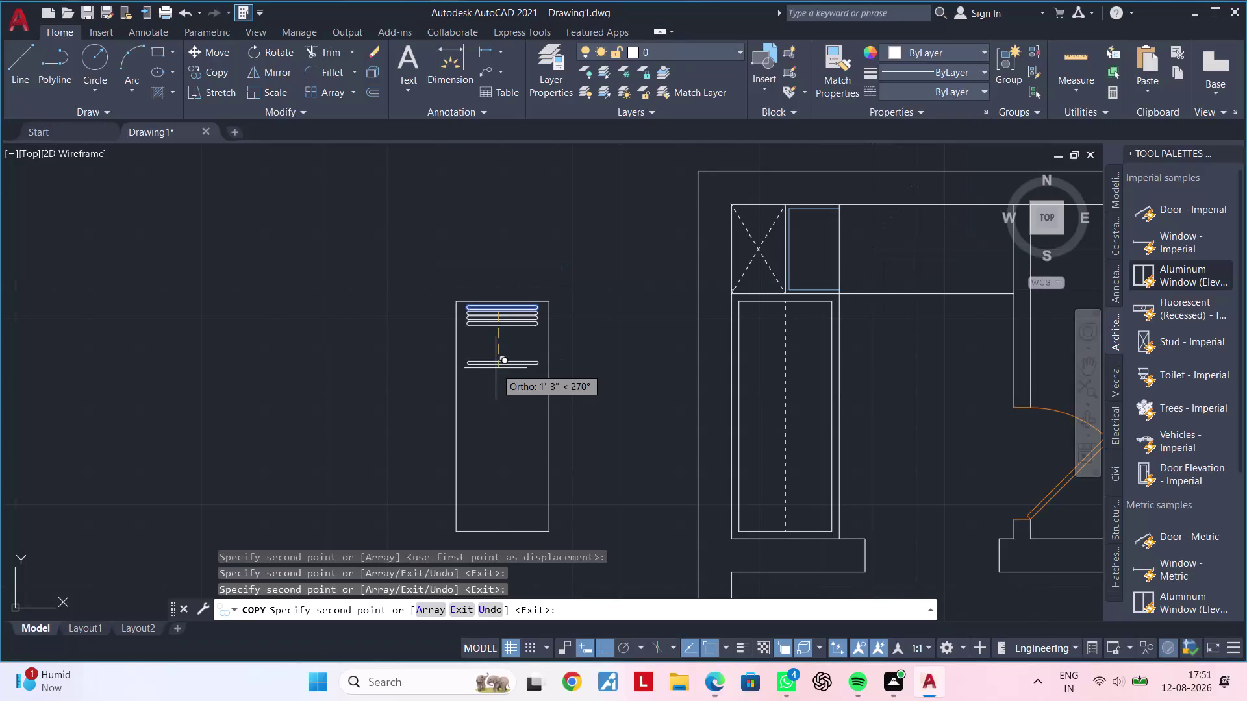
End the copy command after placing the copied lines in the narrow rectangle.
middle_drag(496, 368, 464, 375)
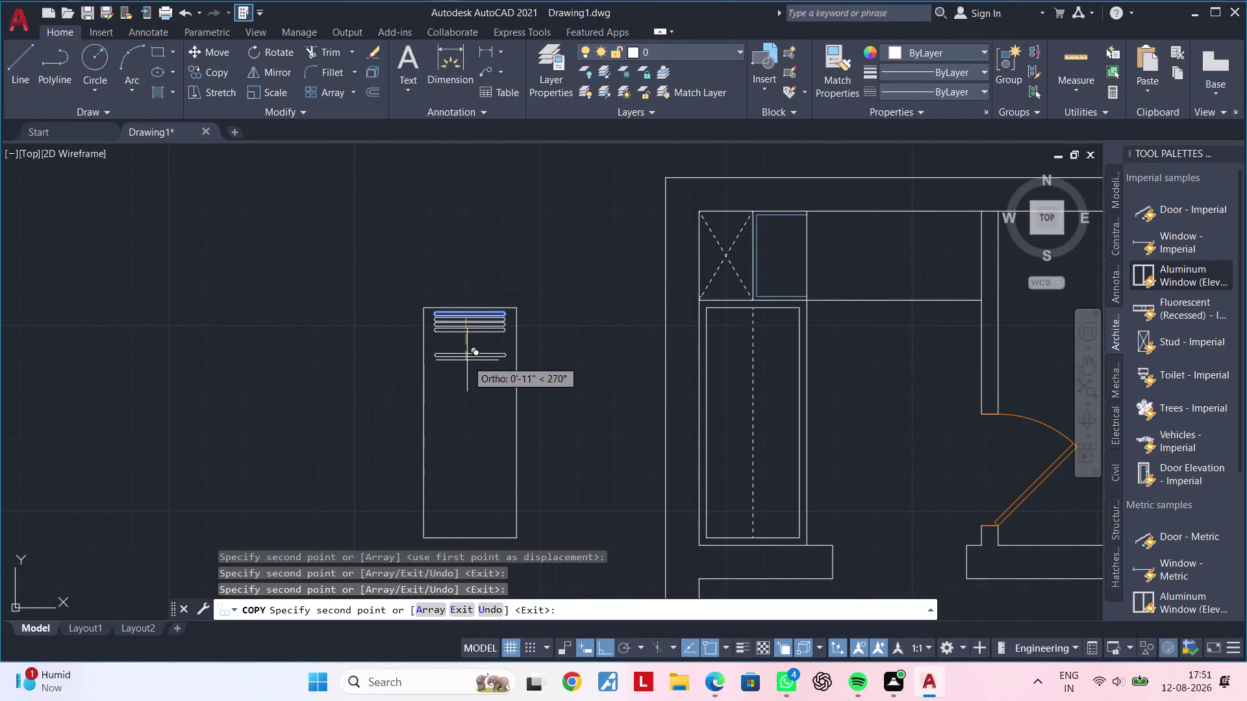
scroll(up, 3)
scroll(down, 3)
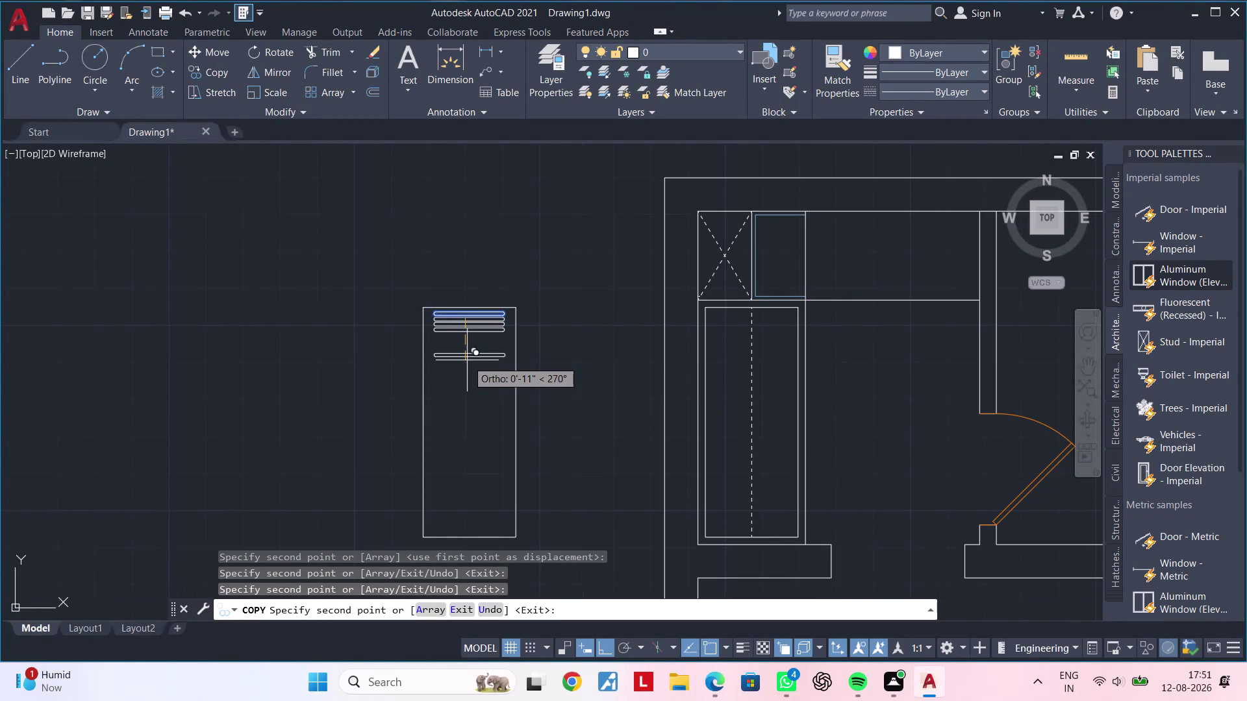
key(Escape)
key(Escape)
key(Escape)
Pan to the four rounded bars and start a crossing window around them.
scroll(up, 3)
middle_drag(467, 362, 442, 407)
key(Escape)
scroll(up, 3)
middle_drag(456, 379, 426, 430)
key(Escape)
click(567, 273)
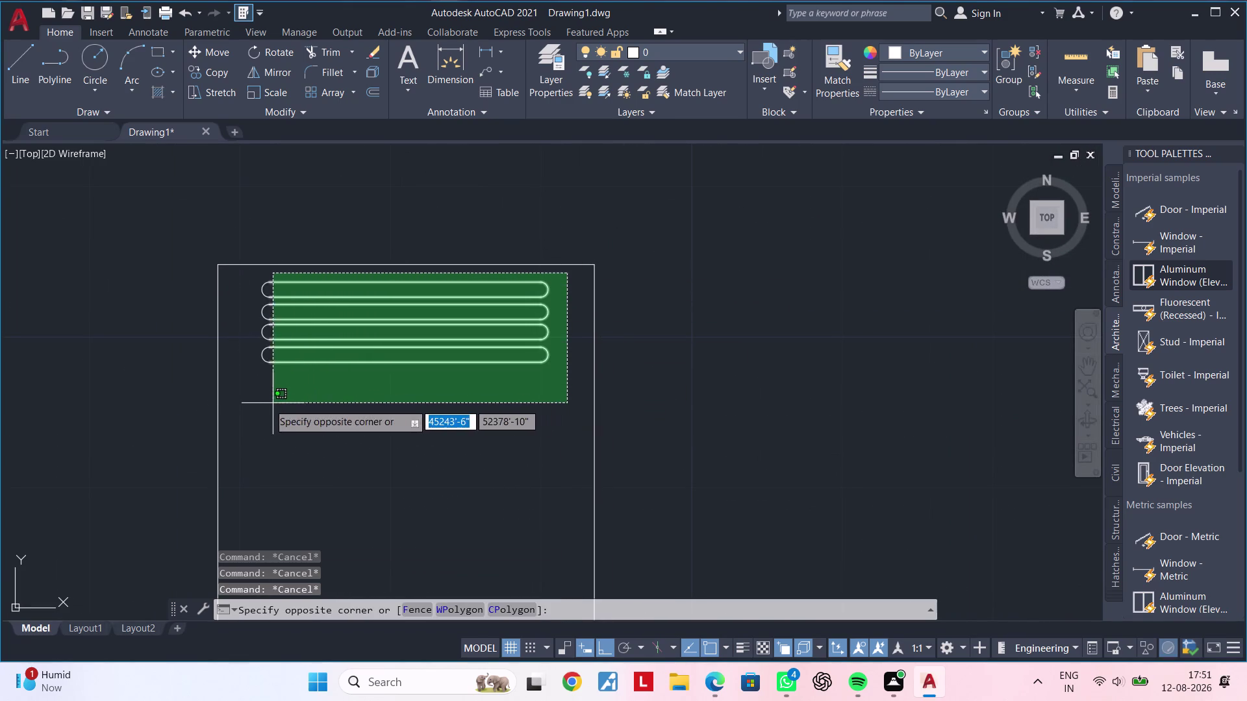
Move the four rounded bars to the top of the tall rectangle below the window.
double_click(240, 403)
text(M)
key(space)
click(520, 382)
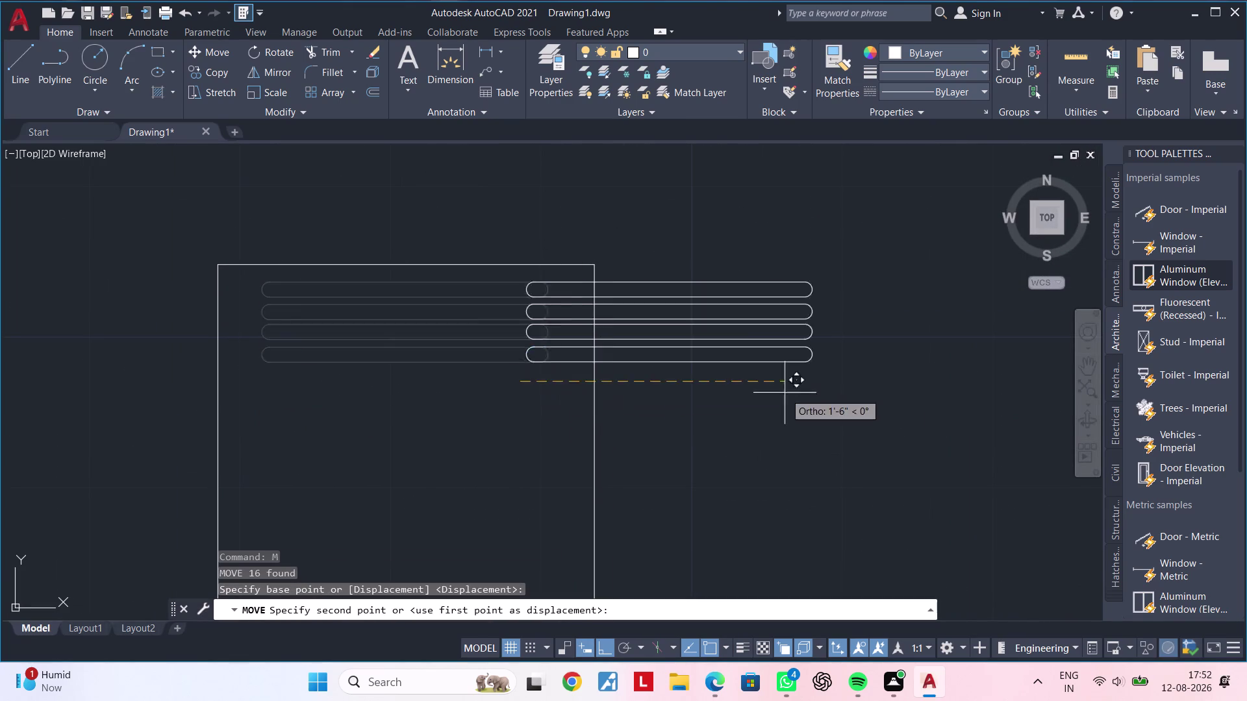
scroll(down, 3)
middle_drag(887, 413, 384, 413)
scroll(up, 3)
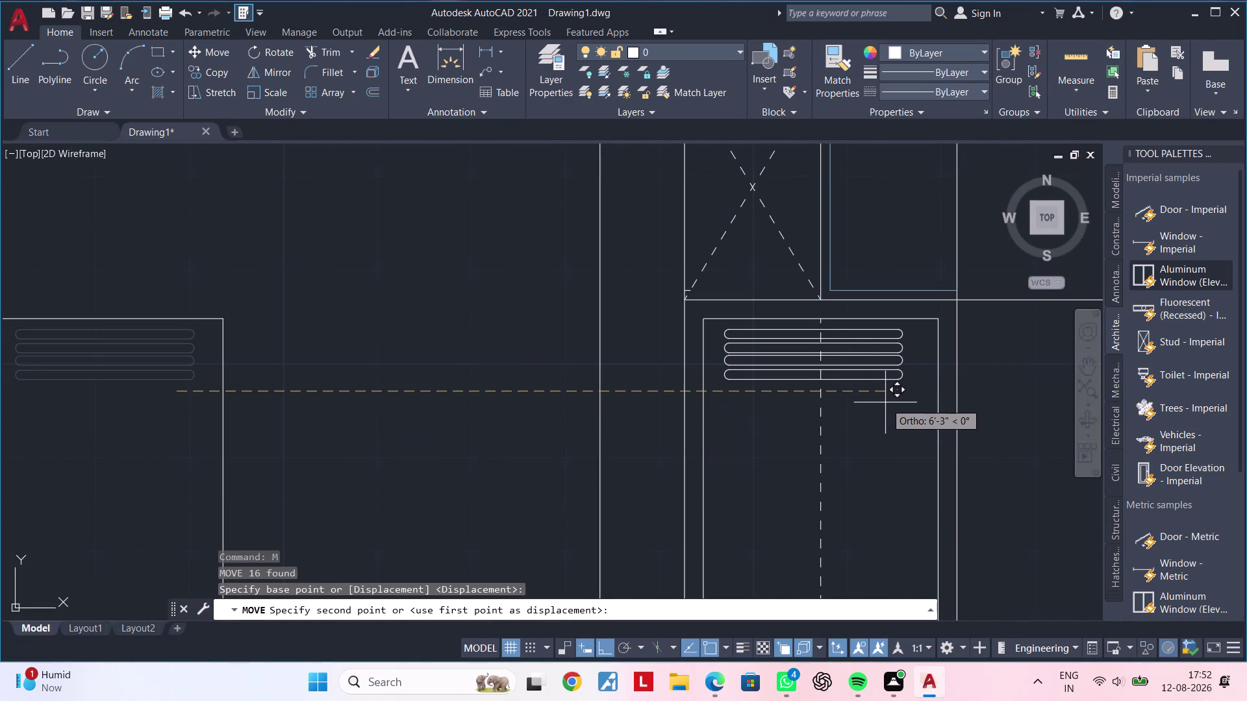
middle_drag(890, 396, 802, 403)
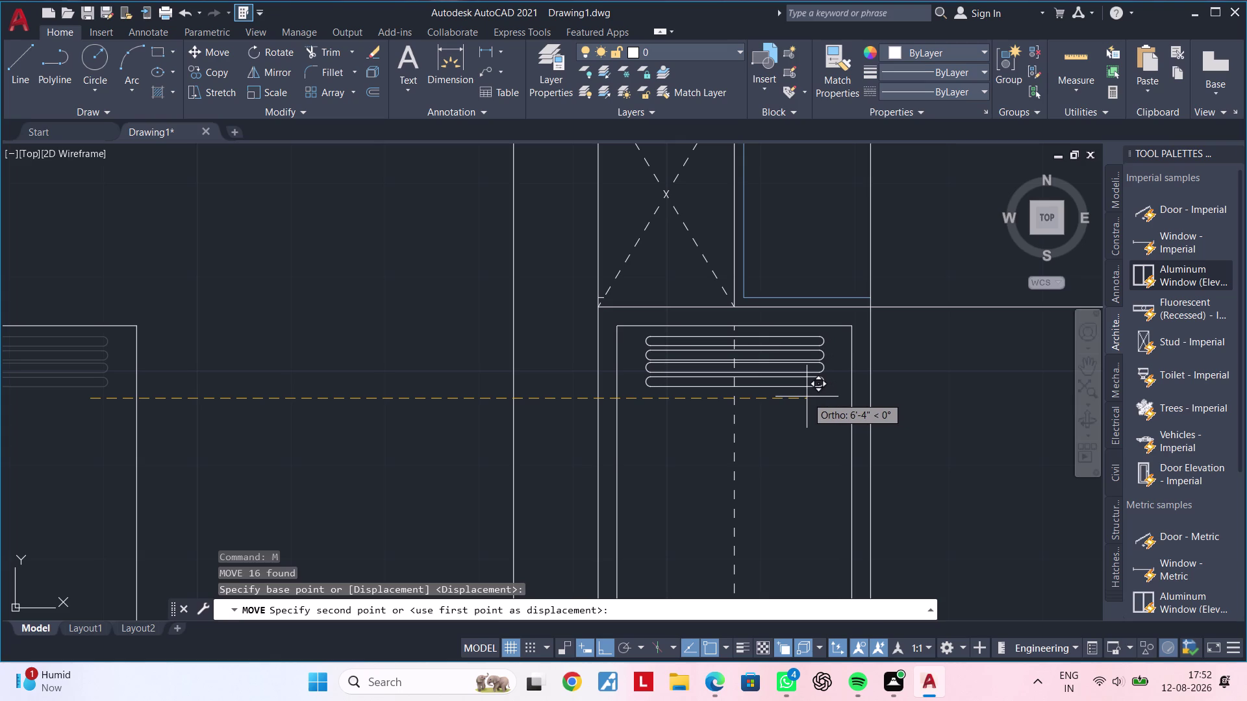
click(807, 397)
Clear leftover commands and center the view on the moved bars.
key(Escape)
scroll(down, 3)
key(Escape)
middle_drag(802, 442, 804, 436)
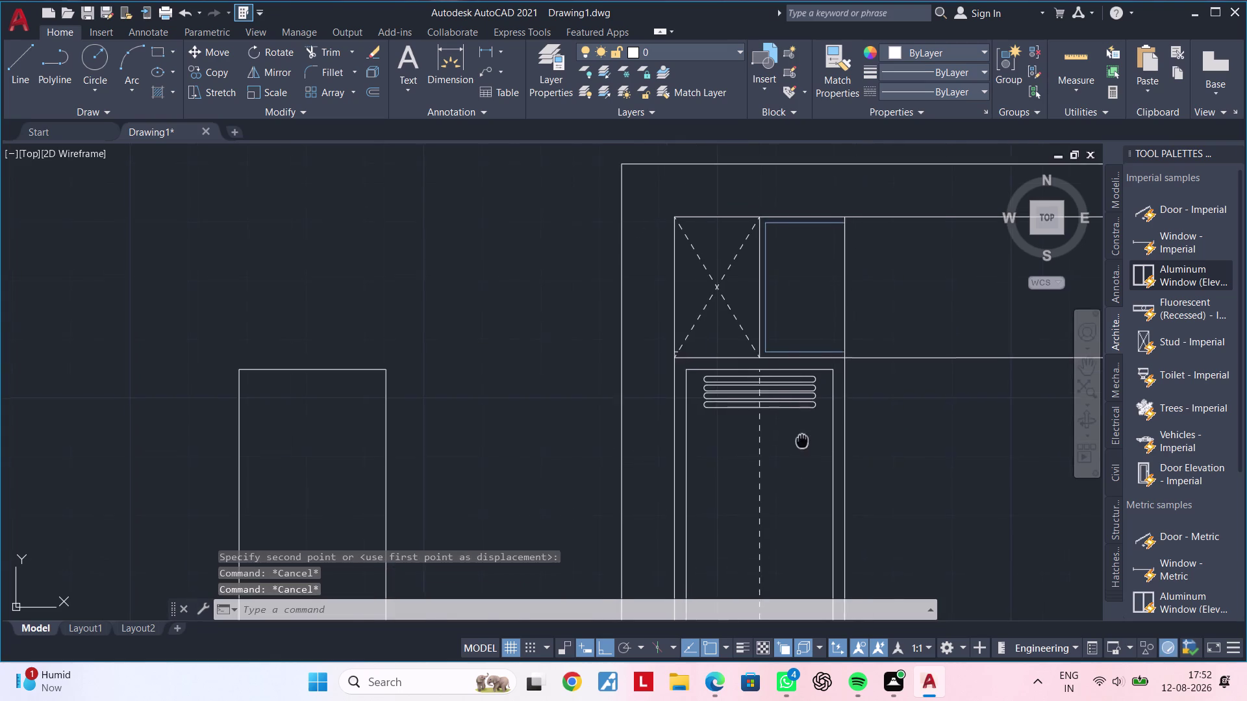
middle_drag(804, 437, 804, 385)
key(Escape)
scroll(up, 3)
middle_drag(782, 372, 773, 405)
key(Escape)
key(Escape)
key(Escape)
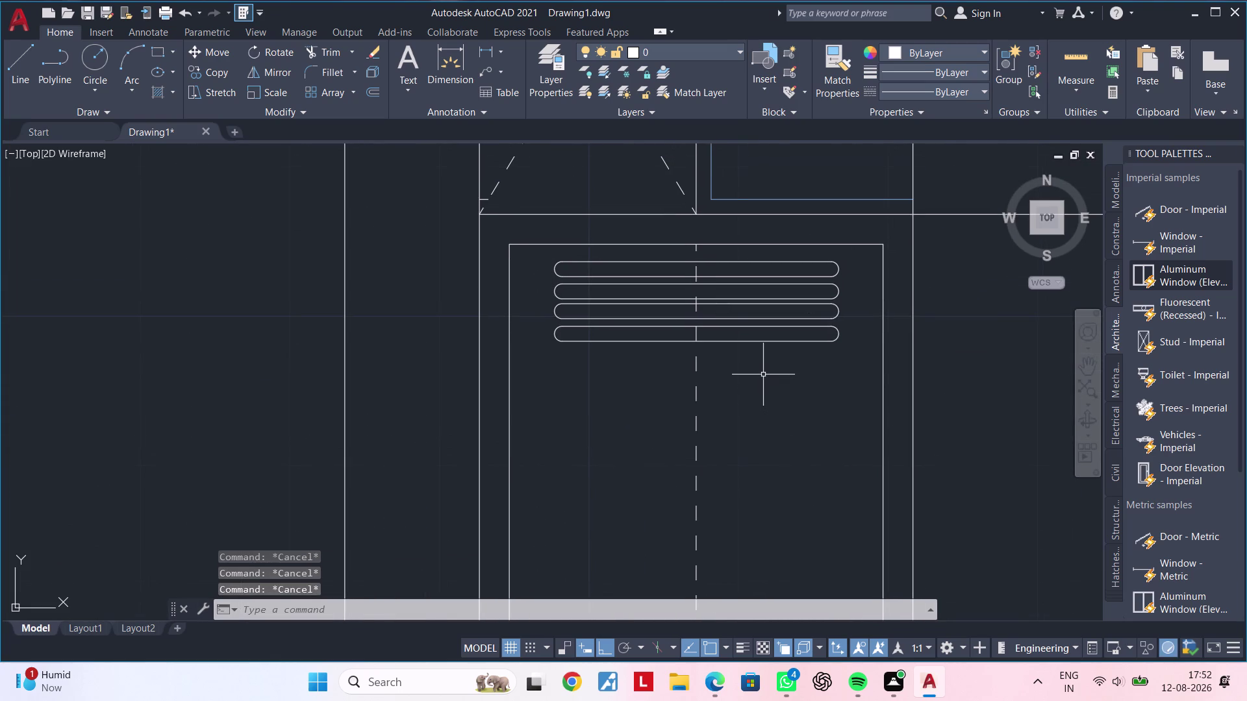
scroll(down, 3)
middle_drag(763, 375, 758, 329)
key(Escape)
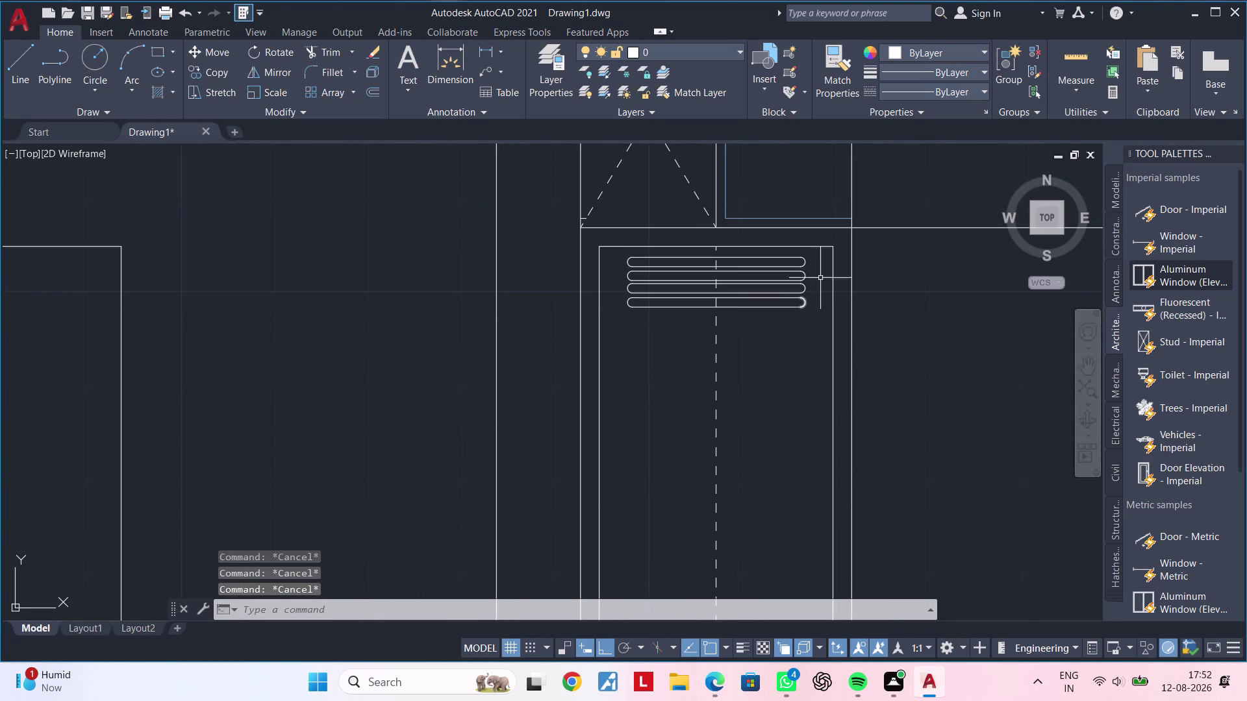
Reselect the four bars, cancel a second move attempt, and begin a new selection window.
click(816, 252)
click(773, 322)
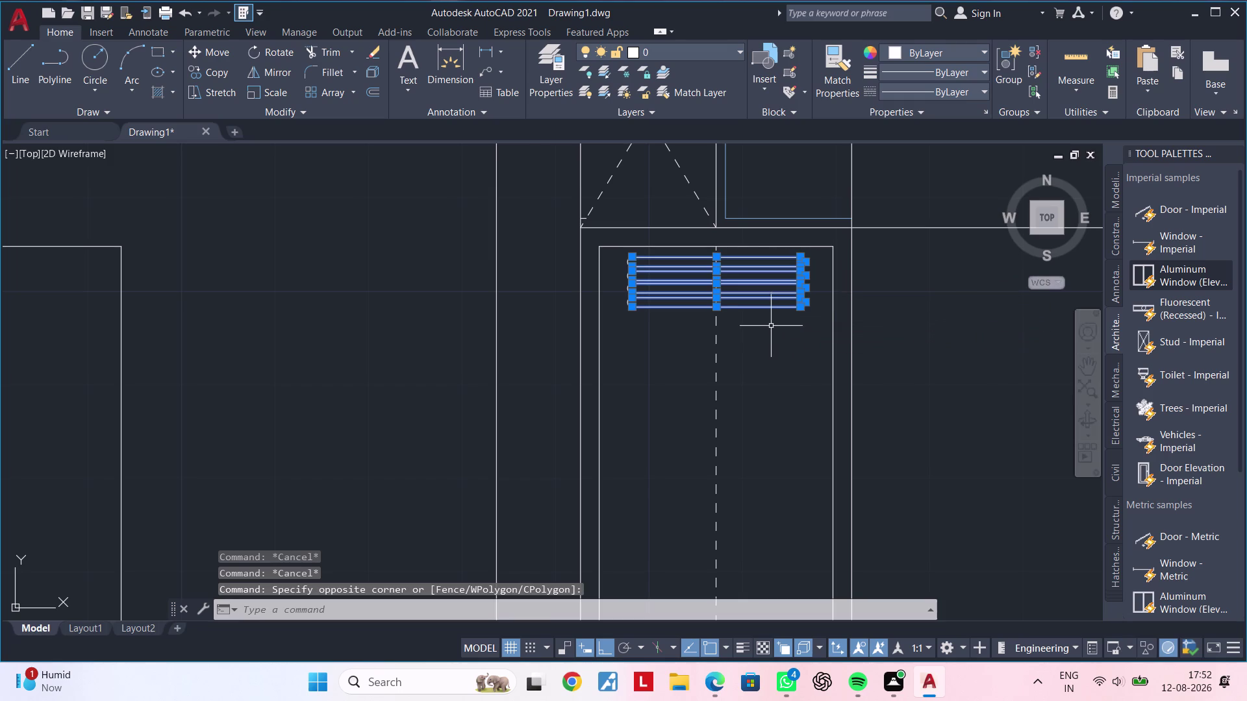
text(M)
key(space)
drag(805, 313, 807, 328)
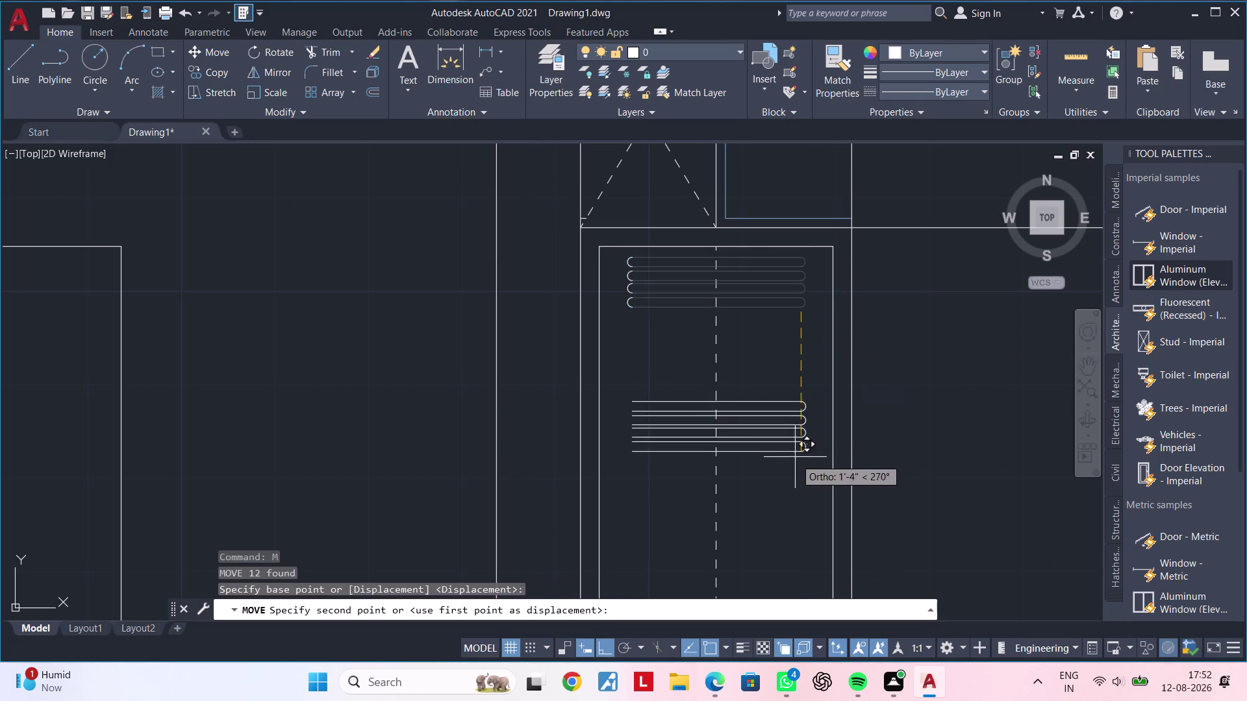
scroll(down, 3)
middle_drag(793, 462, 805, 377)
key(Escape)
key(Escape)
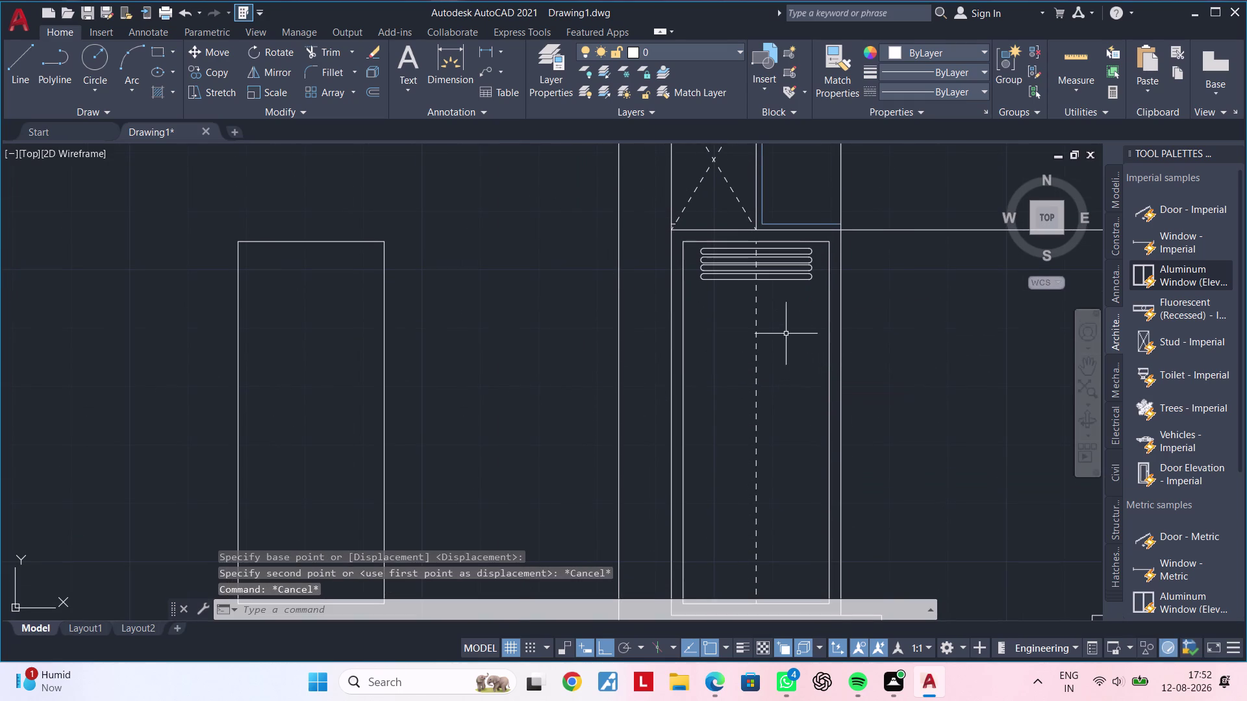
scroll(up, 3)
middle_drag(783, 362, 775, 507)
click(855, 253)
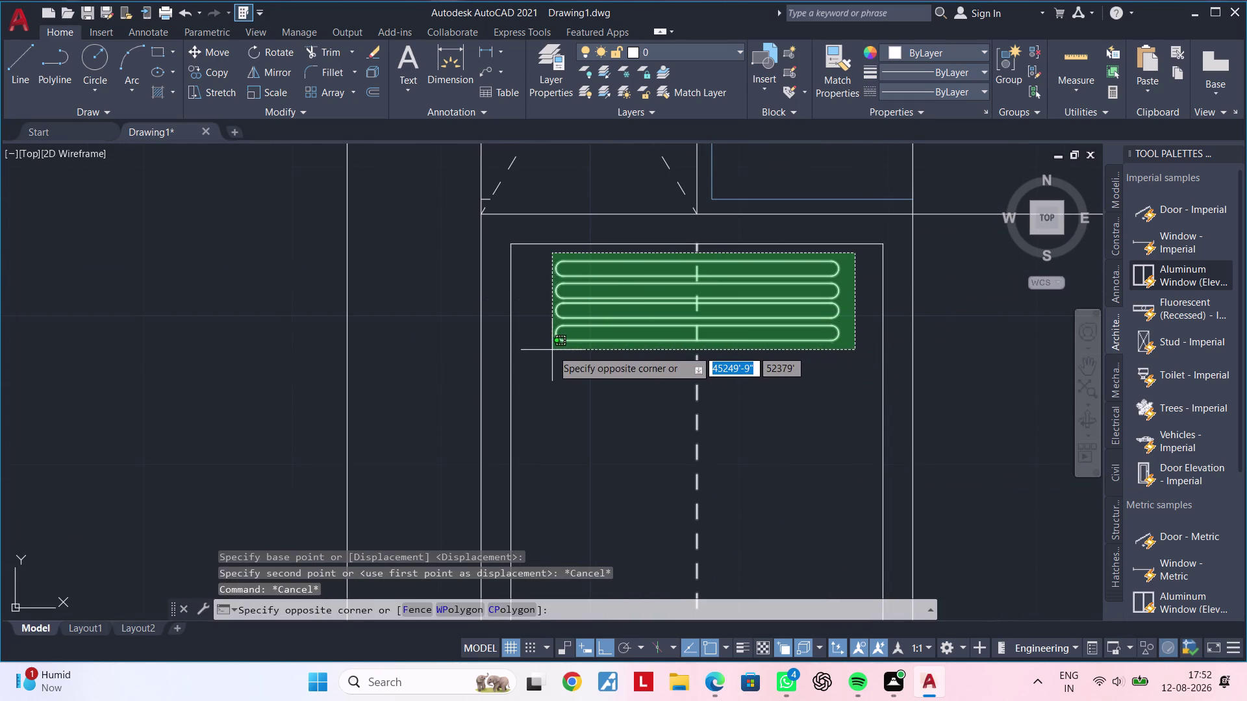
Window-select all four rounded bars at the top of the tall rectangle.
click(540, 362)
key(Escape)
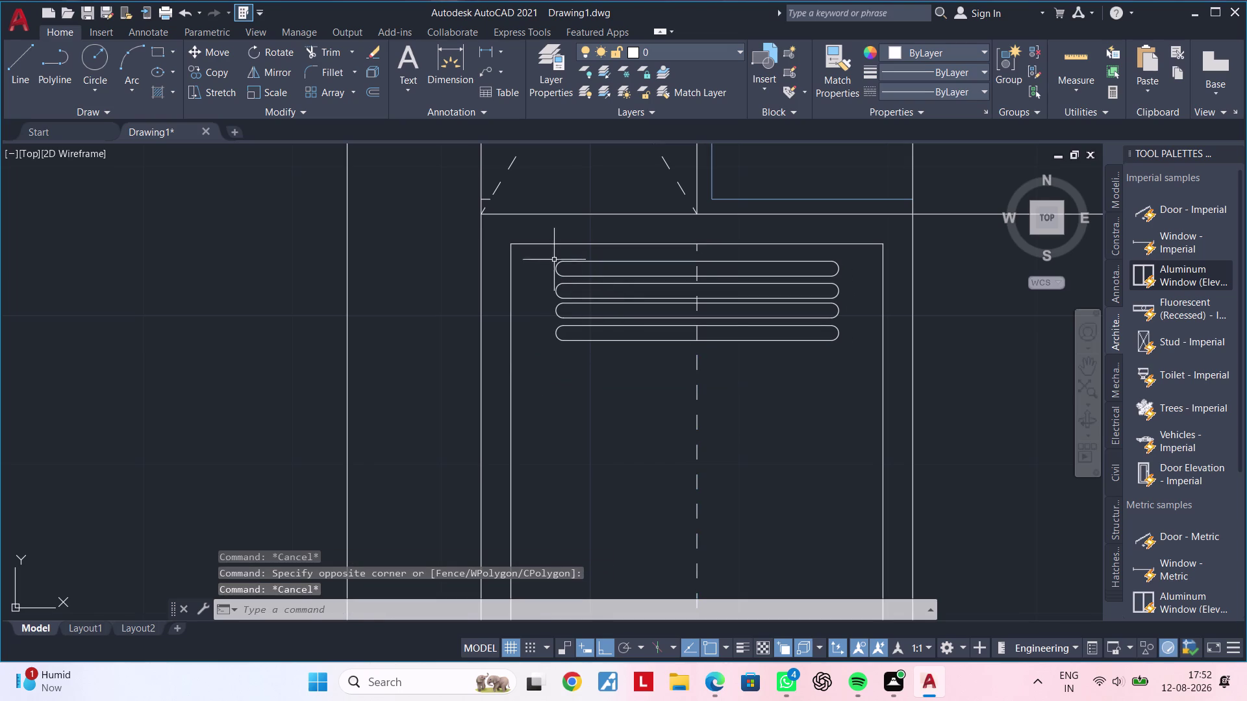
click(546, 253)
click(859, 347)
scroll(down, 3)
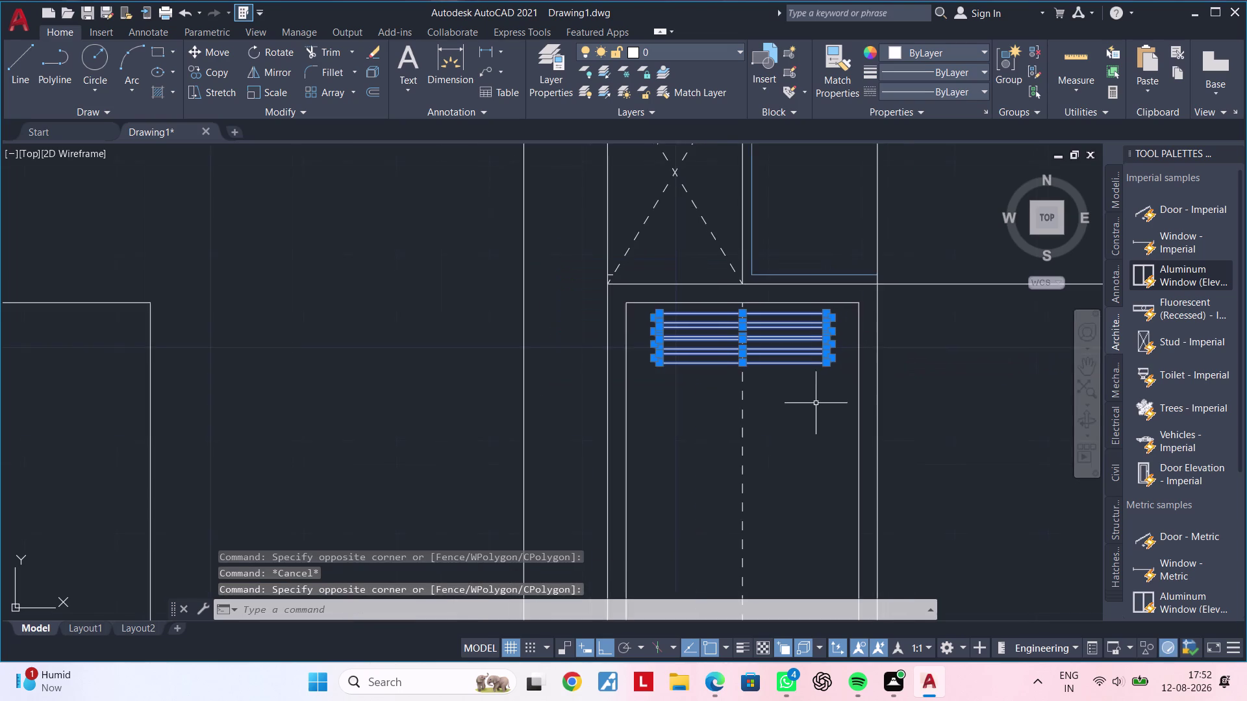
middle_drag(816, 404, 793, 395)
Copy the bars with CO, placing the first copy near the rectangle's bottom.
key(c)
key(o)
key(space)
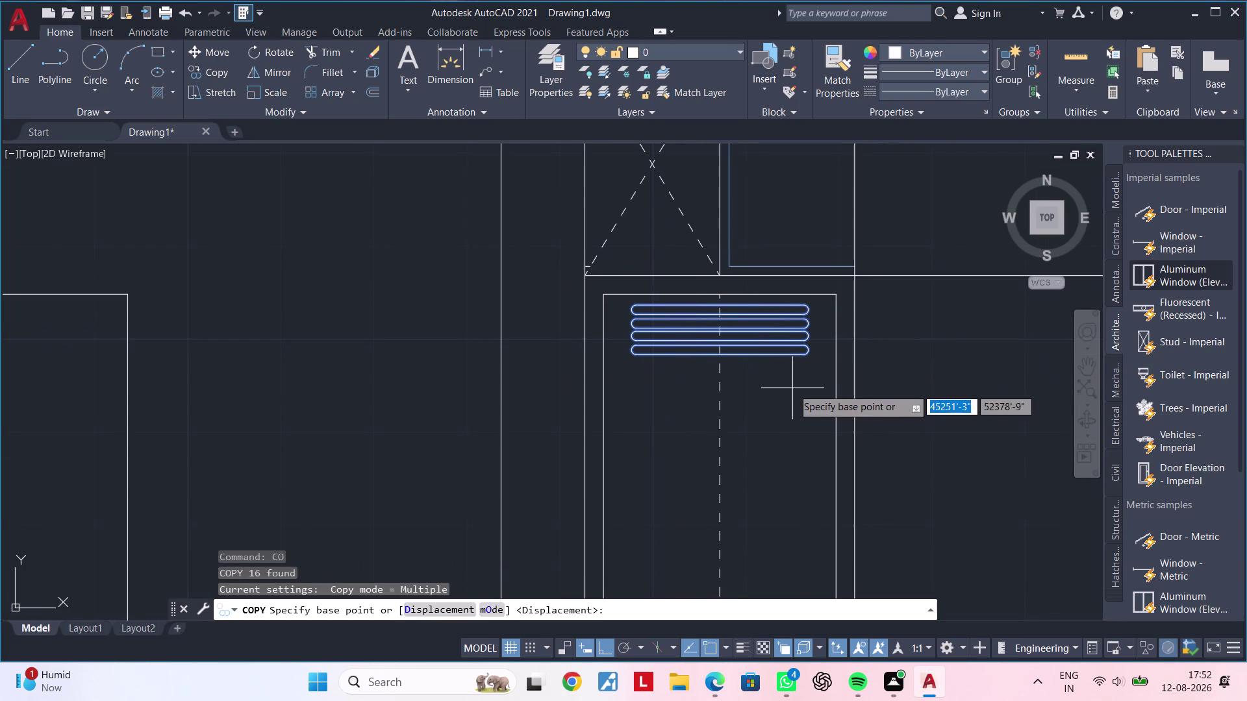
drag(808, 360, 809, 369)
scroll(down, 3)
middle_drag(778, 499, 779, 380)
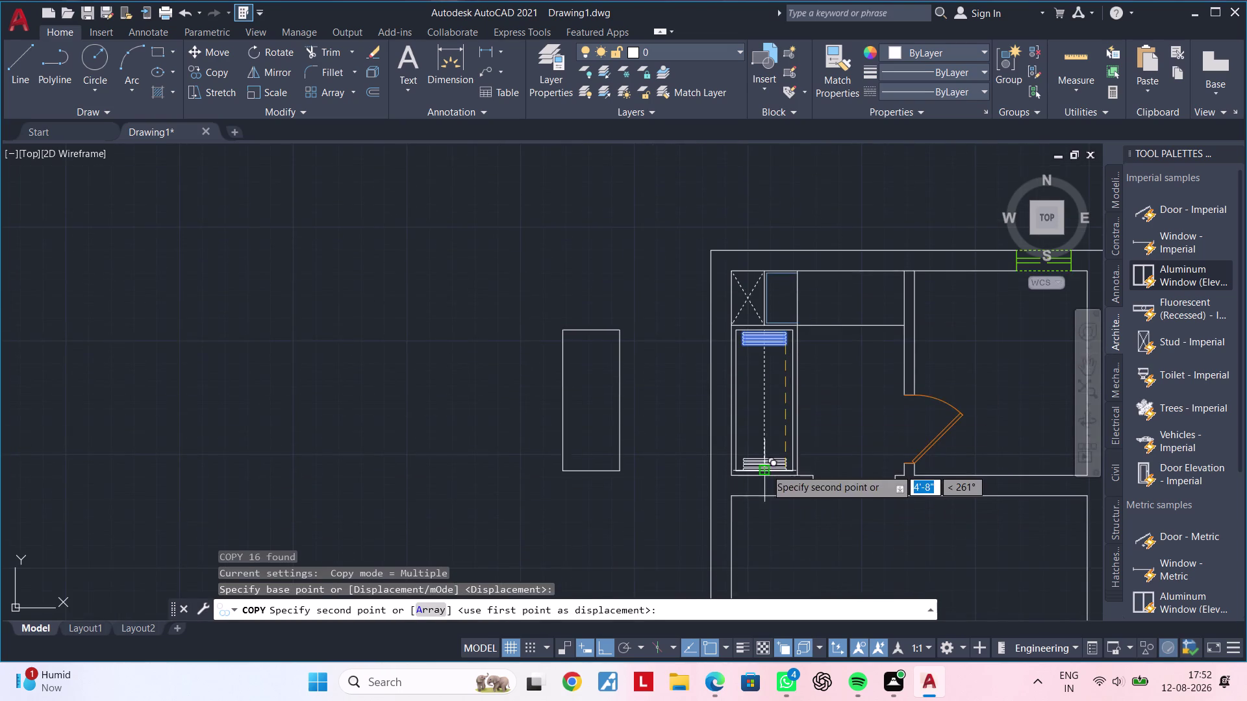
scroll(up, 3)
scroll(up, 3)
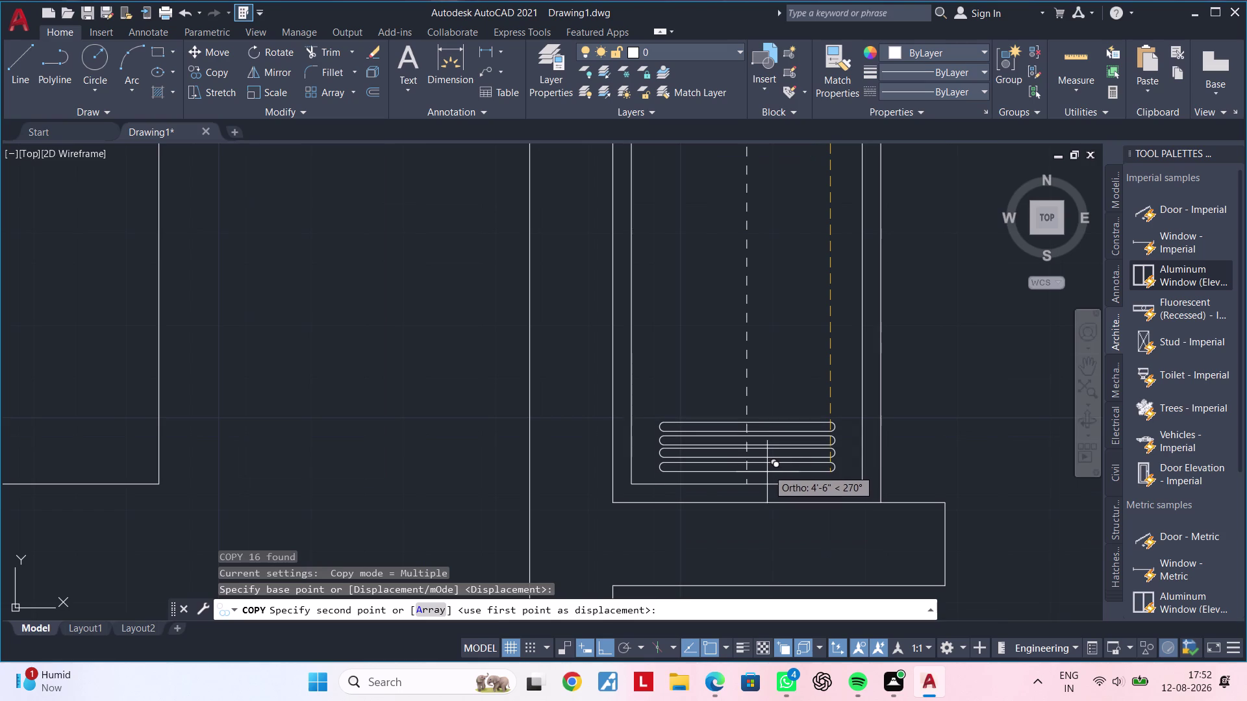
click(770, 460)
Place three more copies stepping up the rectangle, then end the copy command.
scroll(down, 3)
middle_drag(786, 359, 773, 427)
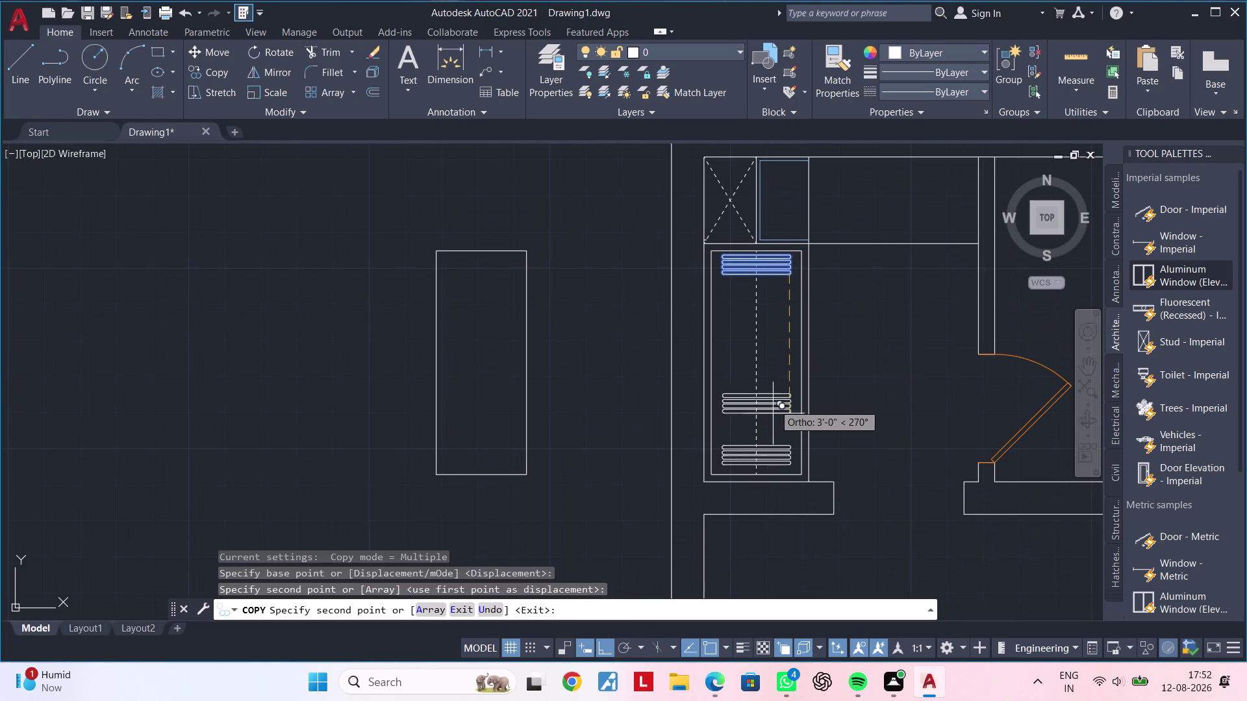
scroll(up, 3)
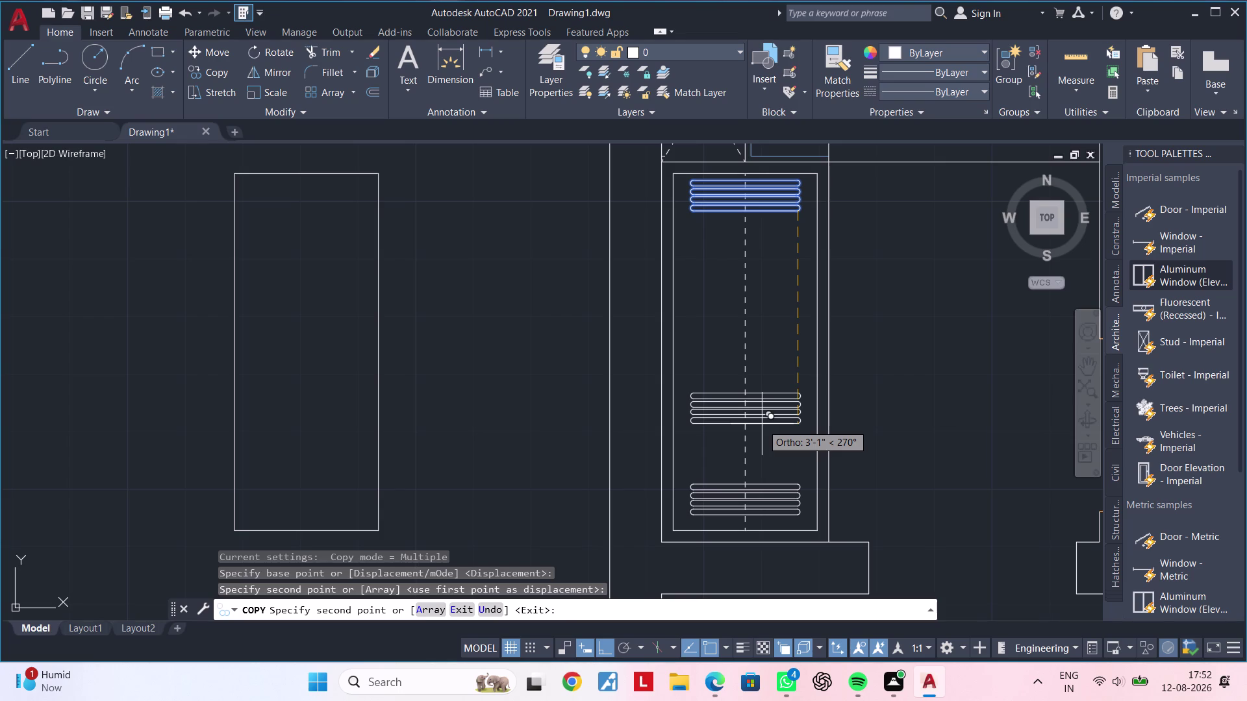
click(762, 431)
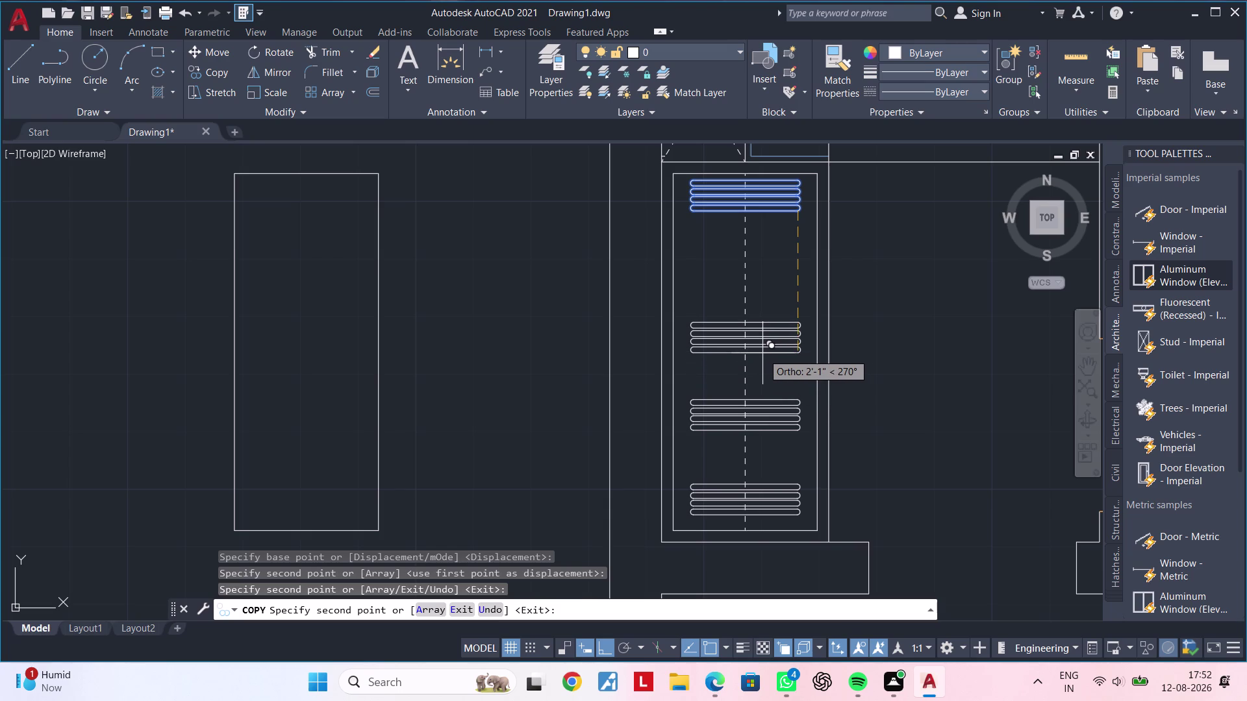
click(760, 355)
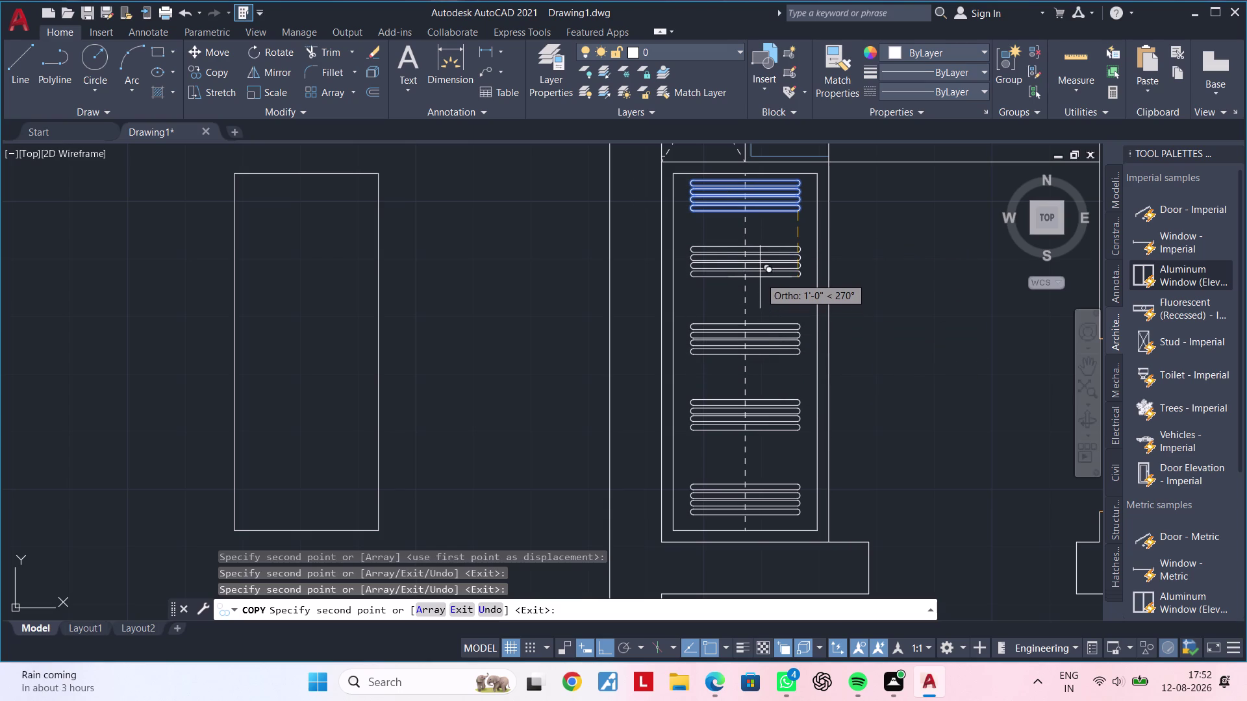
click(760, 277)
key(Escape)
key(Escape)
key(Escape)
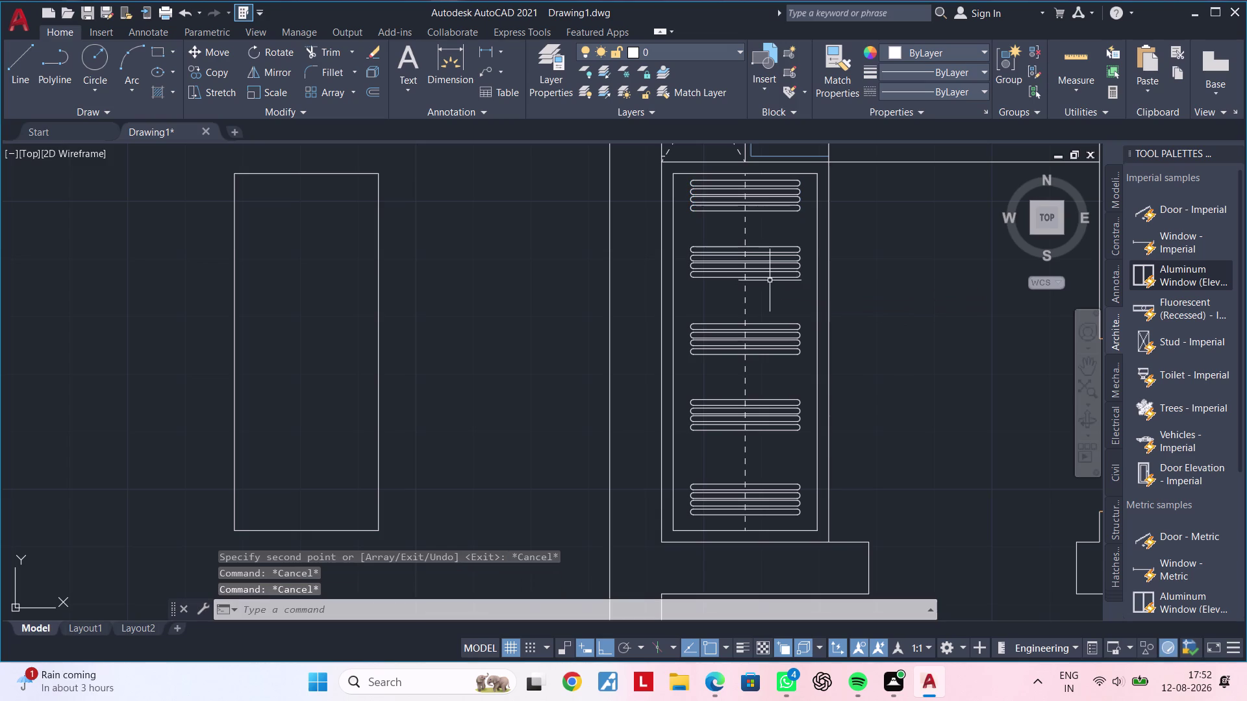
scroll(up, 3)
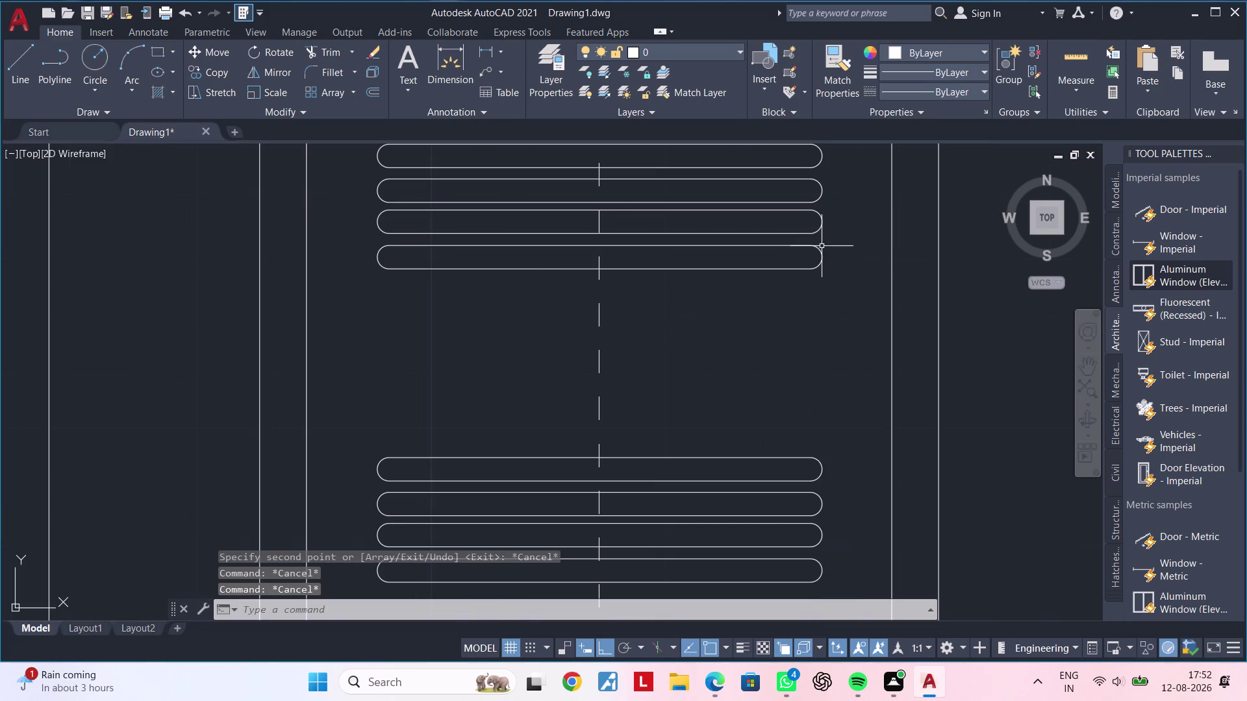
click(822, 243)
key(Escape)
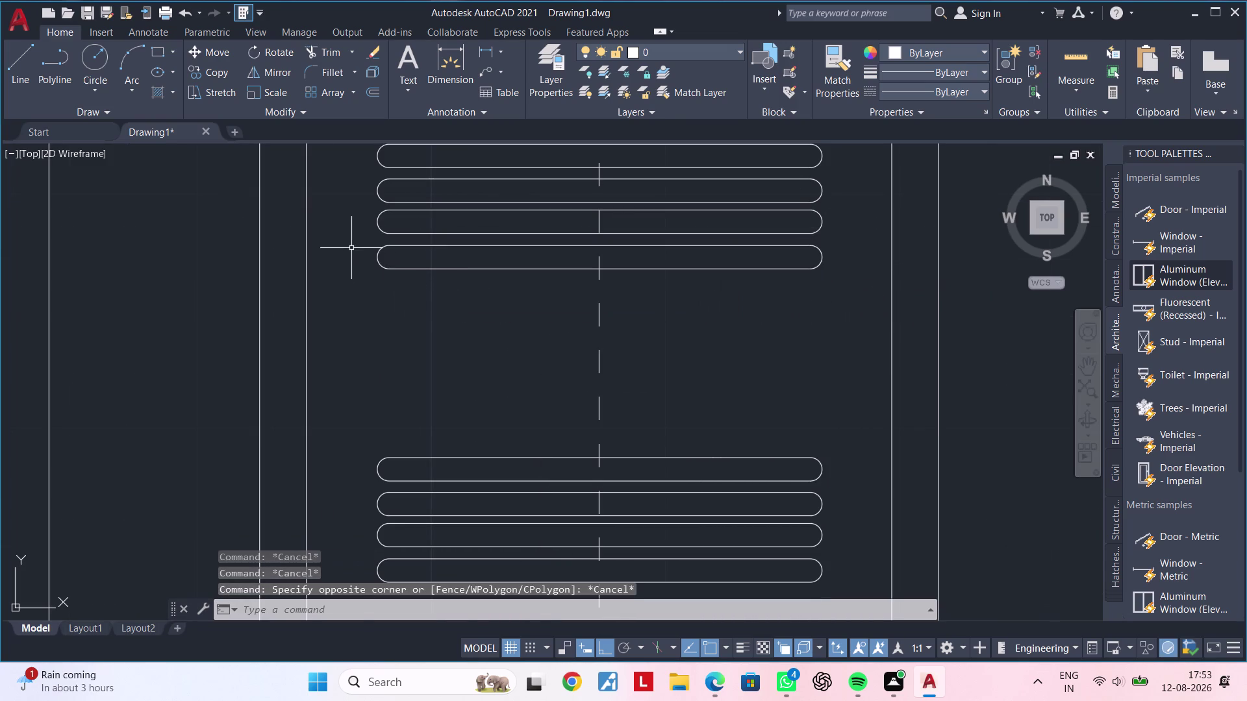
click(351, 243)
click(890, 286)
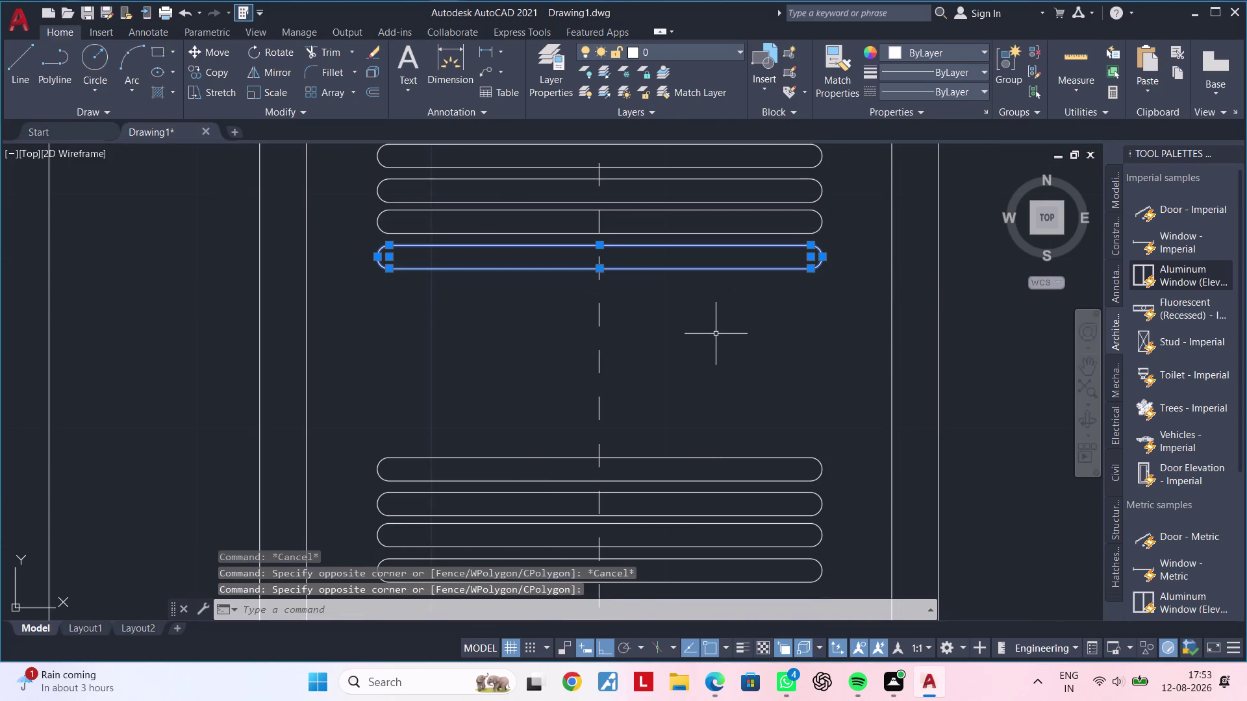
key(Delete)
scroll(down, 3)
middle_drag(743, 358, 730, 371)
key(Escape)
middle_drag(733, 370, 731, 319)
key(Escape)
key(Escape)
key(Escape)
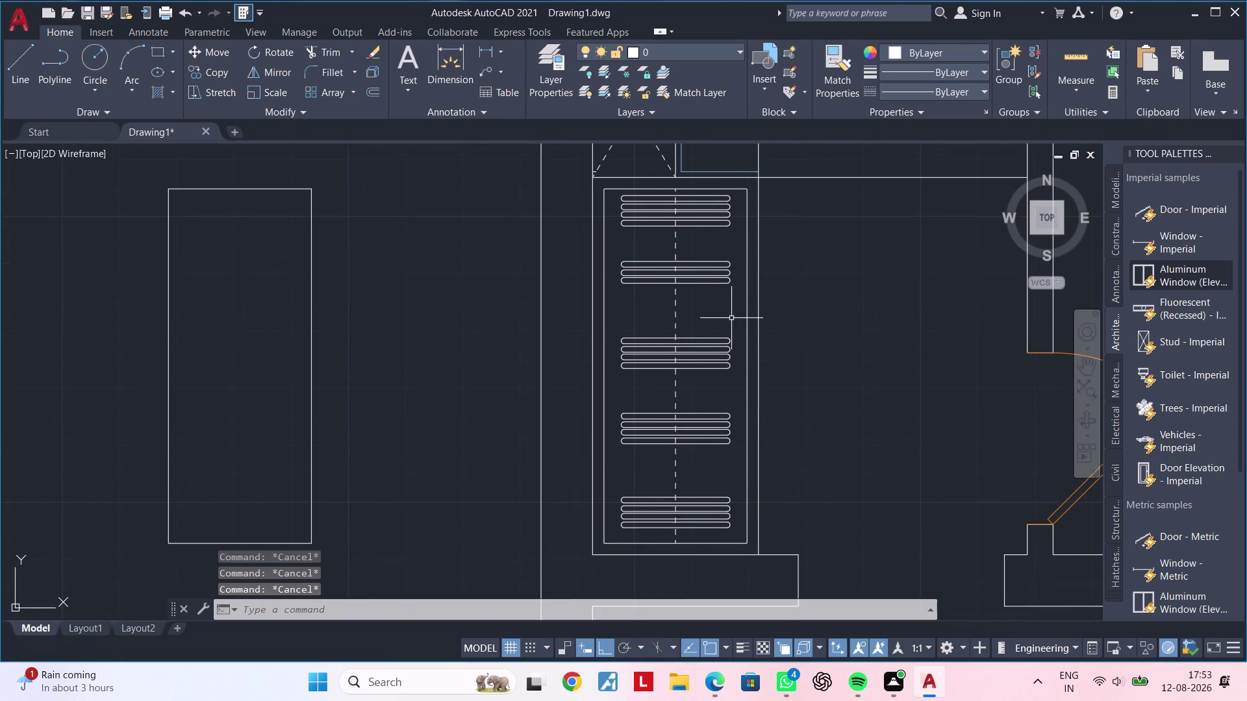
key(Escape)
key(Escape)
key(Escape)
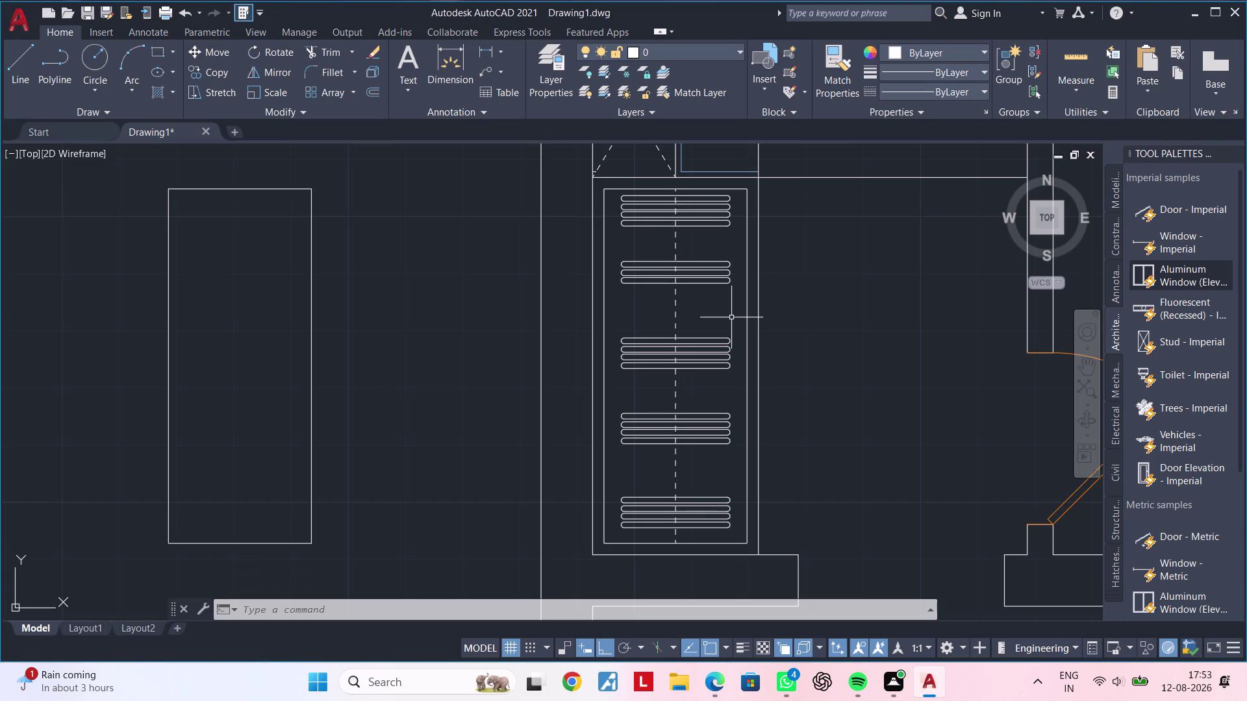
scroll(up, 3)
middle_drag(702, 322, 695, 350)
key(Escape)
key(Escape)
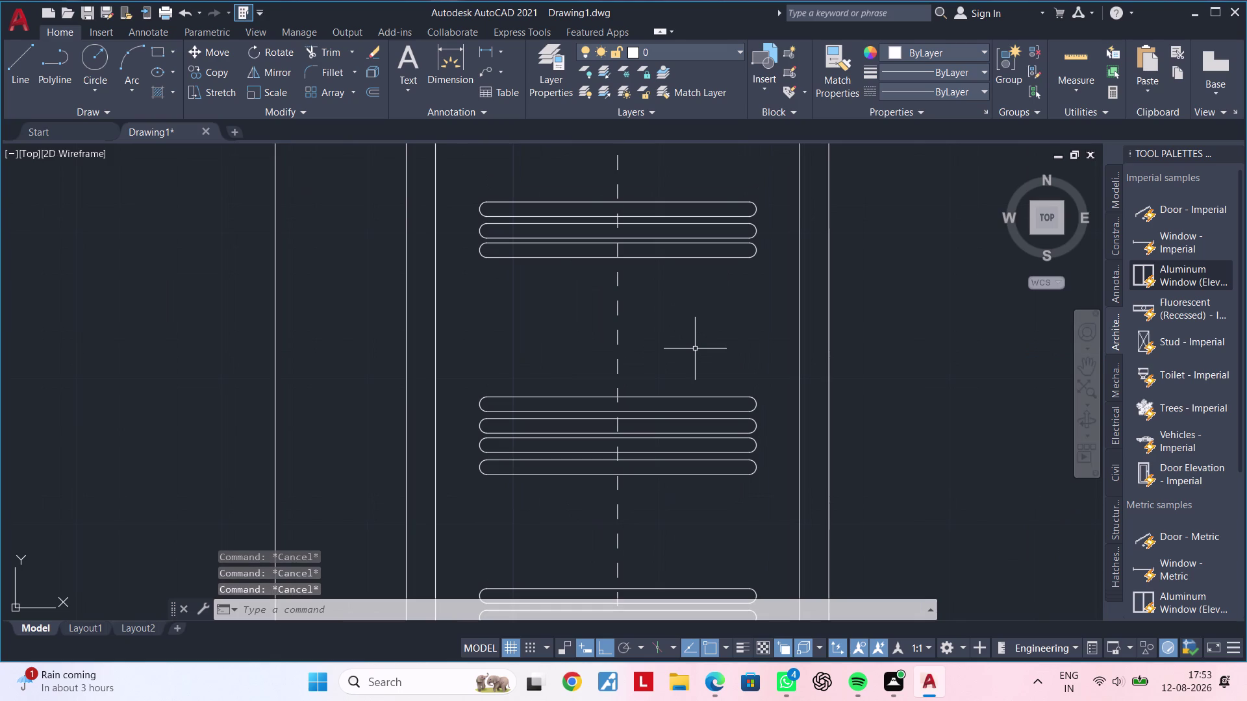
key(Escape)
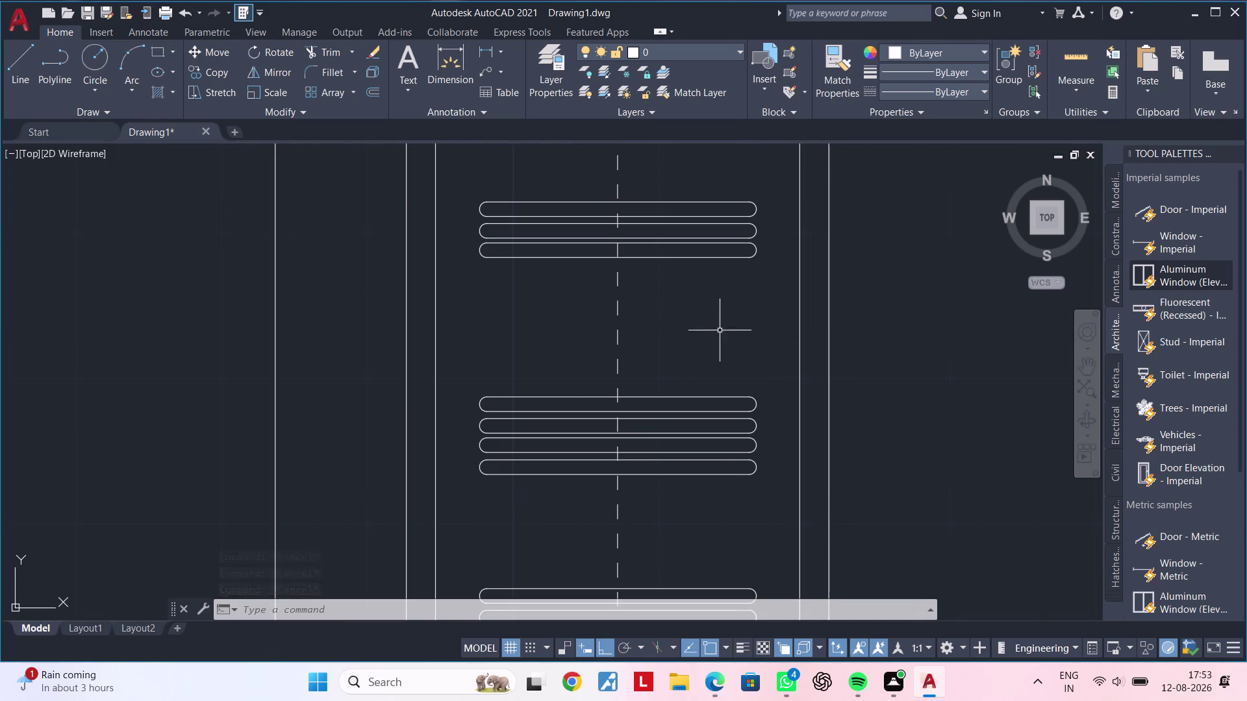
middle_drag(711, 337, 701, 419)
scroll(down, 3)
middle_drag(691, 404, 687, 449)
scroll(up, 3)
key(Escape)
key(Escape)
key(Escape)
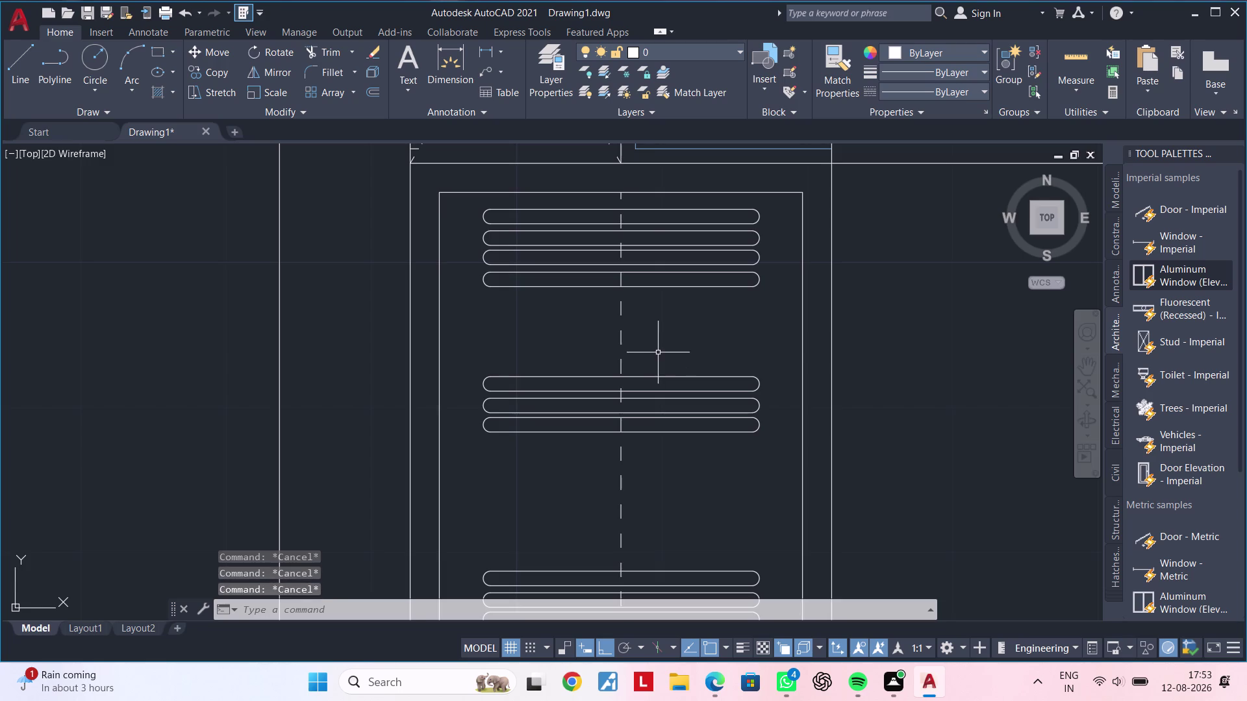
middle_drag(660, 349, 705, 321)
key(Escape)
key(Escape)
key(Escape)
key(Escape)
key(Escape)
key(Escape)
key(Escape)
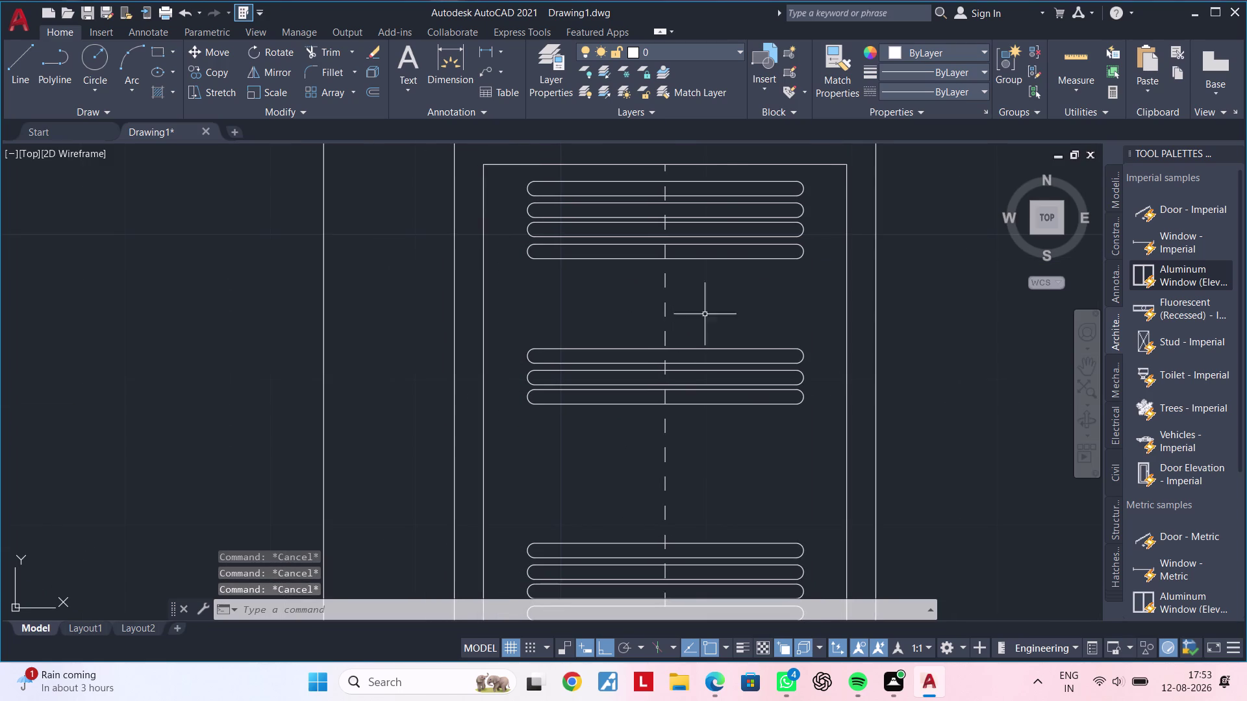
key(Escape)
middle_drag(702, 323, 715, 305)
key(Escape)
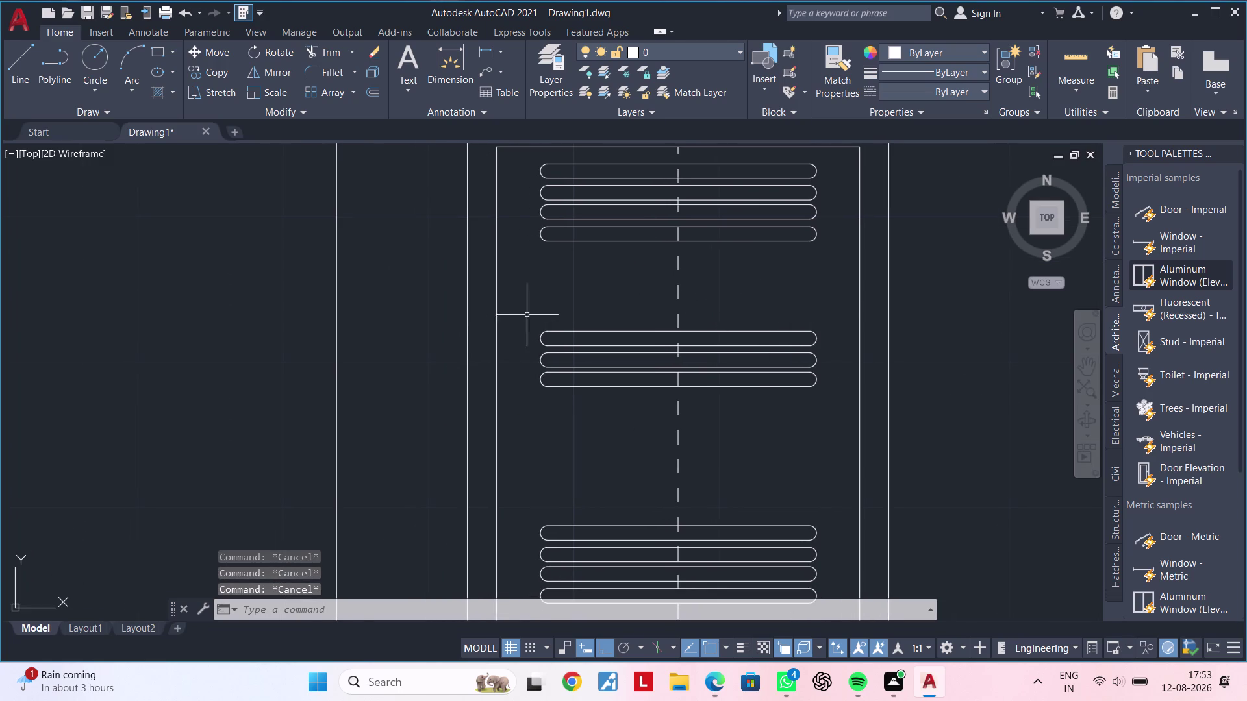
click(527, 315)
click(853, 348)
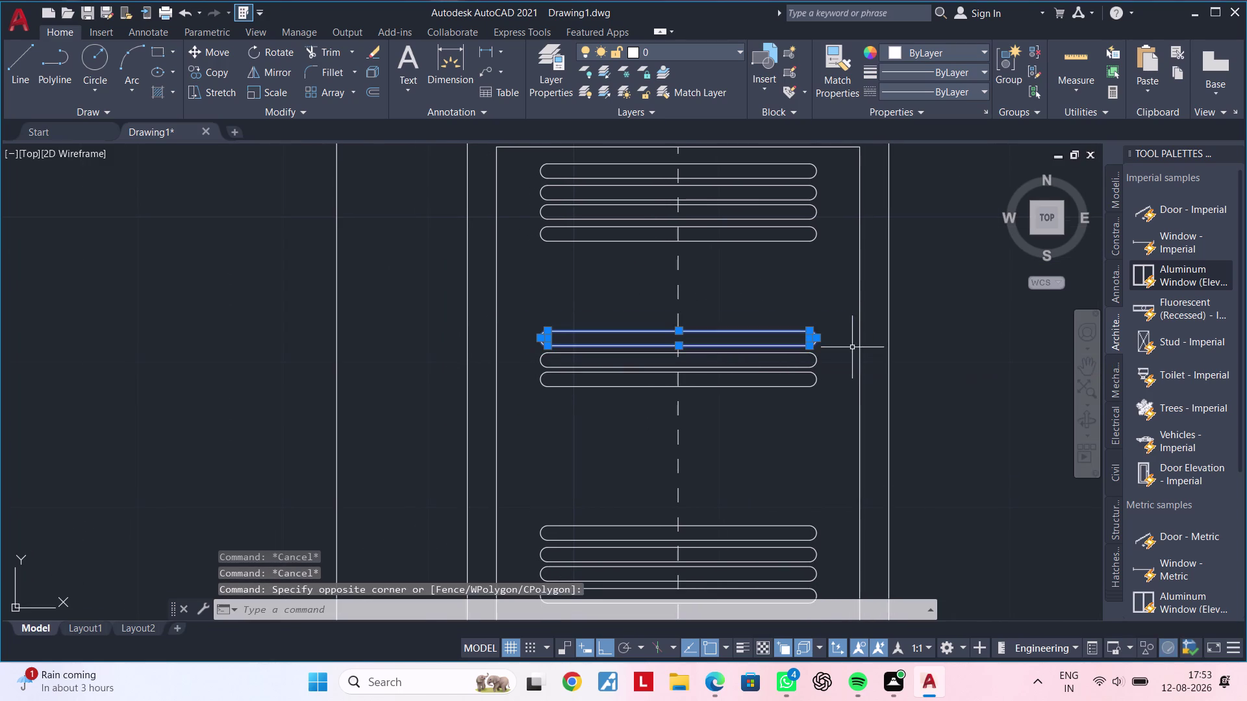
Copy the rounded slot with CO and place the copy in the empty area left of the column.
key(c)
key(o)
key(space)
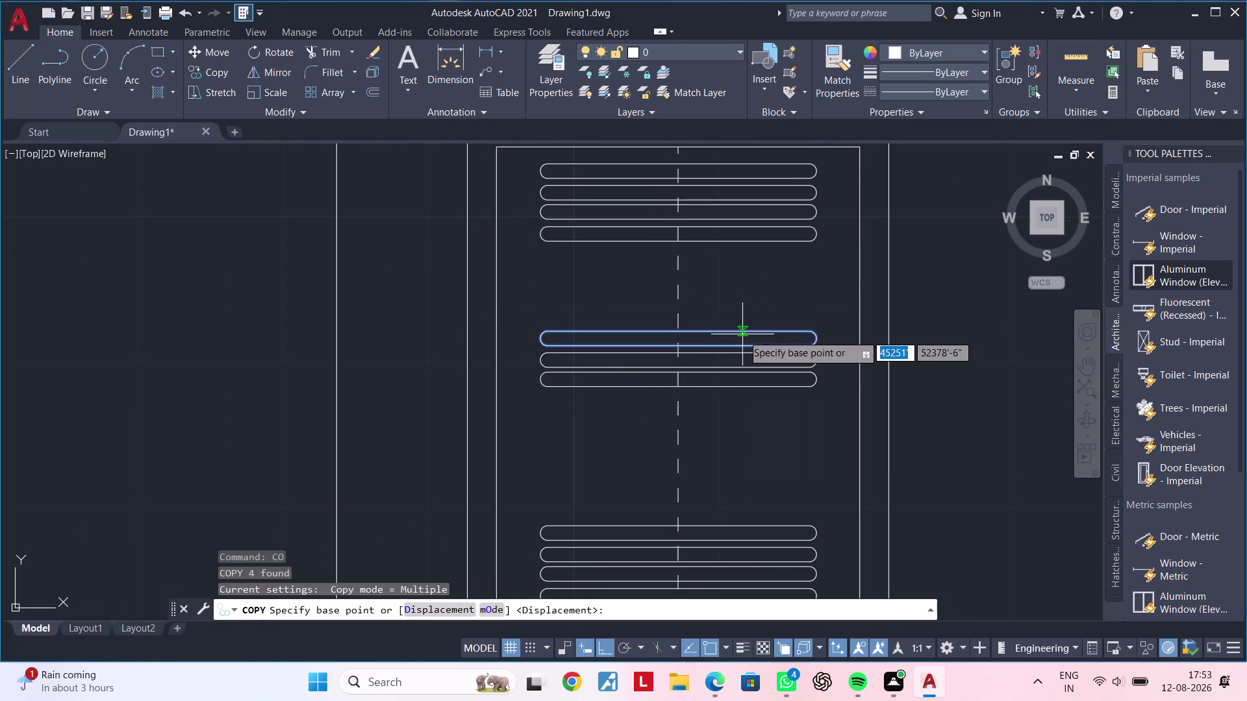
click(742, 334)
scroll(down, 3)
middle_drag(442, 332, 701, 321)
click(543, 327)
key(Escape)
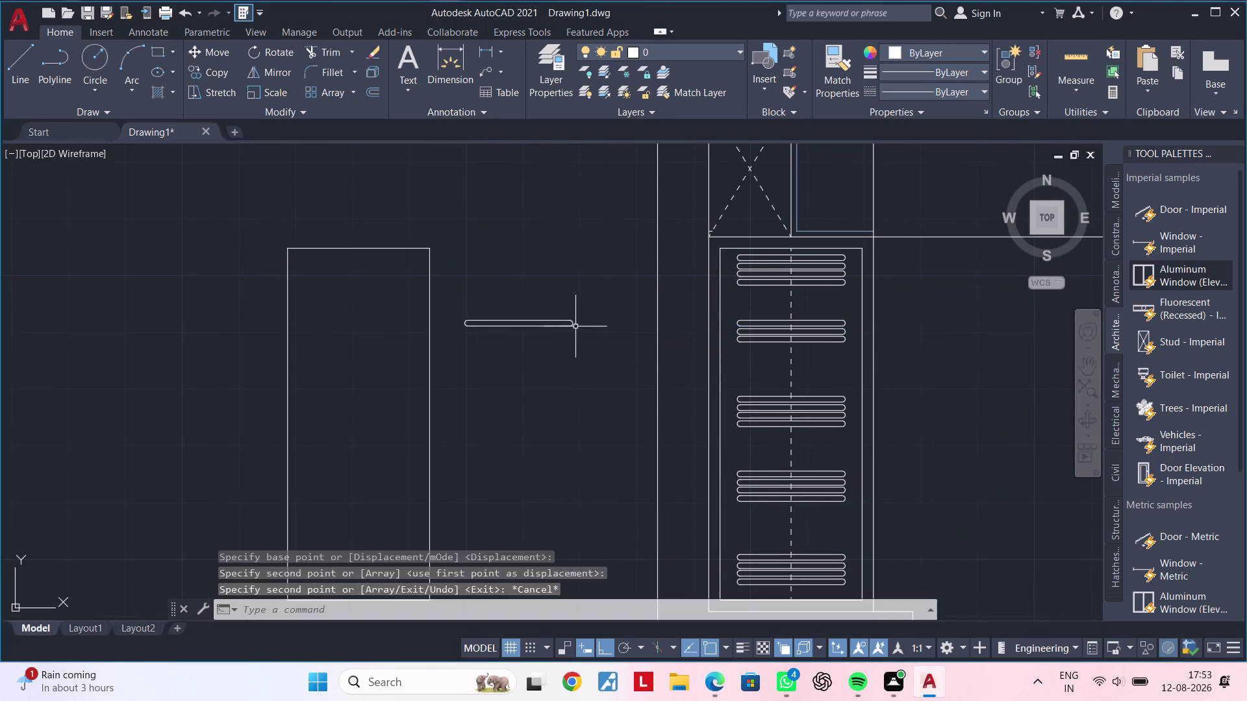
key(Escape)
key(Escape)
Select the copied slot, start another copy from its right end, then cancel it.
click(605, 279)
click(448, 346)
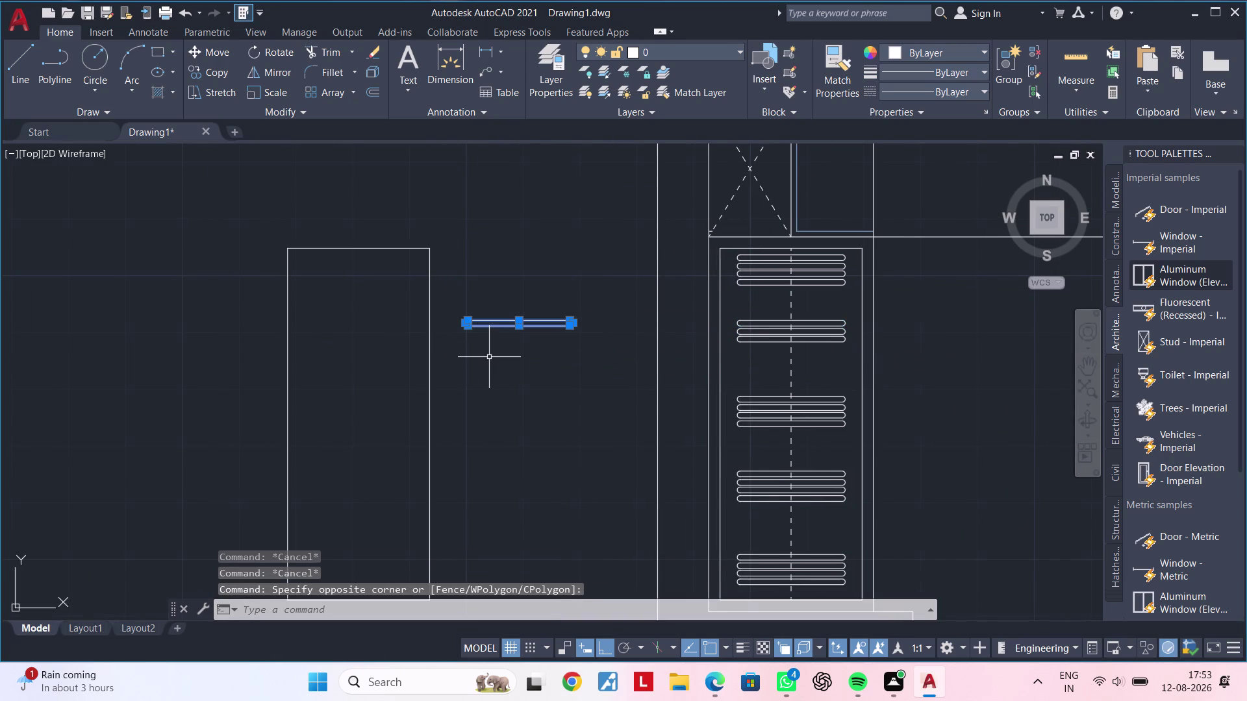
click(607, 650)
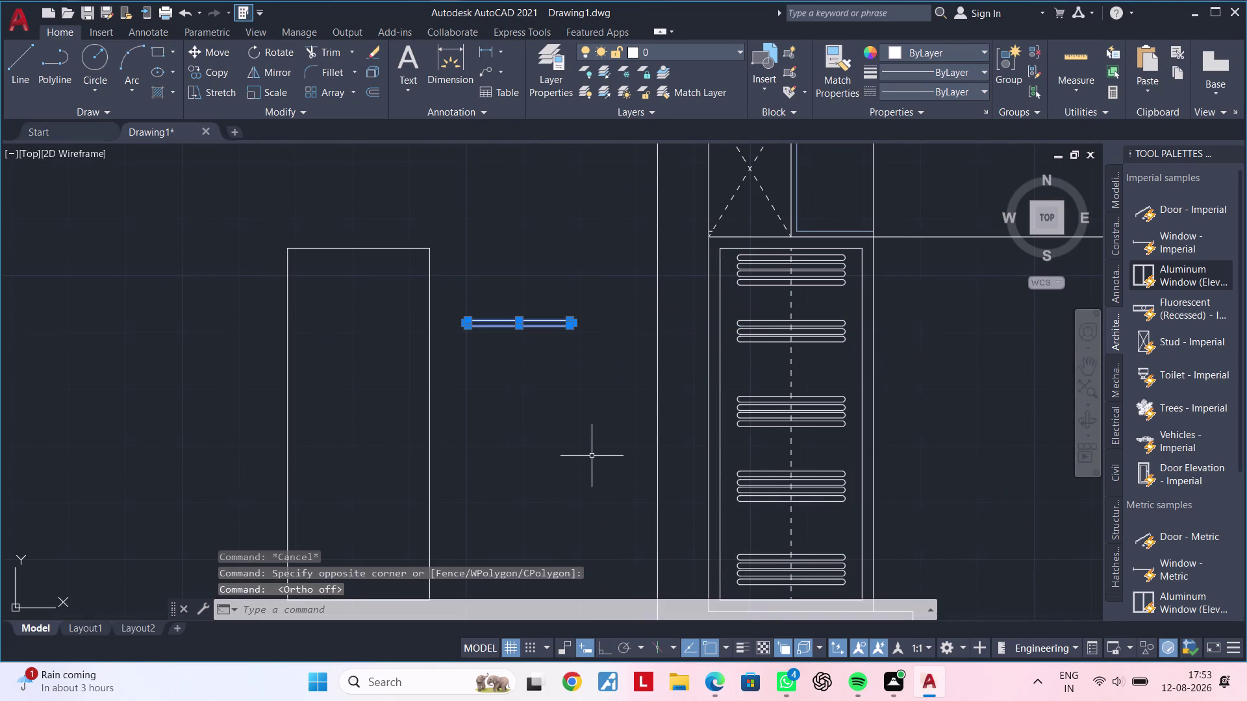
key(space)
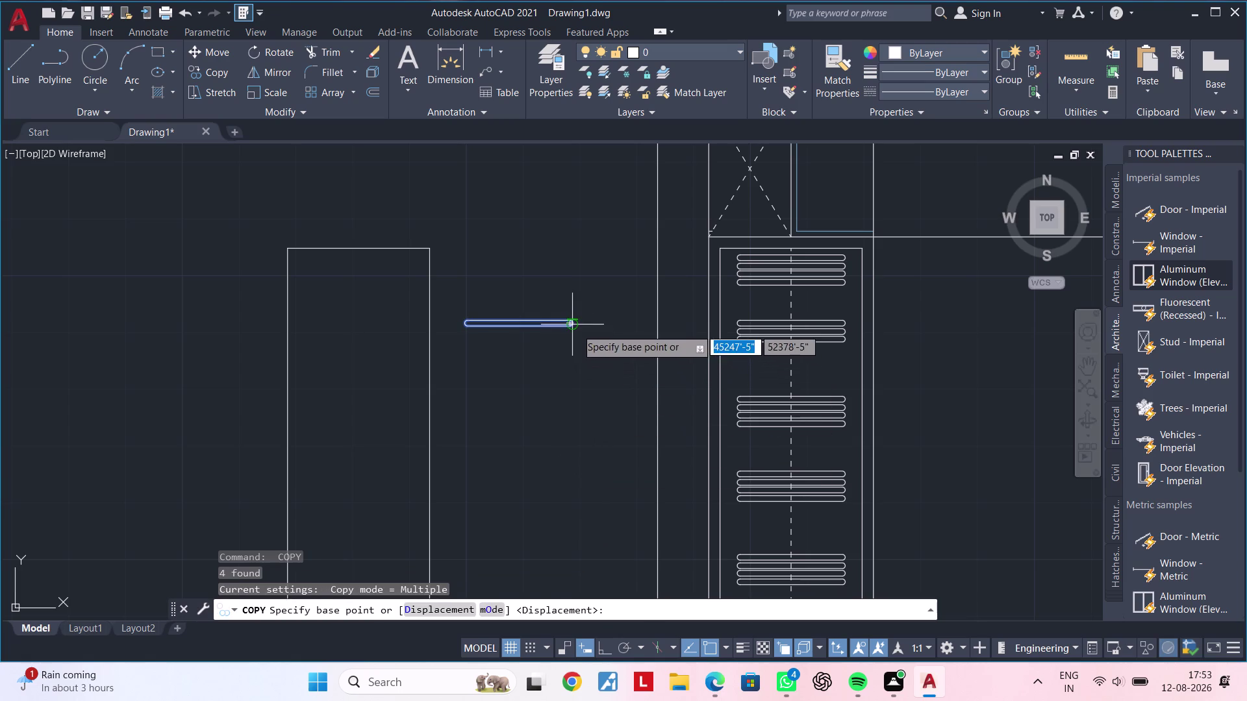
click(576, 328)
key(Escape)
key(Escape)
key(Escape)
key(Escape)
key(Escape)
key(Escape)
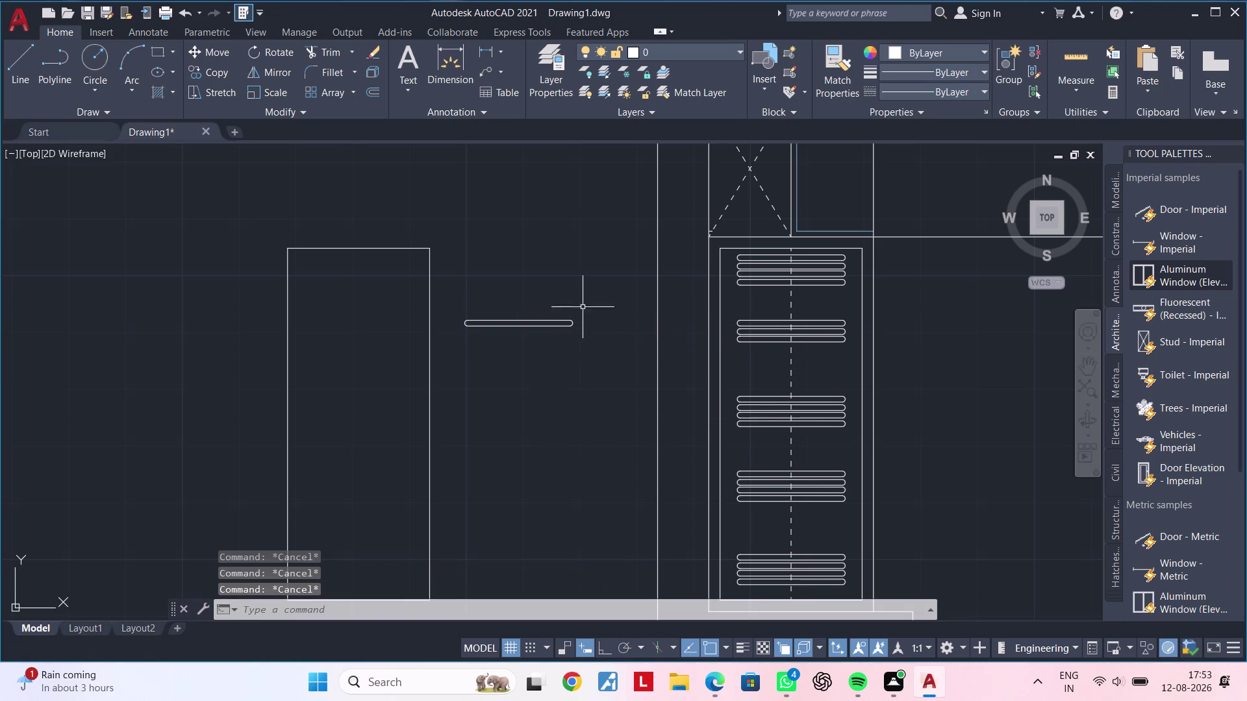
key(Escape)
key(Escape)
key(Escape)
key(Escape)
key(Escape)
key(Escape)
key(Escape)
key(Escape)
key(Escape)
key(Escape)
key(Escape)
key(Escape)
key(Escape)
key(Escape)
key(Escape)
key(Escape)
key(Escape)
key(Escape)
key(Escape)
key(Escape)
key(Escape)
key(Escape)
key(Escape)
middle_drag(576, 289, 542, 297)
key(Escape)
key(Escape)
key(Escape)
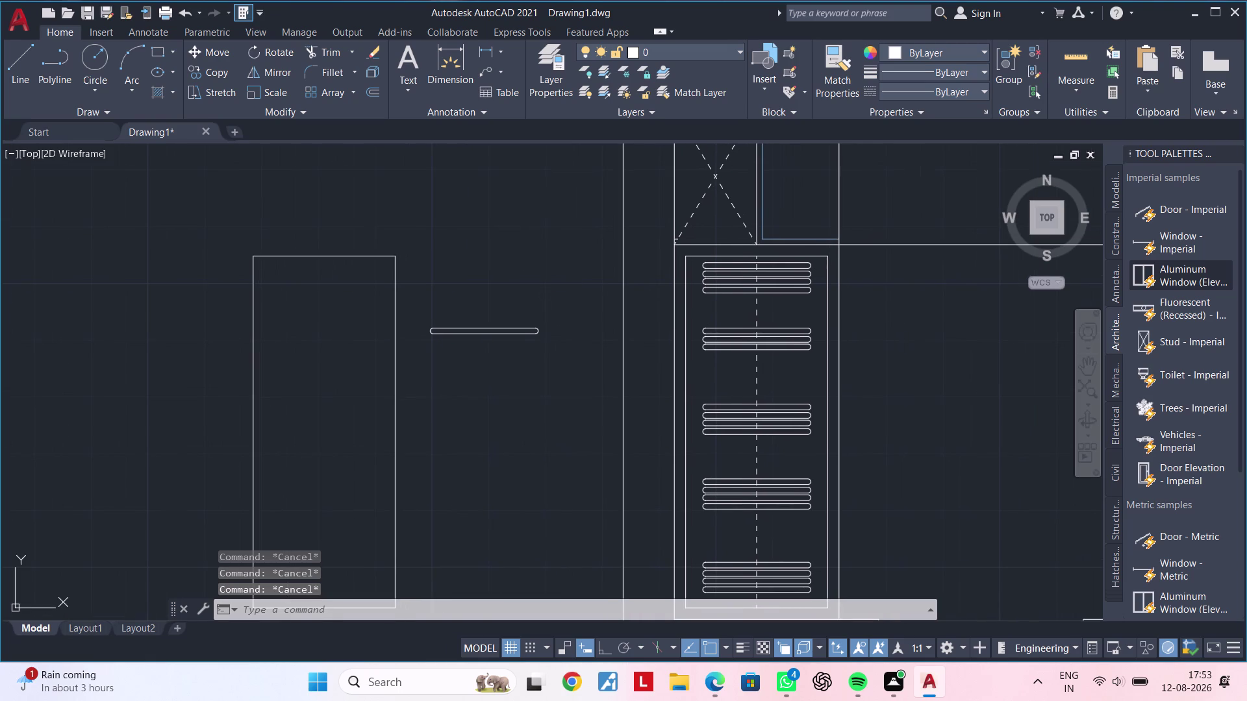
Clear any running command and reselect the copied slot.
key(Escape)
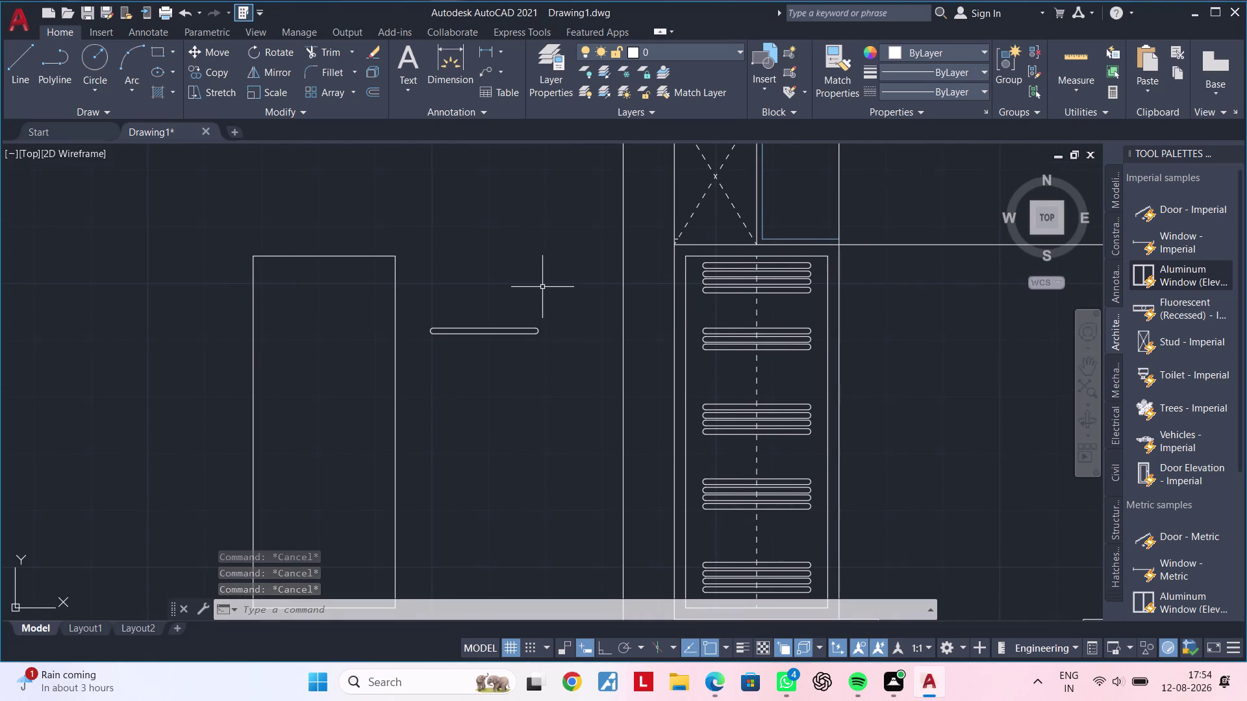
key(Escape)
key(Escape)
key(Escape)
key(Escape)
key(Escape)
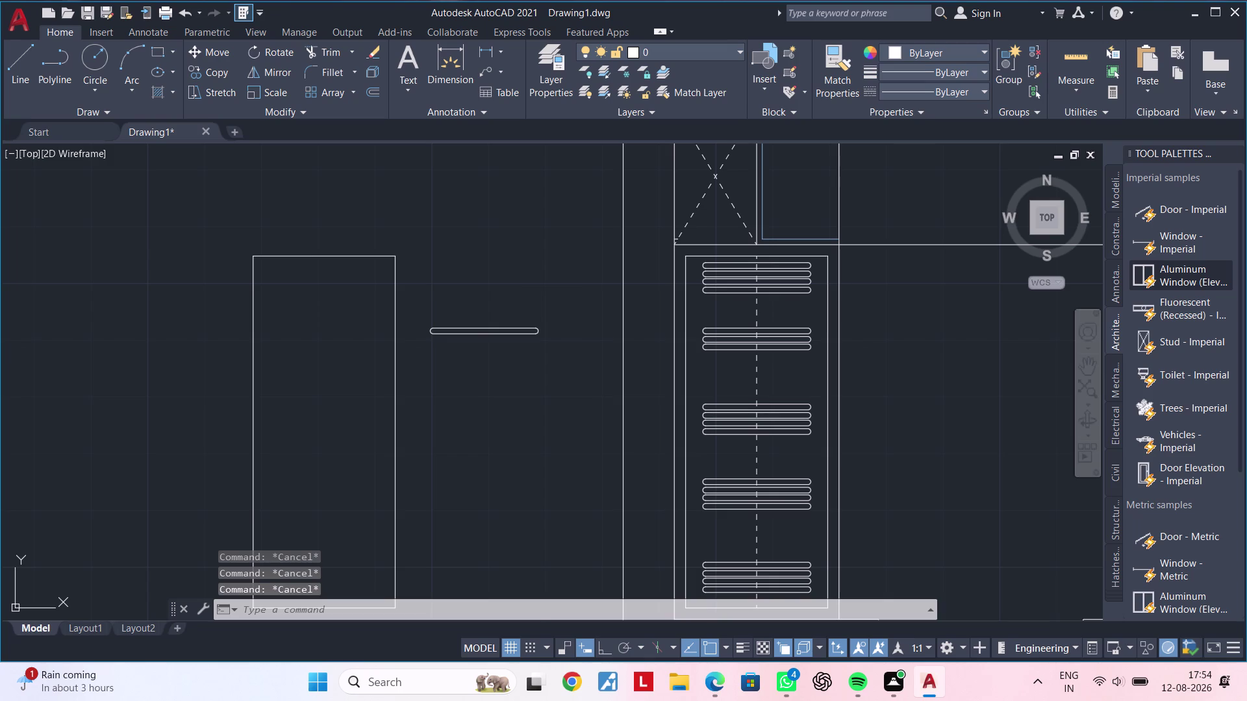
click(542, 287)
click(409, 373)
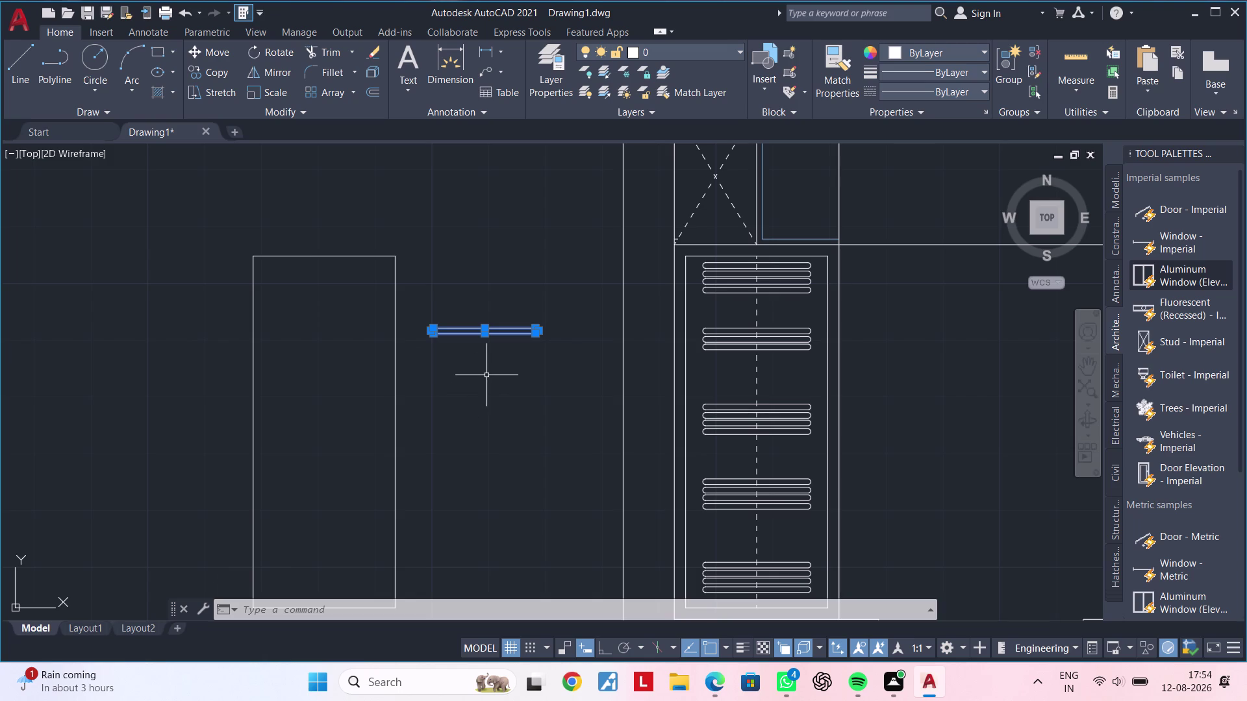
Zoom in on the copied slot and center it in the view.
key(Escape)
key(Escape)
key(Escape)
key(Escape)
middle_drag(470, 364, 465, 338)
scroll(up, 3)
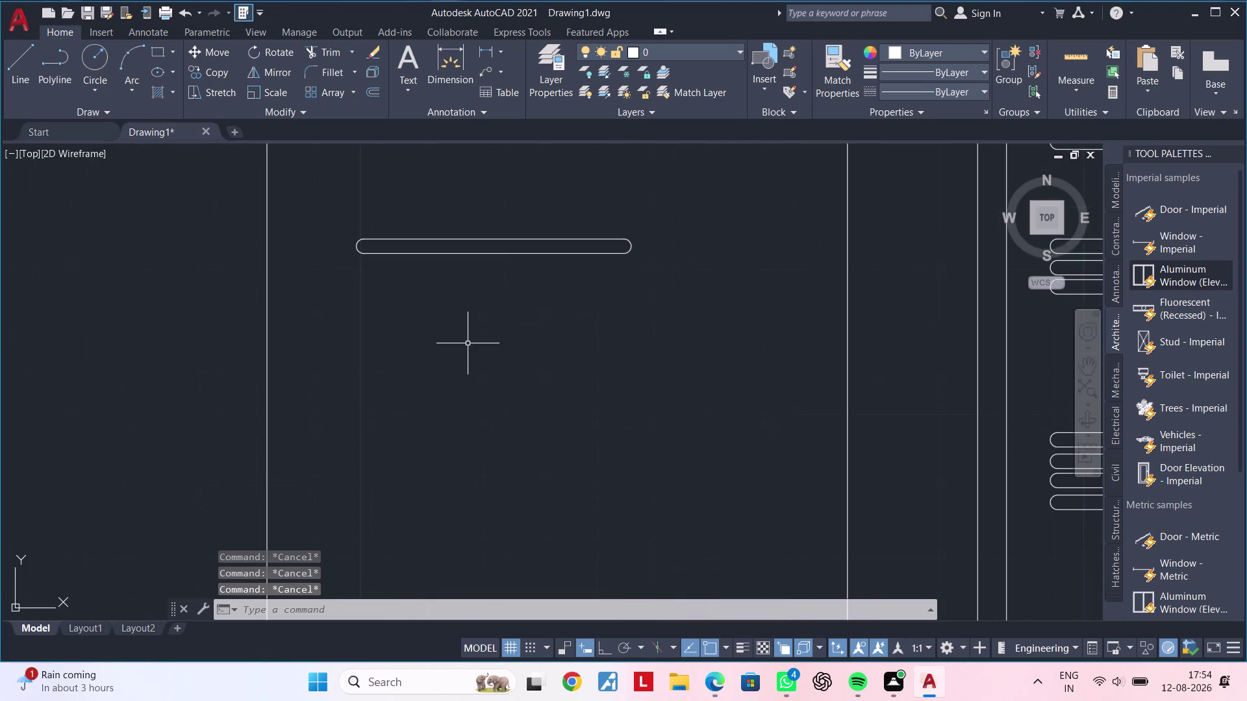
middle_drag(488, 364, 467, 351)
key(Escape)
key(Escape)
key(Escape)
Abandon a started line, pan back over the plan, and start Linear Dimension.
key(l)
key(space)
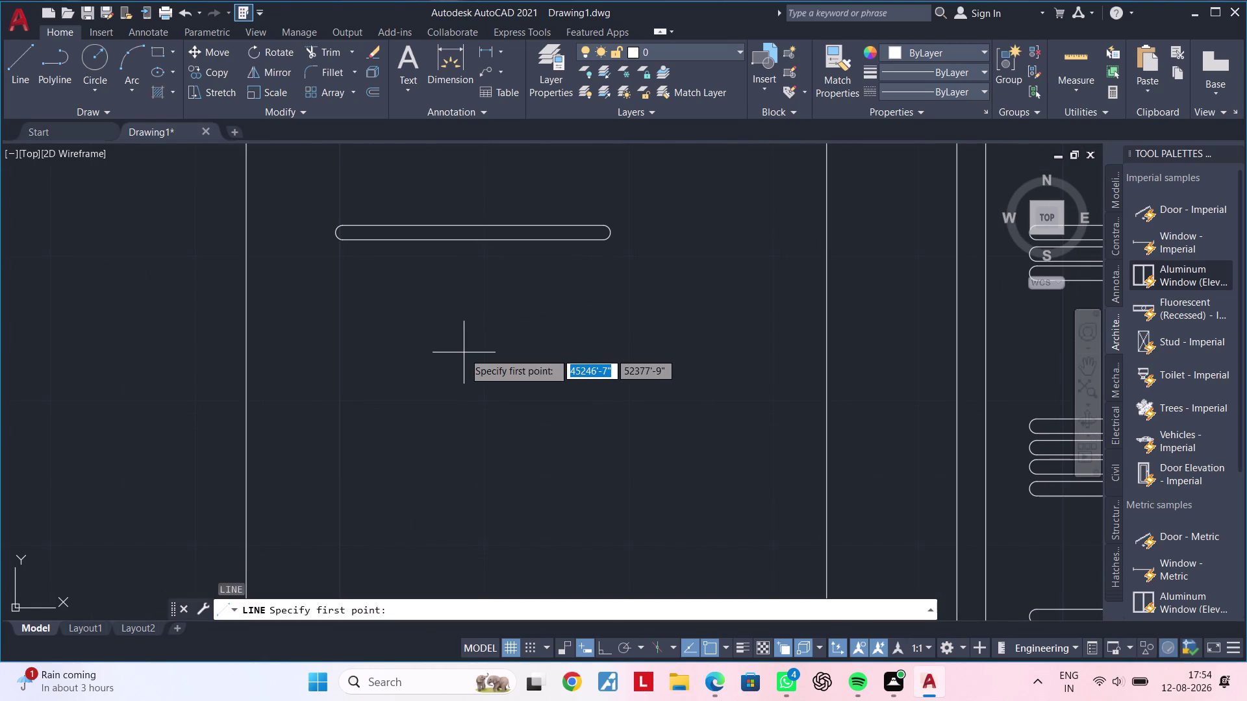
key(Escape)
key(Escape)
middle_drag(576, 348, 619, 417)
scroll(down, 3)
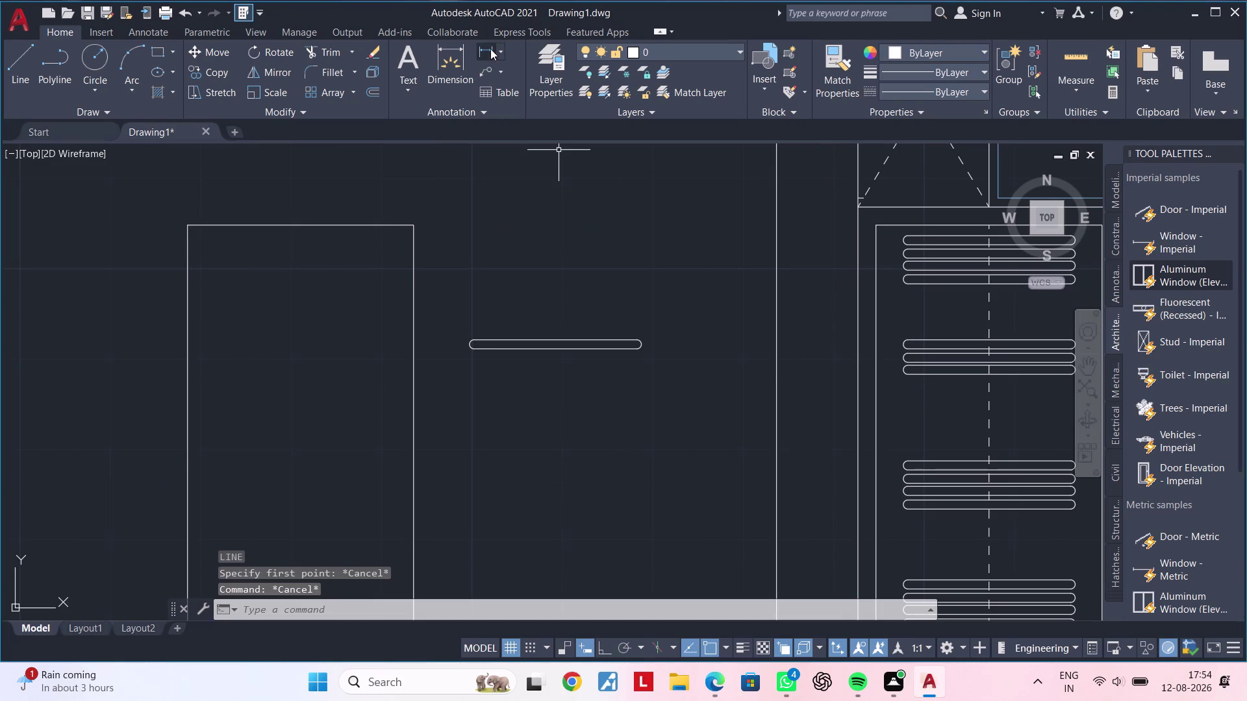
click(484, 49)
Dimension the copied slot end to end to read its 1'-6" length, then discard it.
scroll(up, 3)
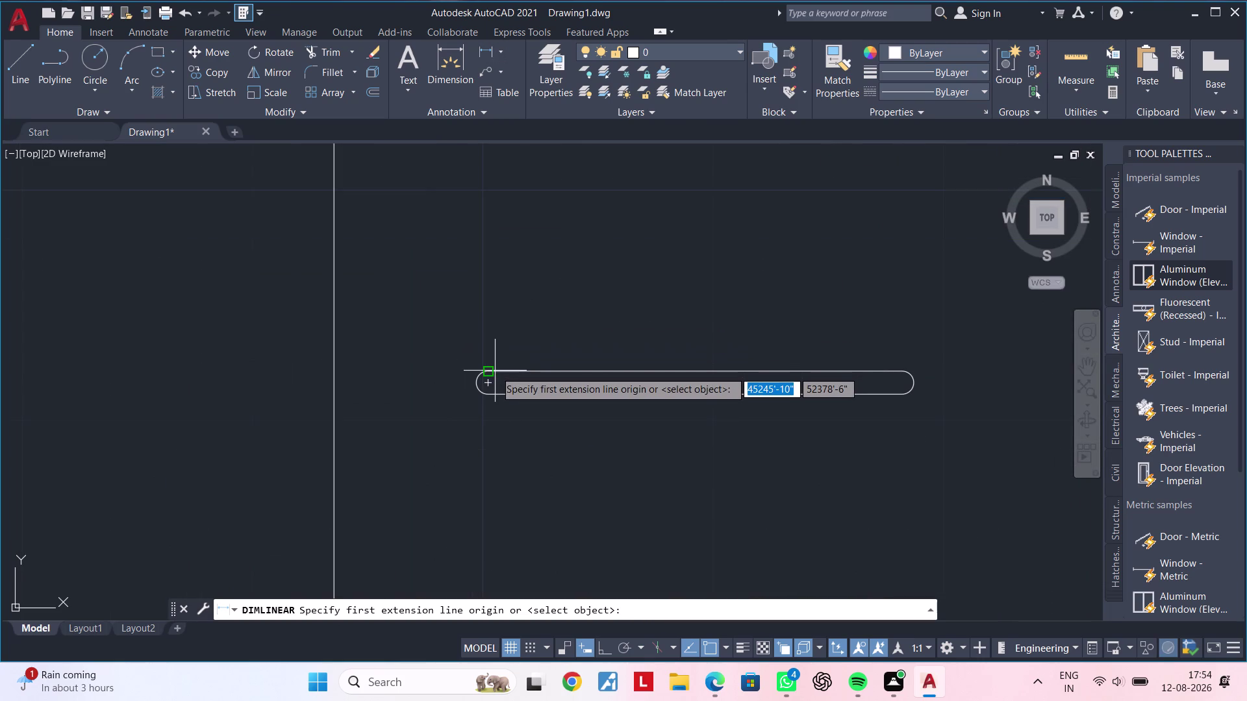
click(491, 371)
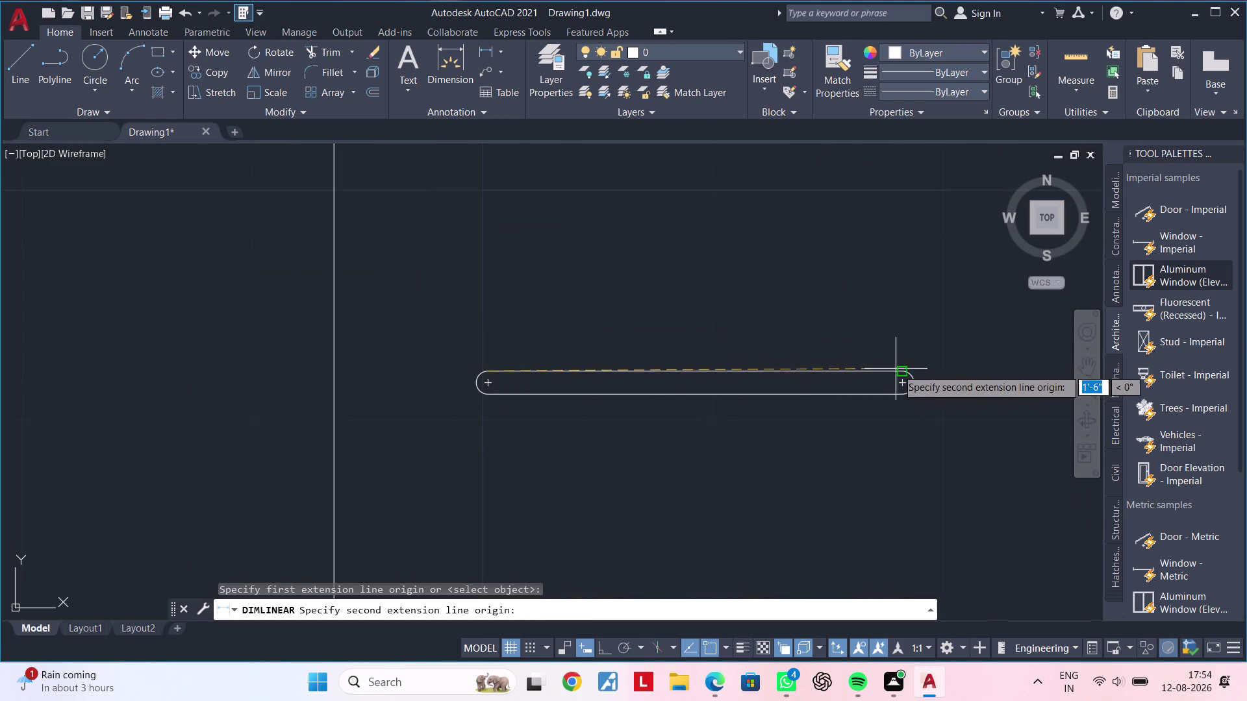
key(F8)
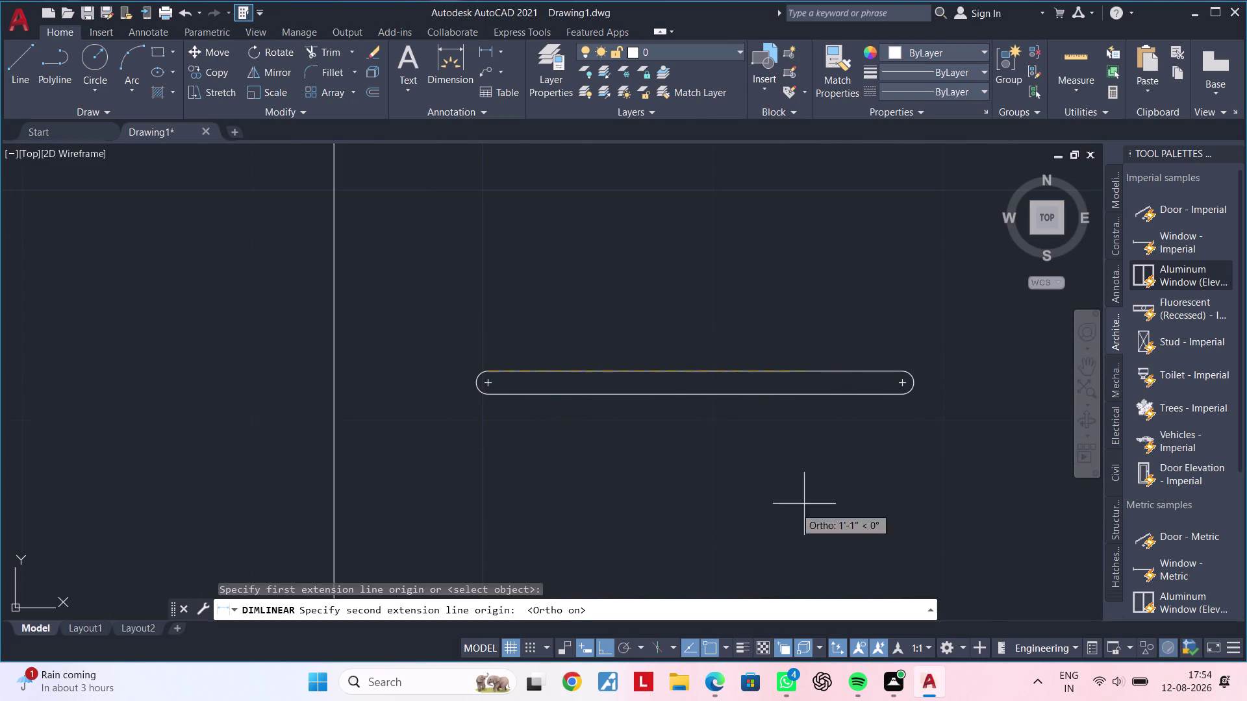
click(898, 369)
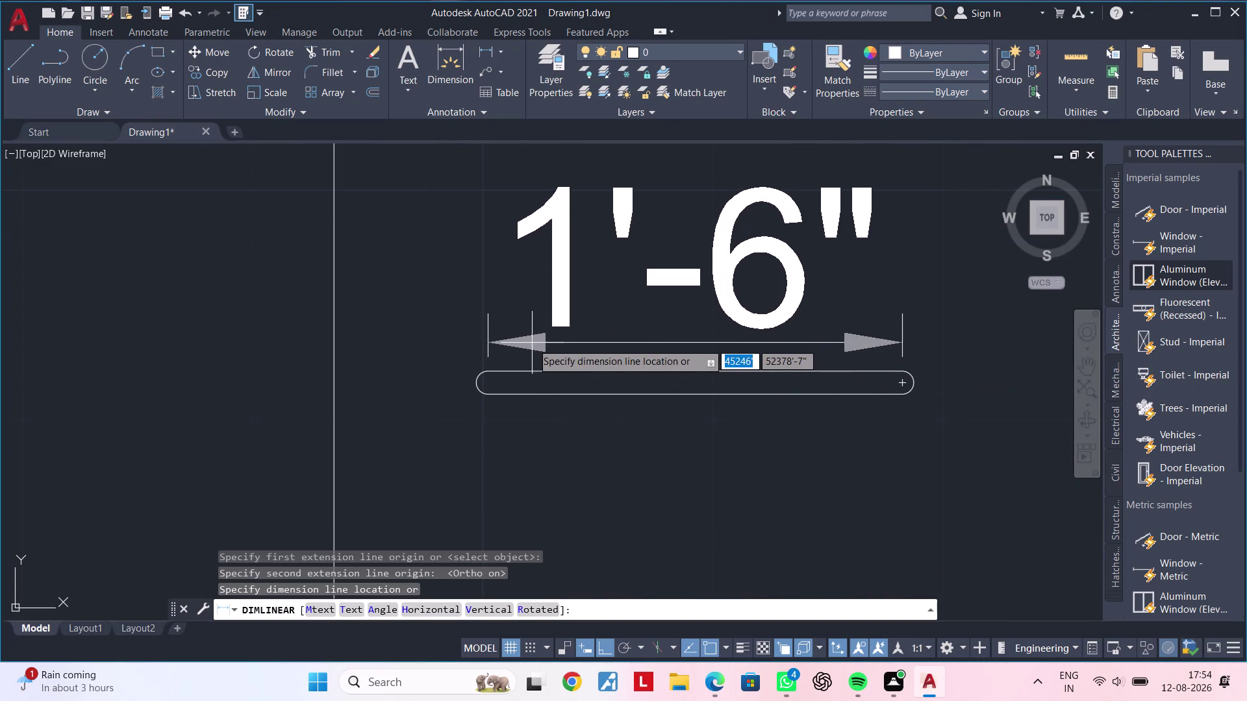
key(Escape)
middle_drag(591, 472, 533, 373)
key(Escape)
key(Escape)
middle_drag(542, 397, 525, 354)
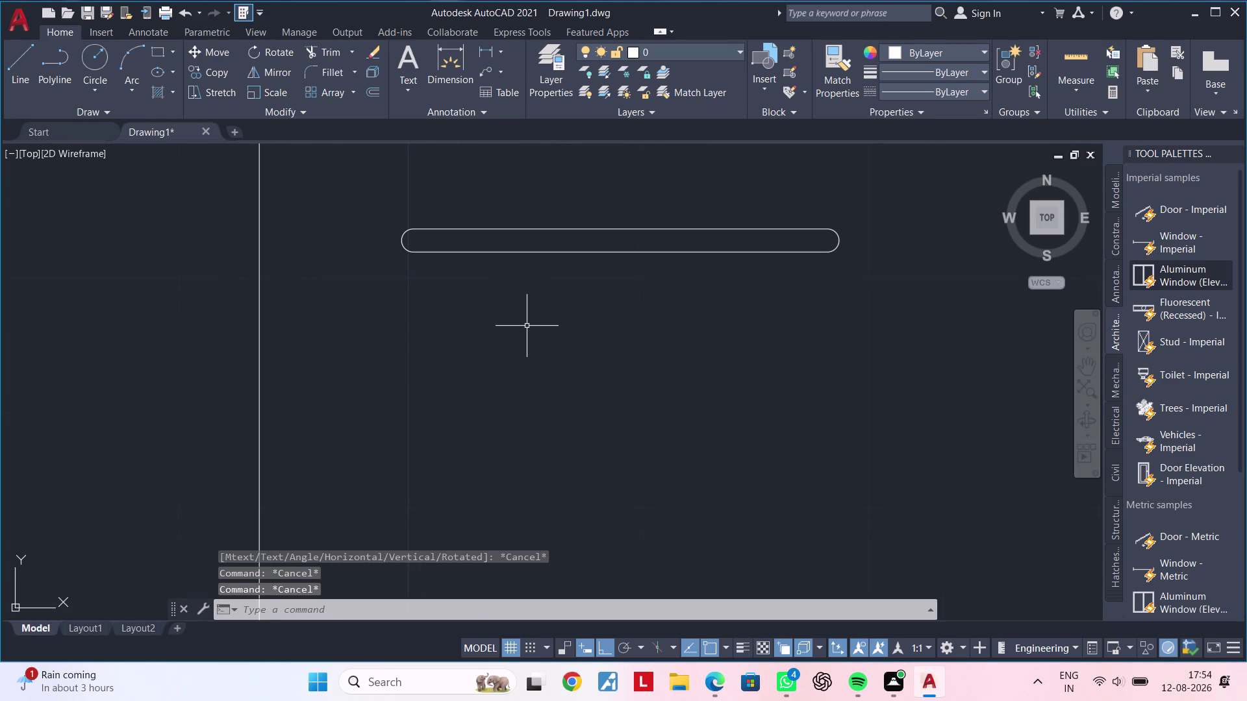
key(Escape)
Draw a 1'-6" angled line below the slot with Ortho turned off.
key(l)
key(space)
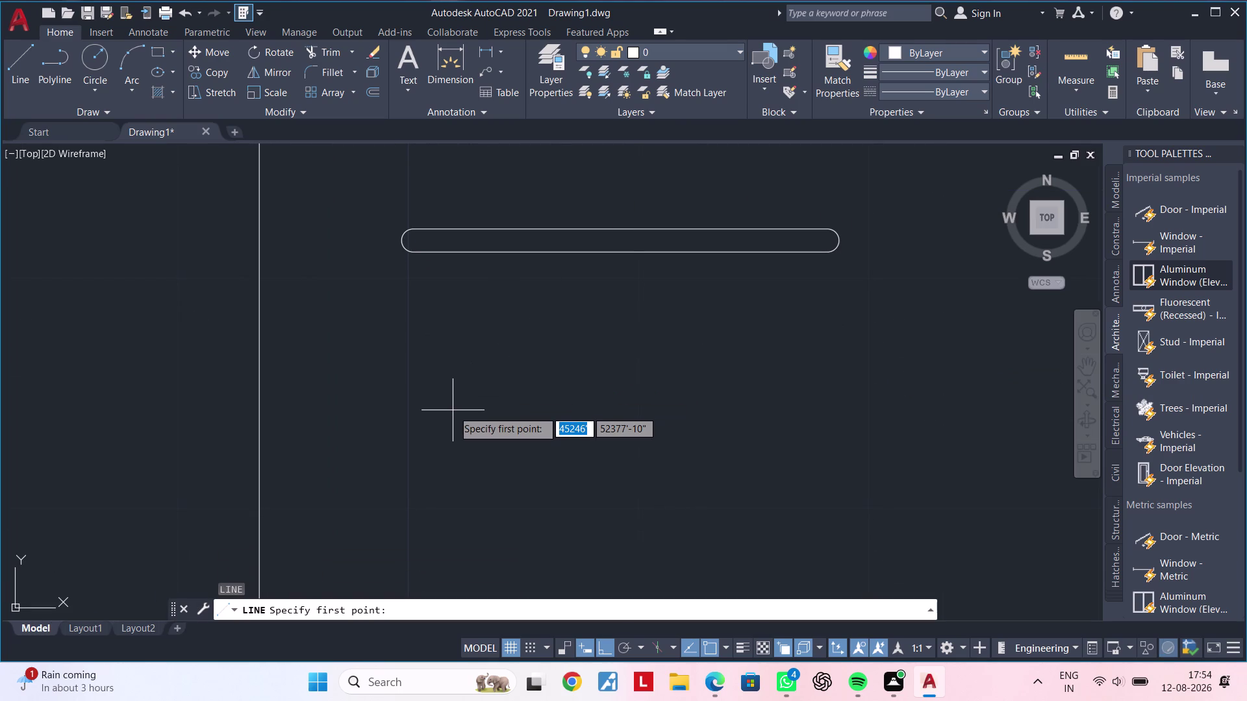
click(452, 410)
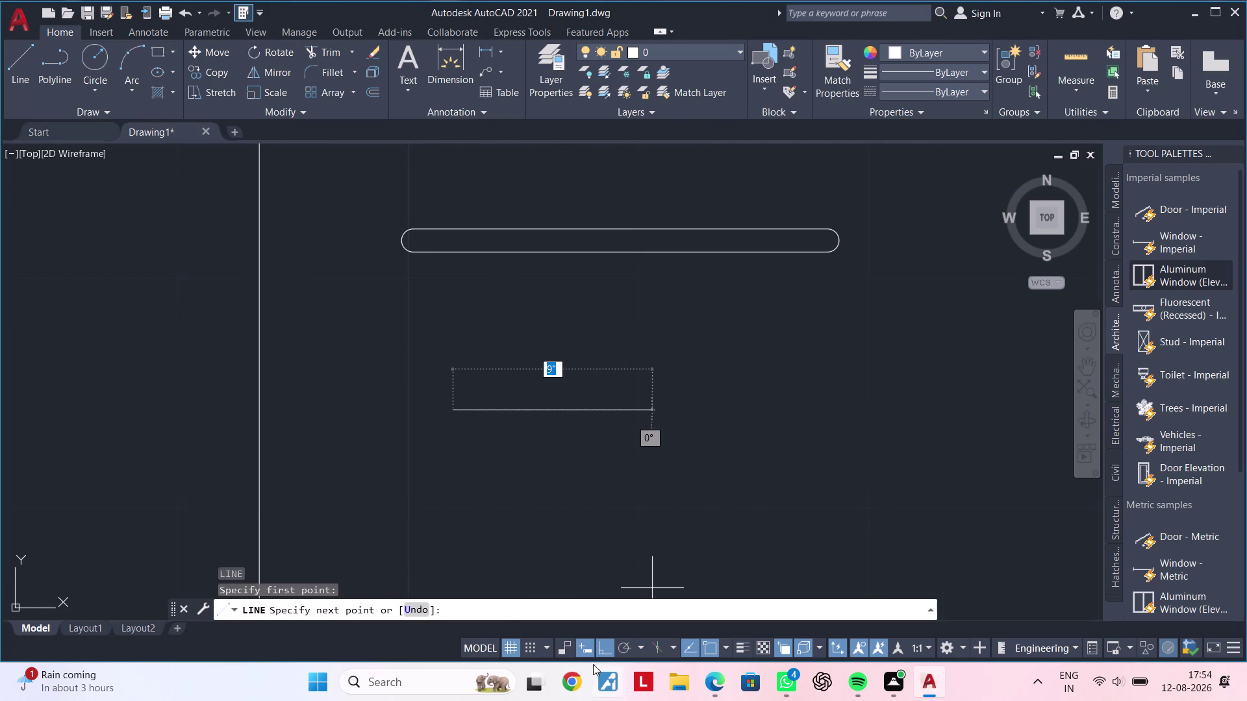
click(603, 652)
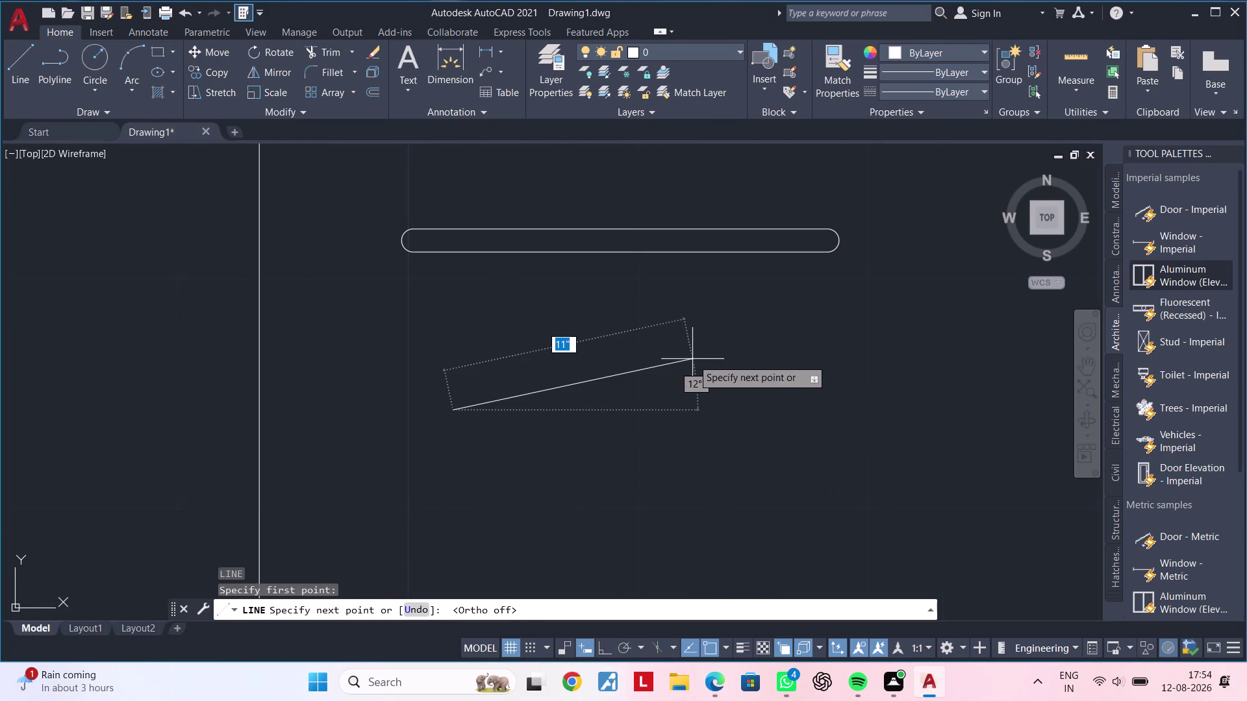
text(1'6")
key(Return)
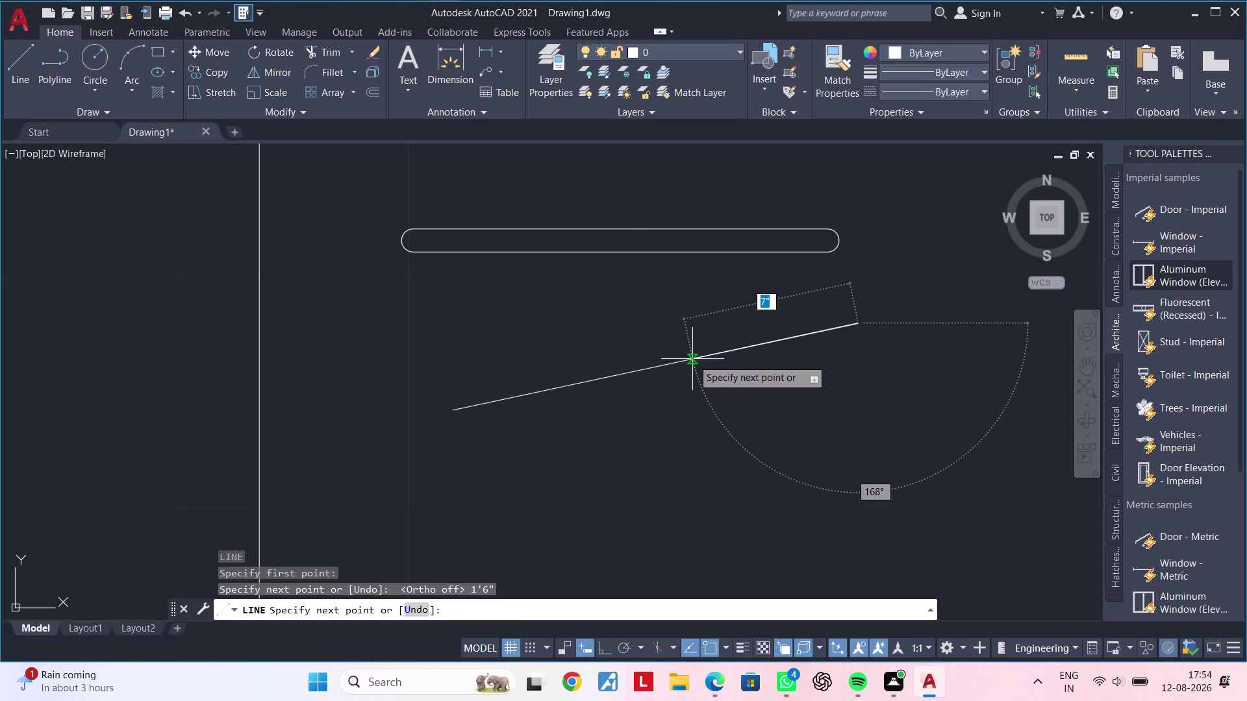
scroll(down, 3)
middle_drag(789, 414, 638, 389)
key(Escape)
key(Escape)
key(Escape)
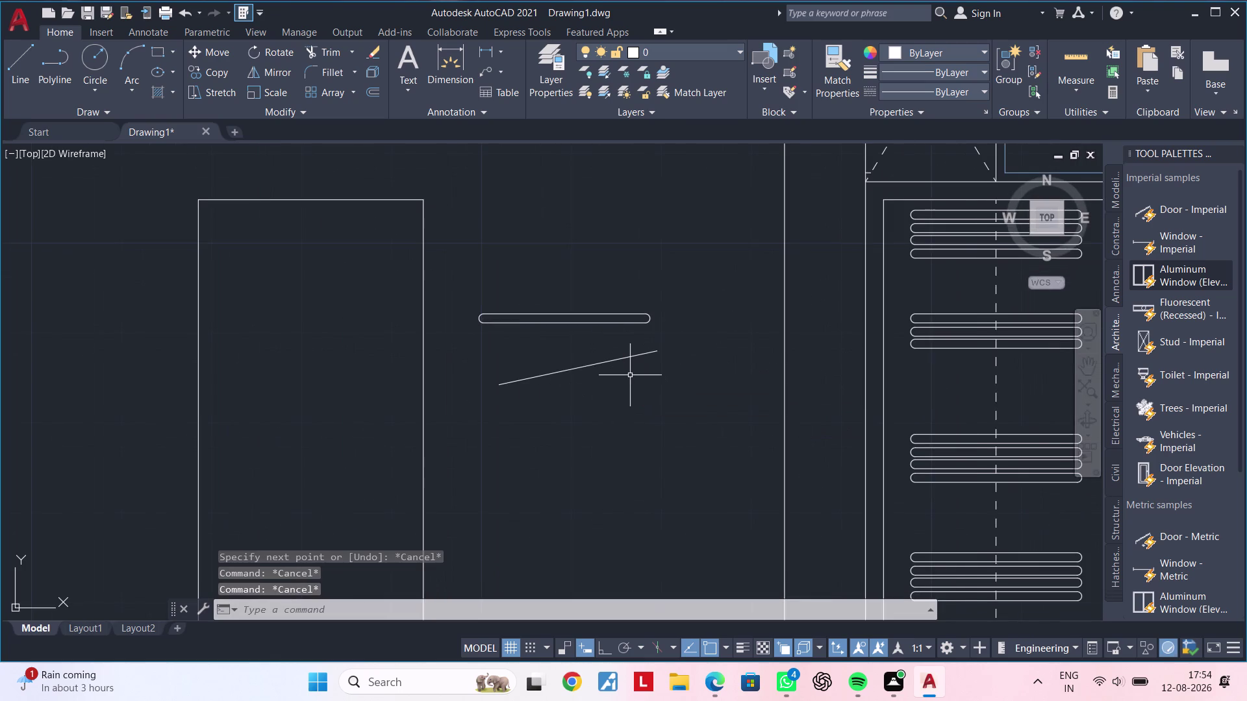
Offset the slanted line by 1 inch to form a parallel double-line bar.
key(o)
text(F 1)
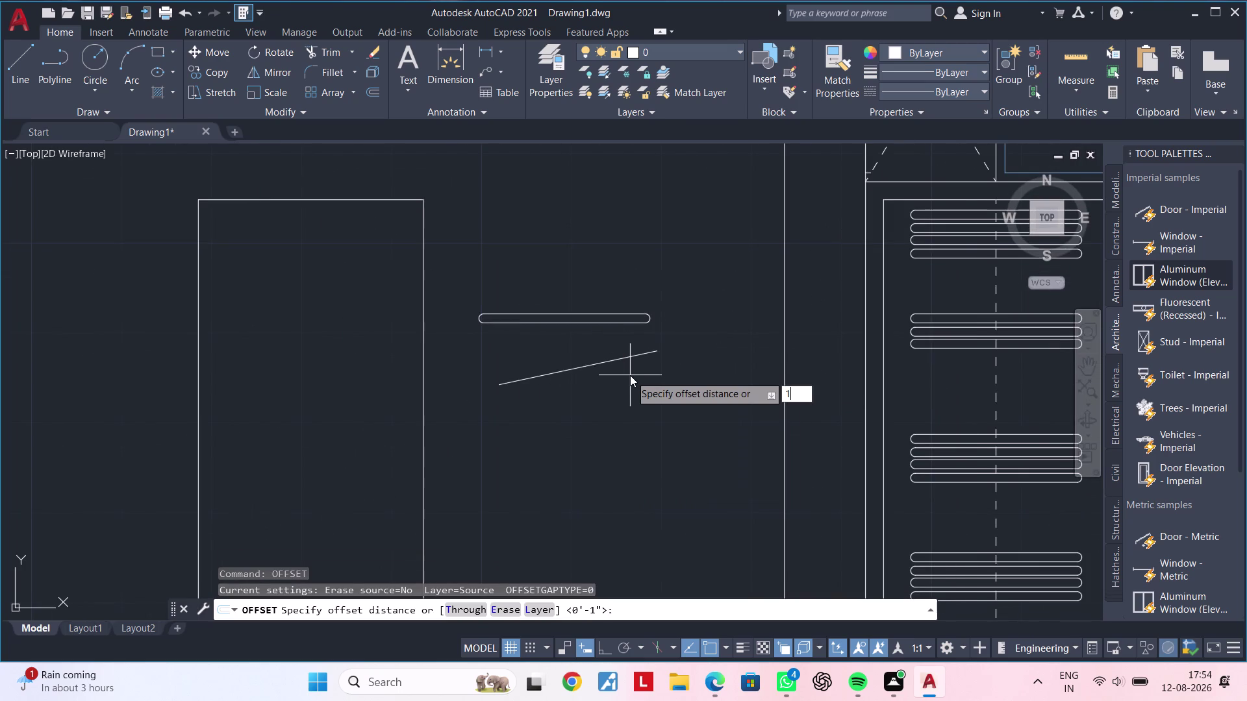
text(")
key(Return)
click(578, 365)
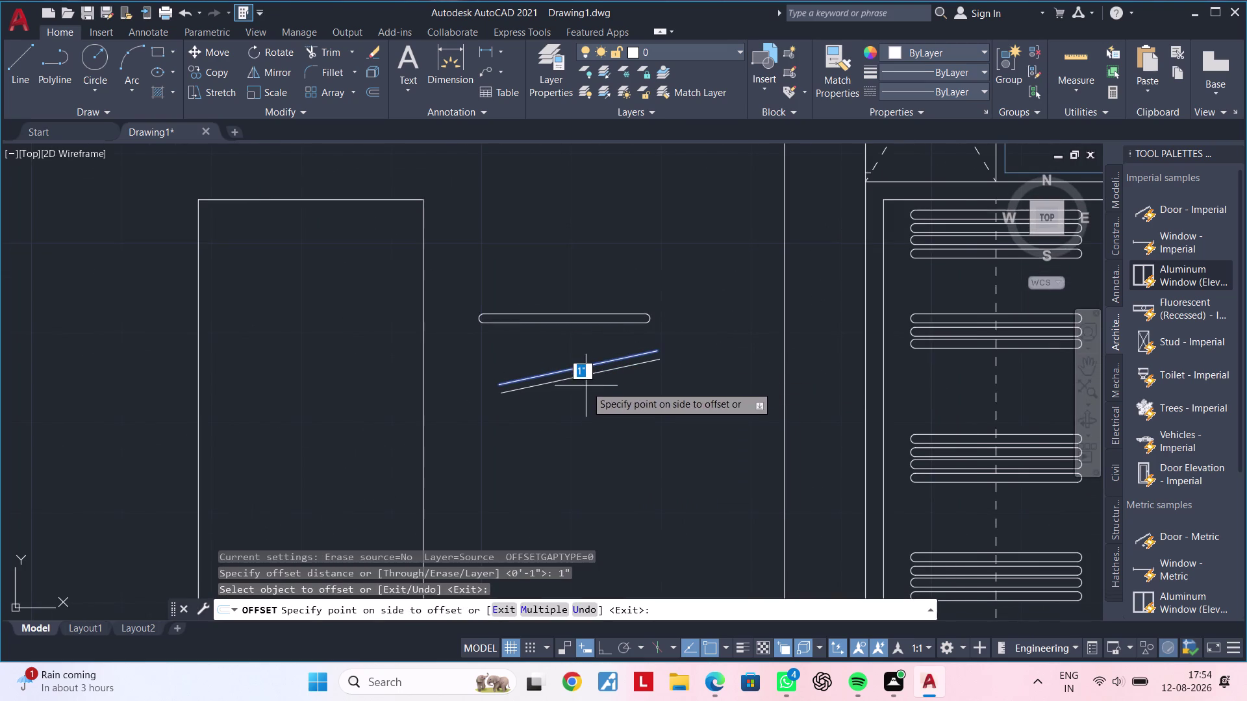
click(587, 399)
key(Escape)
key(Escape)
scroll(up, 3)
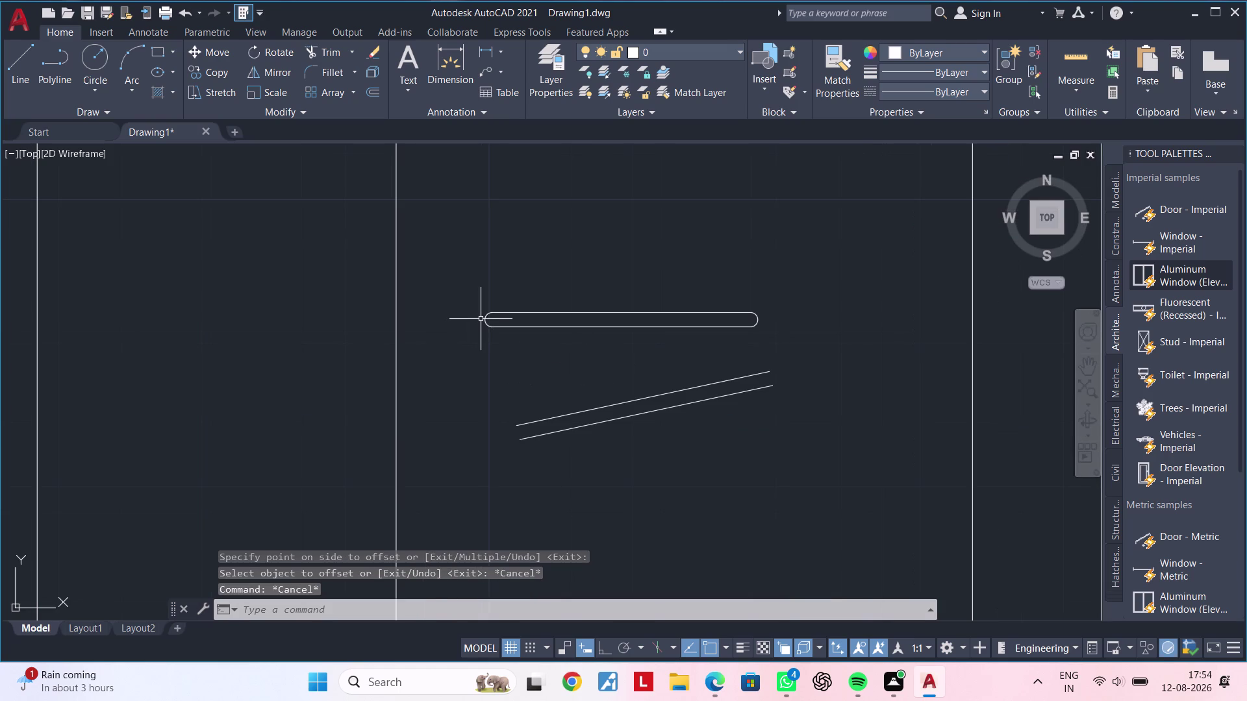
middle_drag(499, 409, 480, 333)
key(Escape)
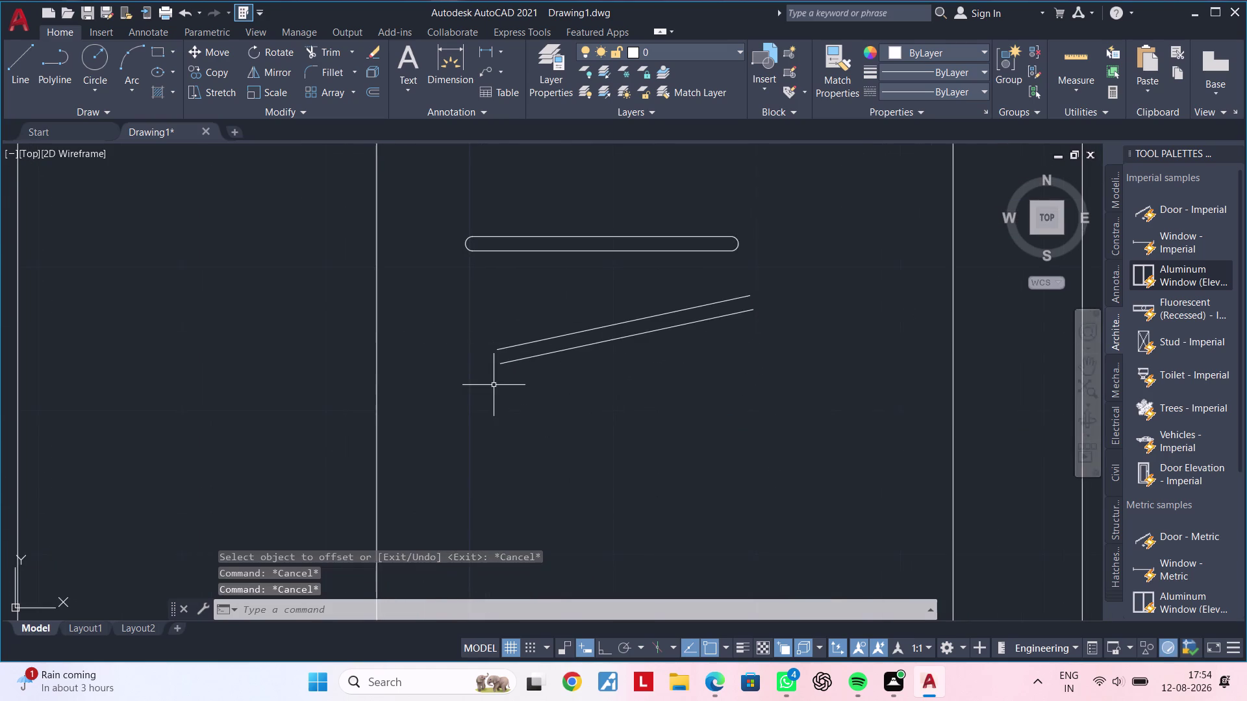
middle_drag(494, 389, 472, 375)
key(Escape)
key(Escape)
scroll(up, 3)
middle_drag(475, 369, 456, 407)
key(Escape)
key(Escape)
Draw a line joining the upper and lower line ends at one end of the bar.
key(l)
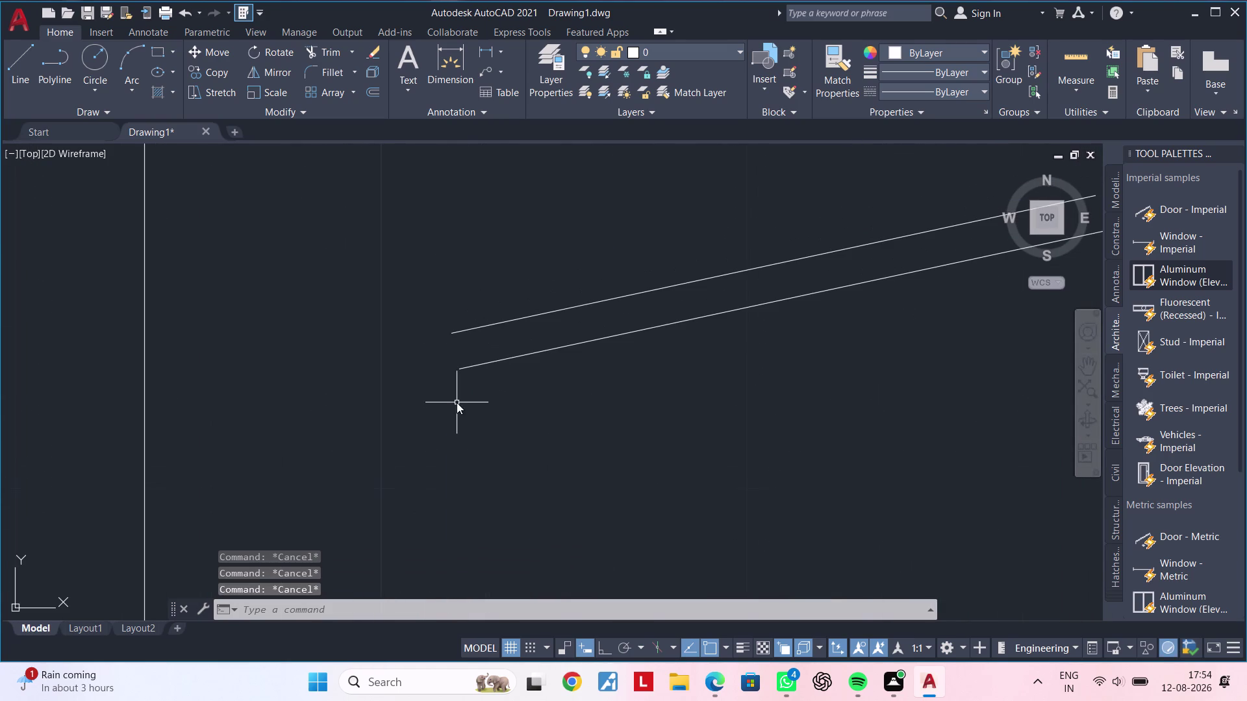
key(space)
scroll(up, 3)
click(447, 304)
click(459, 364)
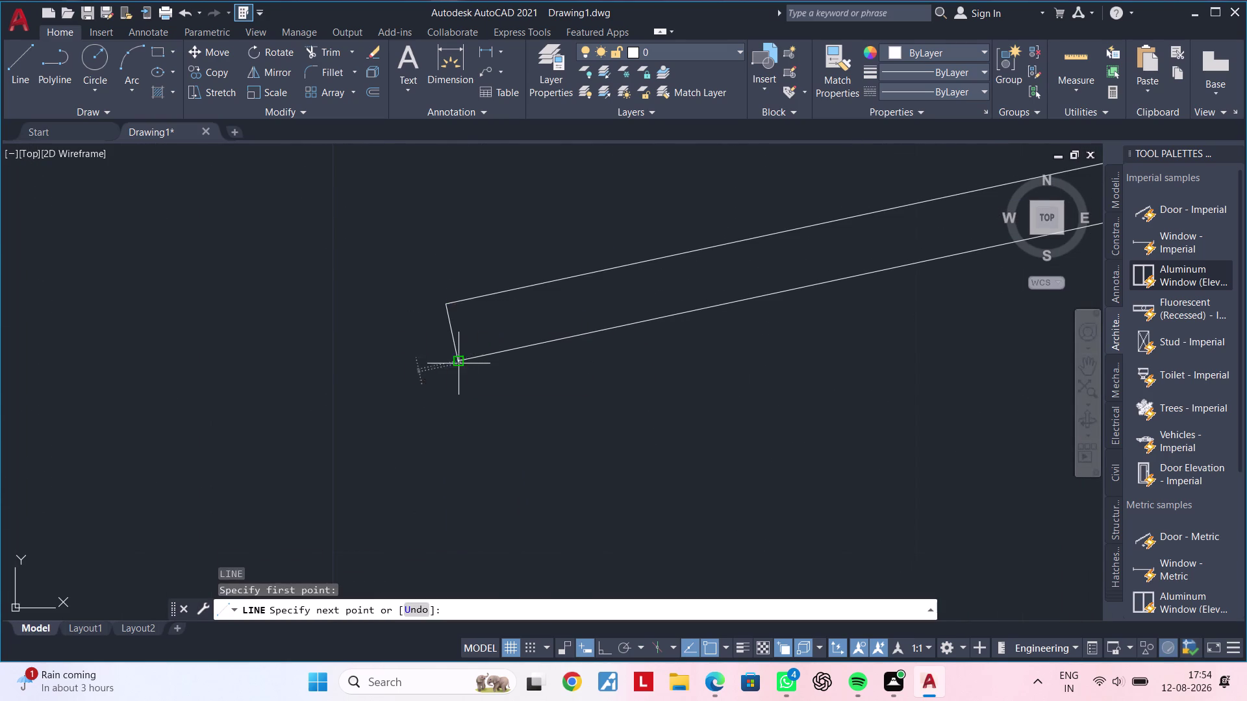
key(Escape)
Draw a closing line across the bar's other open end.
scroll(down, 3)
middle_drag(753, 404, 362, 439)
scroll(down, 3)
key(space)
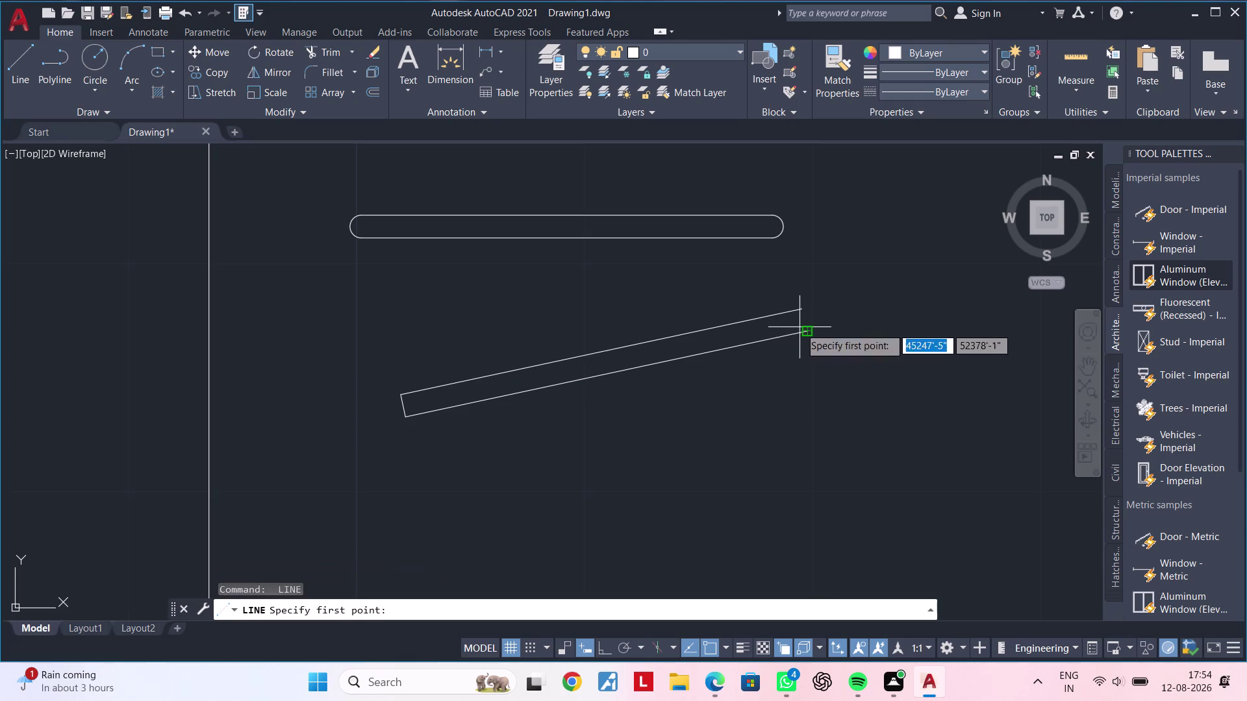
click(800, 311)
scroll(up, 3)
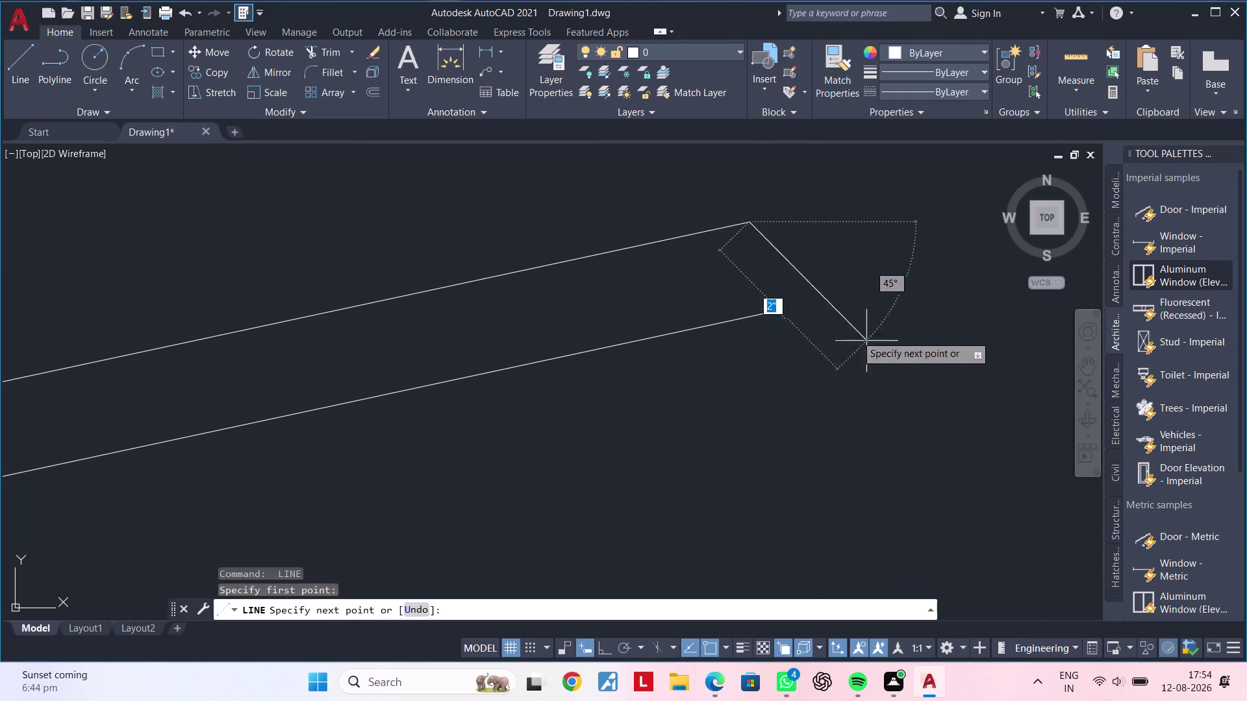
click(769, 312)
key(Escape)
middle_drag(786, 419, 794, 425)
key(Escape)
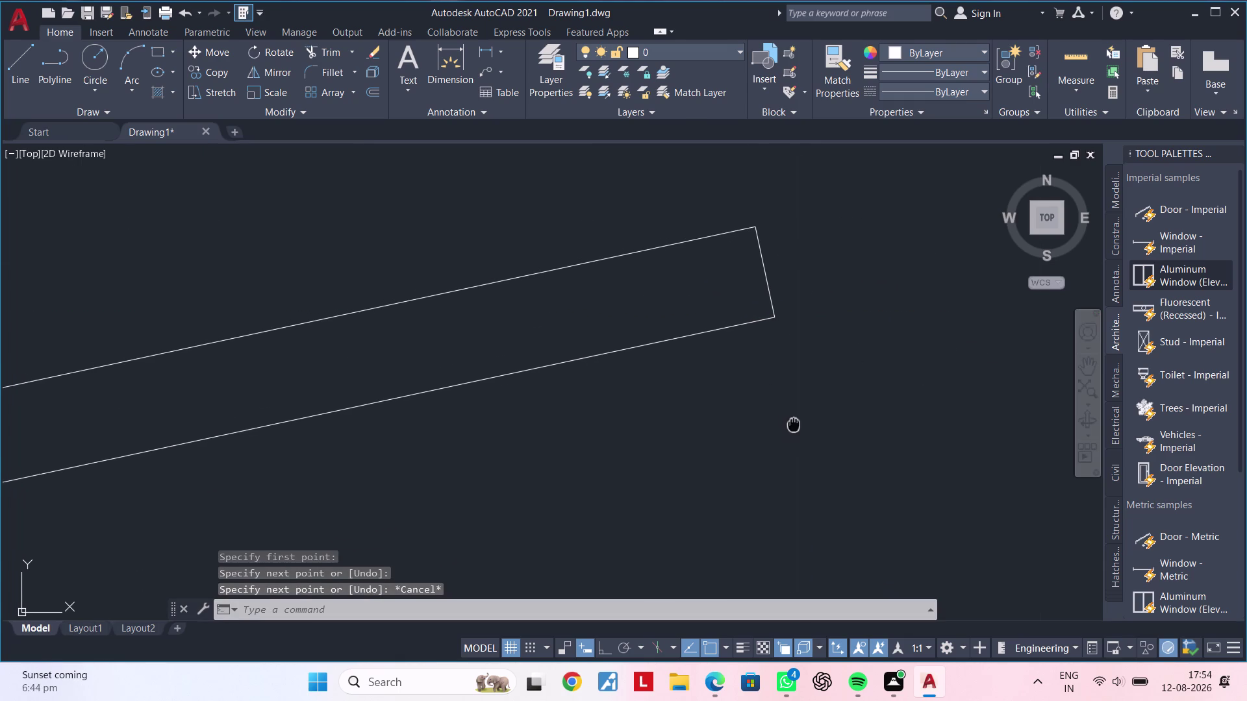
middle_drag(794, 424, 801, 426)
Draw circles on the bar's upper and lower ends, each spanning the bar width.
key(Escape)
key(c)
key(space)
click(771, 270)
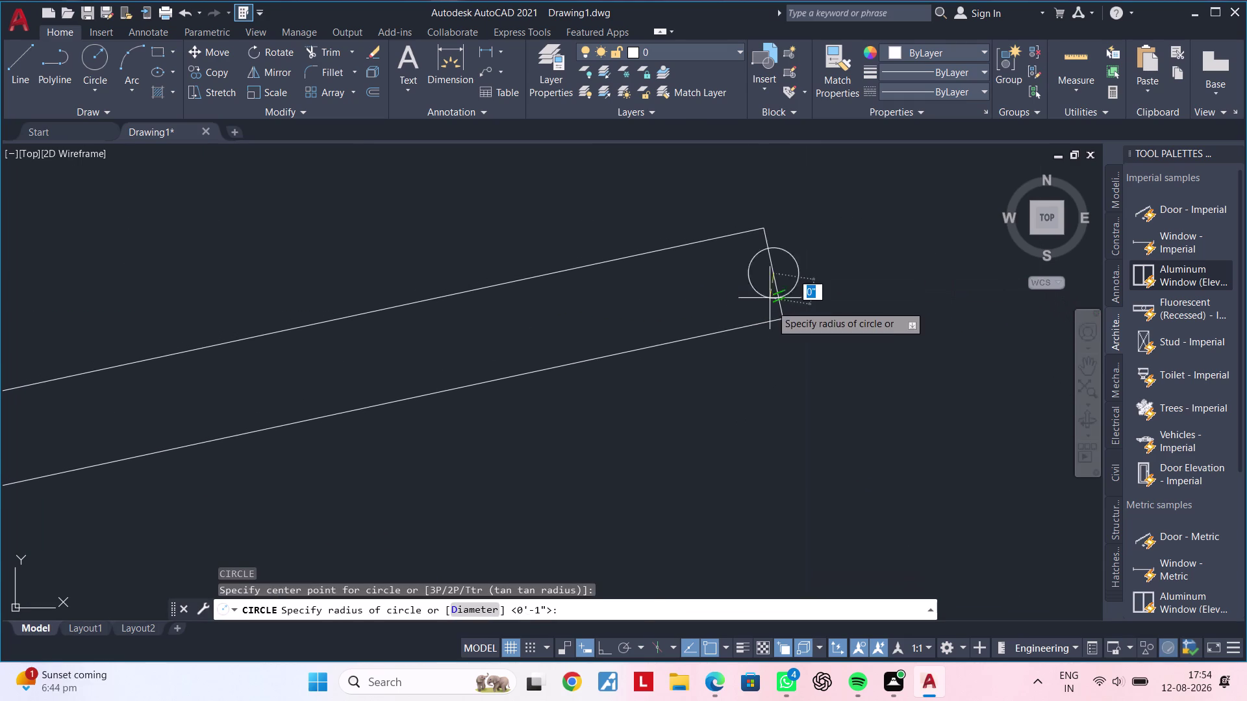
click(783, 319)
scroll(down, 3)
middle_drag(708, 413, 1016, 396)
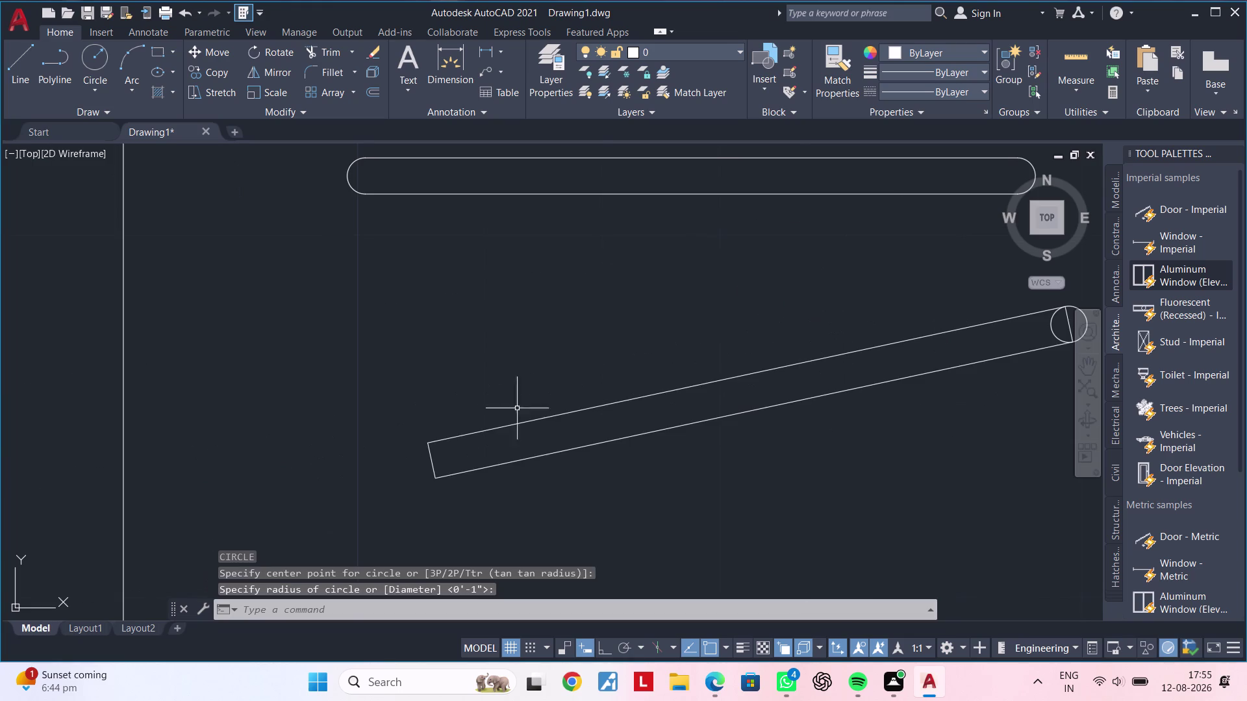
key(space)
click(430, 461)
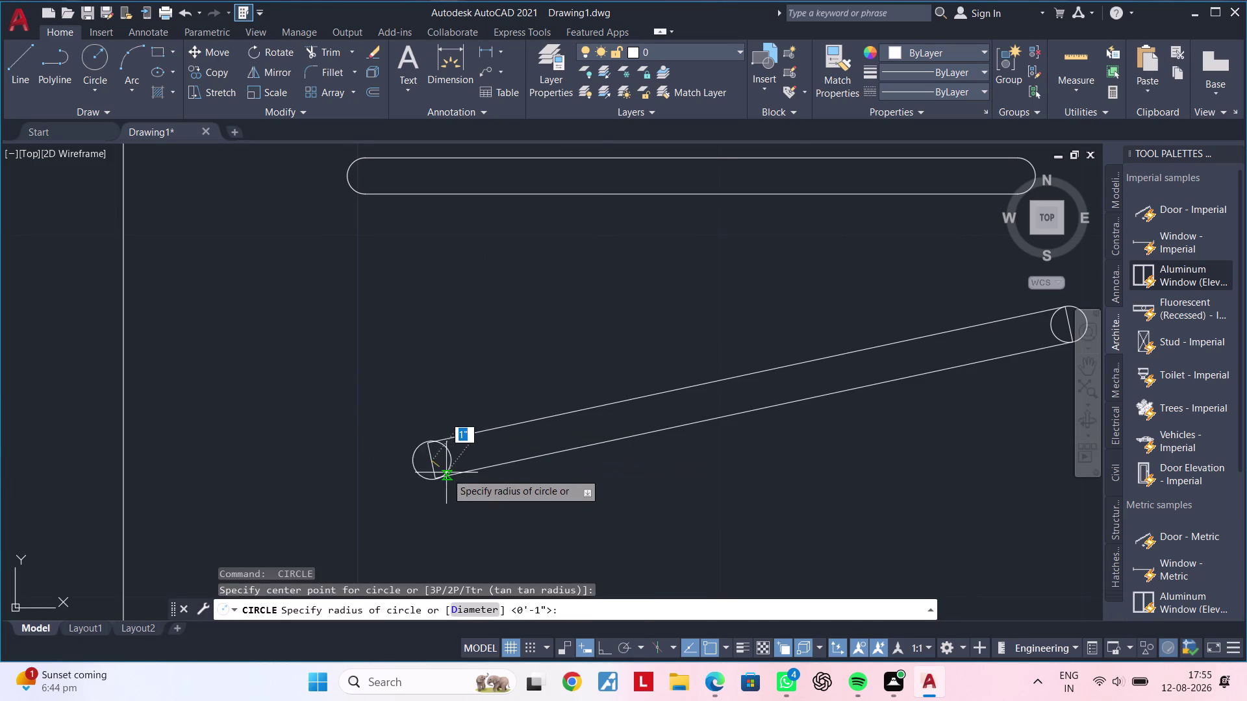
scroll(up, 3)
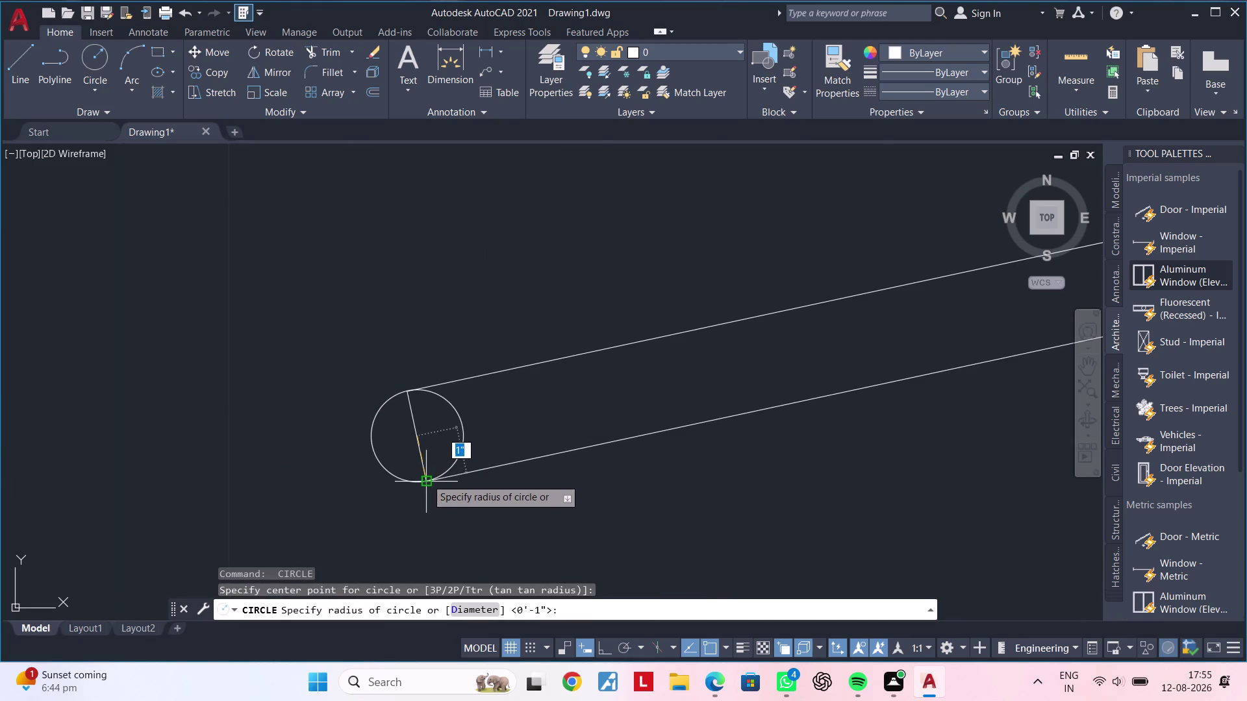
click(426, 482)
Trim both circles' inner halves and the crossing lines, leaving semicircular end caps.
key(Escape)
key(Escape)
middle_drag(531, 468, 433, 468)
key(t)
key(r)
key(space)
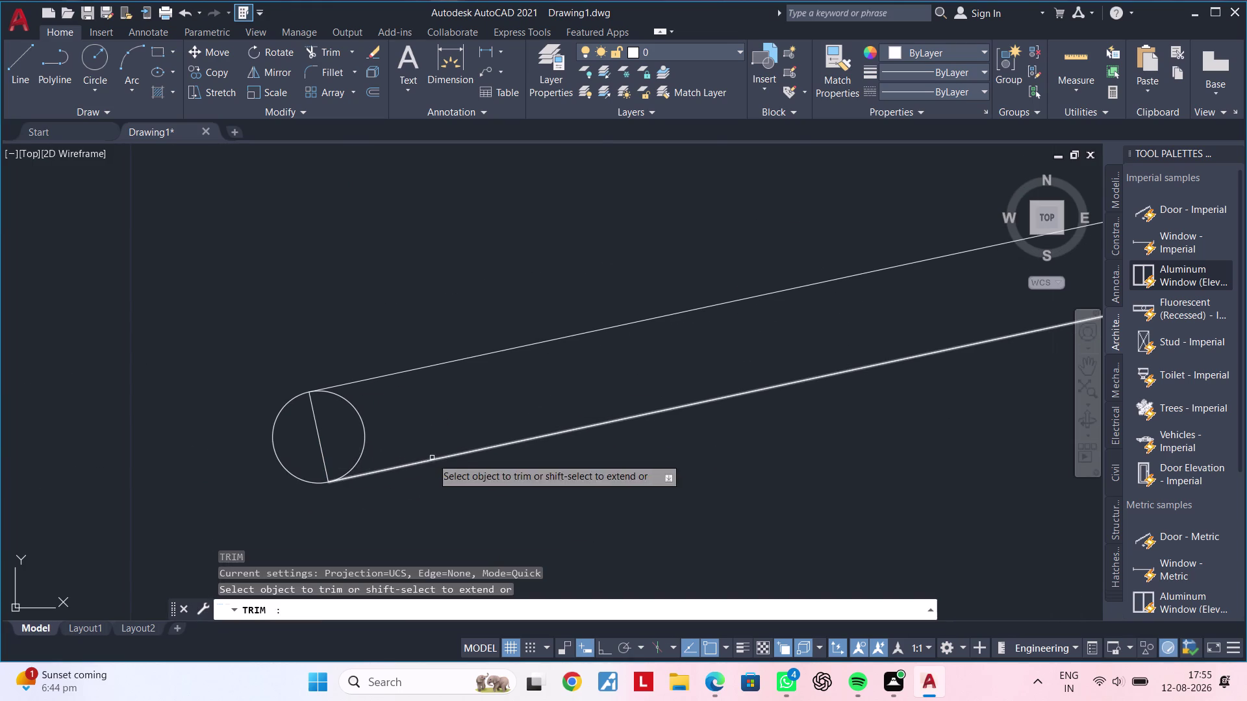
click(321, 446)
drag(382, 421, 352, 434)
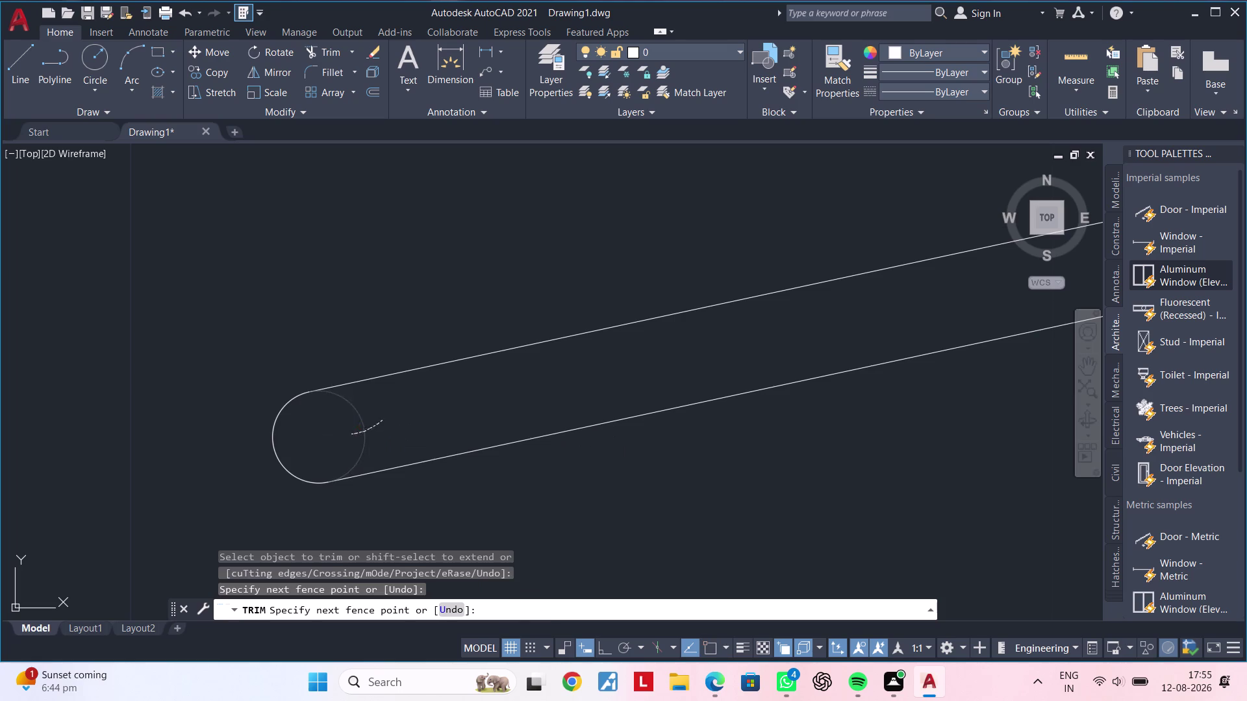
scroll(down, 3)
middle_drag(491, 409, 152, 430)
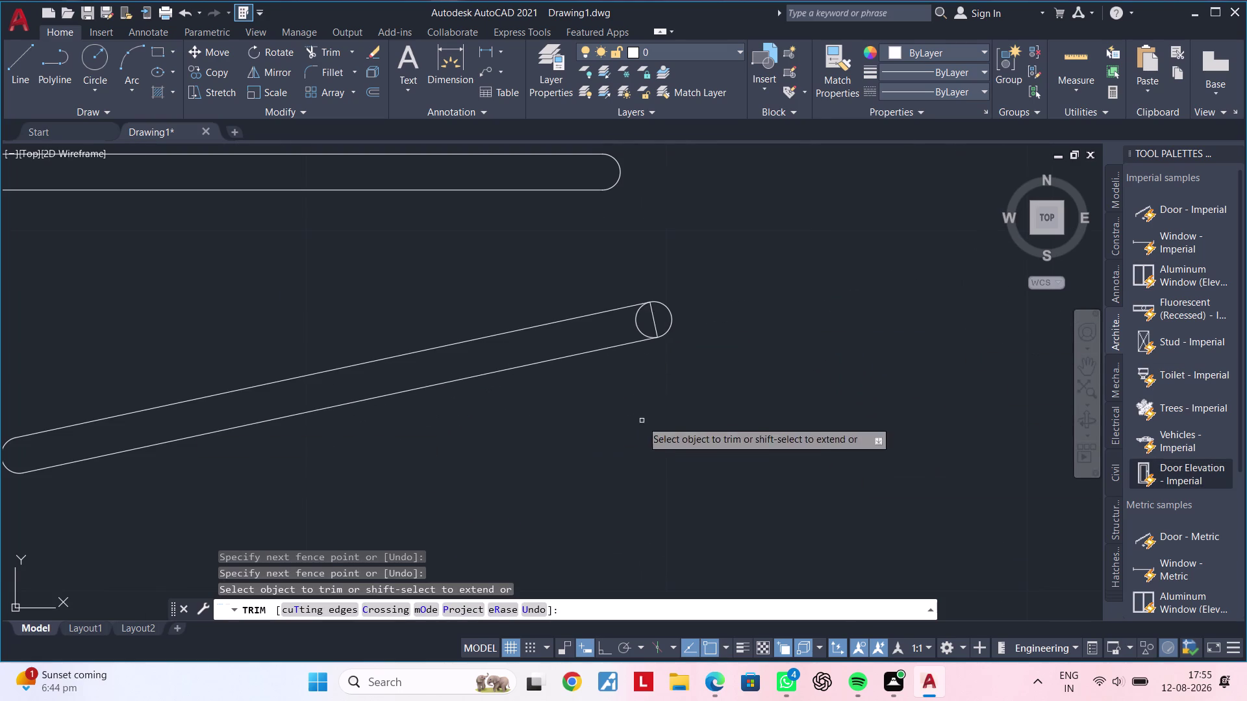
scroll(up, 3)
drag(646, 320, 553, 335)
scroll(down, 3)
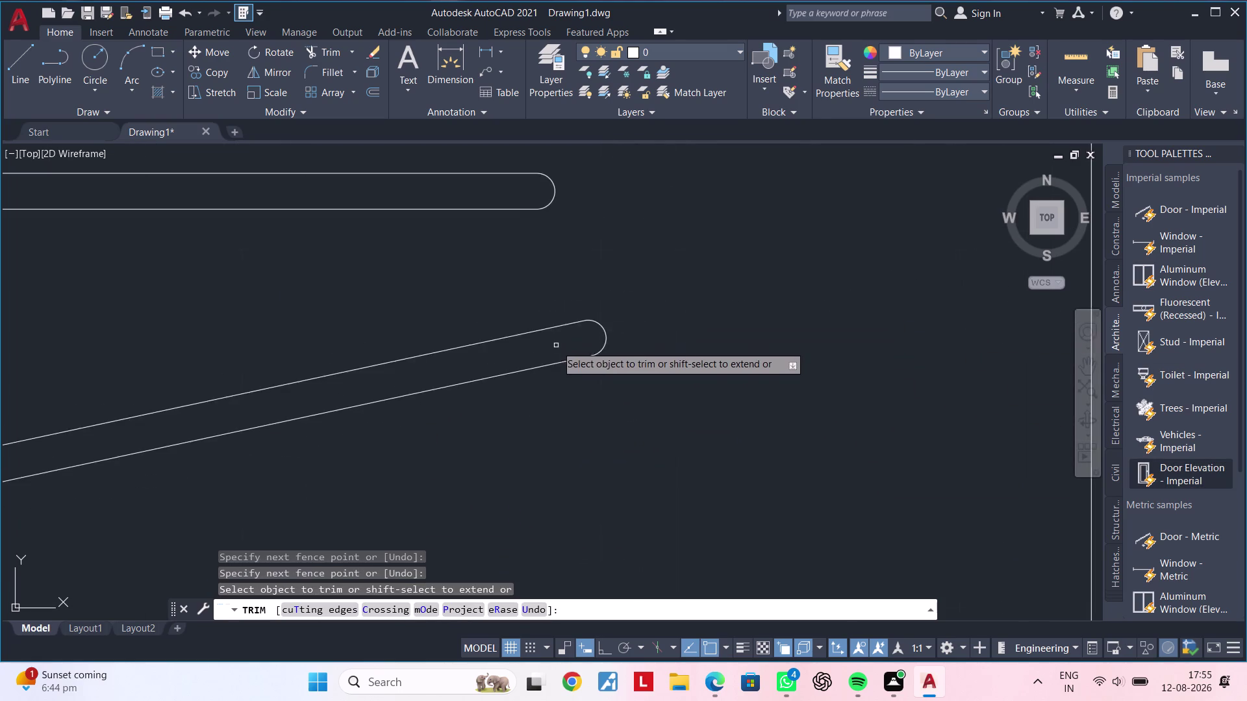
middle_drag(553, 351, 626, 341)
key(Escape)
key(Escape)
click(720, 263)
middle_drag(296, 429, 576, 364)
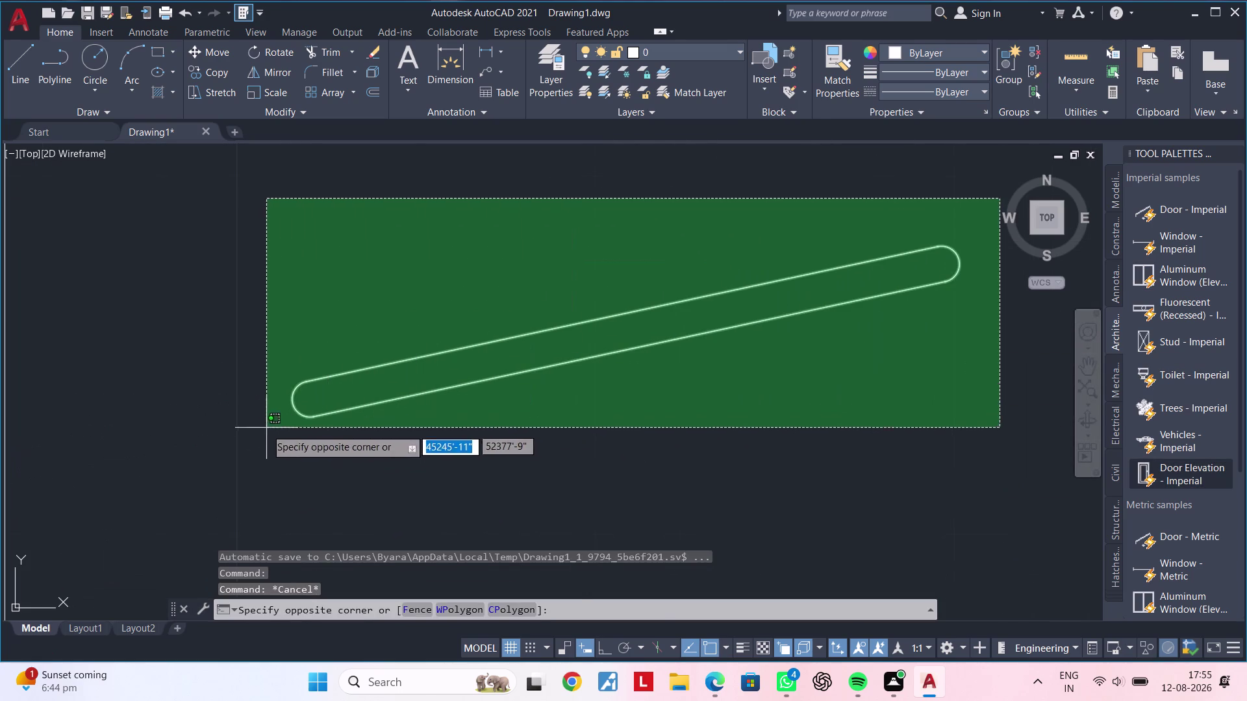
click(247, 437)
key(c)
key(o)
key(space)
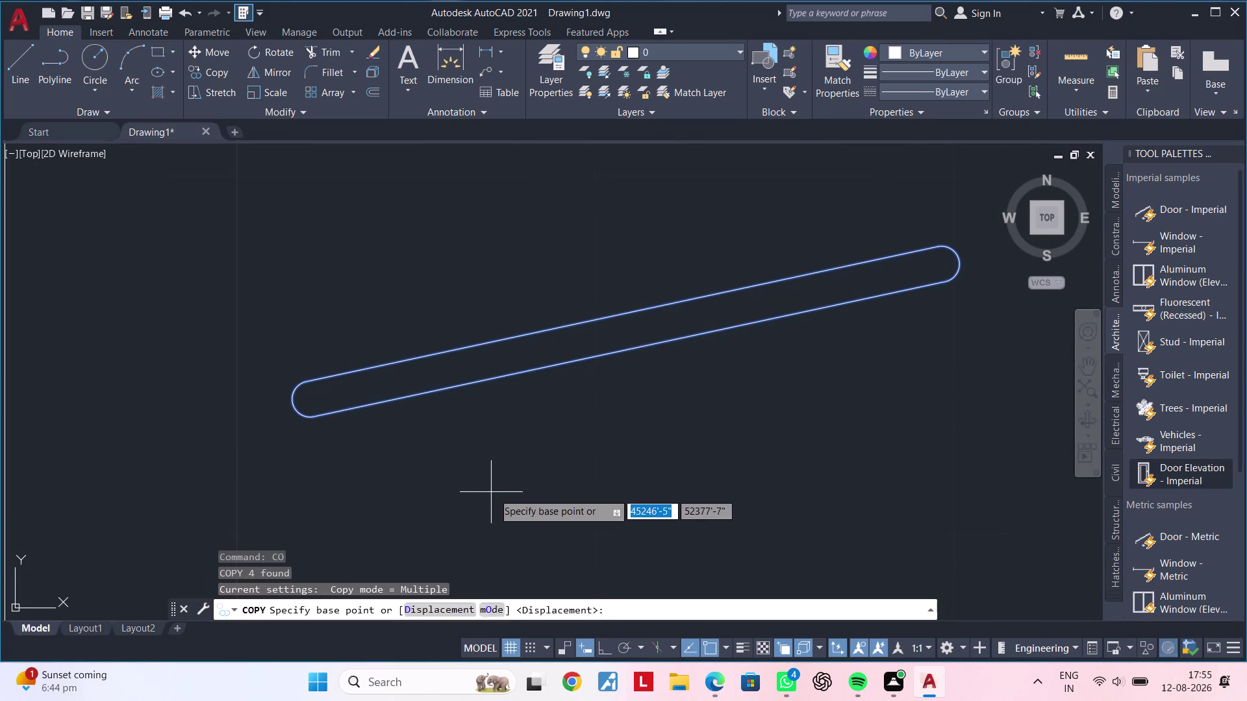
click(489, 394)
scroll(down, 3)
middle_drag(830, 499, 371, 447)
scroll(up, 3)
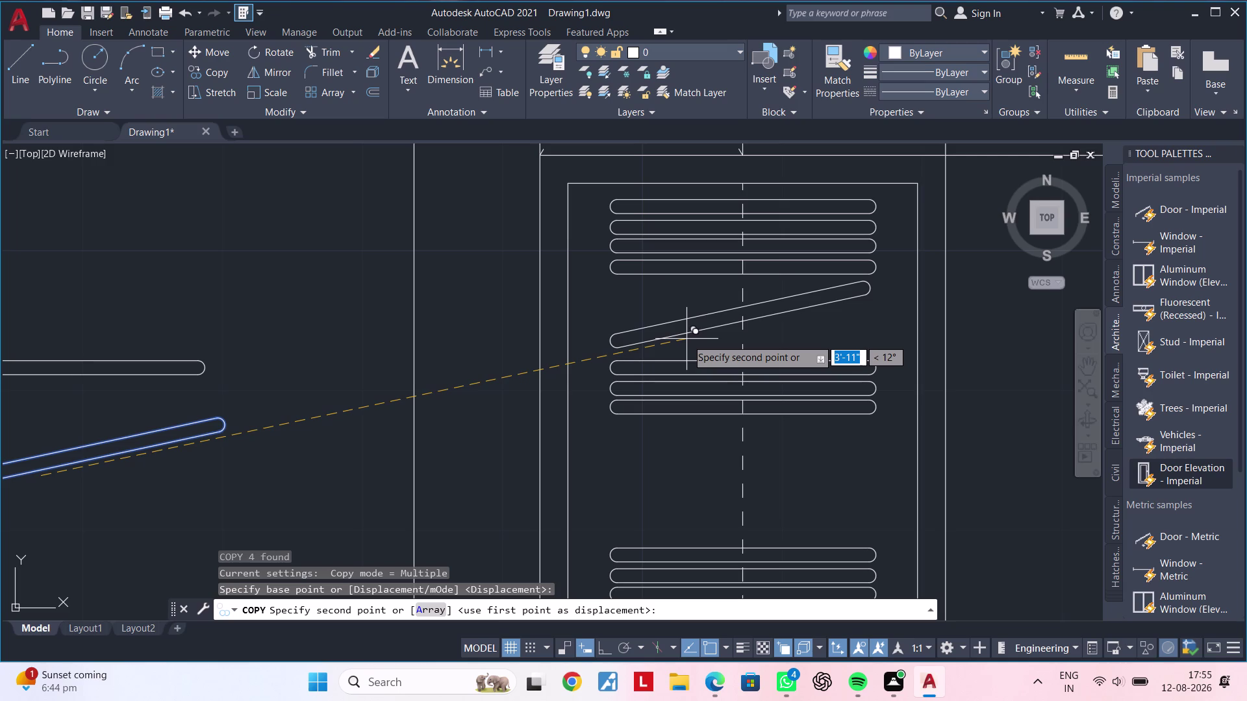
middle_drag(689, 339, 783, 305)
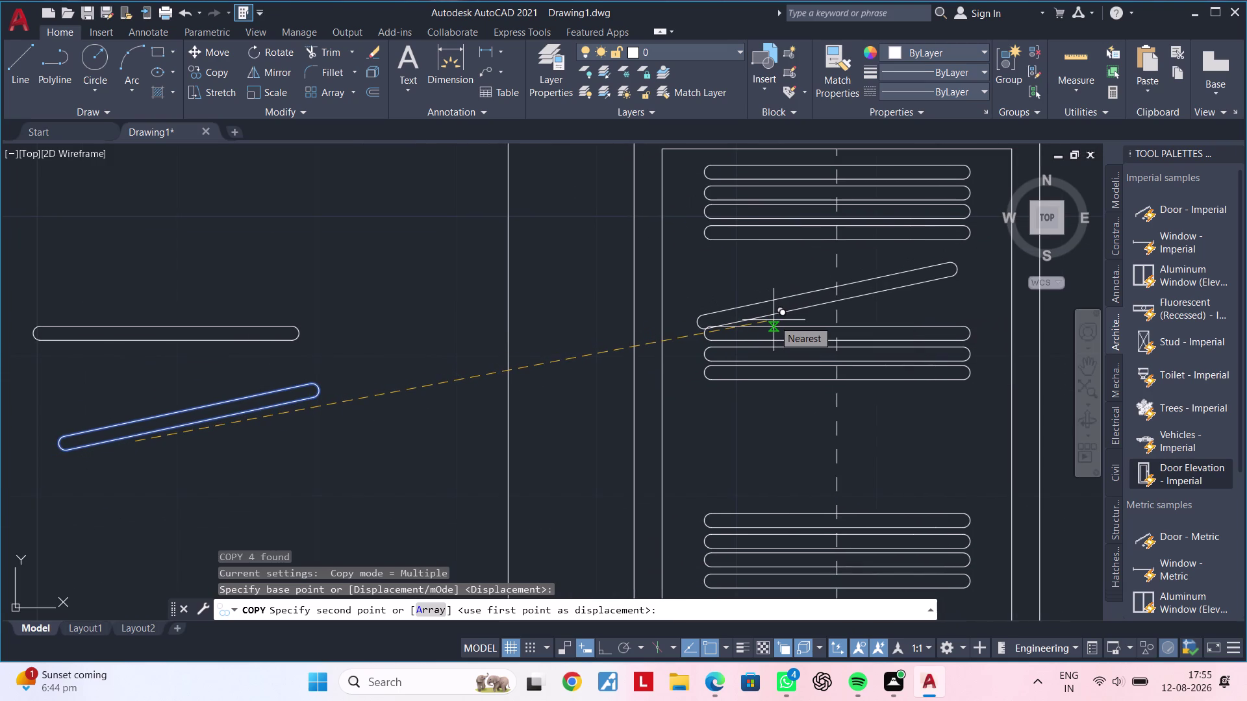
scroll(down, 3)
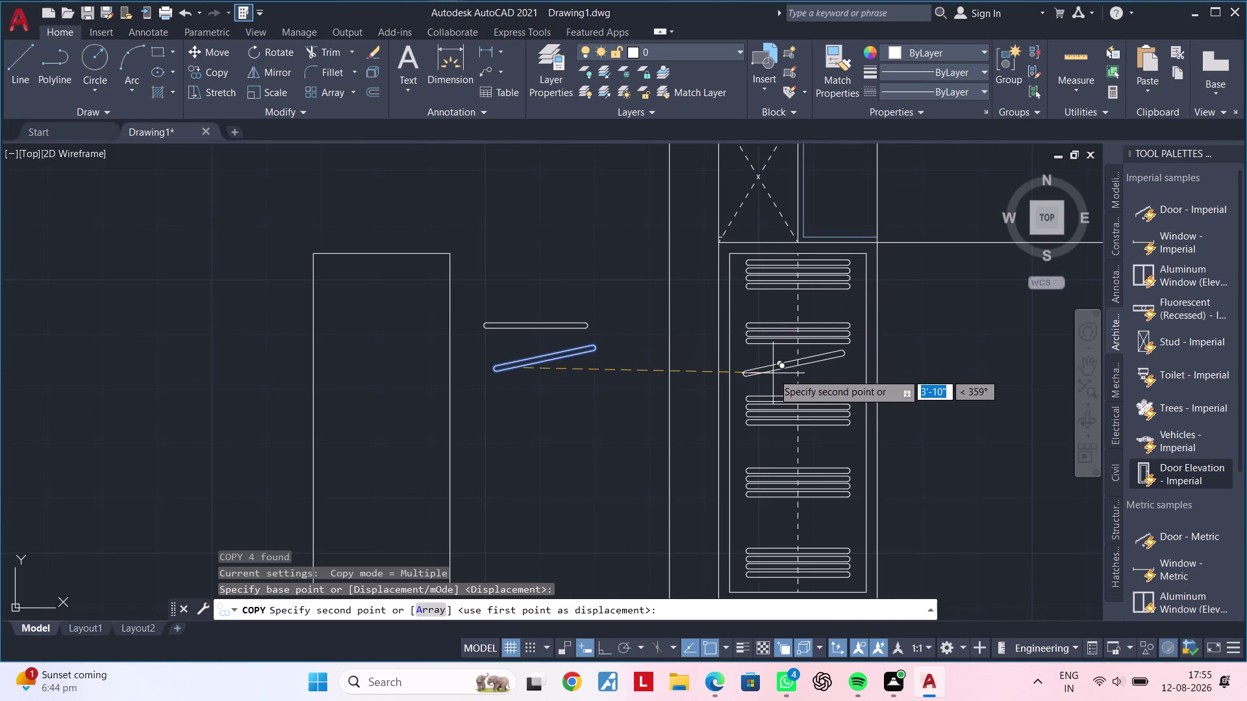
key(Escape)
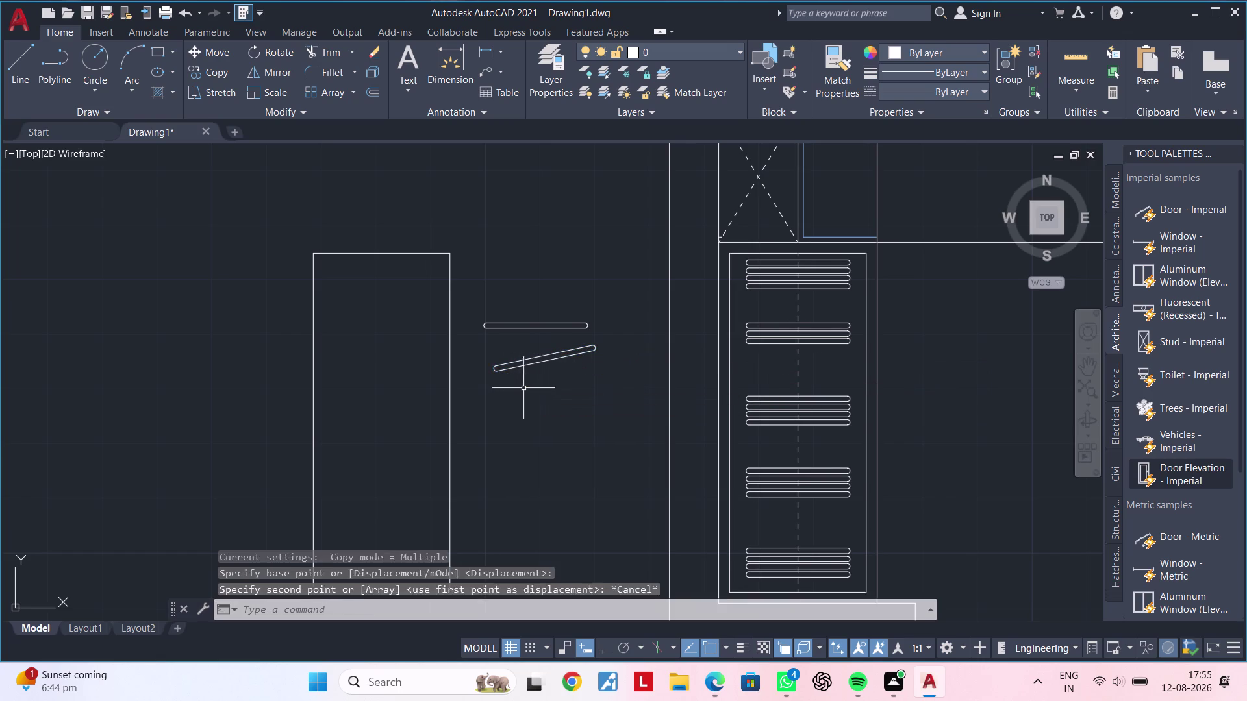
key(Escape)
middle_drag(531, 389, 542, 379)
scroll(up, 3)
click(639, 319)
click(394, 413)
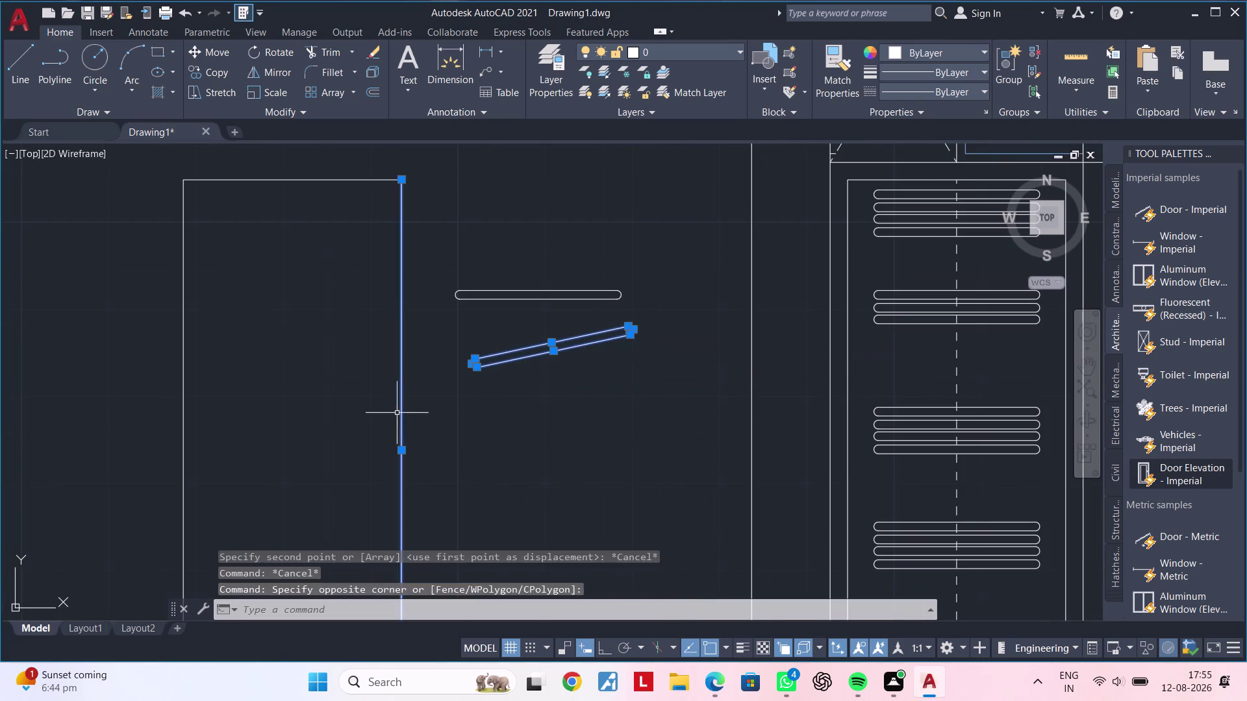
Select only the rounded bar and rotate it to a new angle.
key(Escape)
click(645, 312)
click(453, 395)
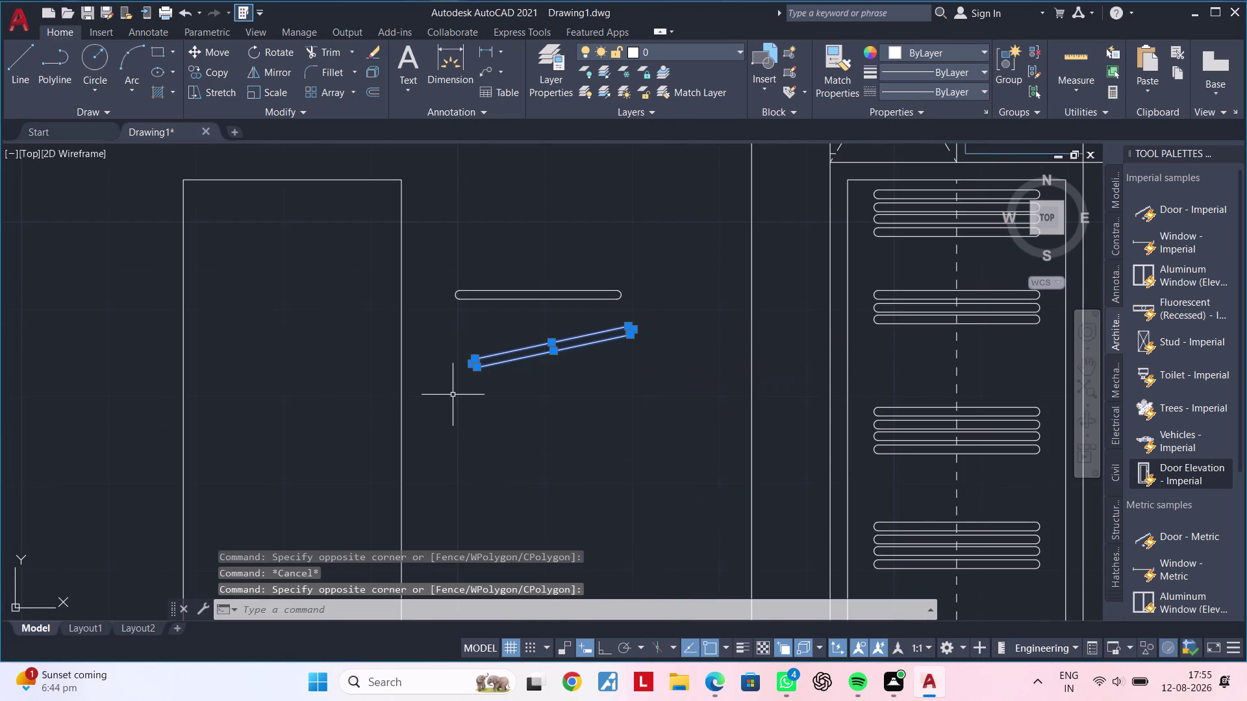
key(r)
key(o)
key(space)
click(566, 372)
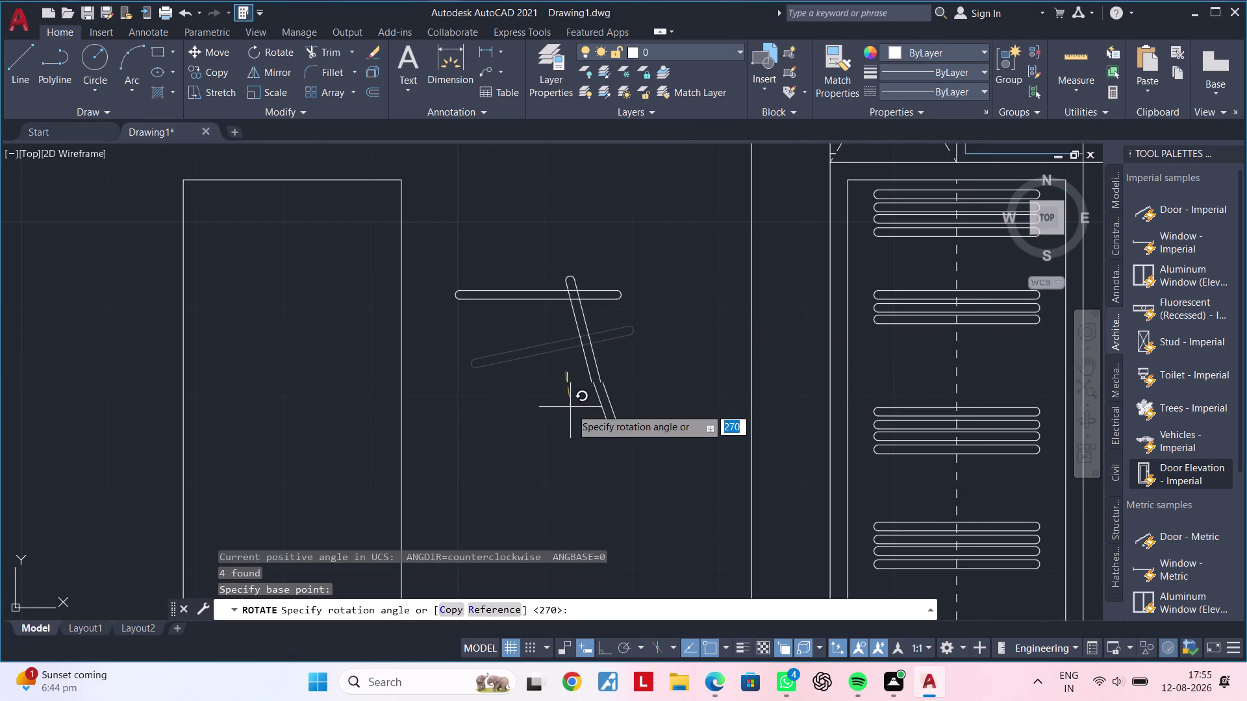
click(612, 386)
click(659, 323)
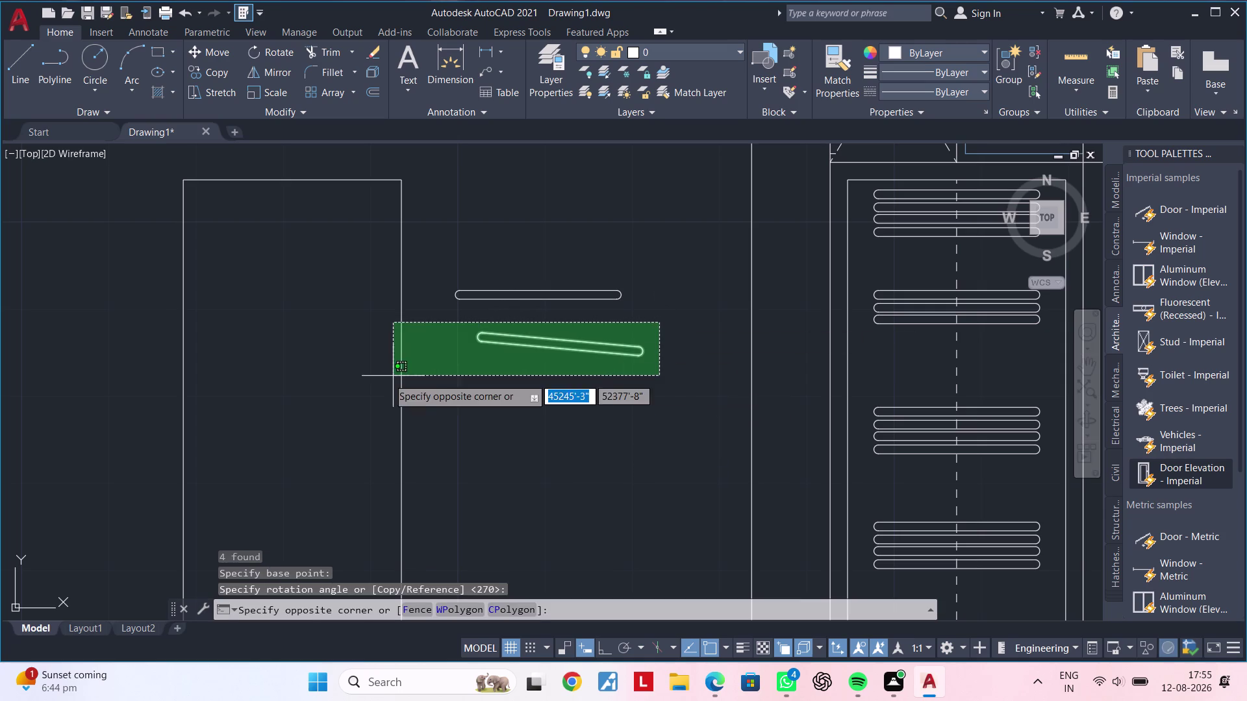
Start copying the re-angled bar toward the slot column, then cancel the copy.
click(430, 386)
key(c)
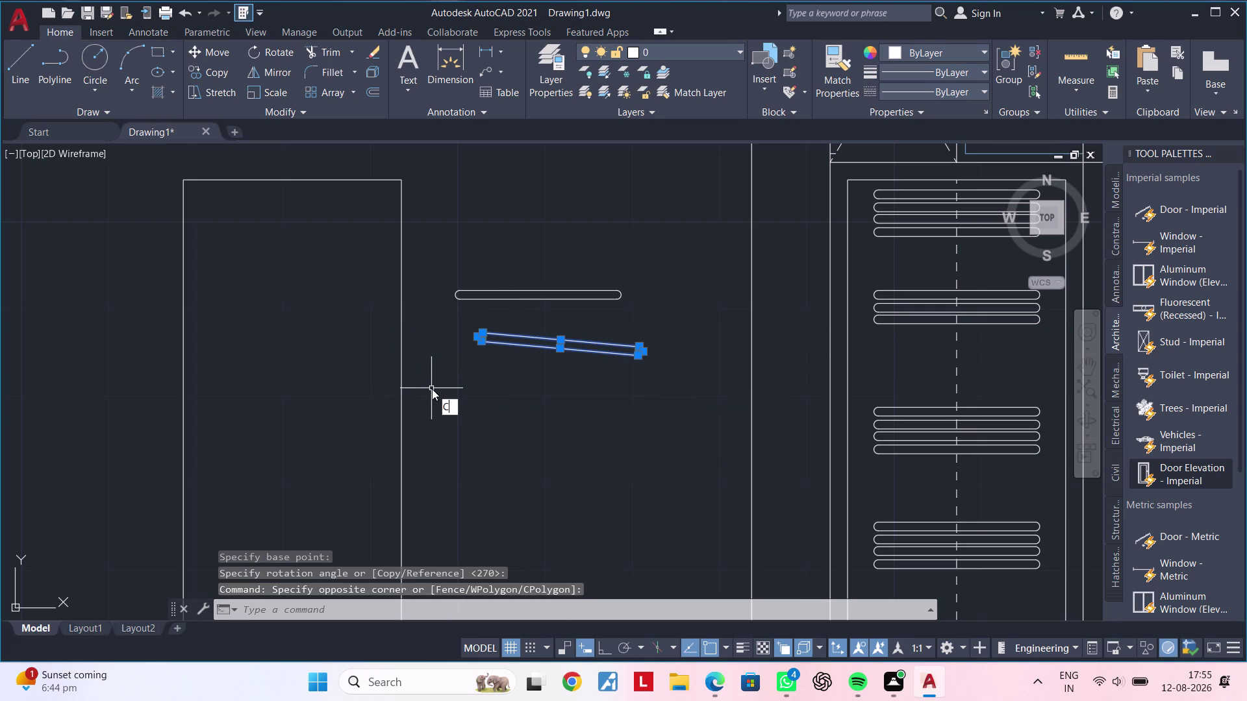
key(o)
key(space)
drag(565, 340, 566, 350)
middle_drag(730, 502, 545, 424)
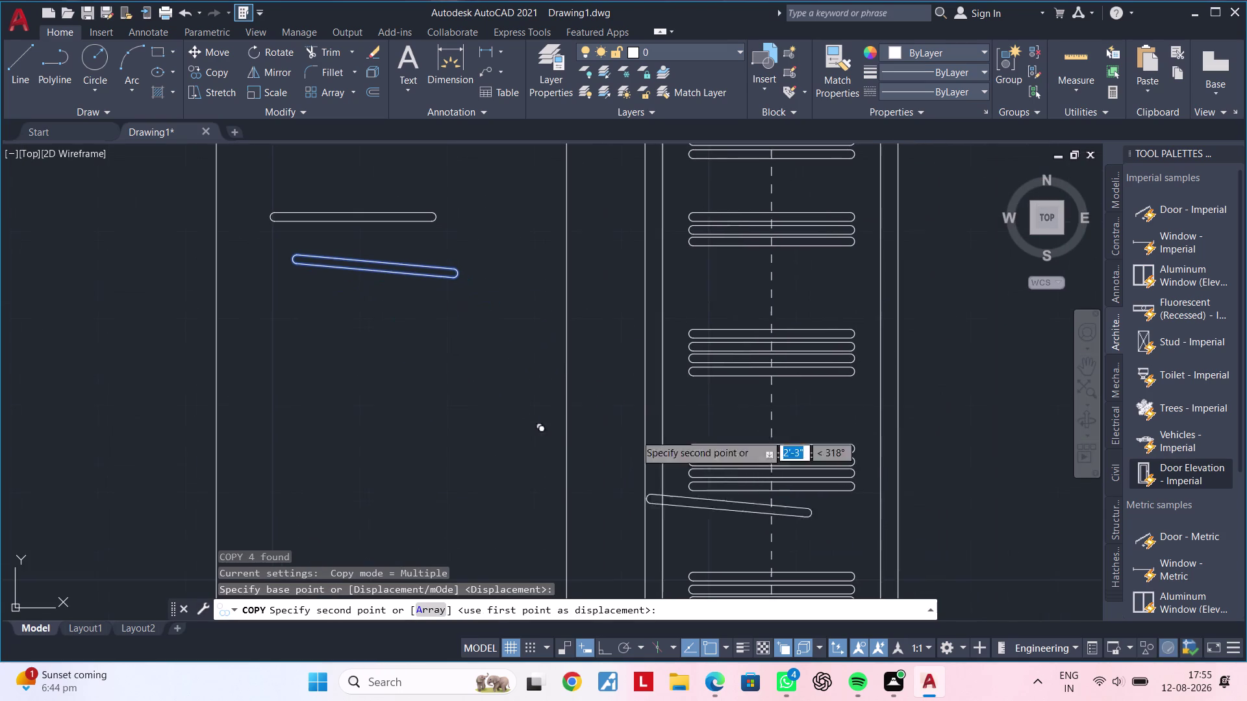
middle_drag(772, 515, 738, 484)
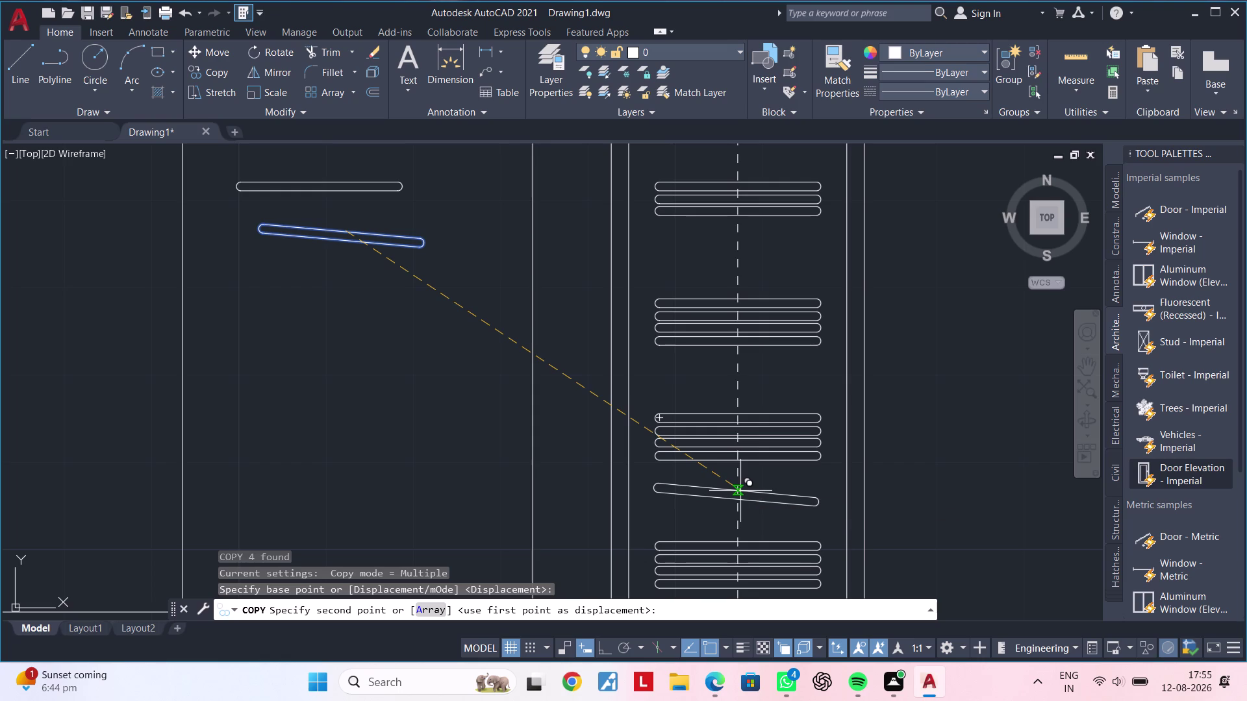
scroll(up, 3)
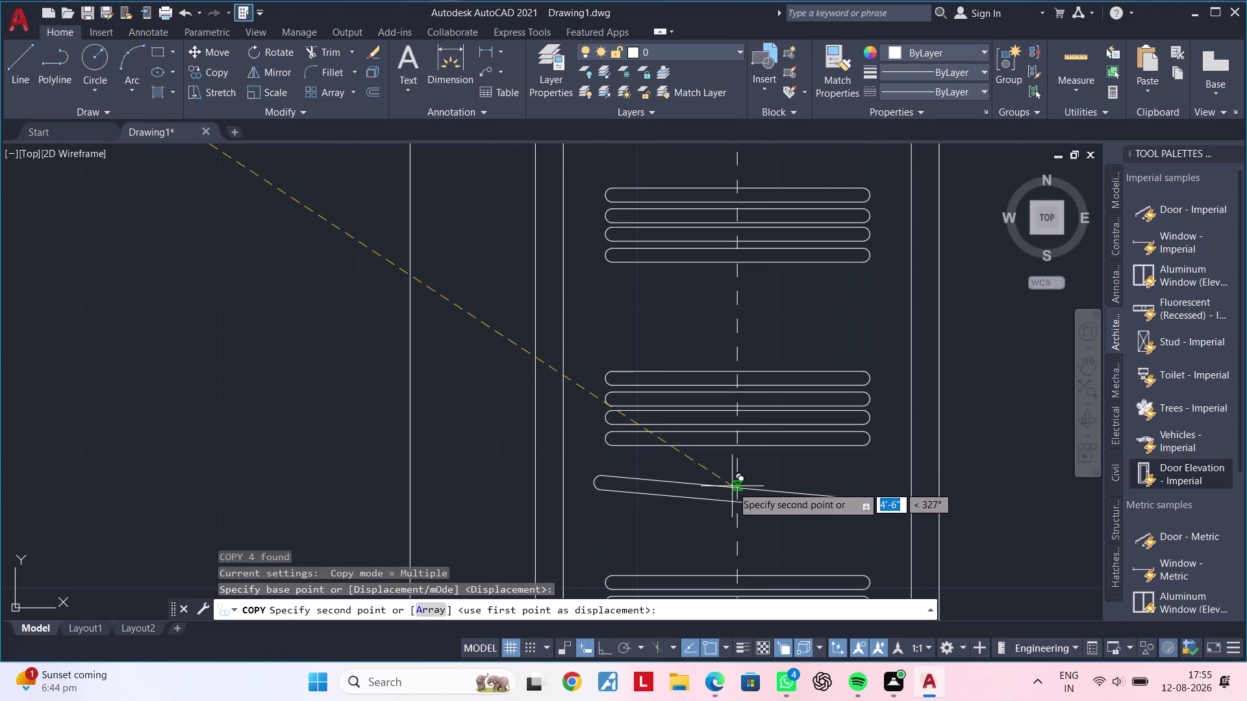
scroll(down, 3)
key(Escape)
key(Escape)
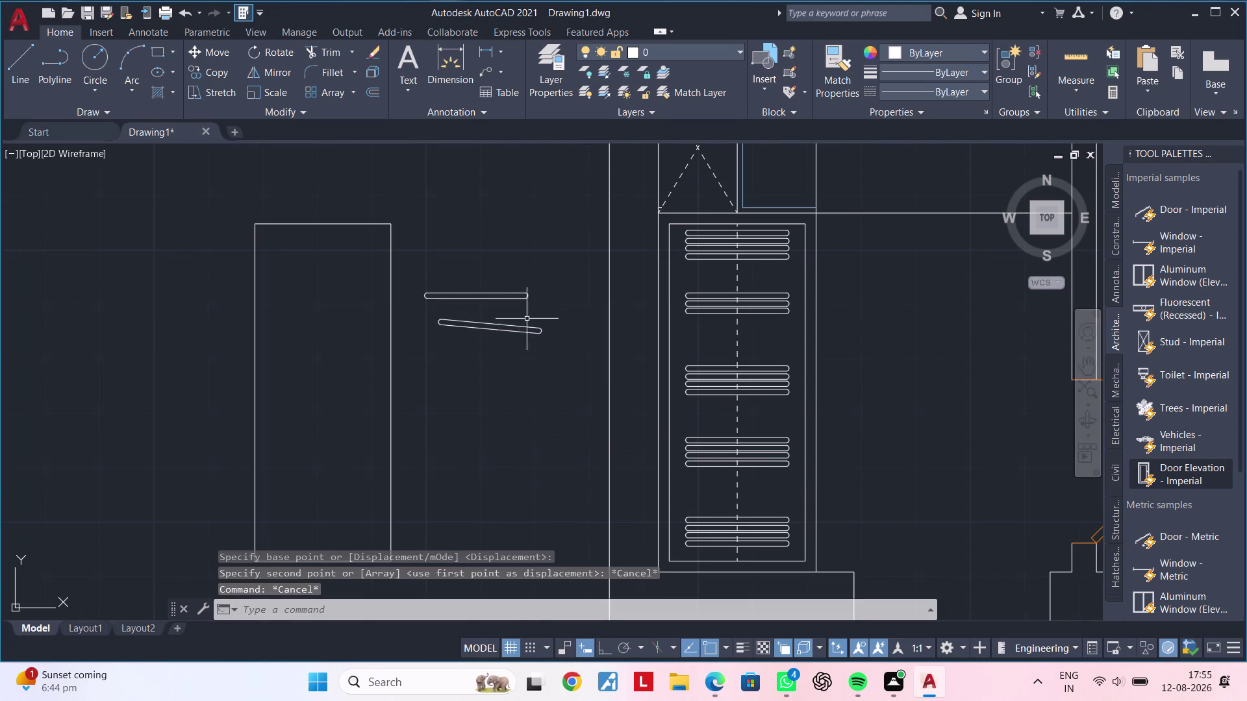
Reselect the angled bar and begin a rotation, then cancel it.
click(538, 311)
click(431, 353)
key(r)
key(o)
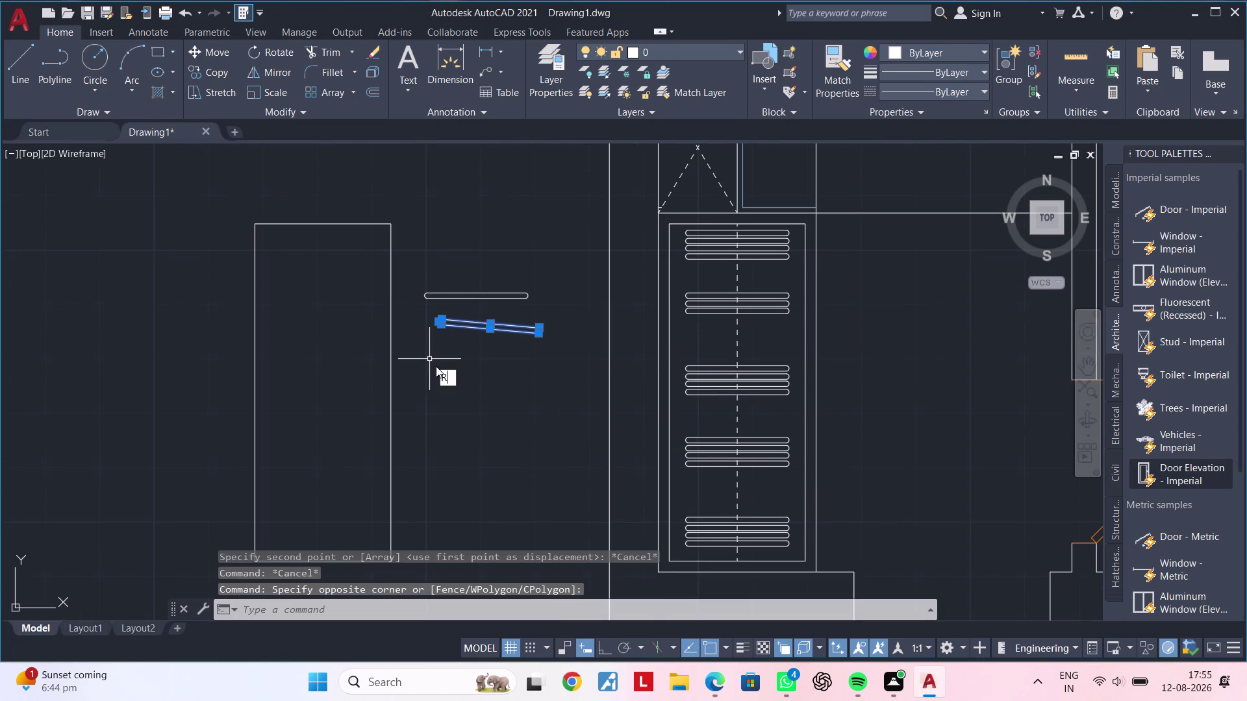
key(space)
click(536, 330)
key(Escape)
key(Escape)
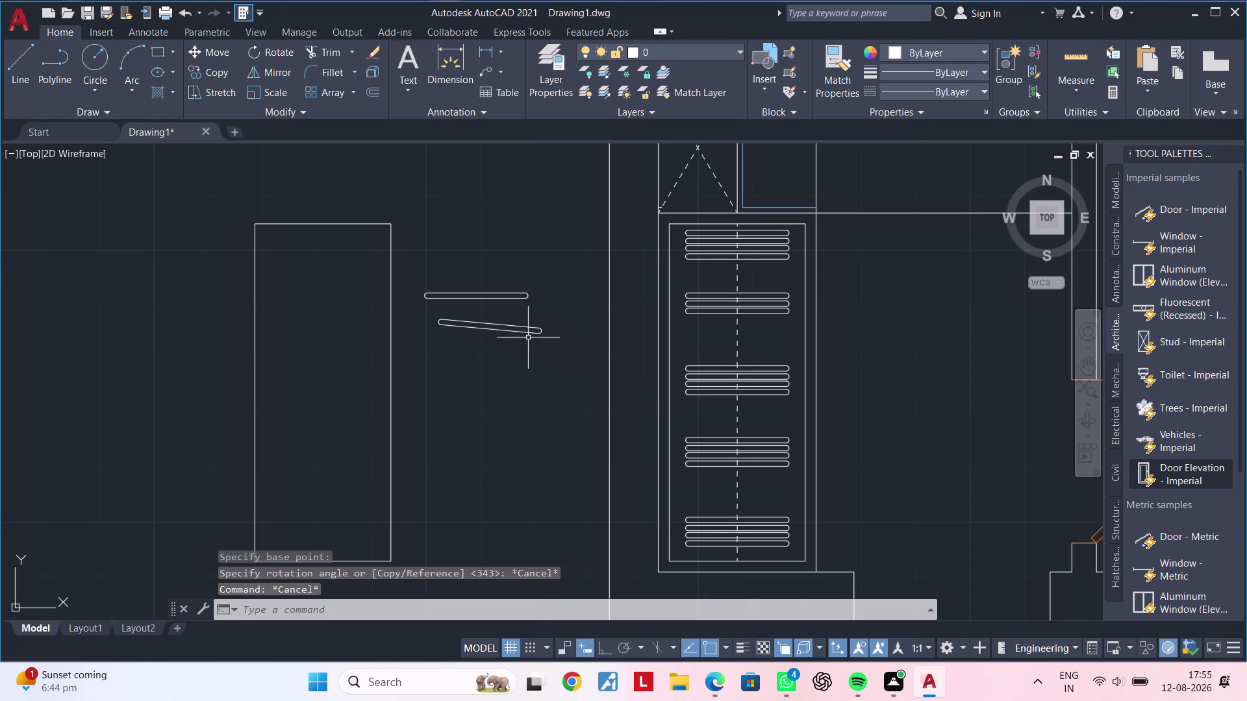
Rotate the angled bar to a steeper tilt.
click(539, 317)
click(420, 354)
key(r)
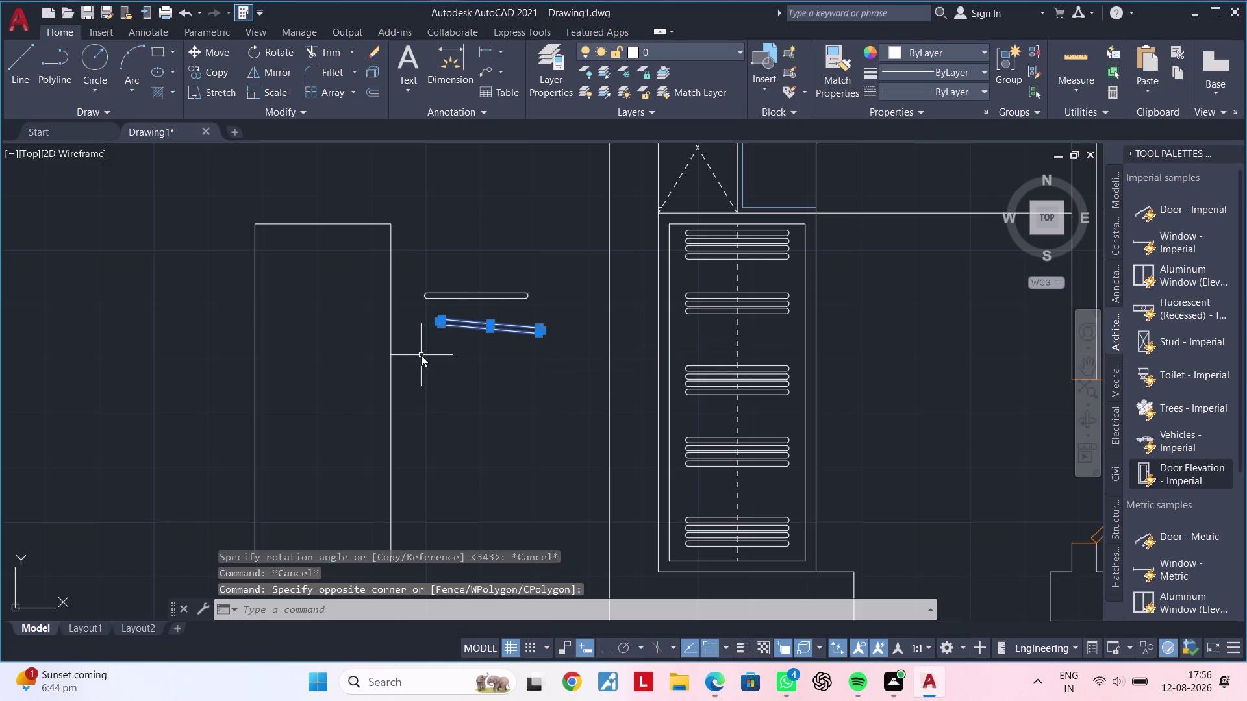
key(o)
key(space)
click(467, 346)
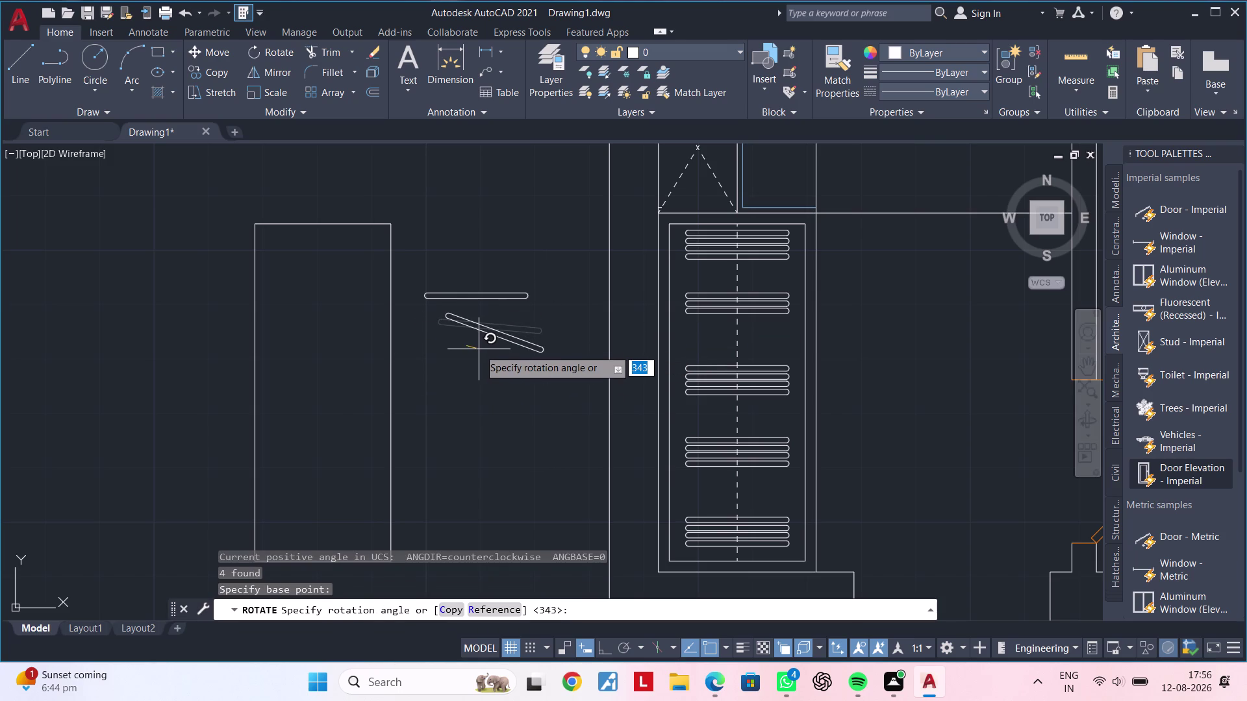
click(479, 349)
key(Escape)
Abandon a second copy of the steeper bar and pan back to the plan's left side.
drag(558, 309, 543, 316)
click(437, 369)
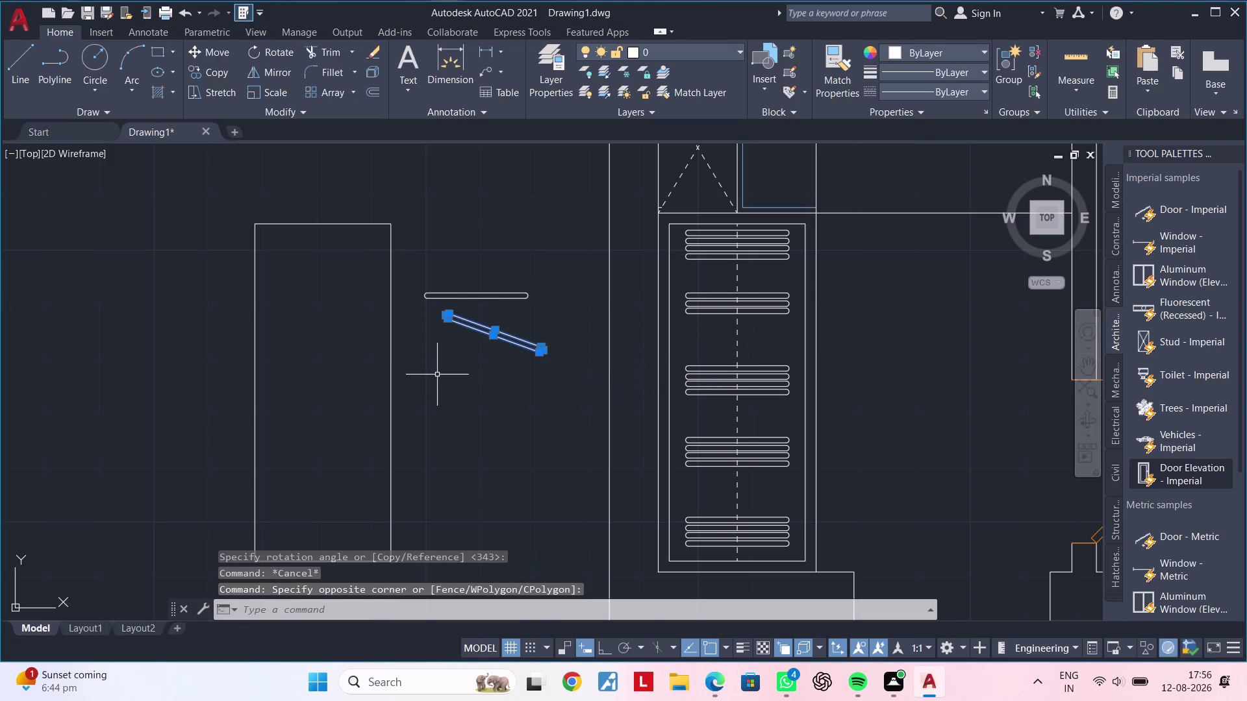
key(c)
key(o)
key(space)
click(530, 344)
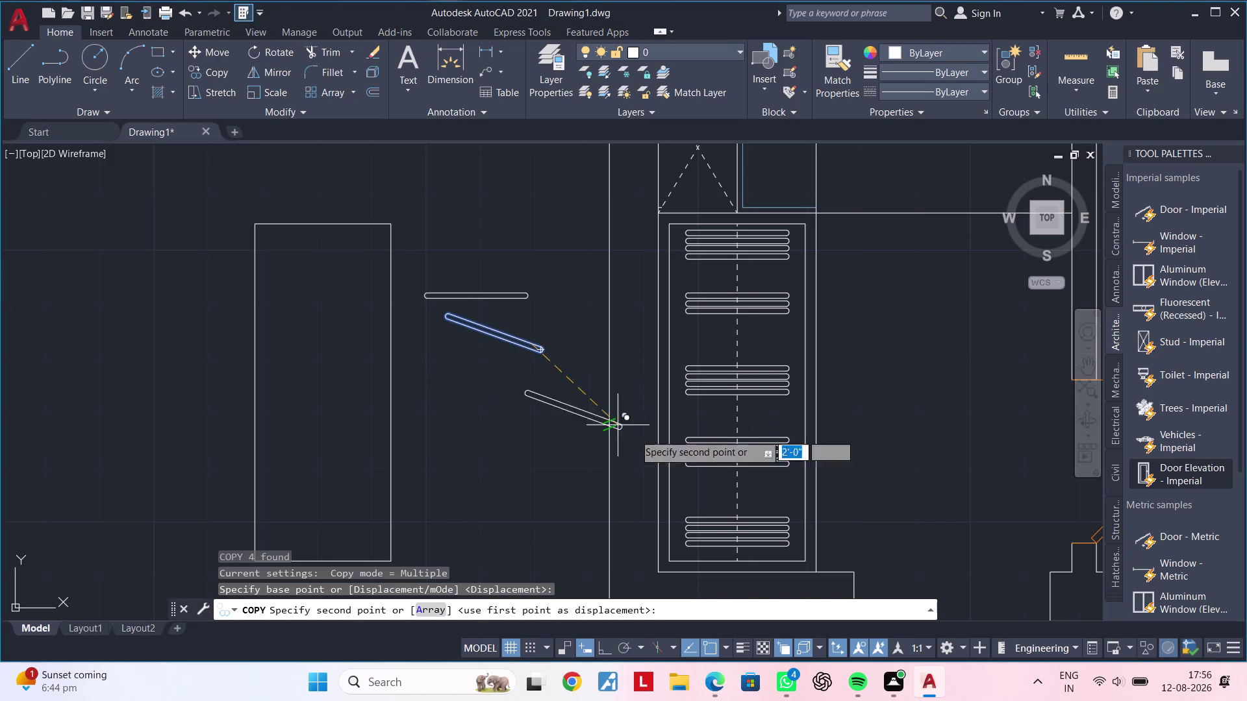
middle_drag(712, 480, 594, 440)
scroll(up, 3)
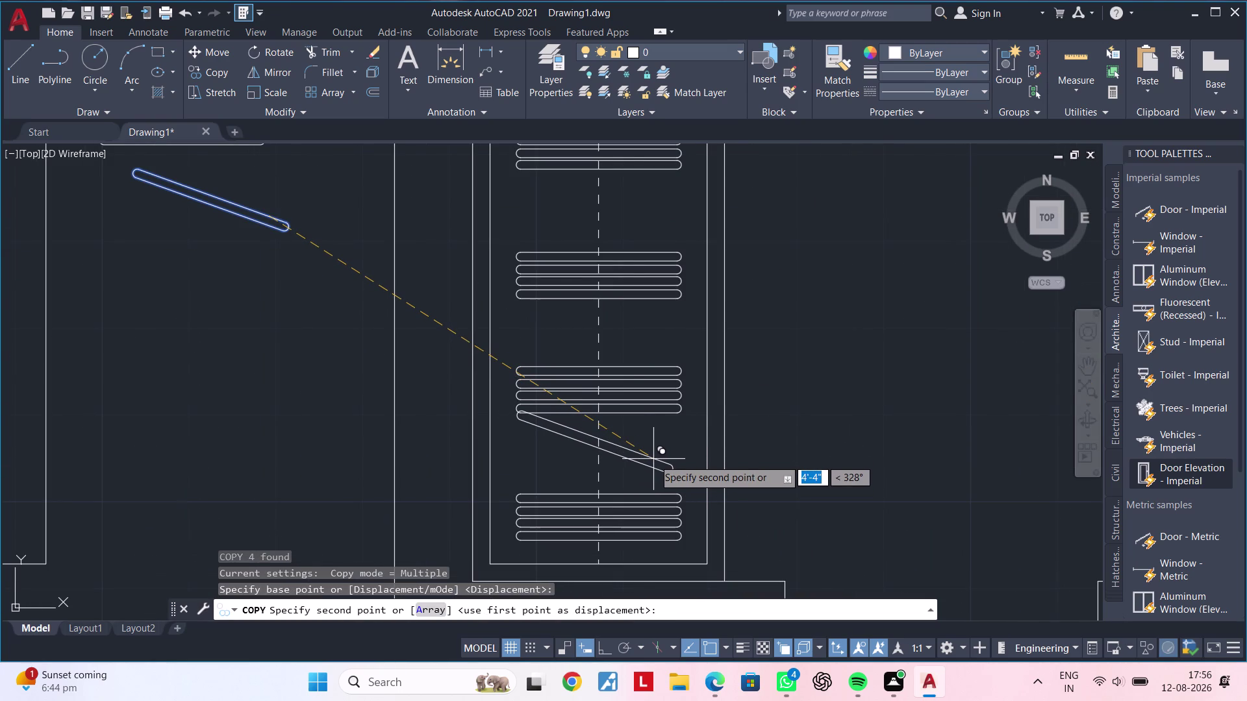
scroll(up, 3)
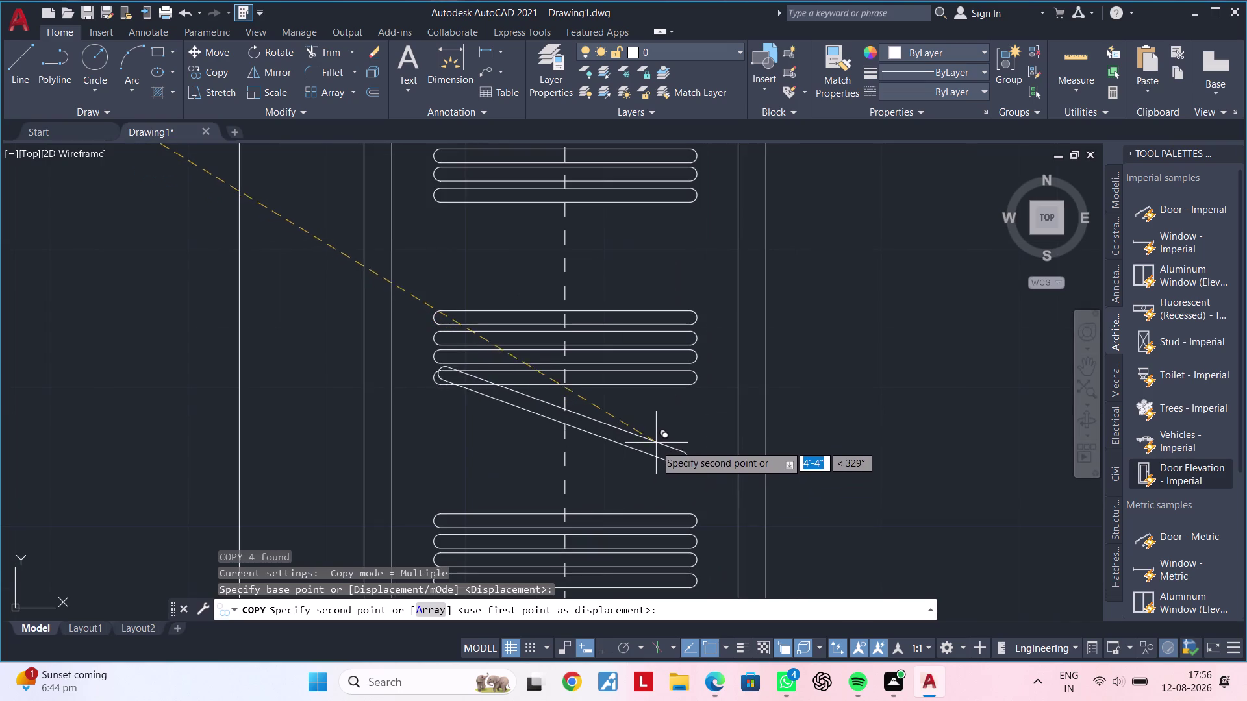
key(Escape)
scroll(down, 3)
middle_drag(325, 357, 557, 415)
scroll(up, 3)
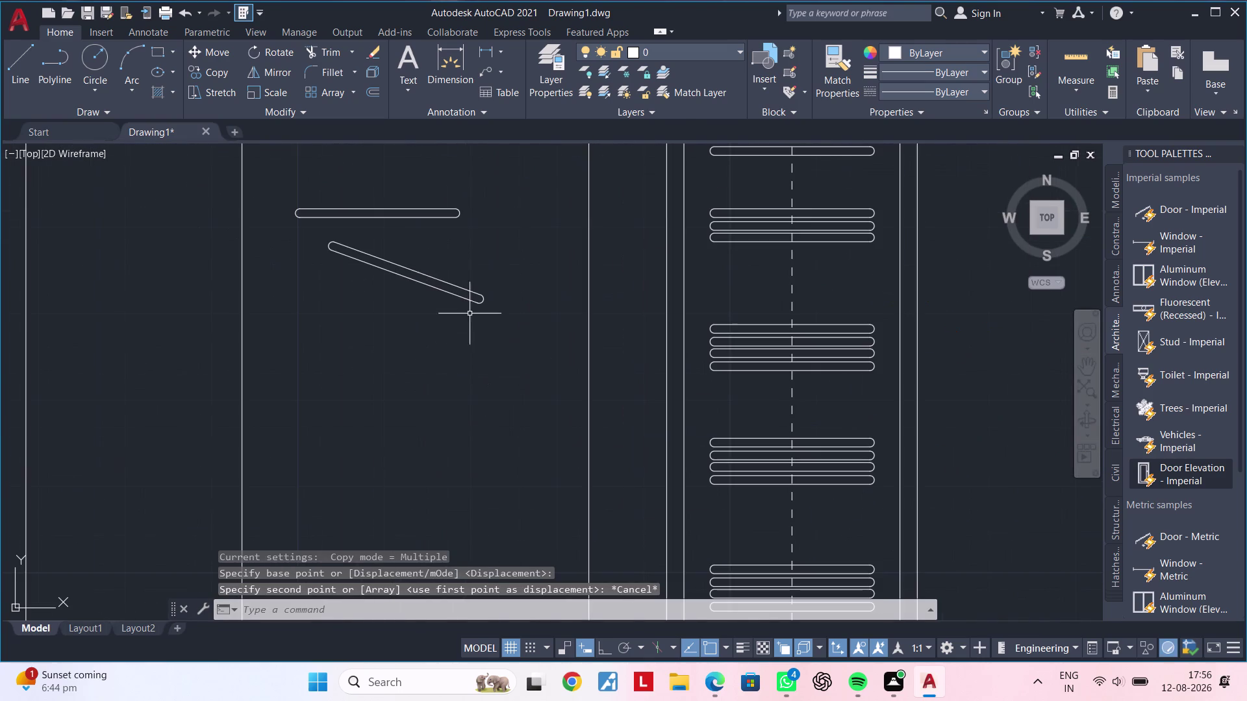
Select the slanted line pair, try rotating it about its right end, then cancel.
drag(477, 228, 475, 233)
click(306, 338)
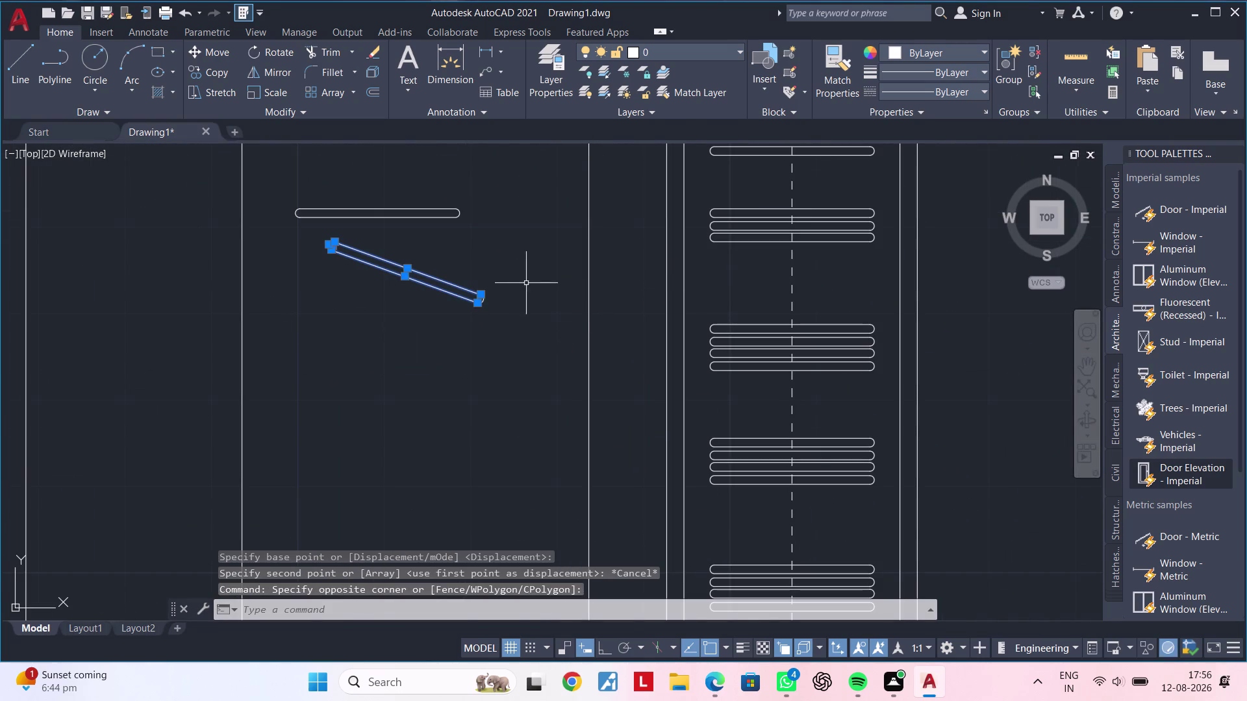
click(527, 282)
click(426, 331)
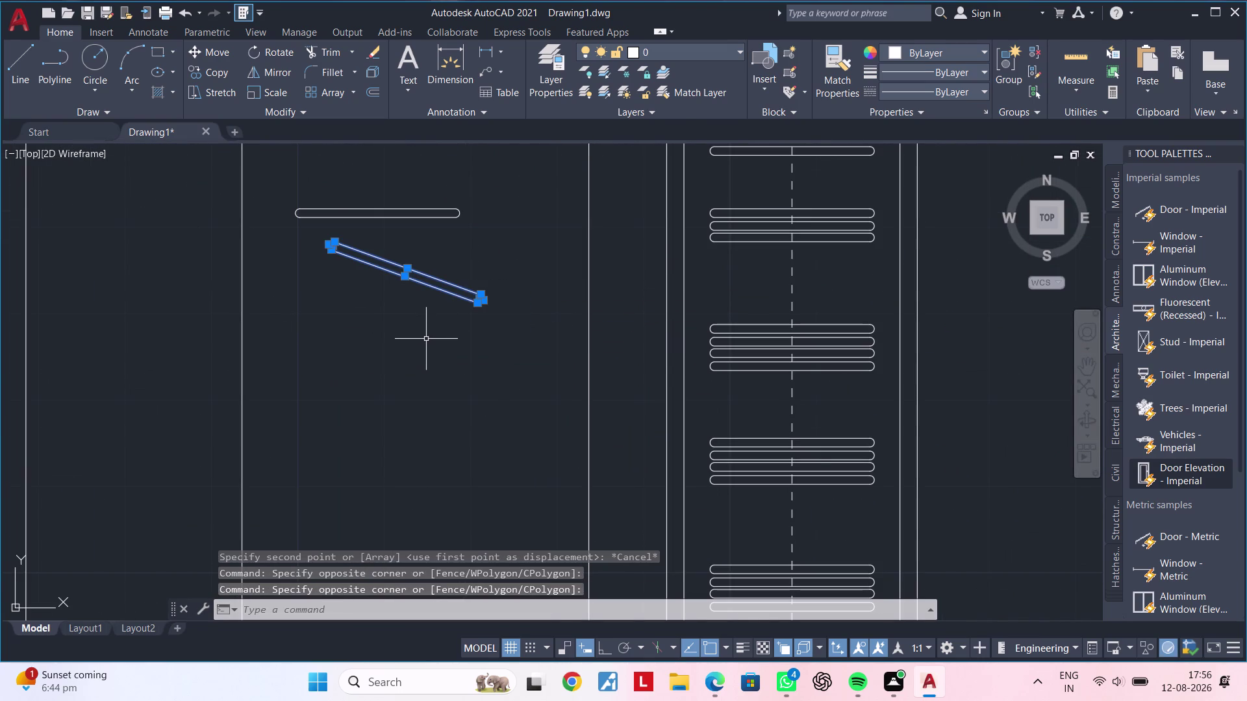
key(r)
key(o)
key(space)
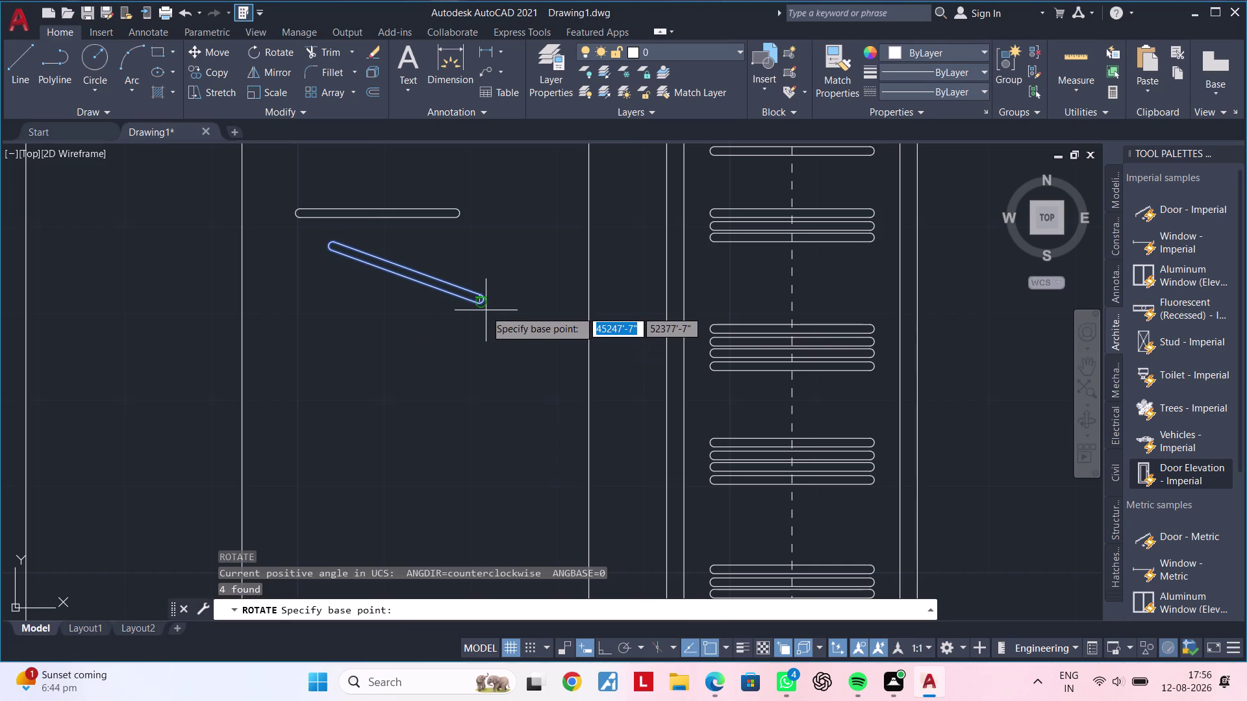
double_click(478, 308)
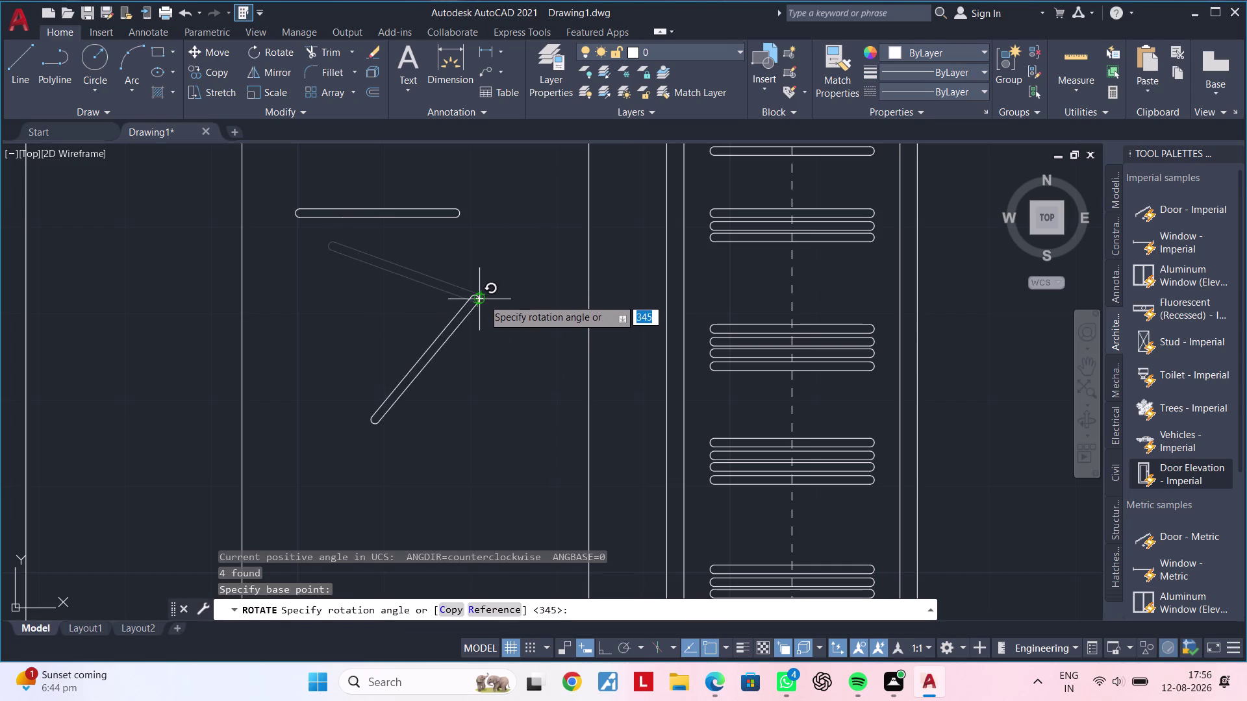
key(Escape)
key(Escape)
Rotate the slanted line pair about its right end to a slight upward tilt.
click(491, 240)
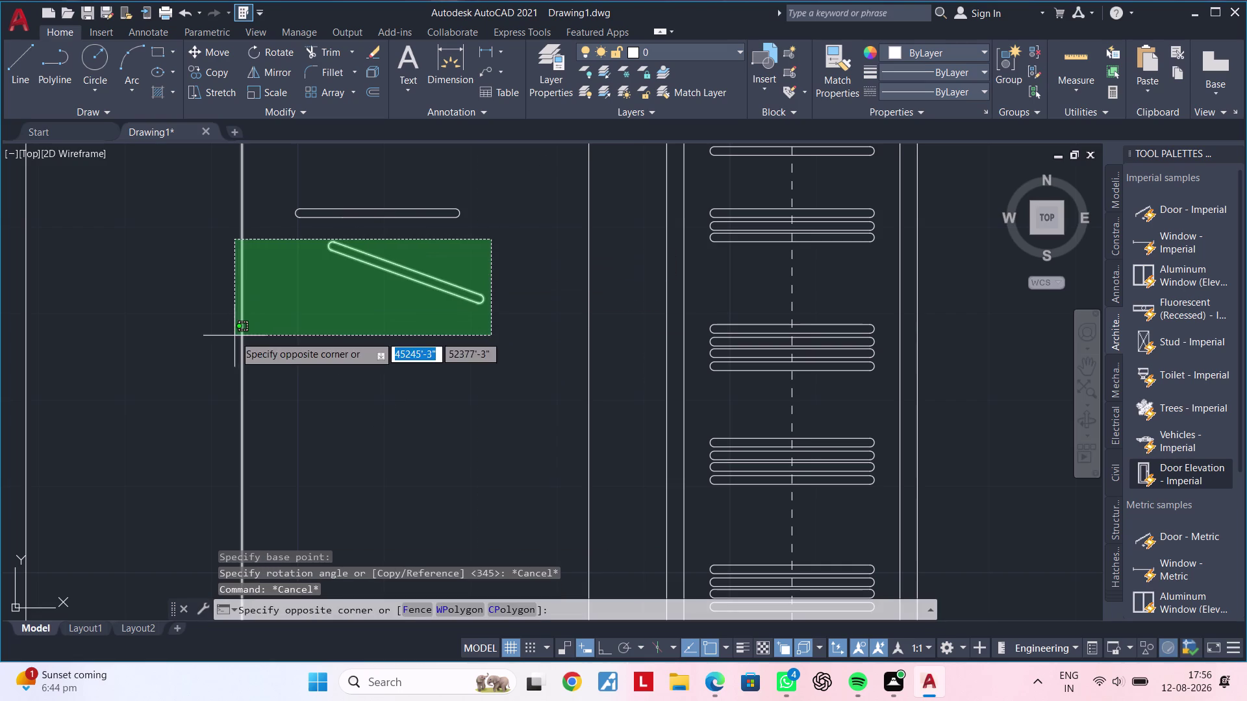
click(296, 338)
key(r)
key(o)
key(space)
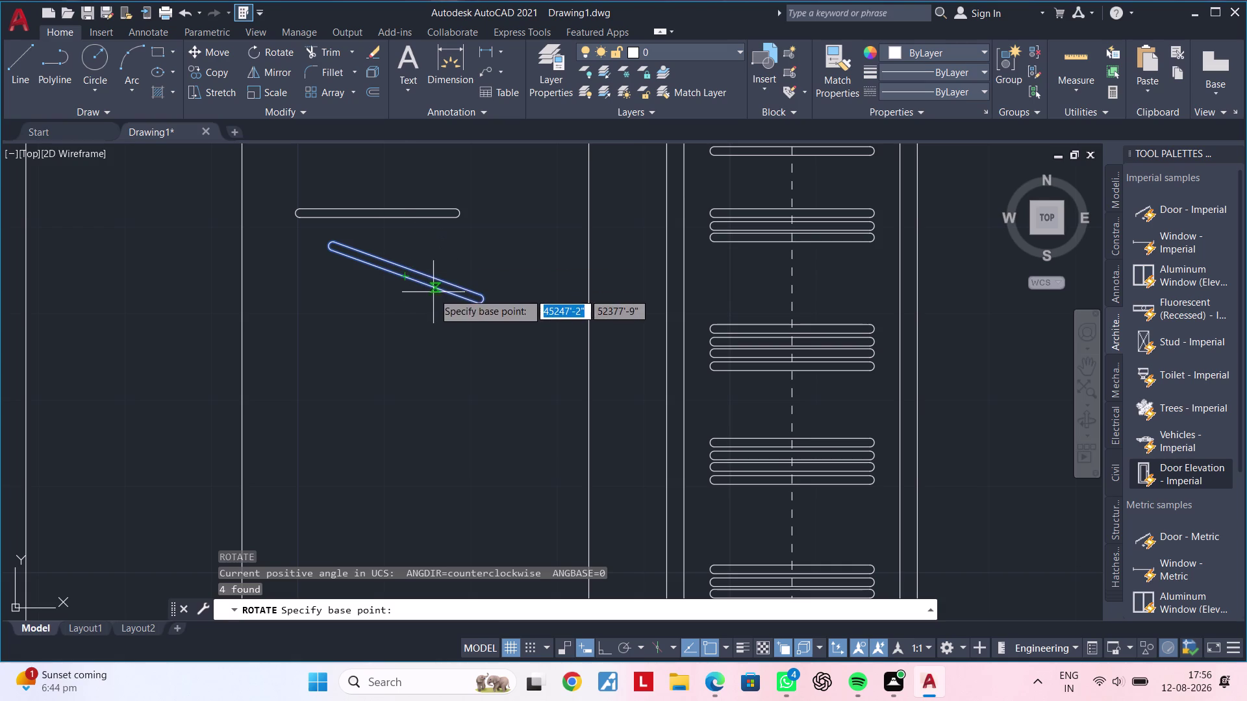
click(474, 304)
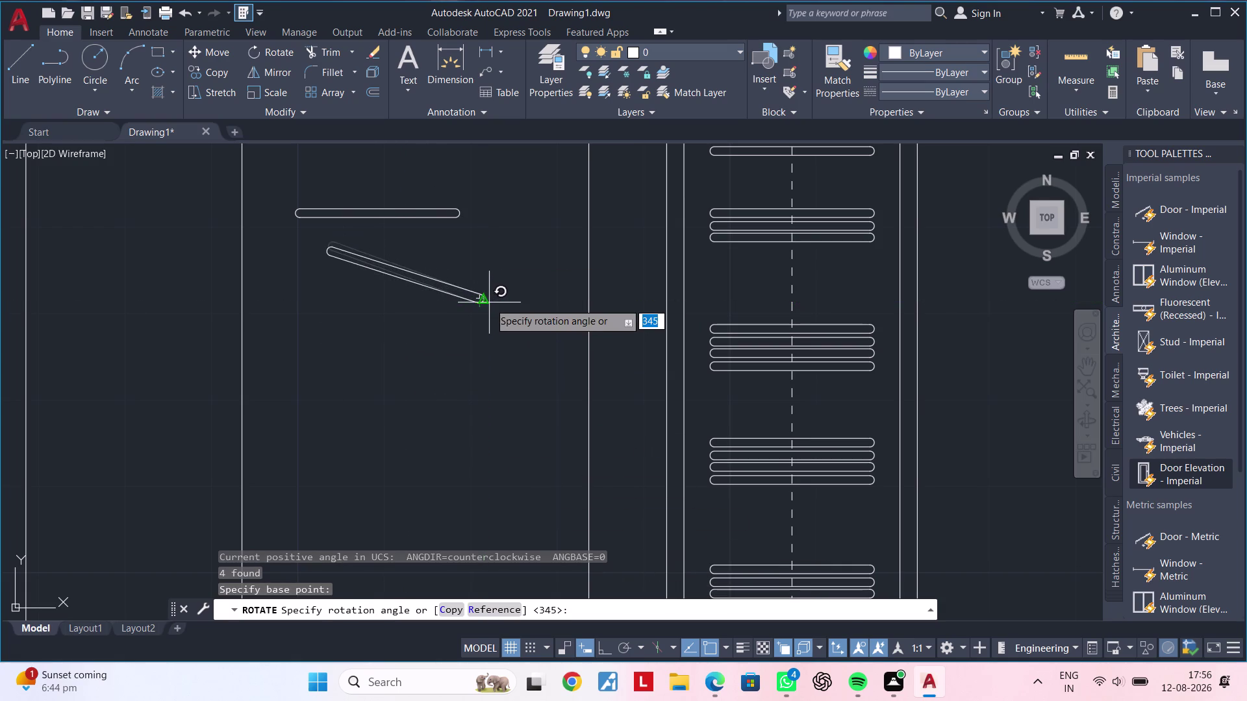
click(489, 301)
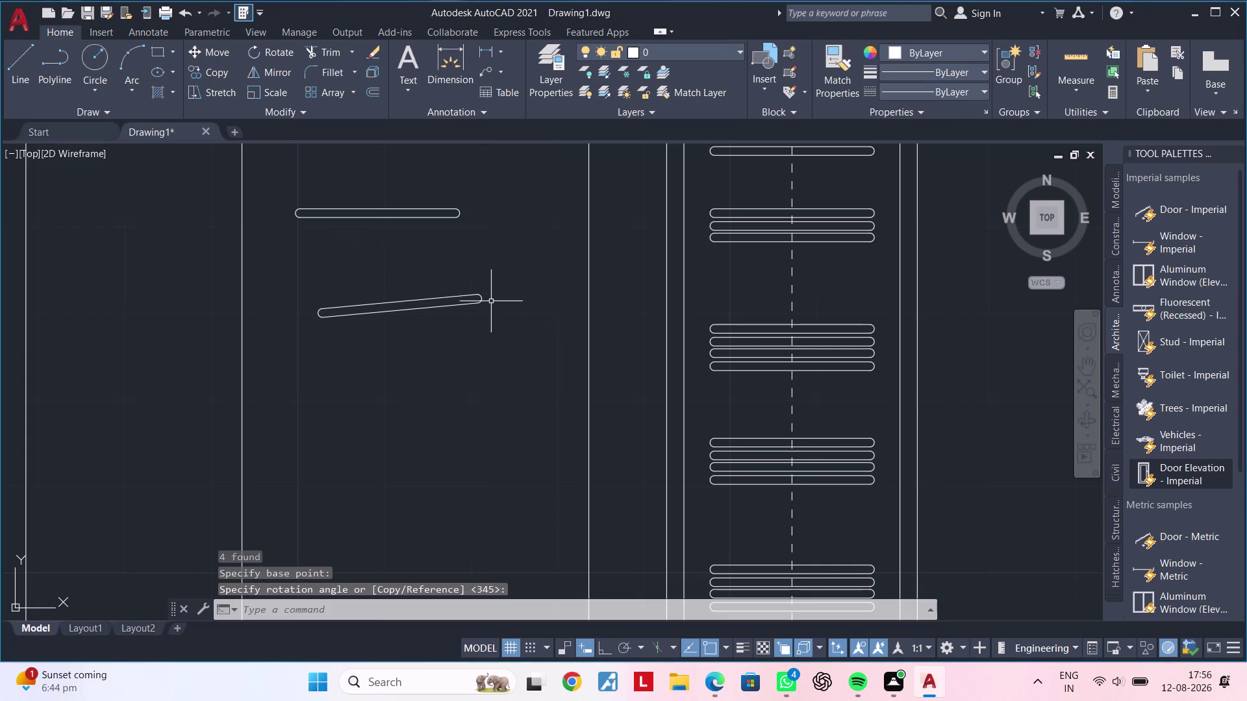
Rotate the pair about its left end to a shallow downward tilt.
click(486, 284)
click(295, 341)
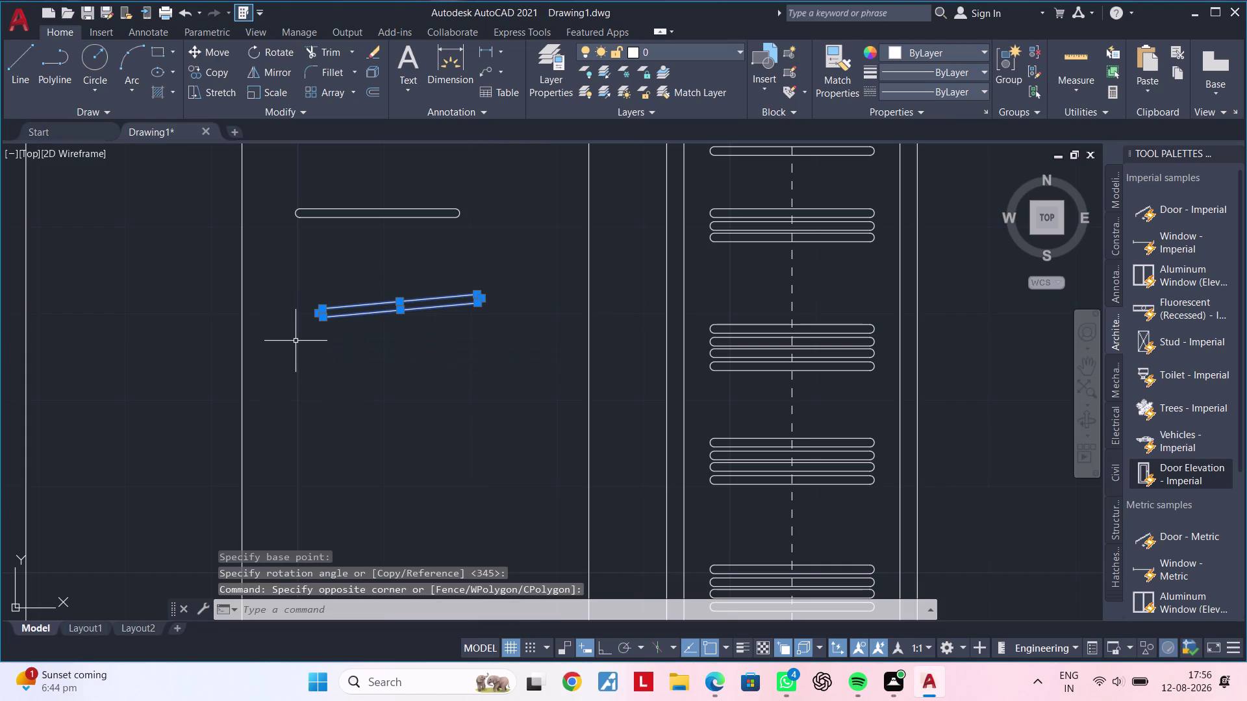
key(r)
key(o)
key(space)
click(308, 306)
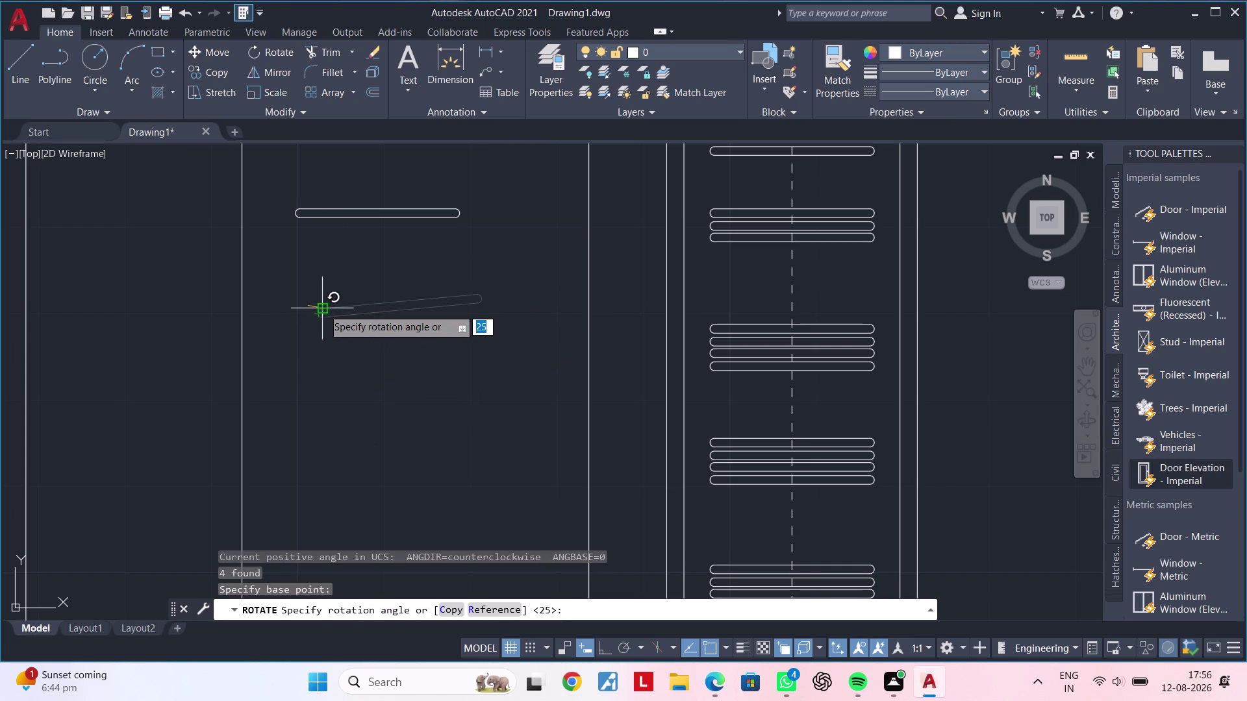
click(323, 306)
key(Escape)
Select the re-angled pair and begin moving it from a base point.
click(519, 288)
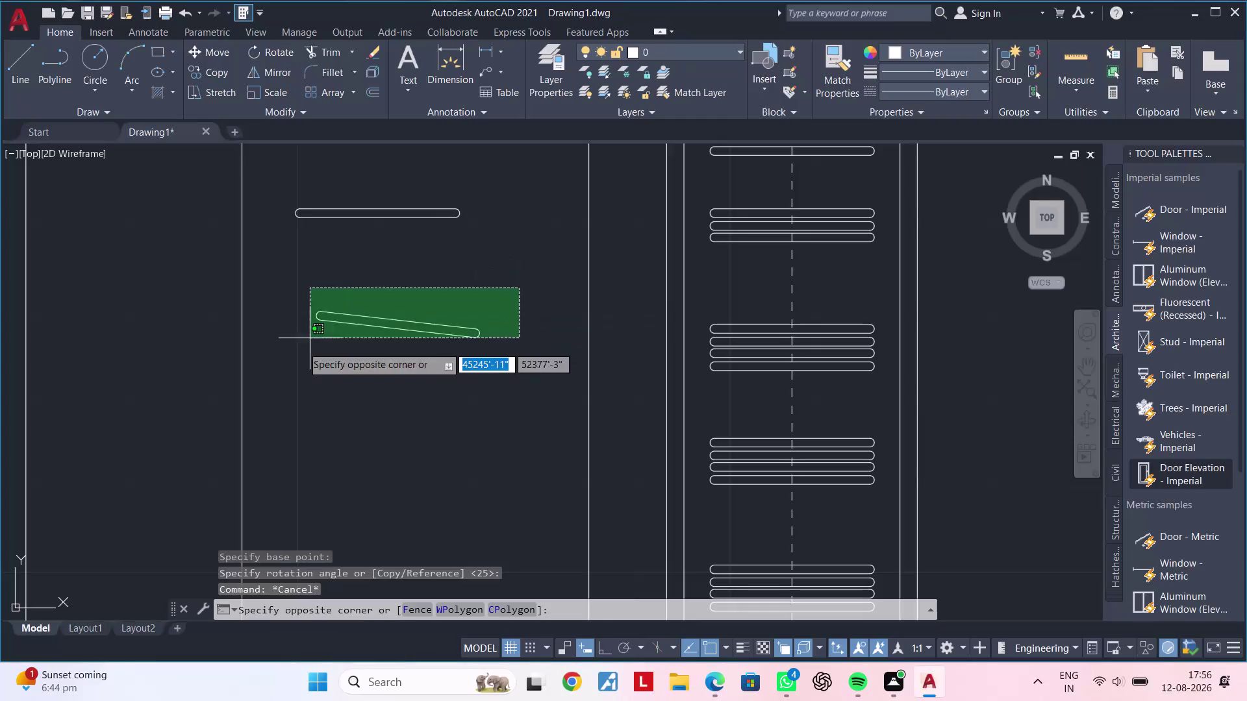
click(294, 356)
text(M)
key(space)
click(445, 337)
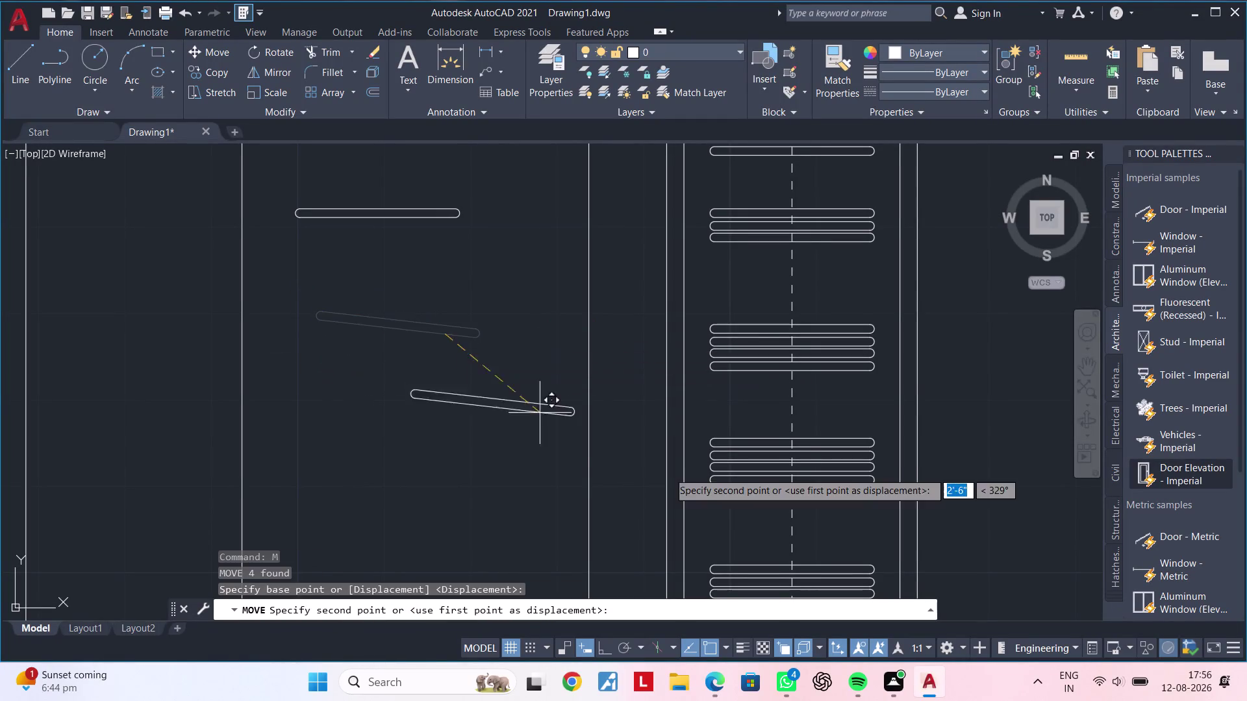
Drop the tilted line pair between the stall groups in the column.
middle_drag(672, 474, 521, 376)
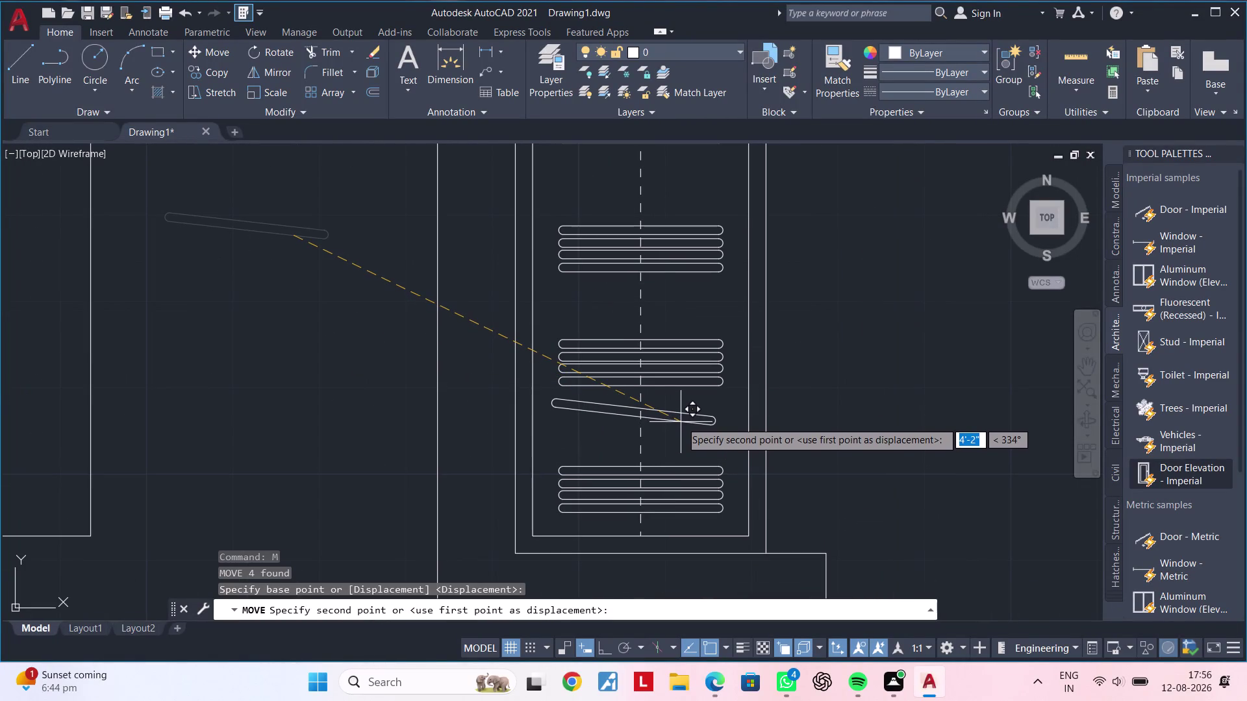
click(684, 422)
key(Escape)
middle_drag(677, 439, 677, 409)
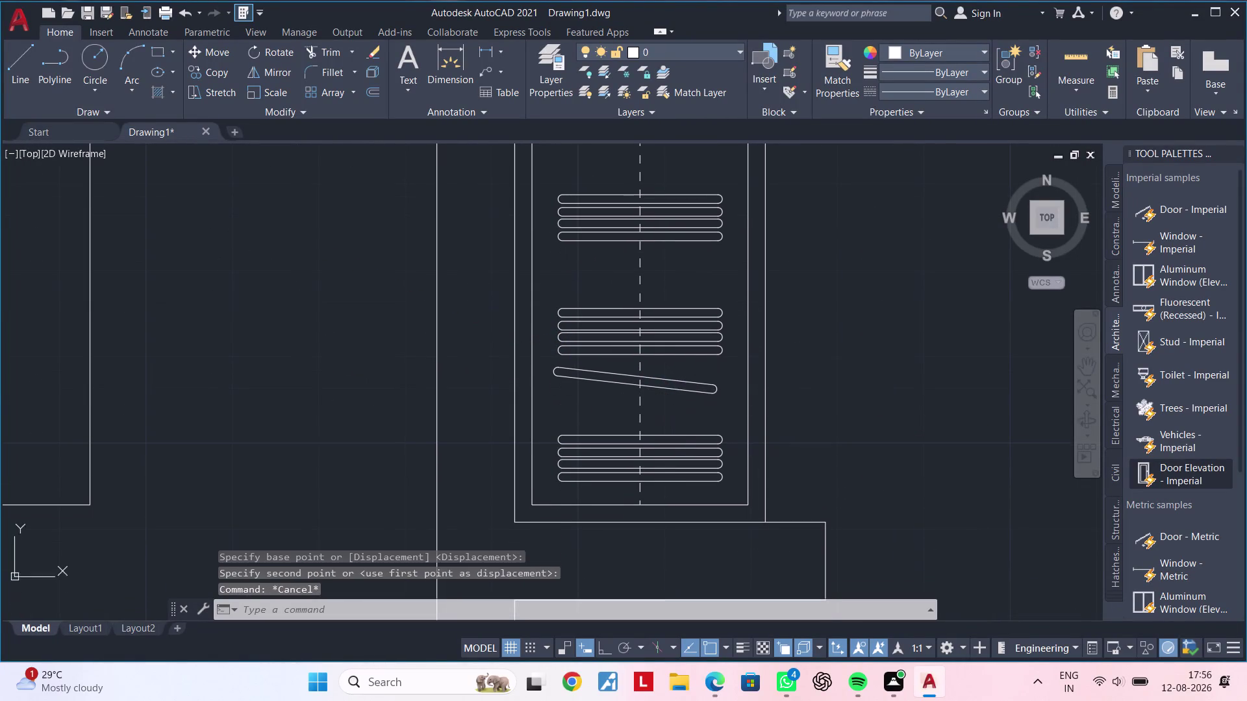
key(Escape)
scroll(up, 3)
scroll(down, 3)
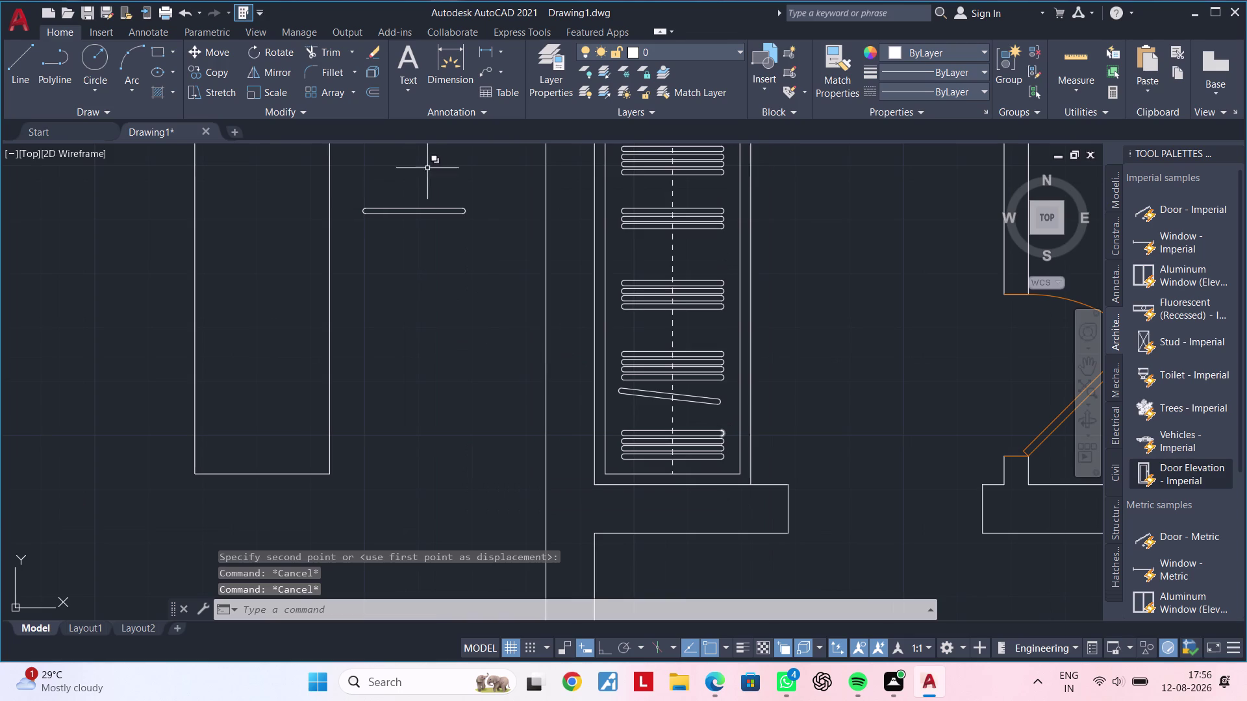
Select the upper horizontal line pair and begin copying it from a base point.
click(474, 193)
click(356, 242)
key(c)
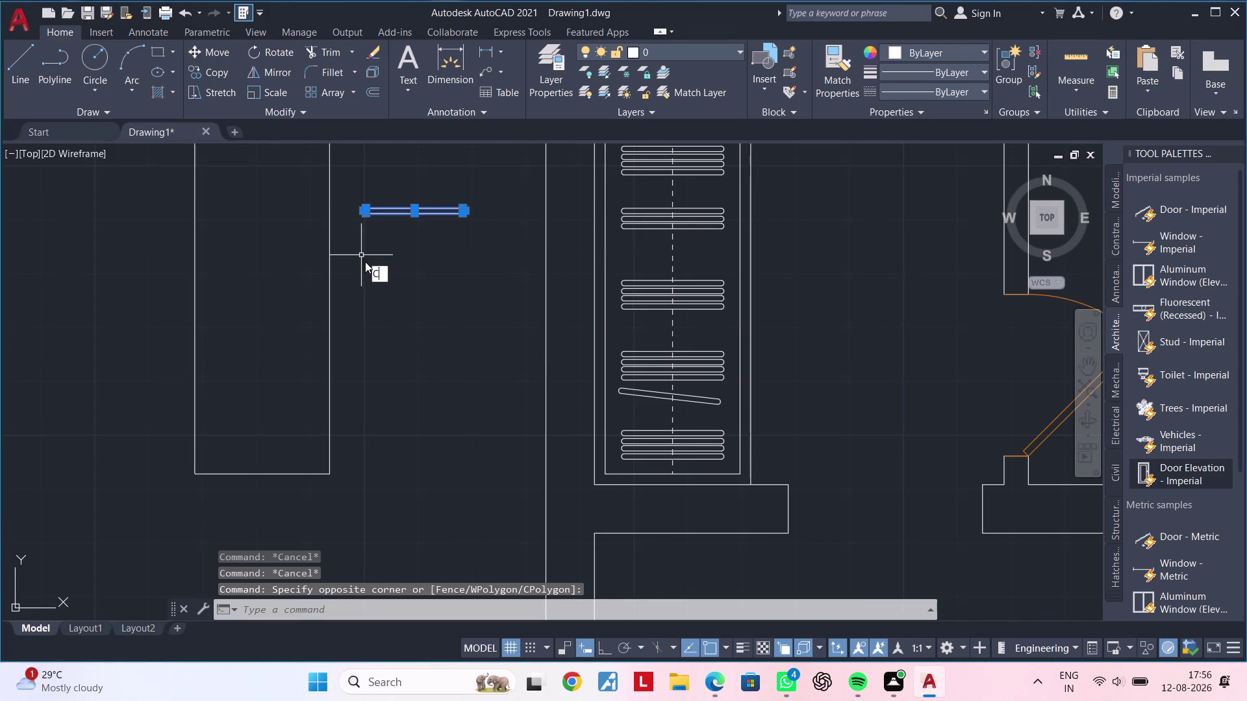
key(o)
key(space)
click(415, 239)
Place the horizontal pair copy above the lower stall group.
middle_drag(476, 346, 390, 300)
scroll(up, 3)
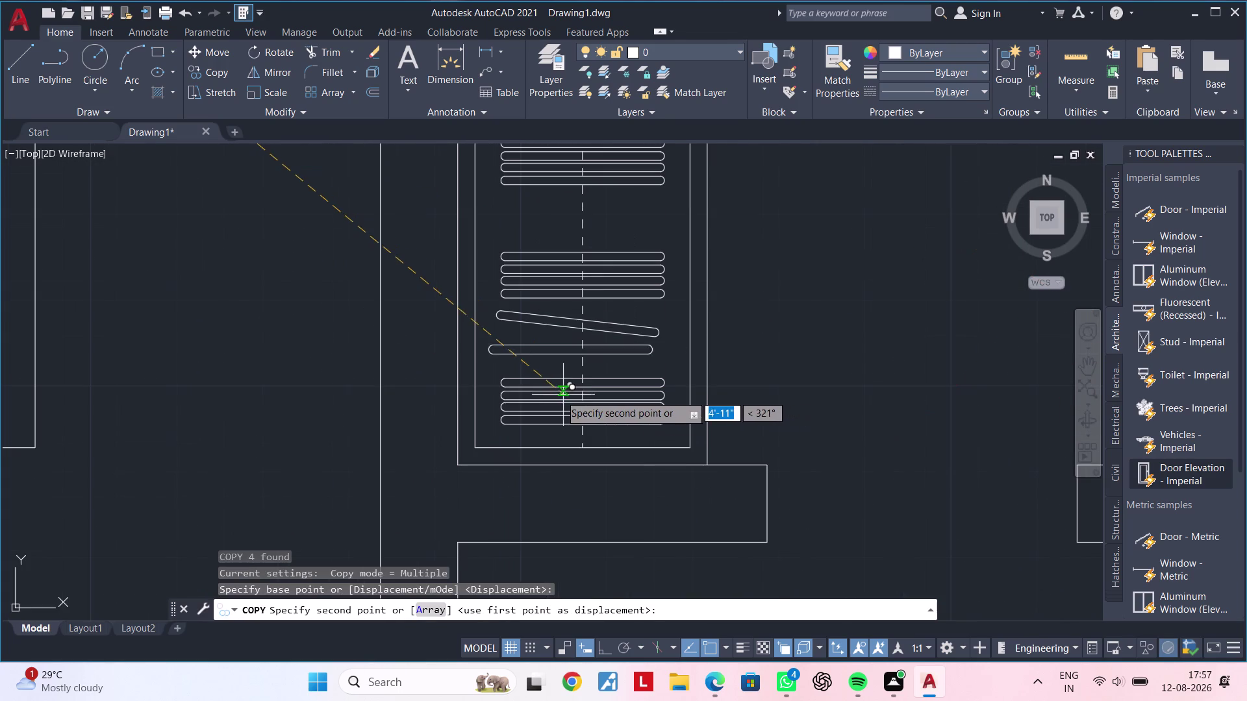
scroll(up, 3)
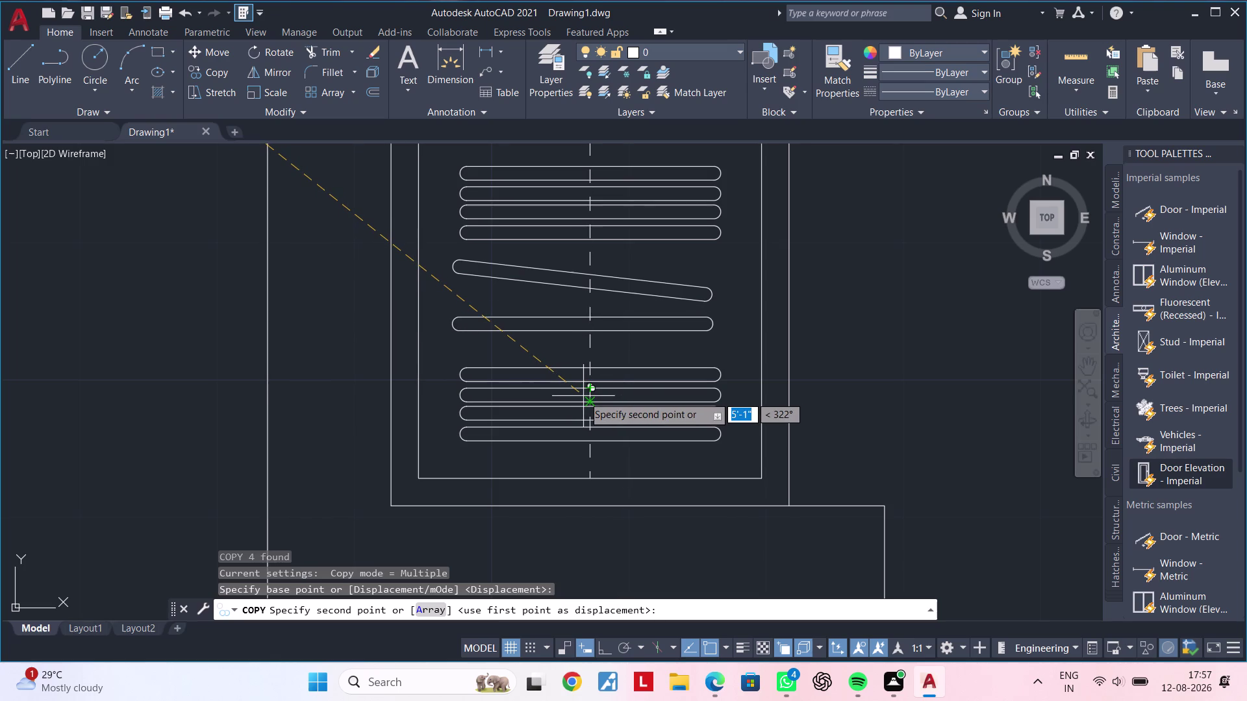
click(583, 396)
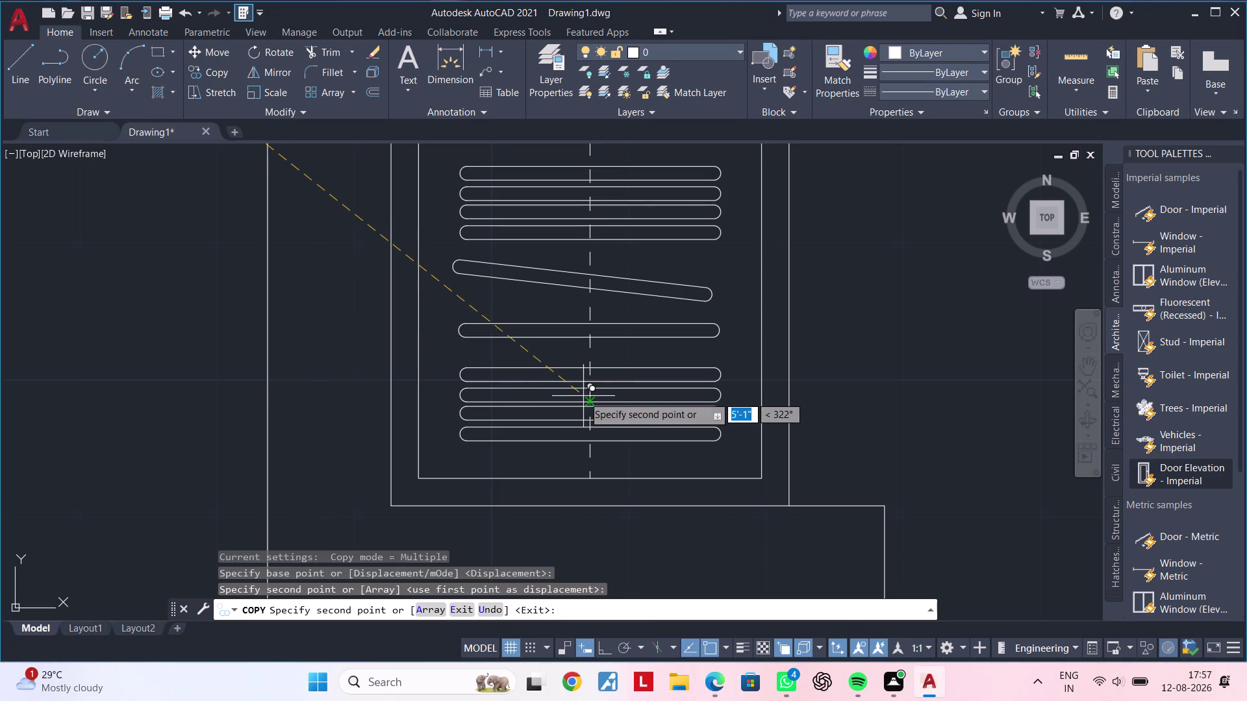
key(Escape)
key(Escape)
key(Escape)
key(Escape)
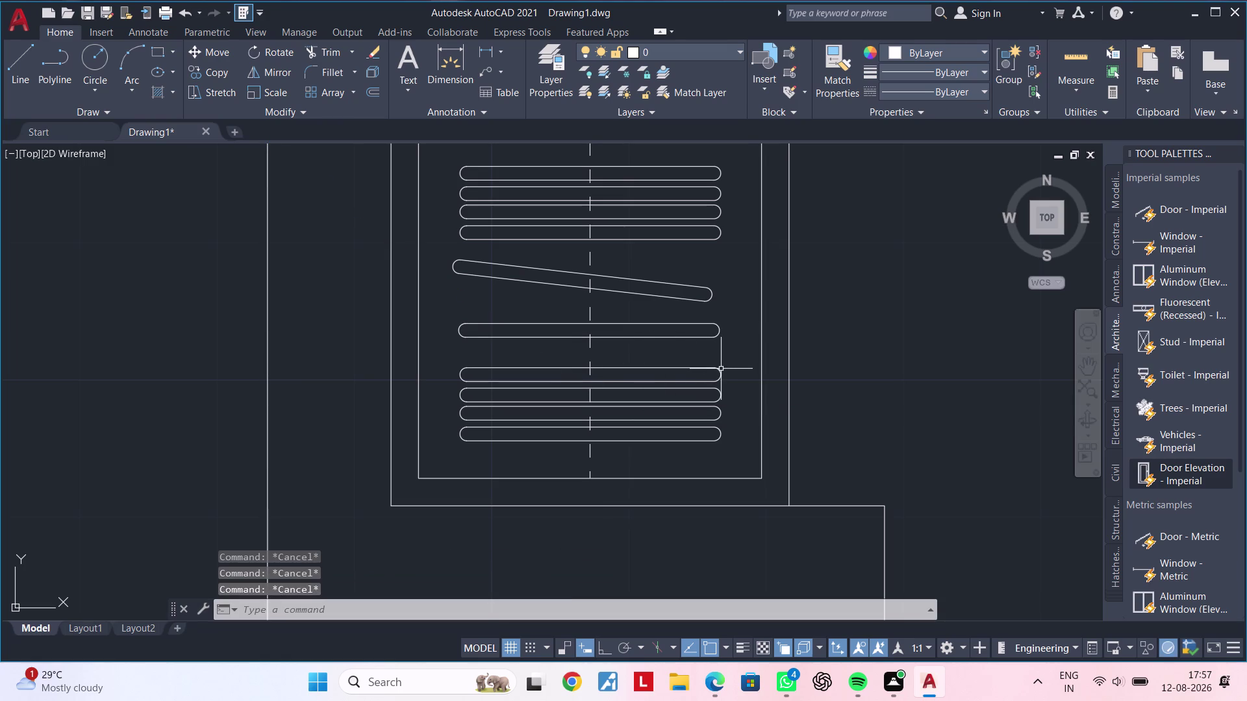
Clear a stray selection window and abandon a false-start move.
key(Escape)
click(724, 361)
key(Escape)
key(Escape)
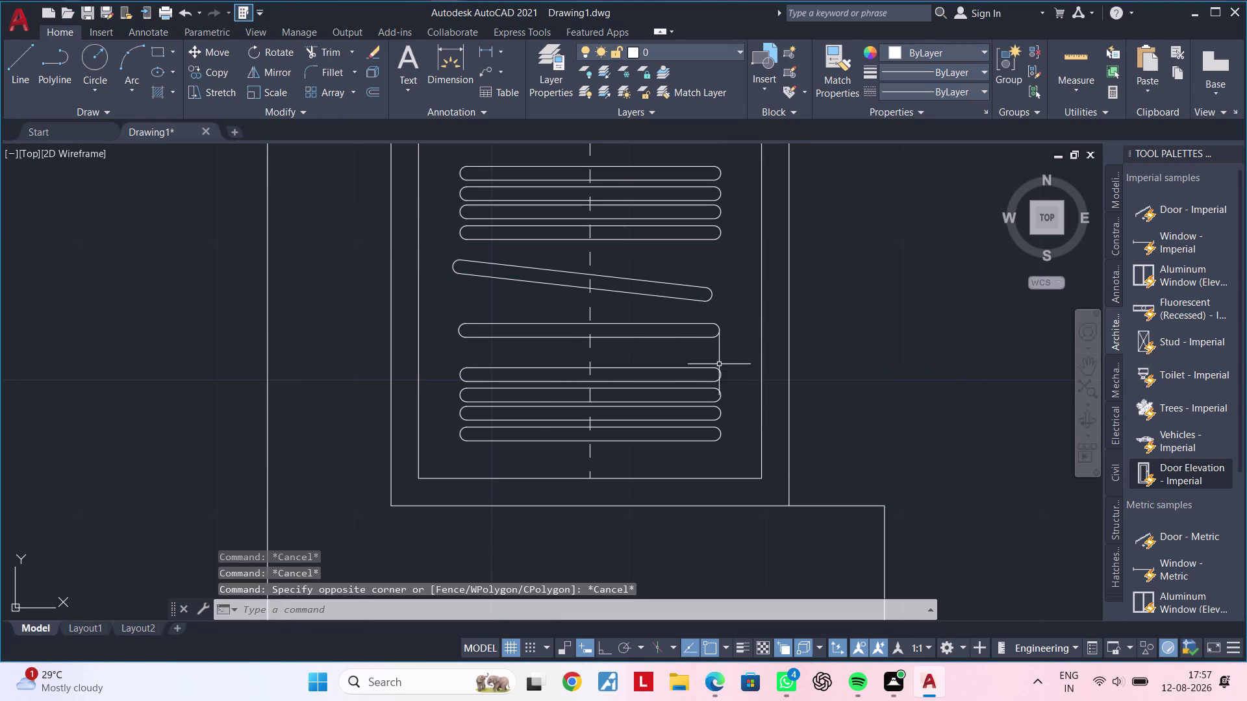
key(Escape)
key(m)
key(space)
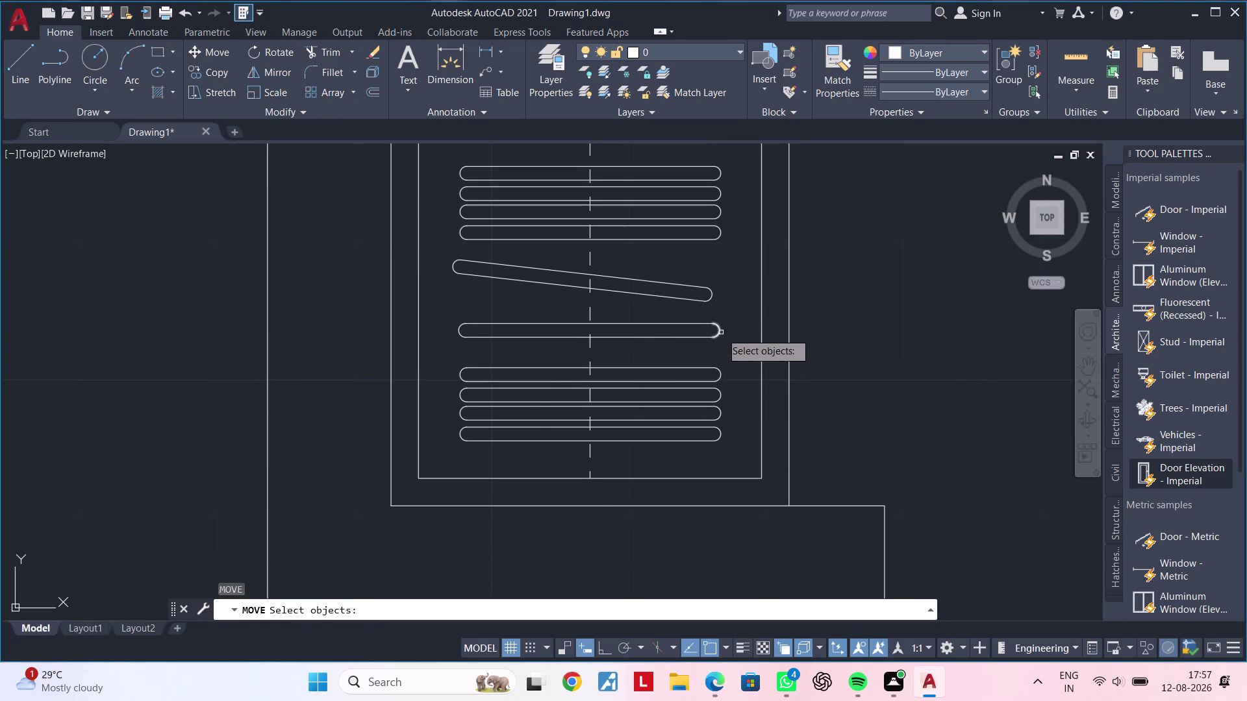
key(Escape)
key(Escape)
key(Escape)
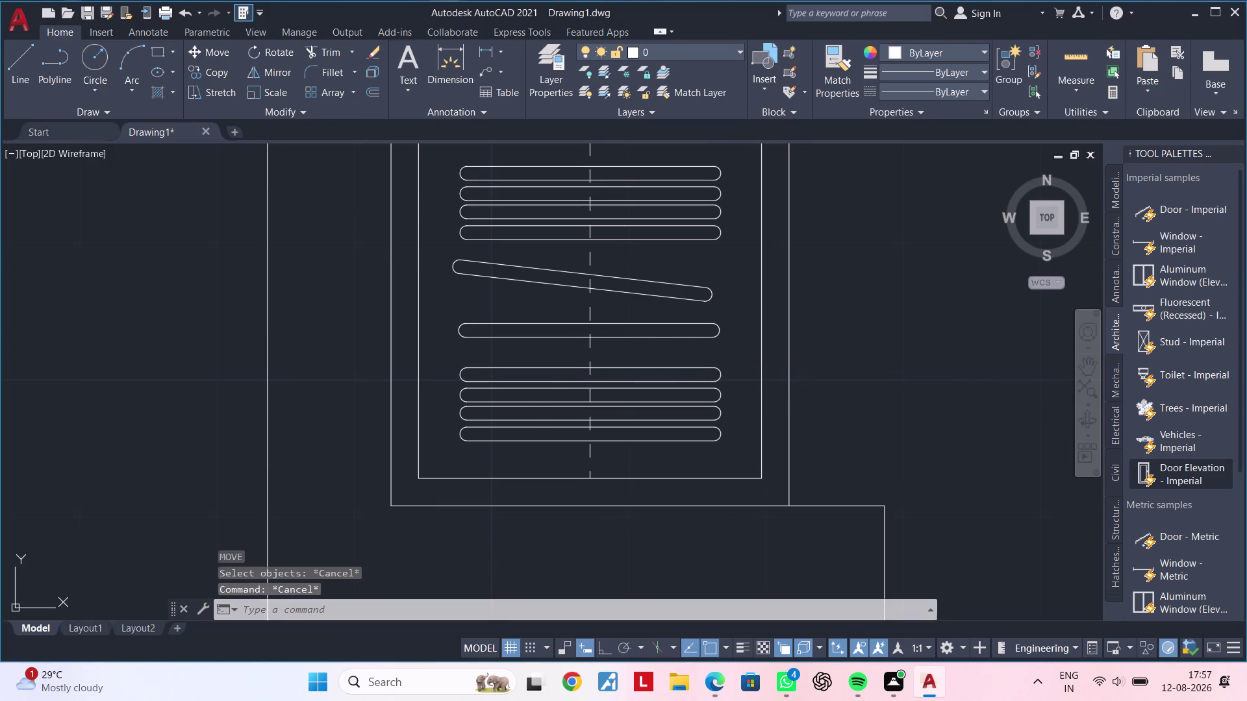
key(Escape)
key(Escape)
key(Escape)
key(Escape)
key(Escape)
key(Escape)
key(Escape)
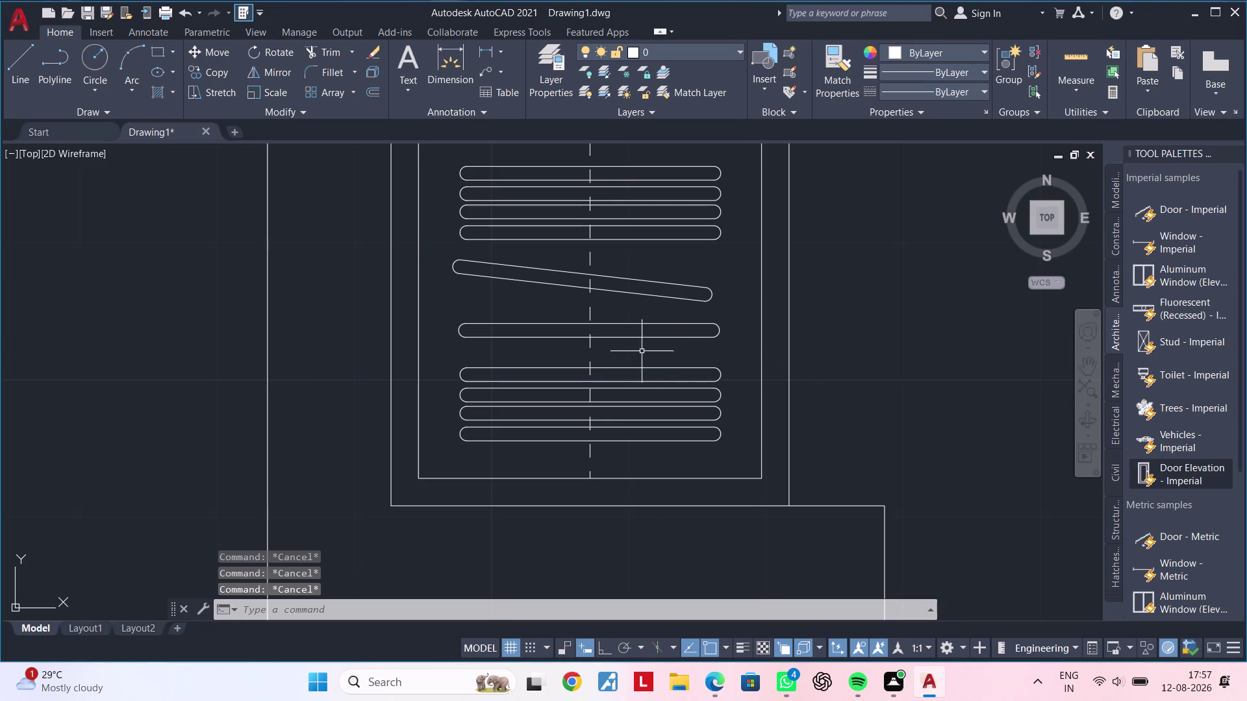
Start and cancel another move, dismissing leftover stray selections.
text(M)
key(space)
key(Escape)
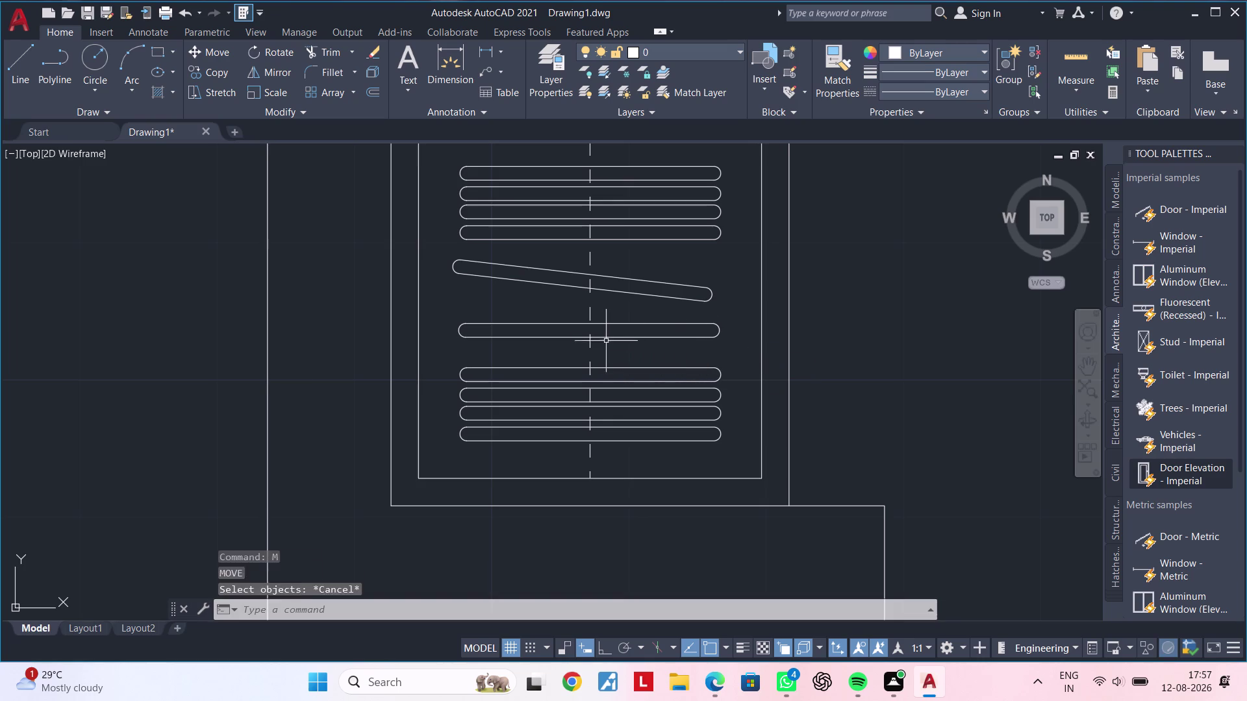
key(Escape)
key(Escape)
click(612, 339)
key(Escape)
click(634, 311)
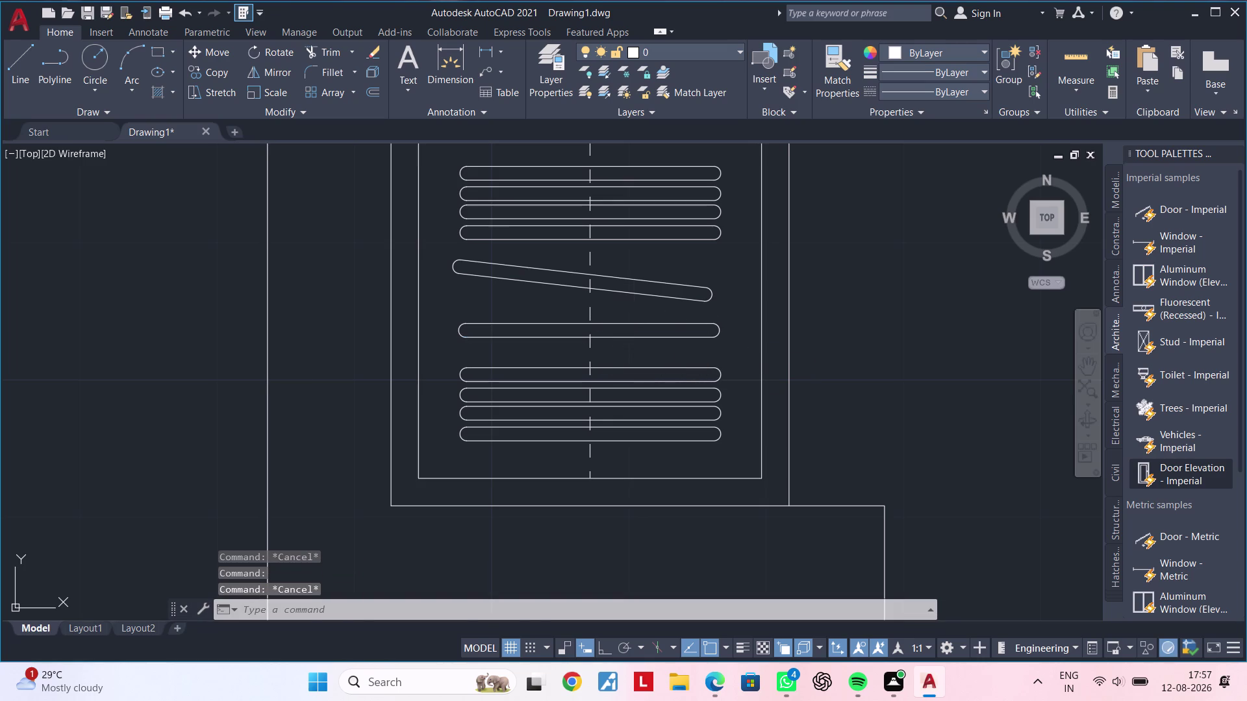
key(Escape)
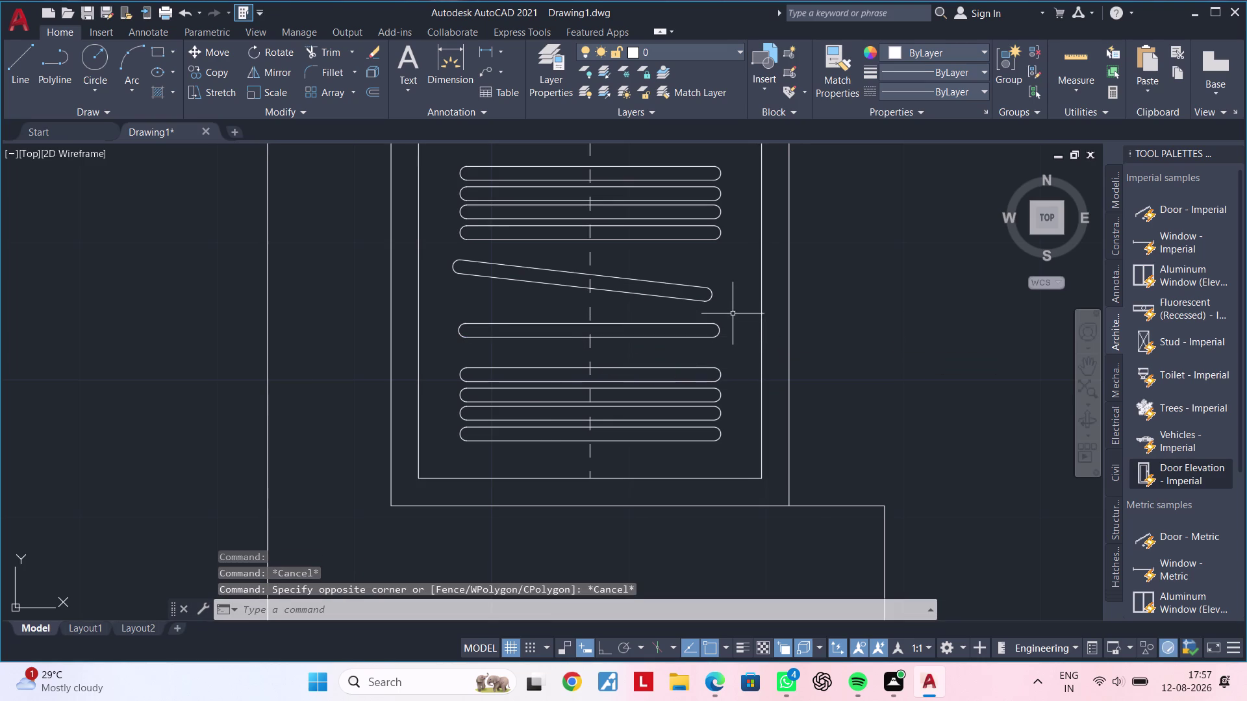
Move the copied horizontal pair to sit just below the slanted pair.
click(453, 320)
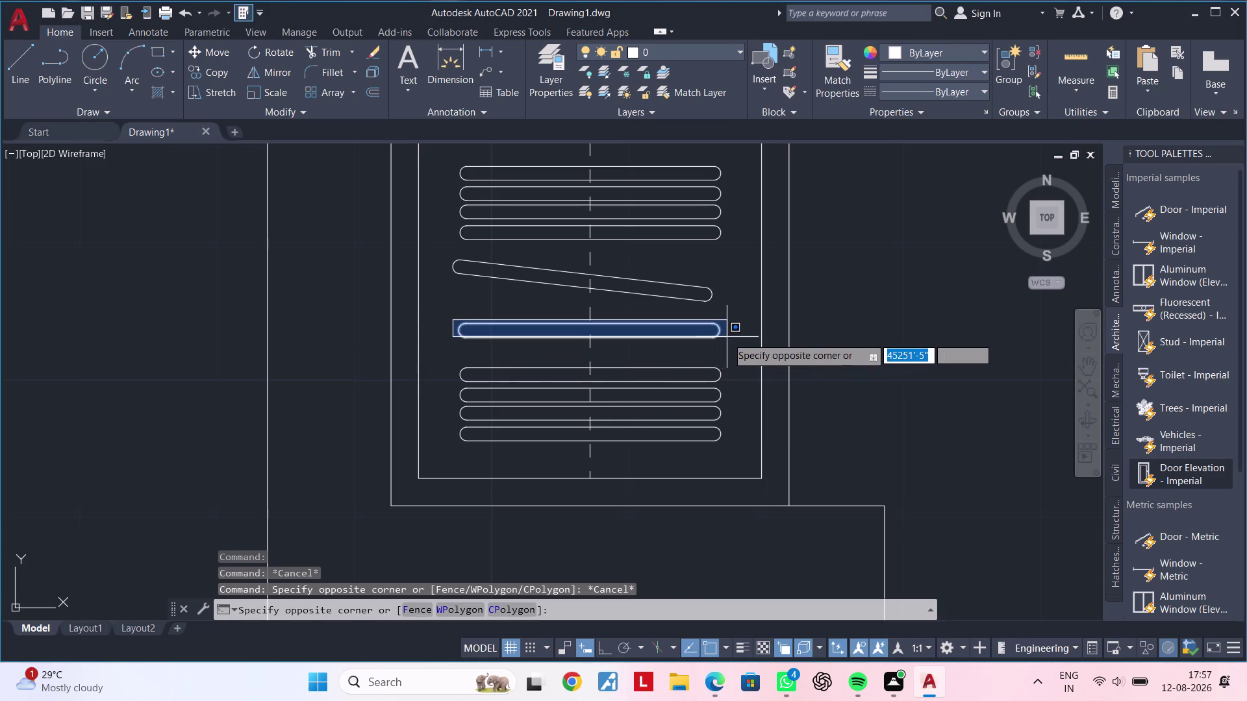
click(729, 338)
text(M)
key(space)
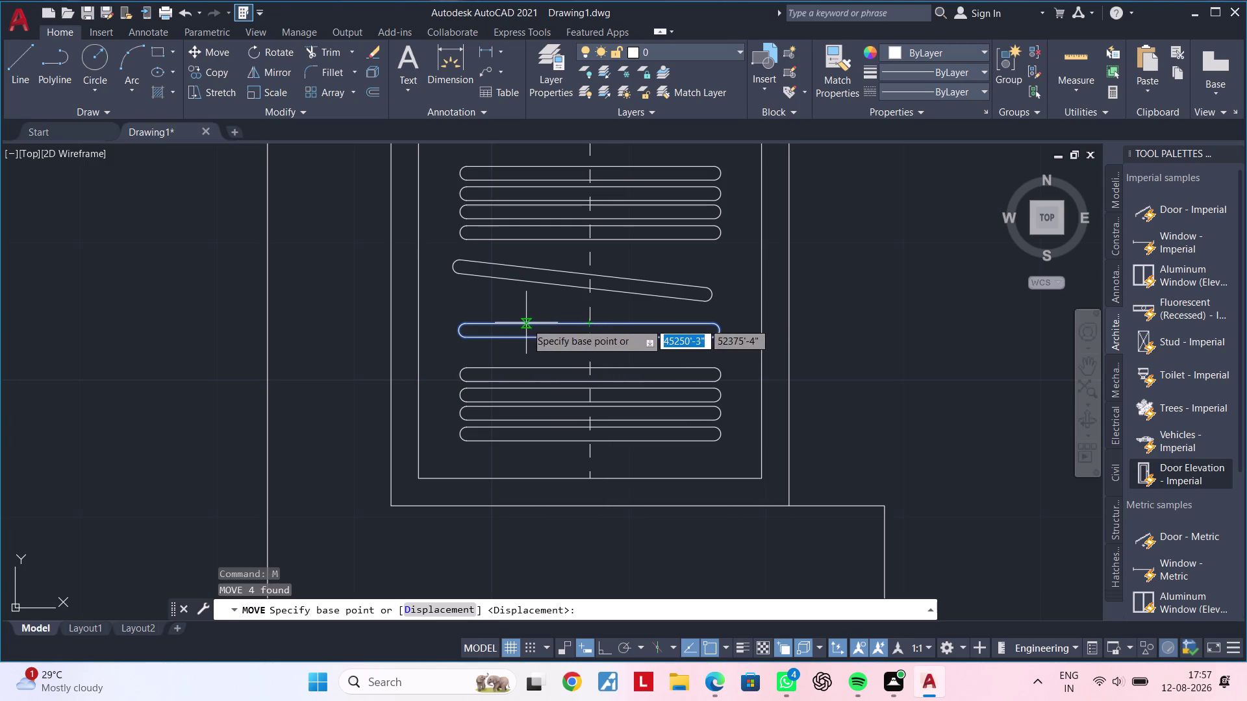
click(587, 322)
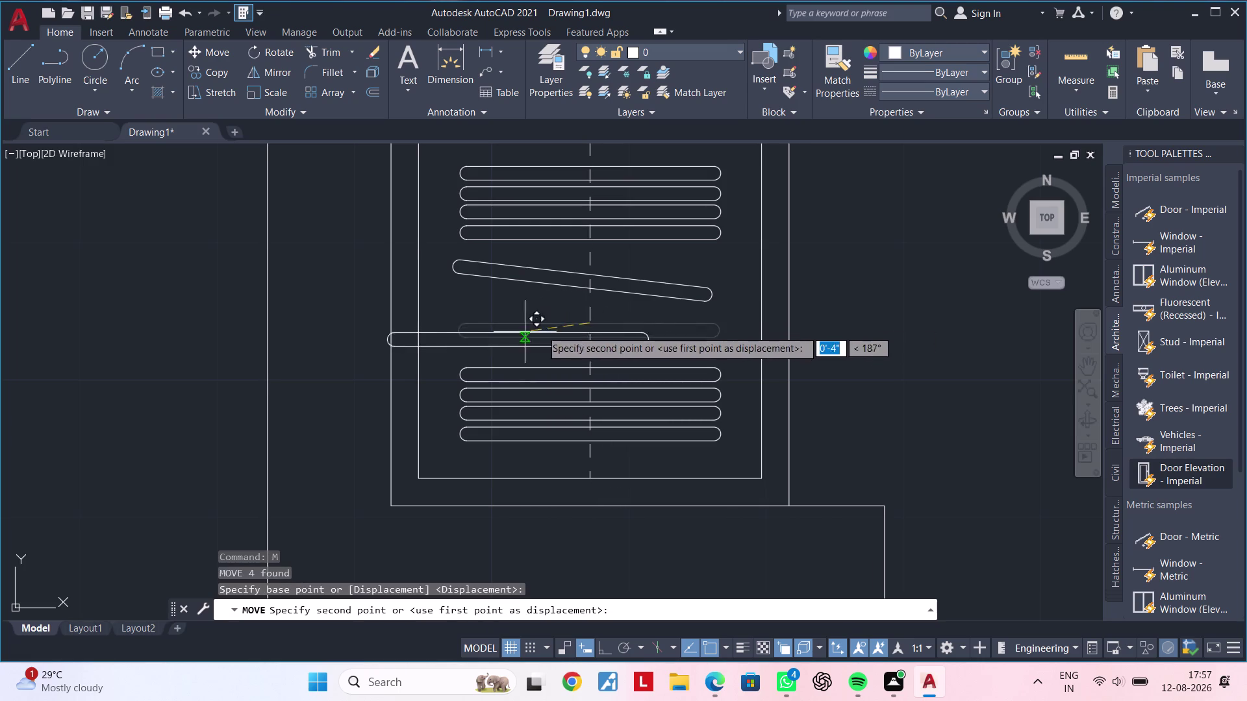
click(591, 322)
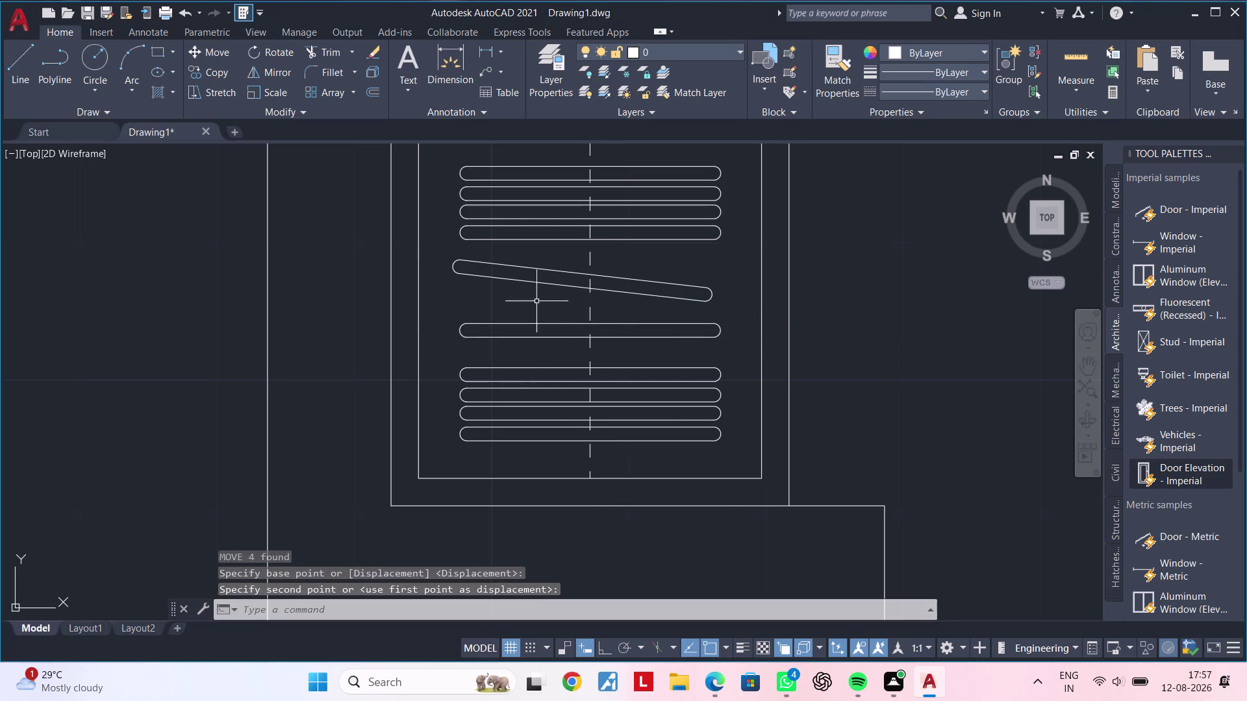
Select the slanted pair, start moving it, then abandon the move.
click(447, 253)
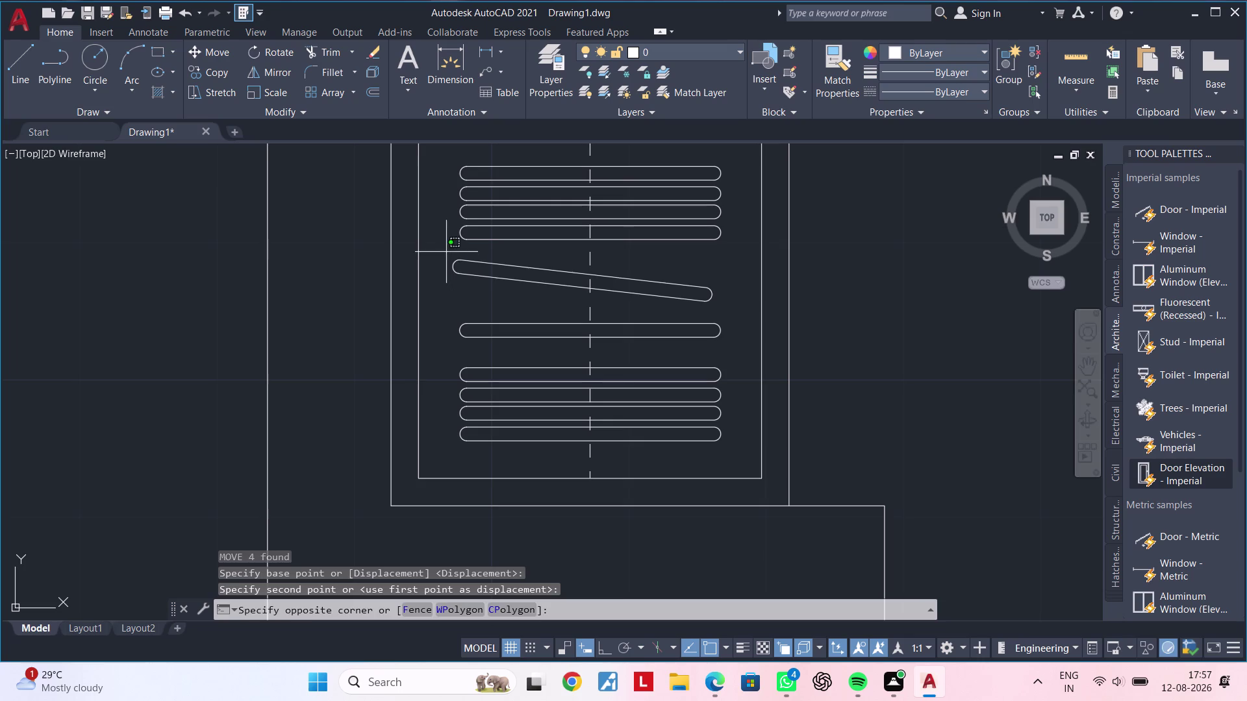
click(725, 309)
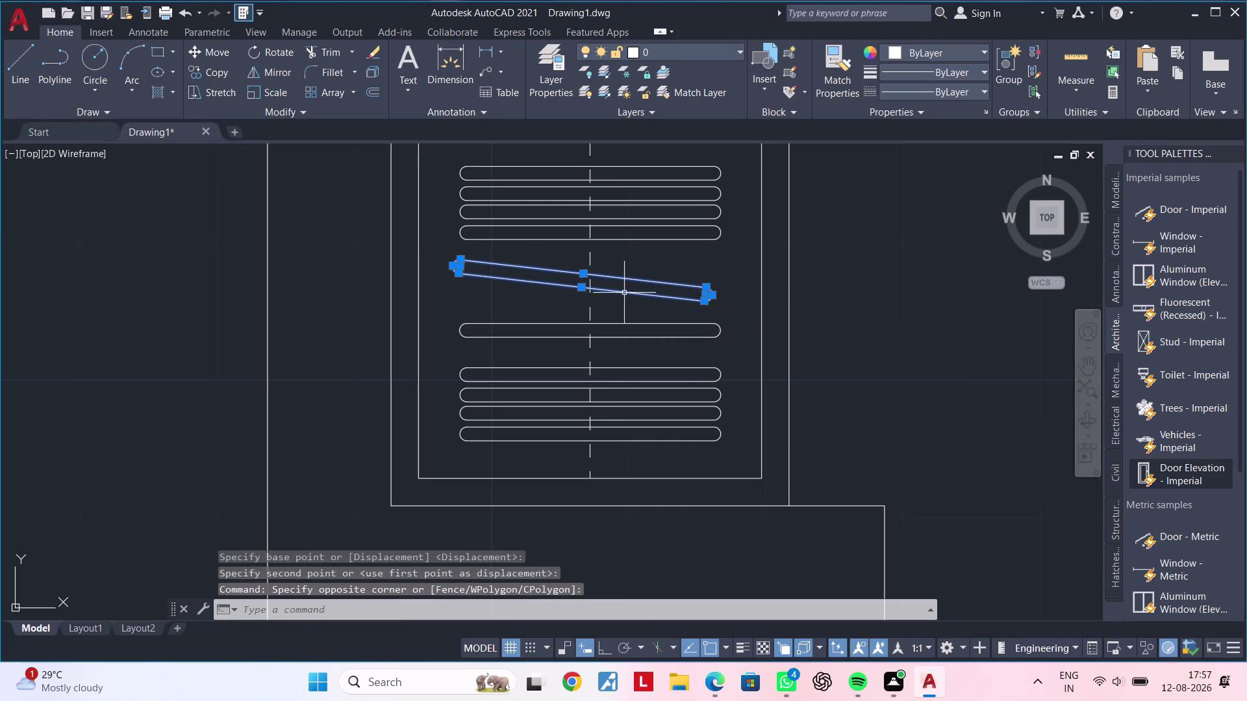
key(m)
key(space)
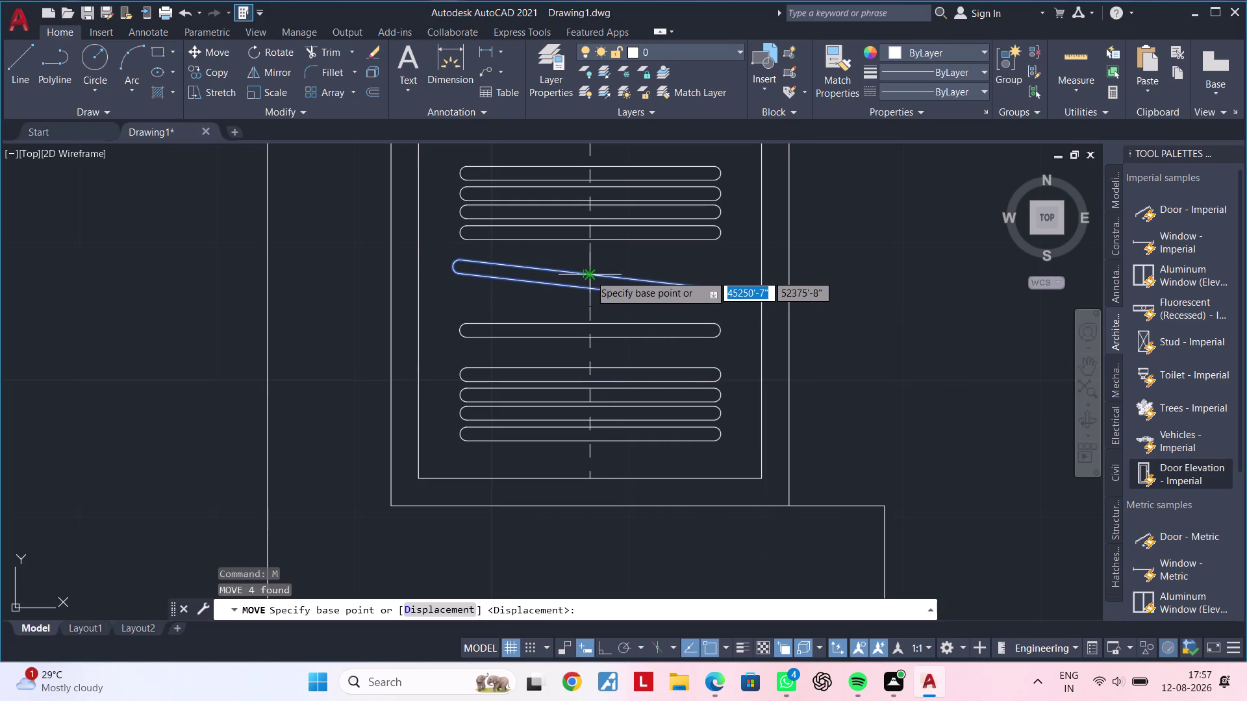
click(584, 273)
click(592, 273)
key(Escape)
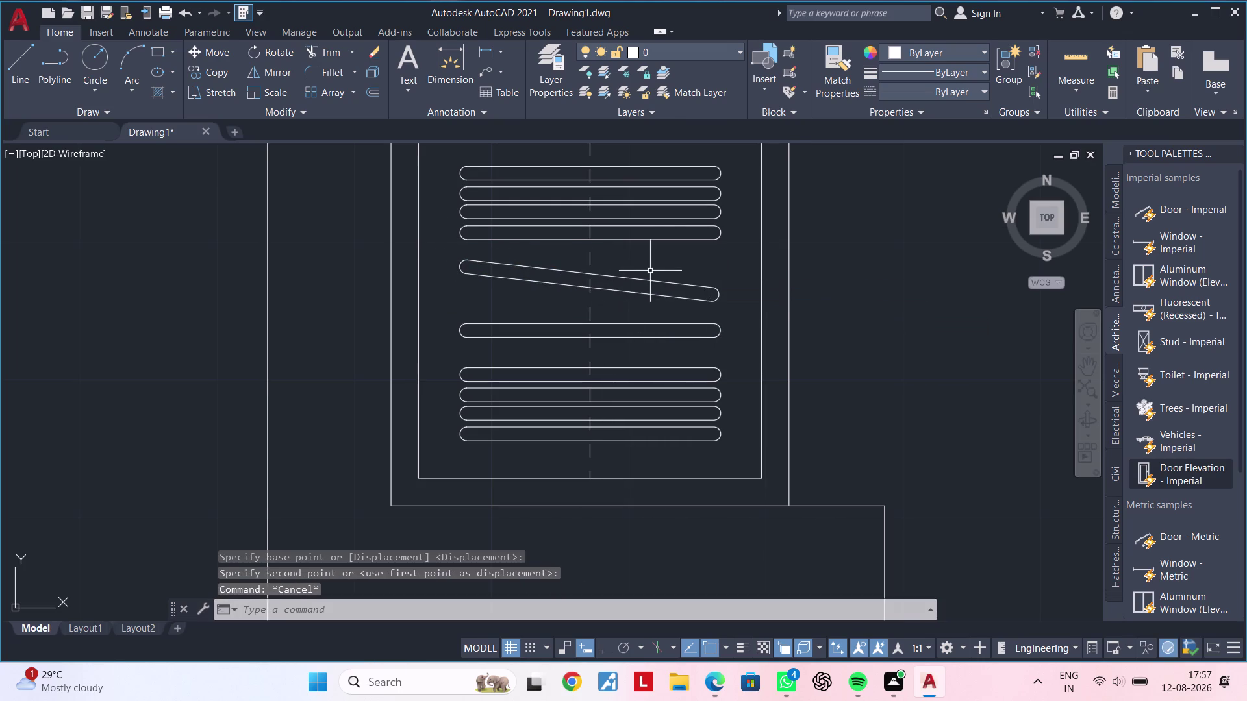
Move one horizontal line pair higher up the partition column.
middle_drag(652, 266, 638, 386)
scroll(down, 3)
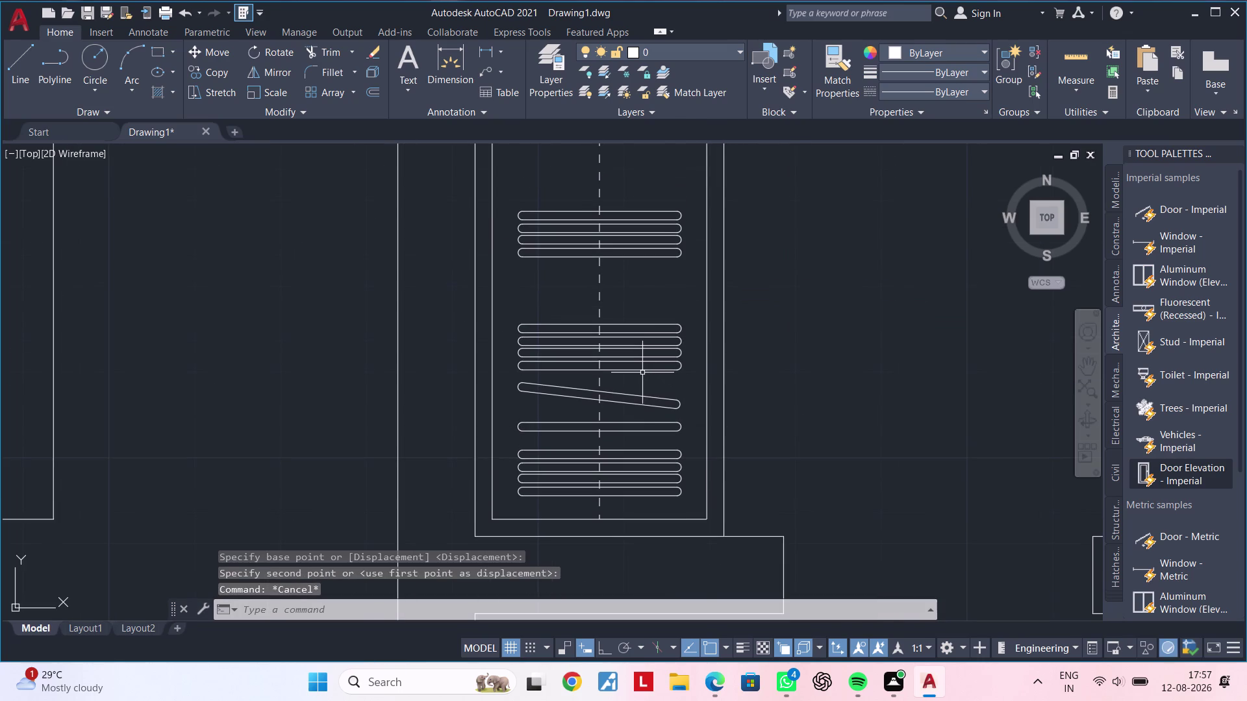
scroll(down, 3)
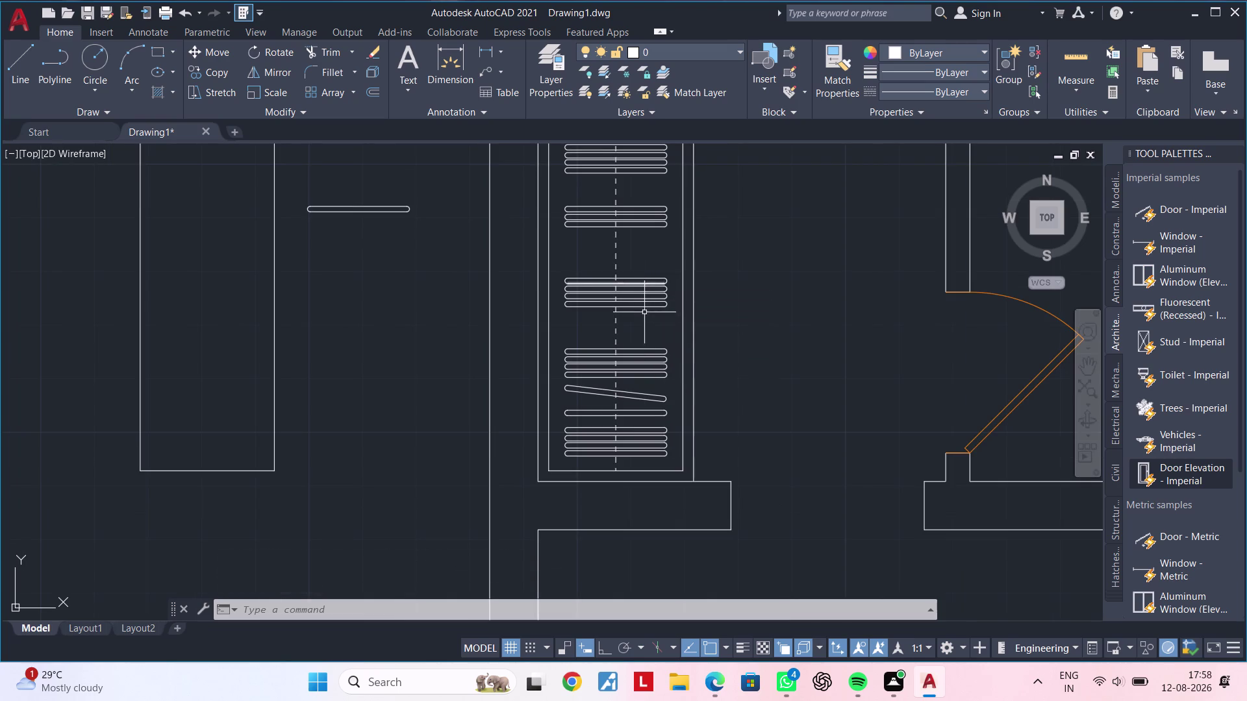
middle_drag(642, 323, 518, 355)
middle_drag(522, 358, 570, 394)
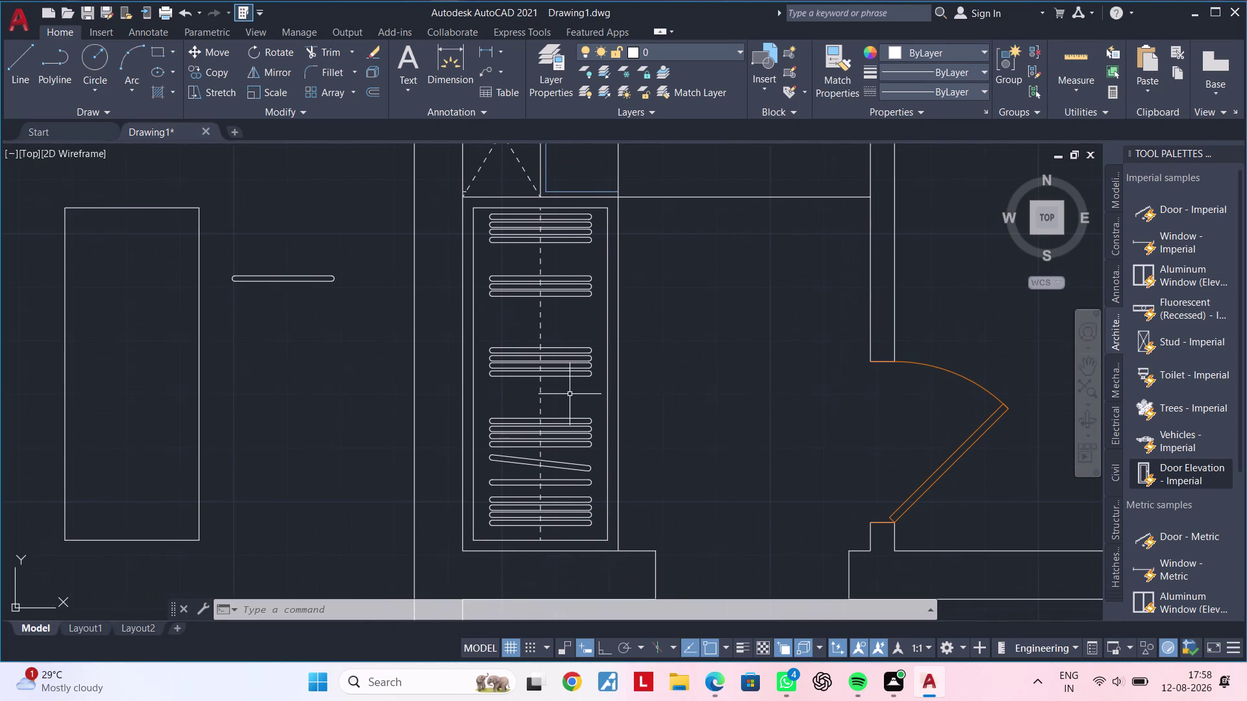
scroll(up, 3)
middle_drag(552, 406, 568, 393)
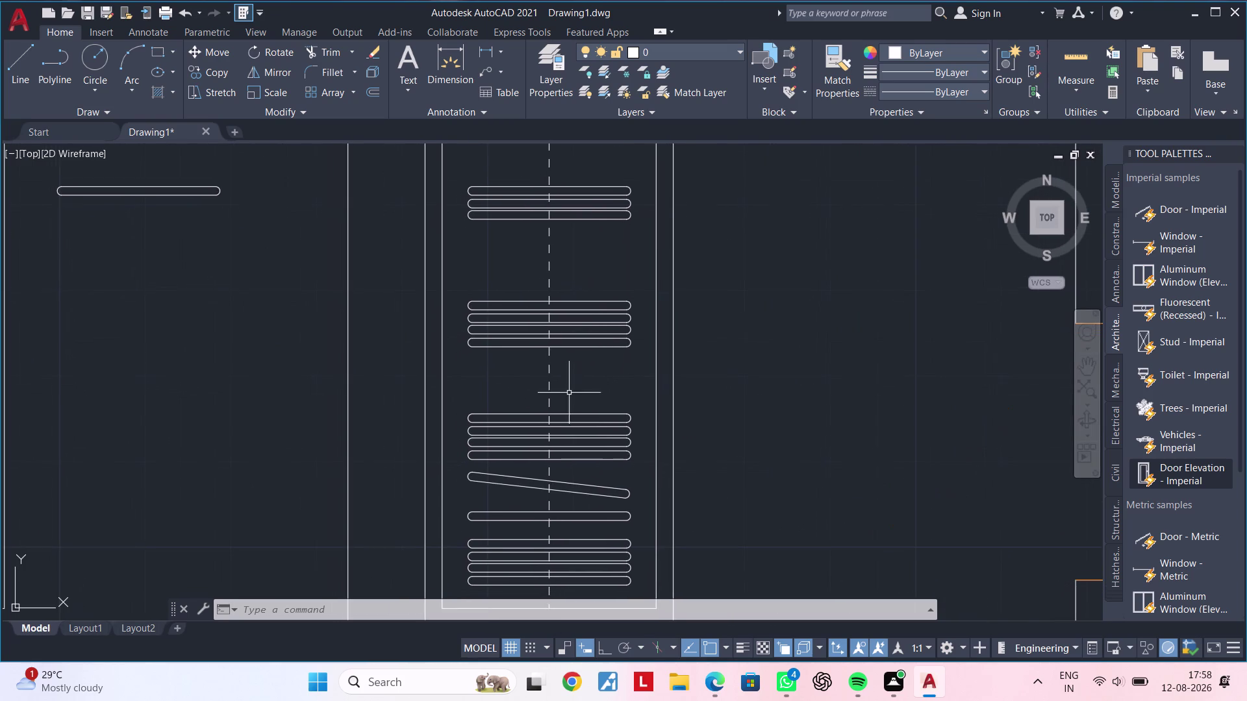
click(460, 504)
click(637, 531)
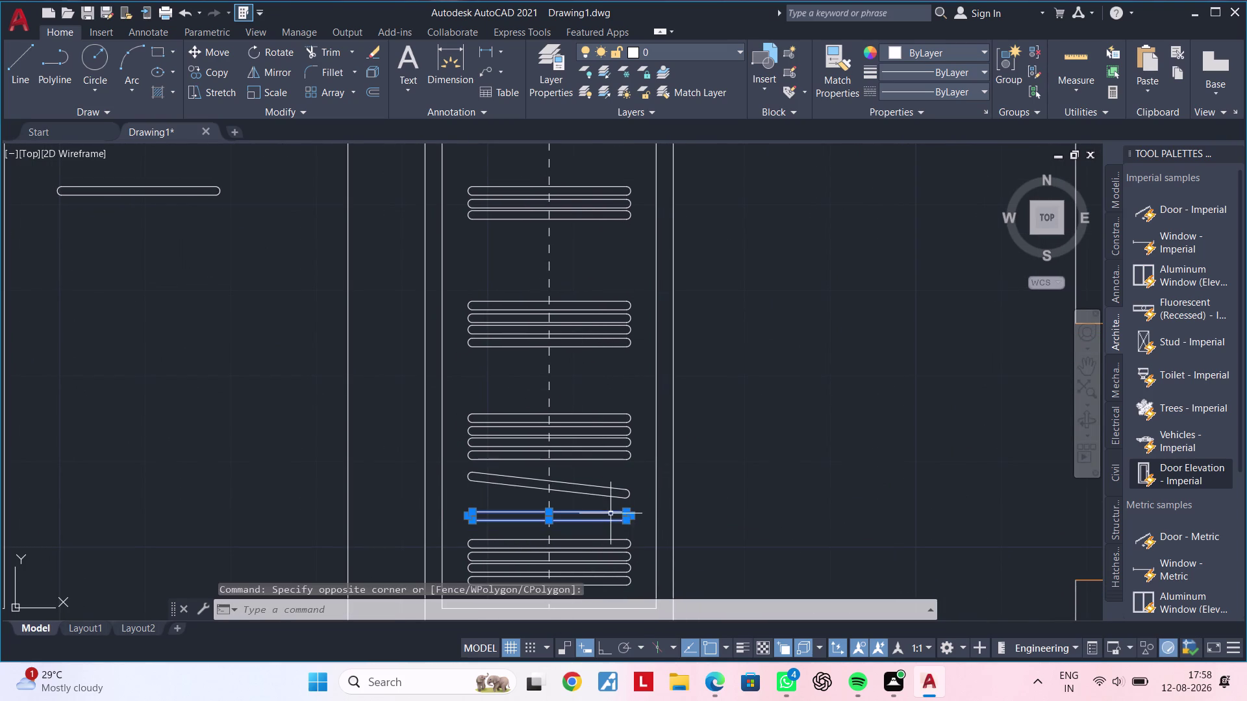
key(m)
key(space)
click(594, 506)
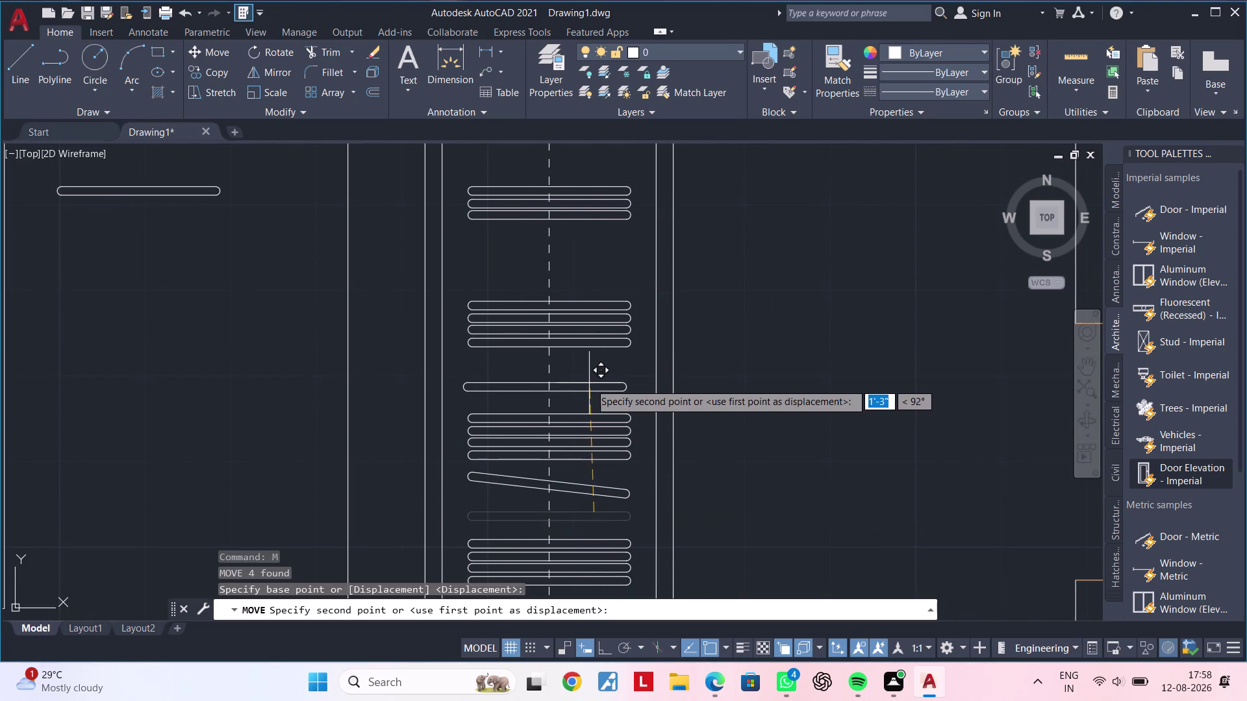
click(592, 382)
Rotate the left line pair to a 45° diagonal about its right end.
middle_drag(609, 367, 632, 426)
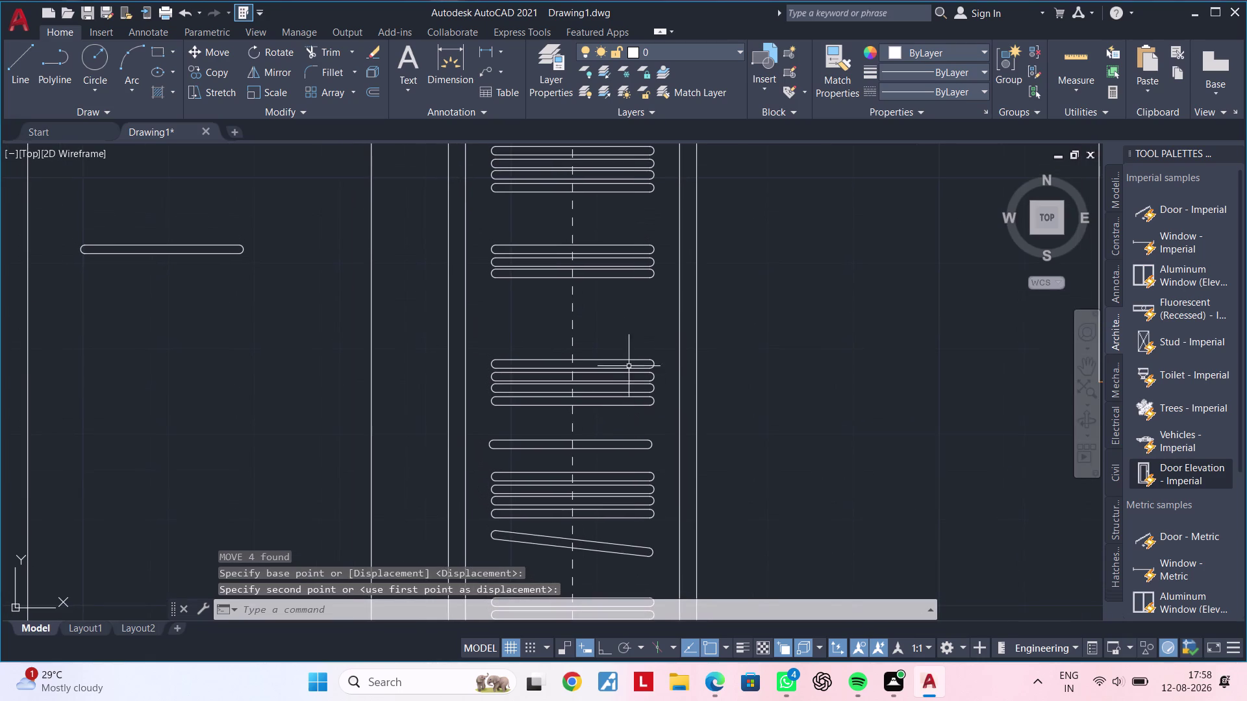
middle_drag(634, 336, 642, 384)
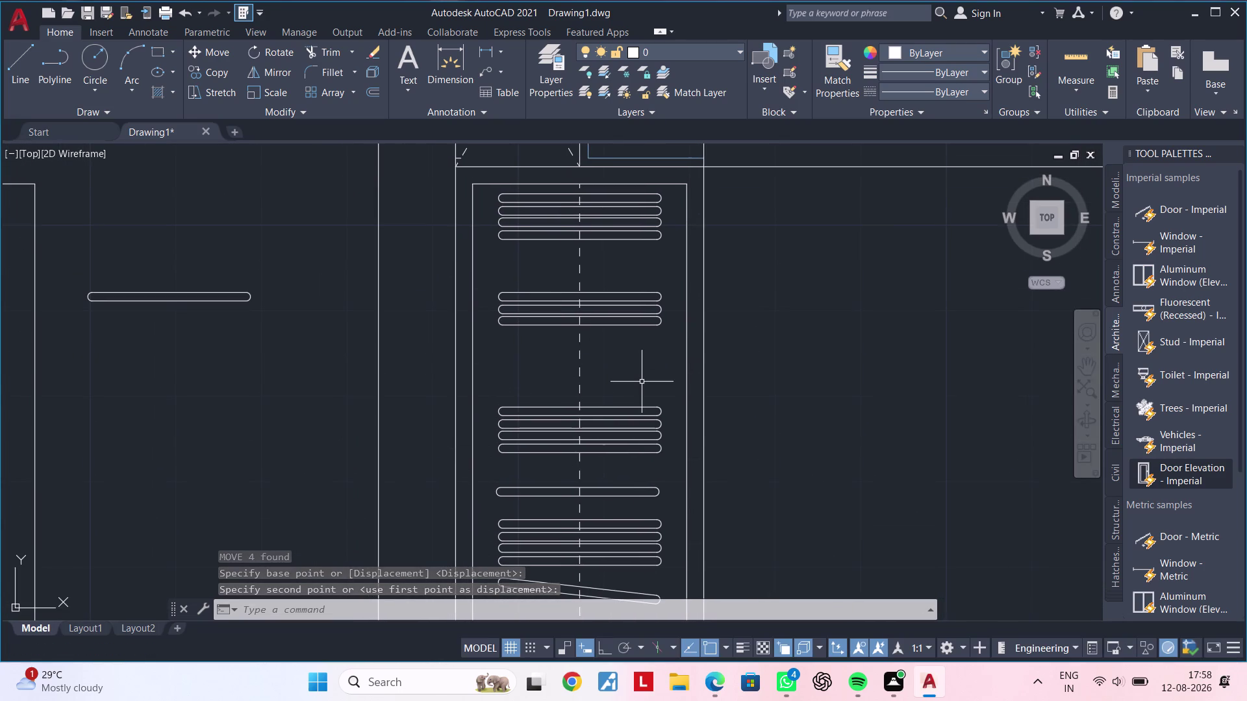
middle_drag(642, 384, 660, 393)
key(Escape)
middle_drag(258, 341, 353, 332)
key(Escape)
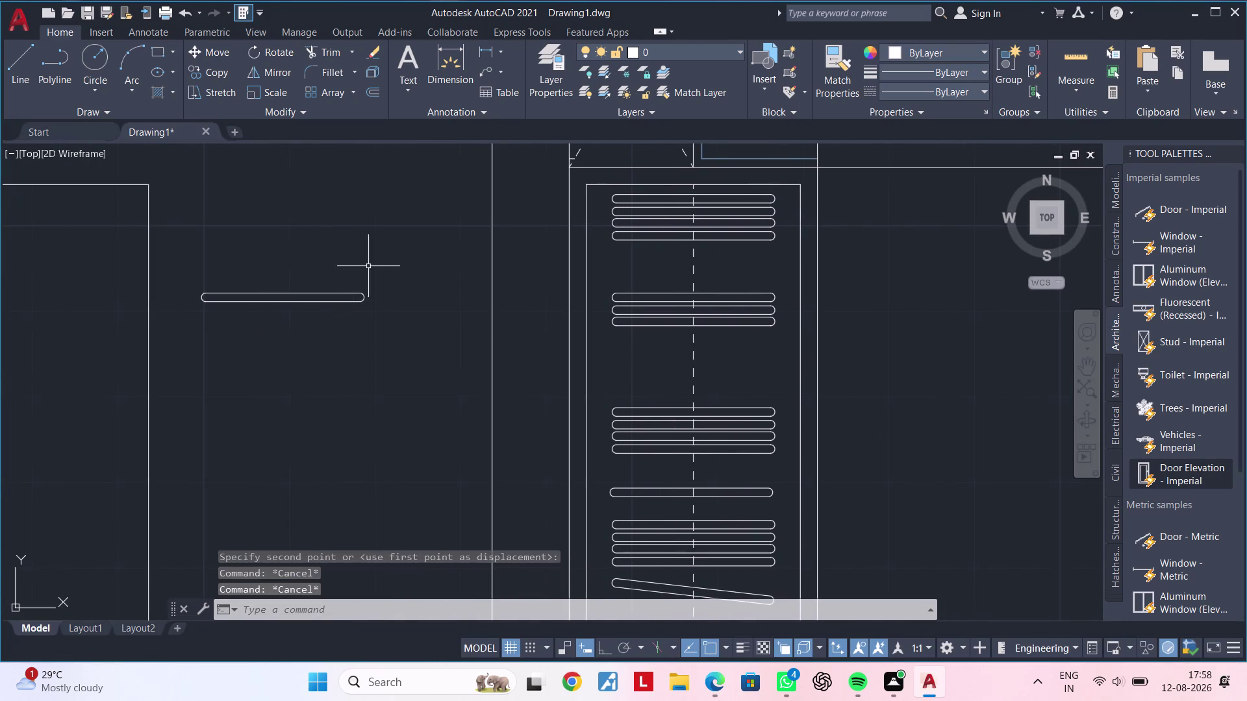
click(398, 245)
click(194, 362)
key(r)
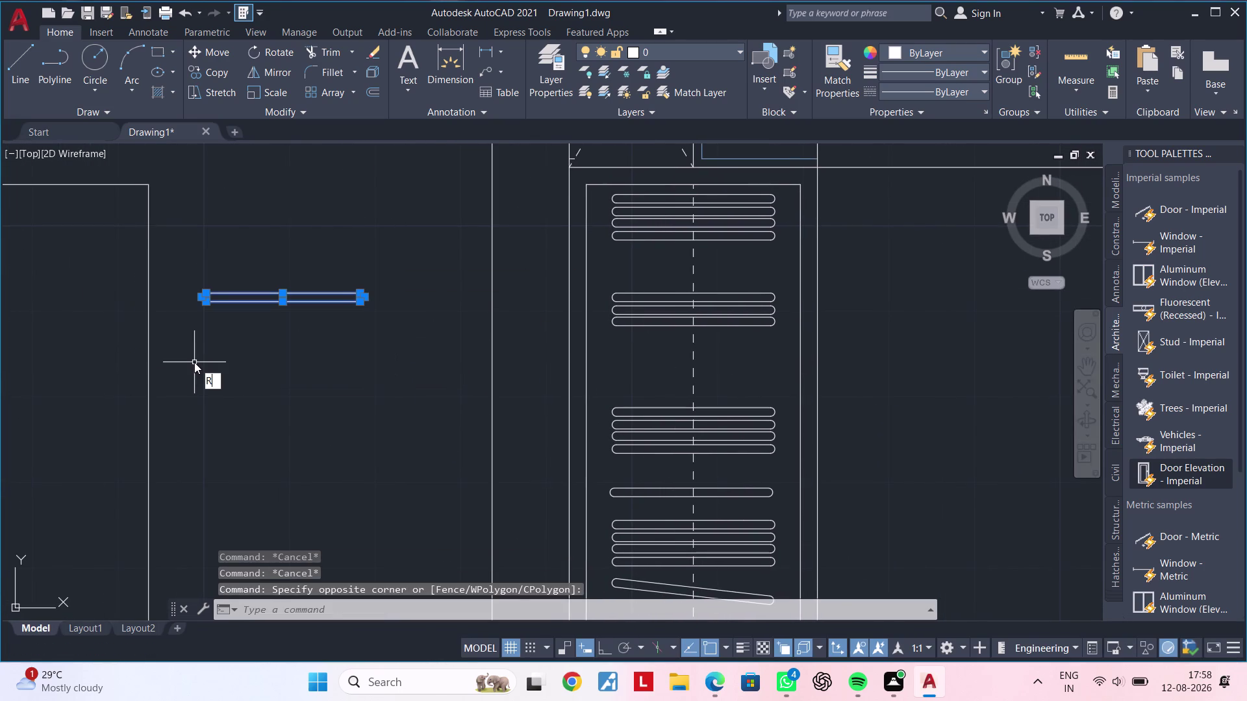
text(O)
key(space)
click(362, 305)
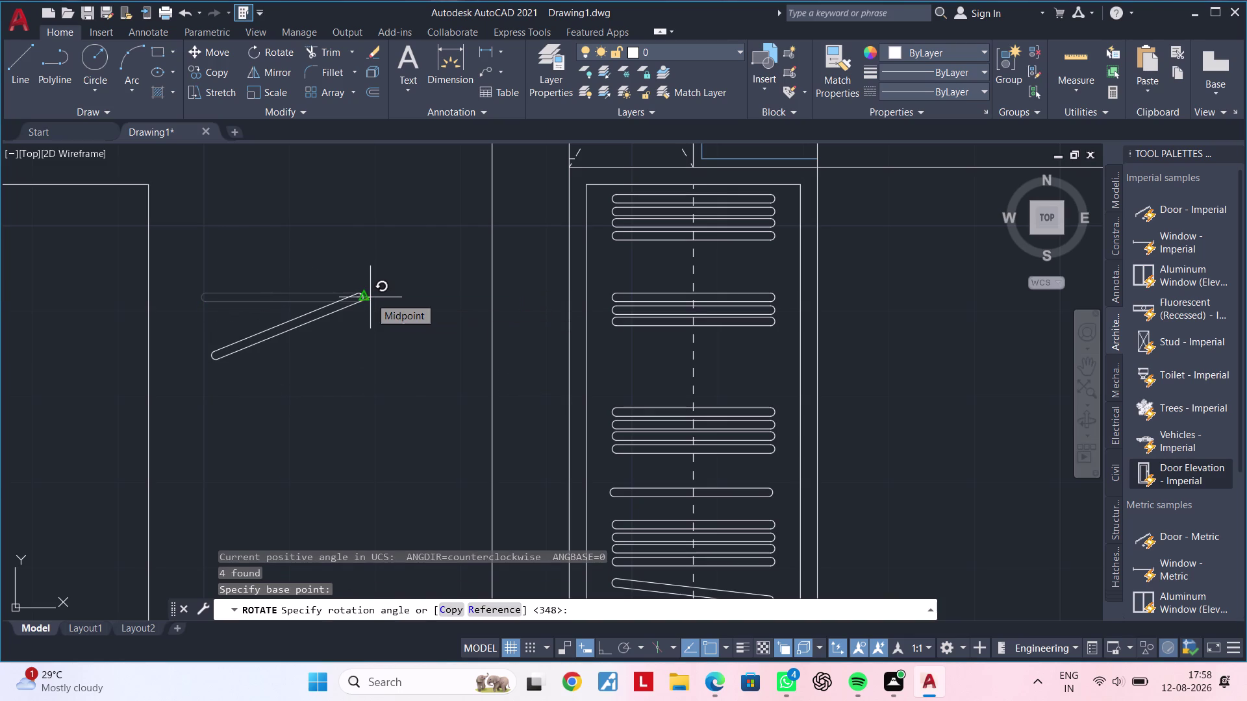
click(370, 297)
Rotate the diagonal pair again about its lower end to a shallower tilt.
click(373, 280)
click(228, 428)
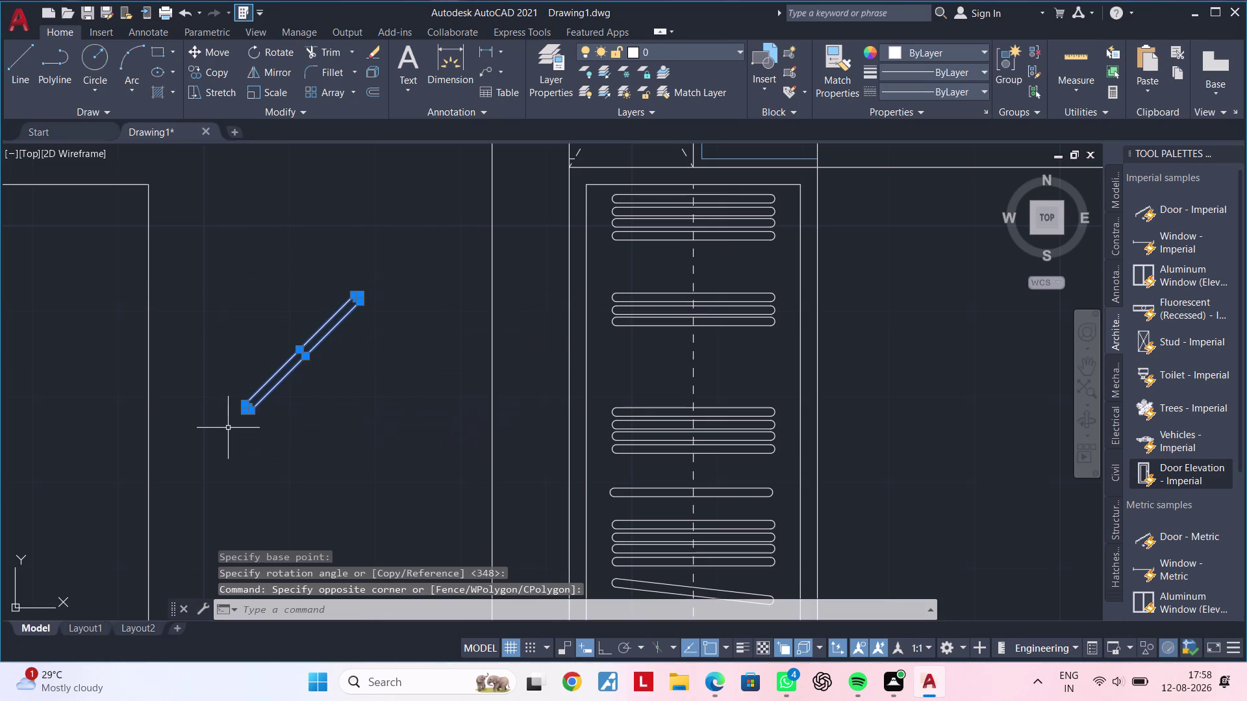
key(d)
key(Escape)
key(Escape)
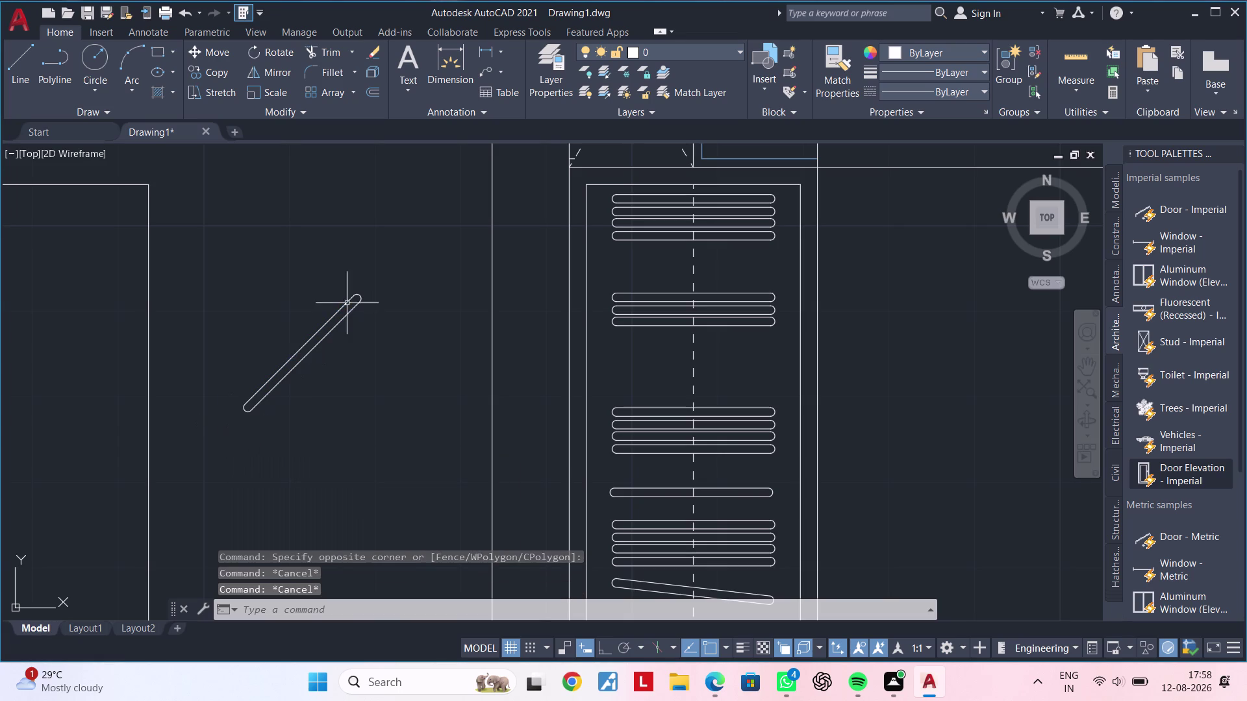
click(380, 271)
click(213, 426)
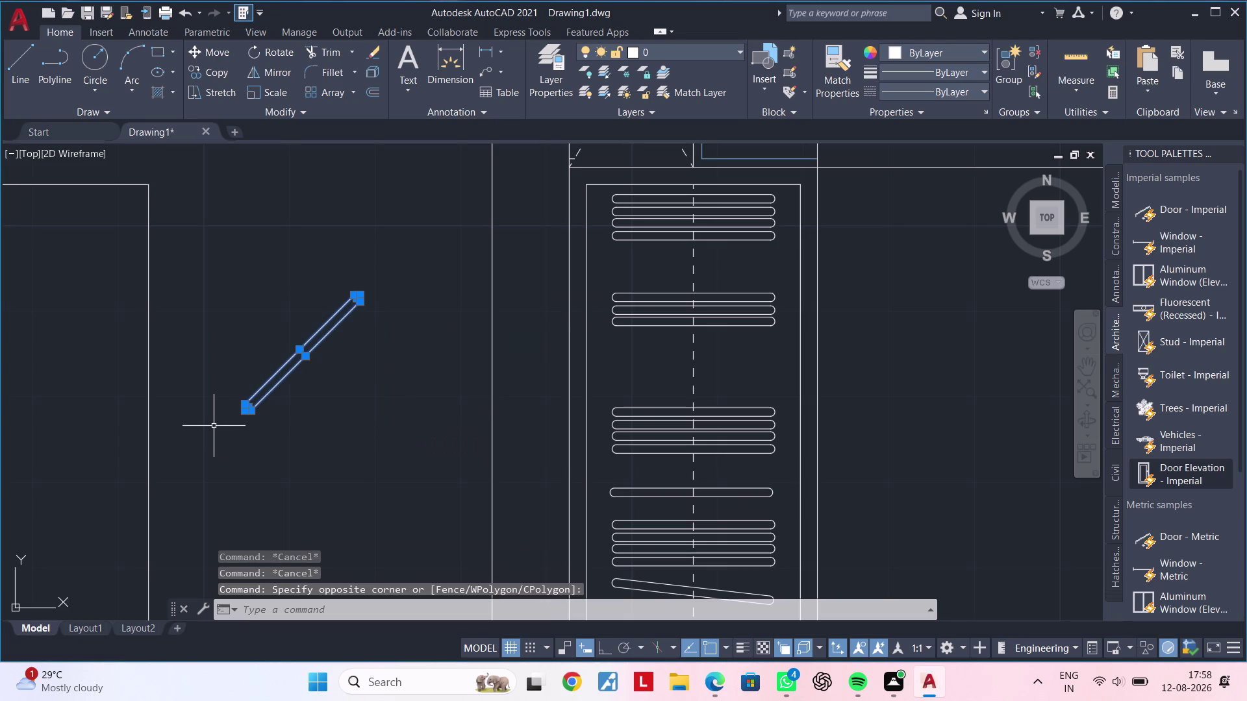
text(RO)
key(space)
click(214, 424)
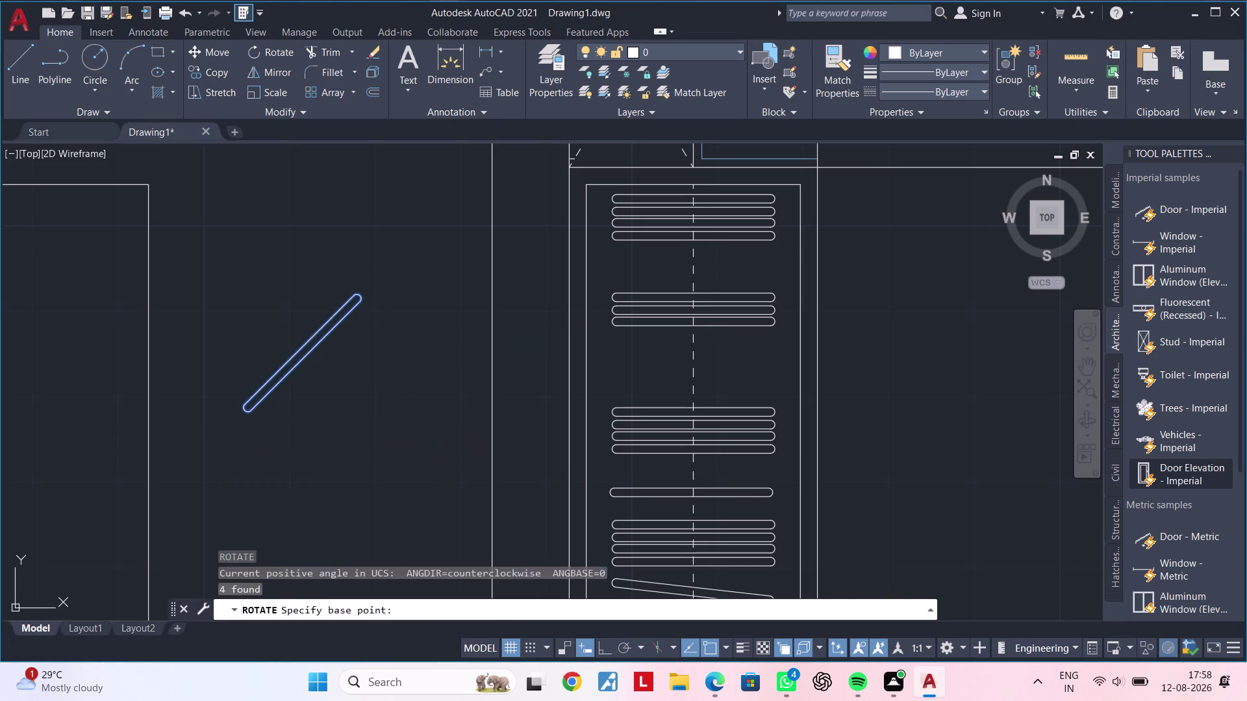
click(244, 436)
click(425, 321)
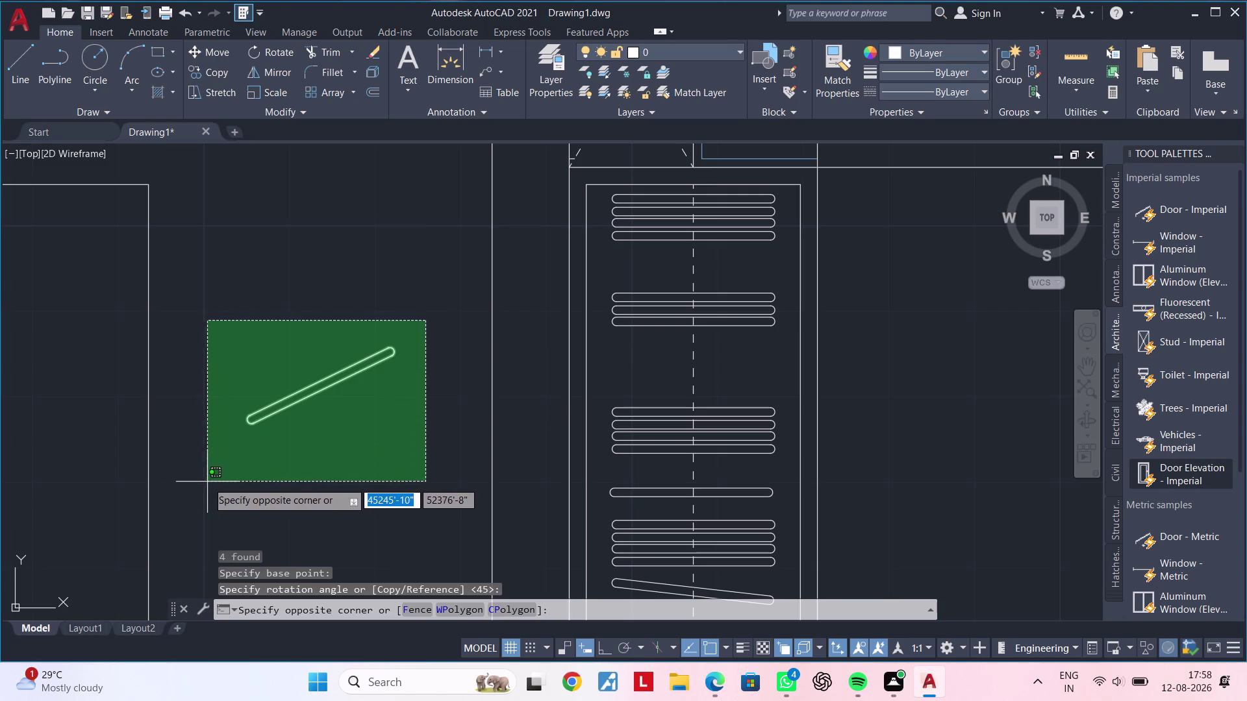
Cancel an accidental move and reselect the tilted line pair.
click(209, 481)
key(m)
key(space)
key(Escape)
key(Escape)
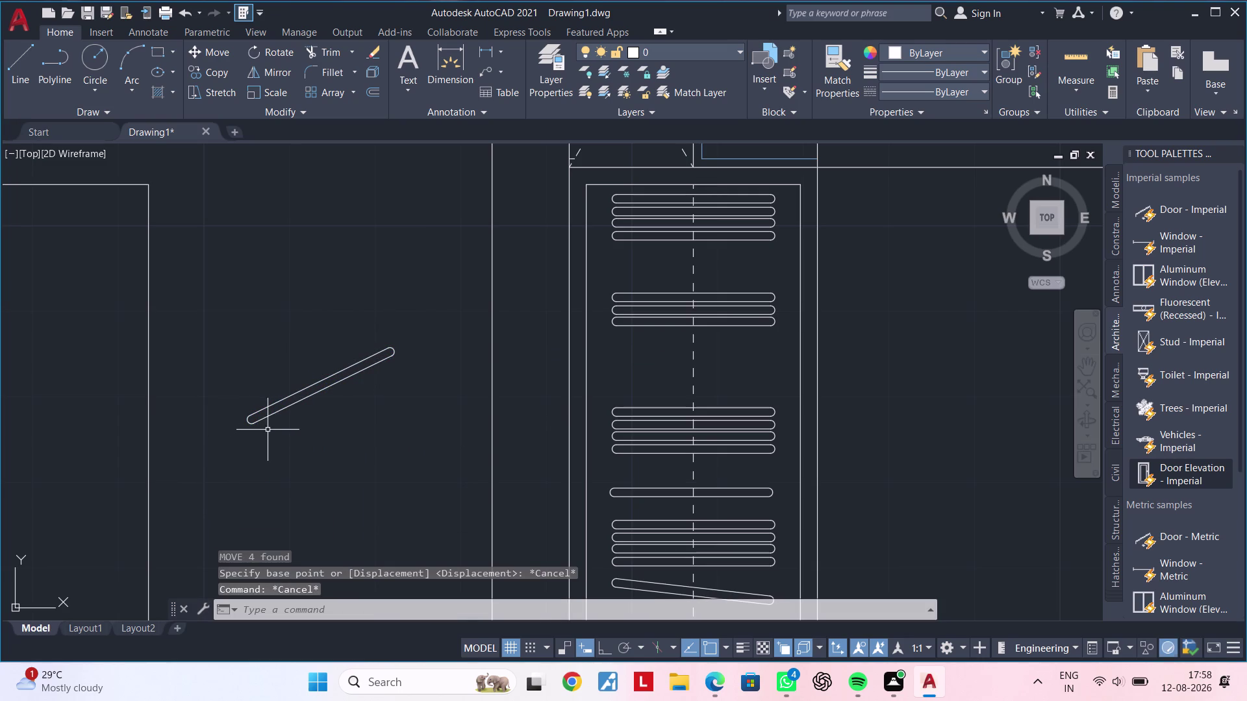
click(444, 307)
click(202, 464)
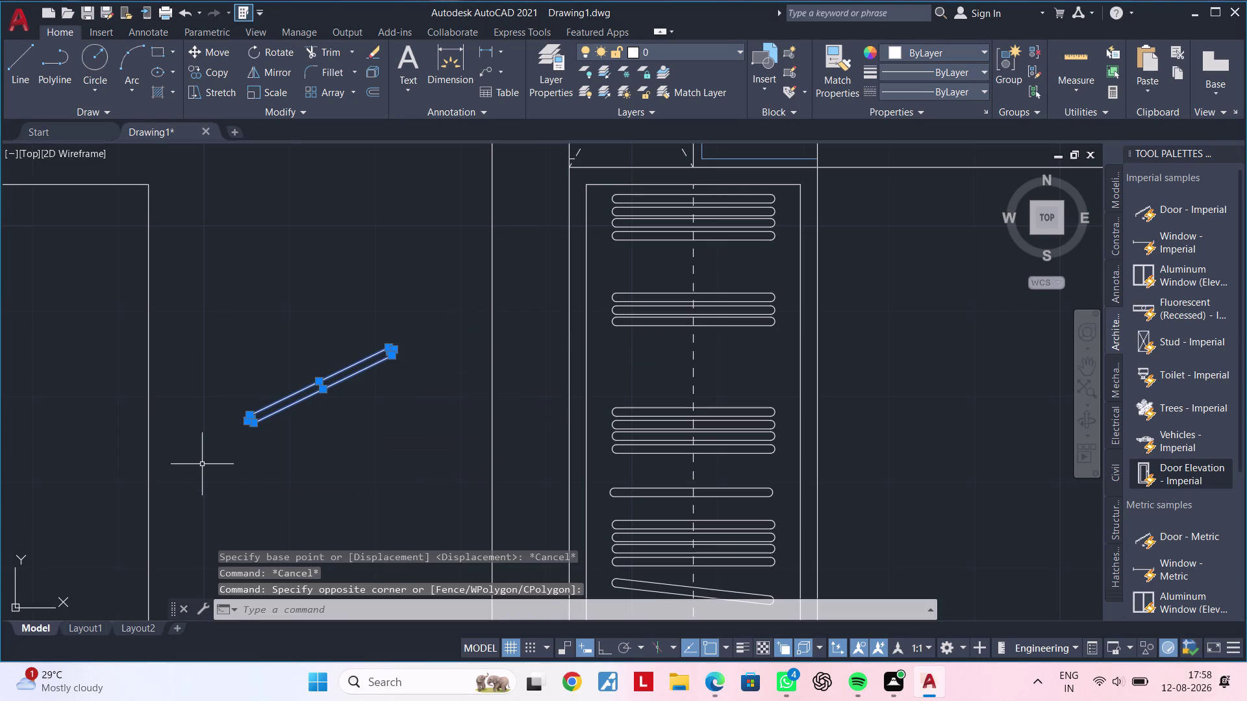
Start copying the tilted pair toward the column, then abandon the copy.
key(c)
key(o)
key(space)
click(219, 453)
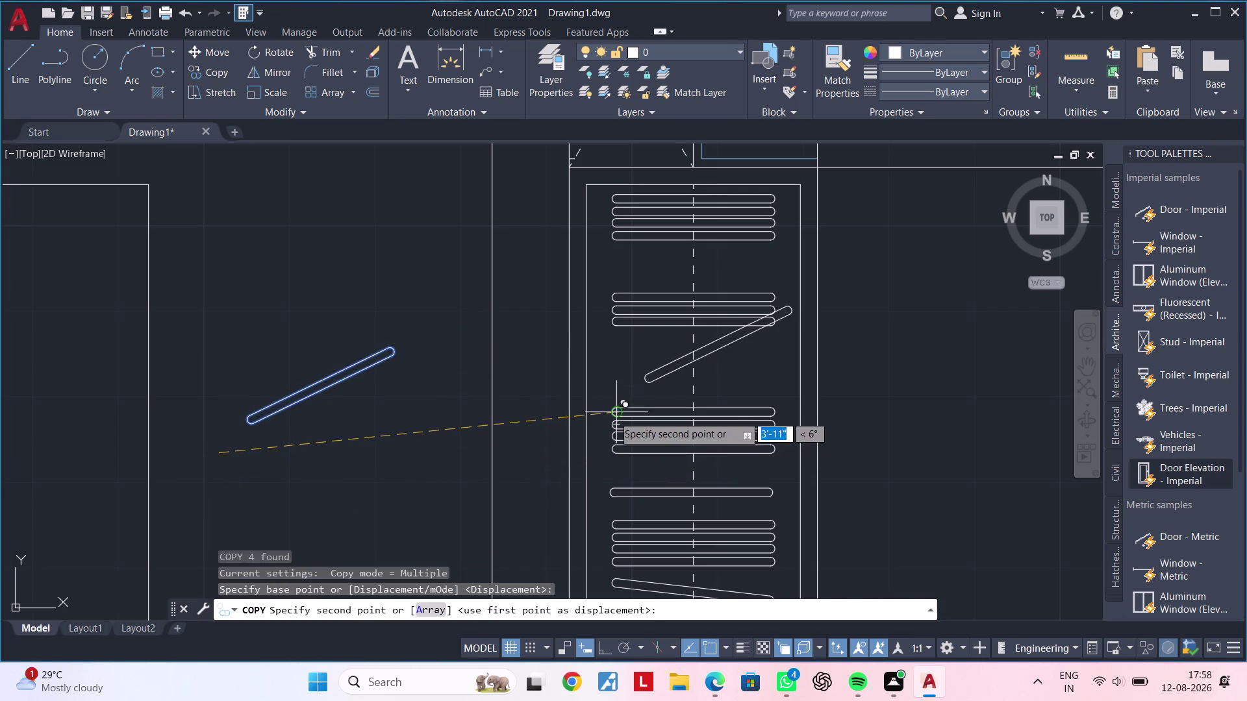
scroll(up, 3)
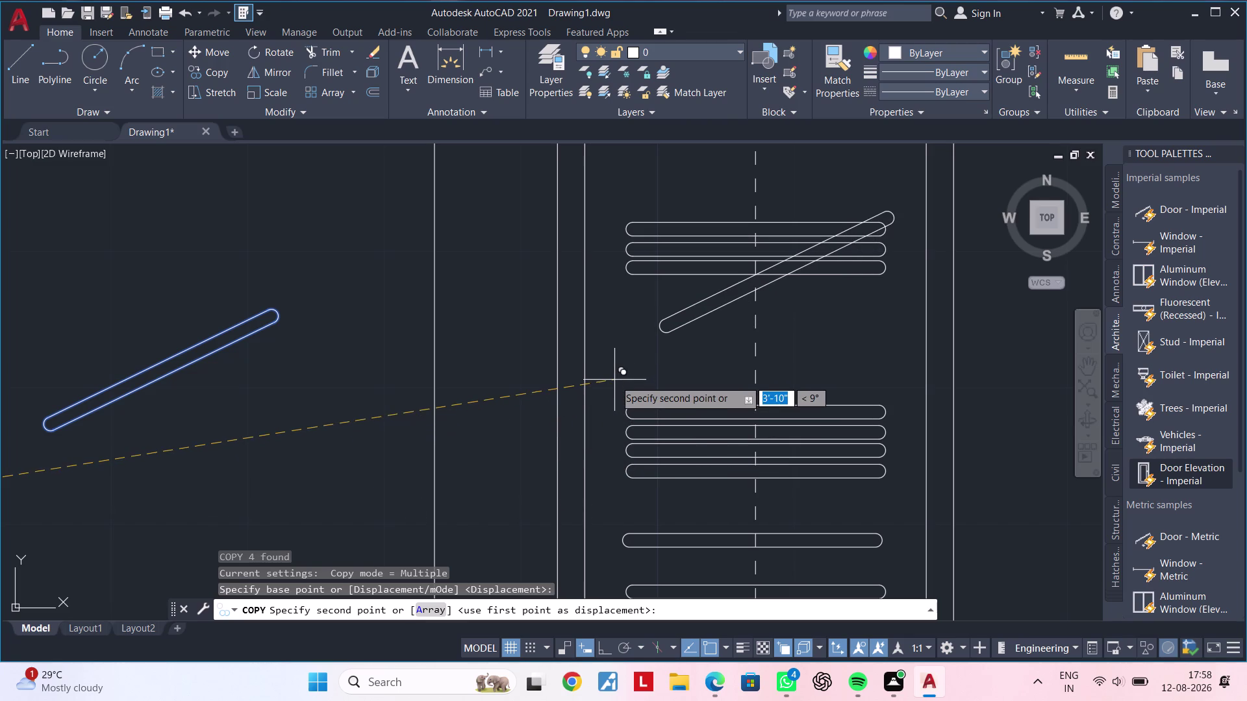
scroll(down, 3)
middle_drag(612, 402, 568, 416)
scroll(up, 3)
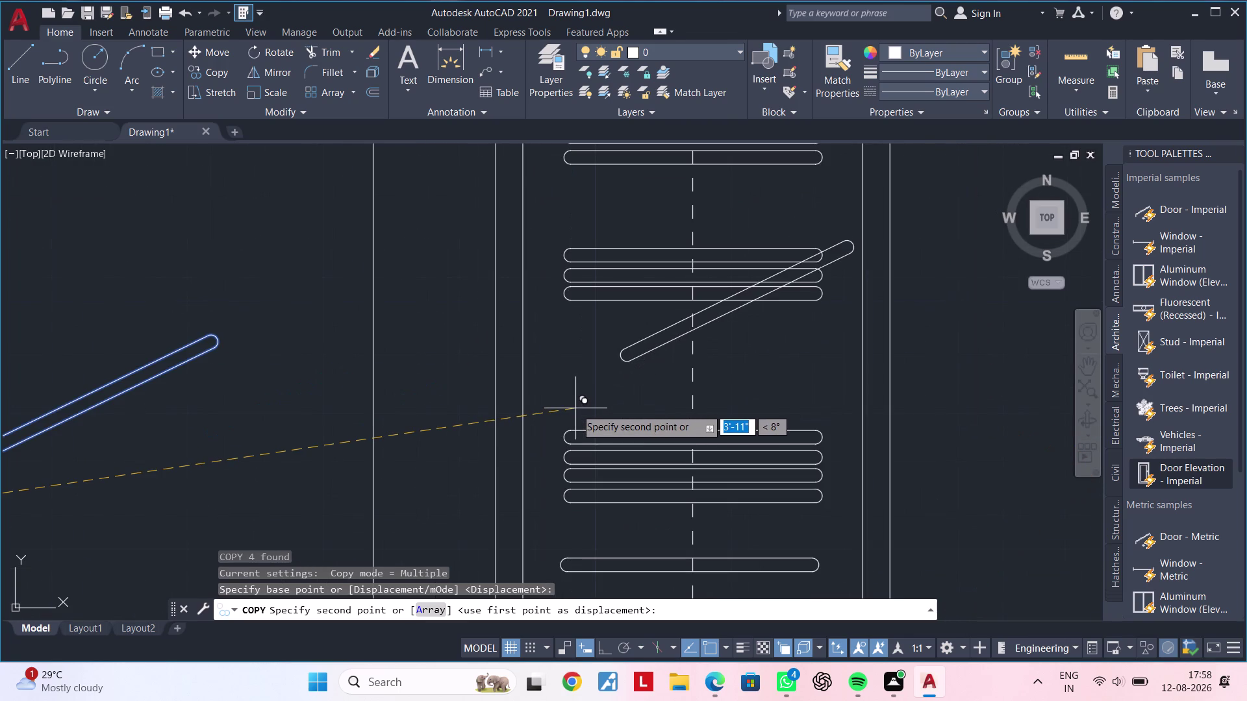
scroll(down, 3)
key(Escape)
key(Escape)
middle_drag(285, 448, 367, 433)
key(Escape)
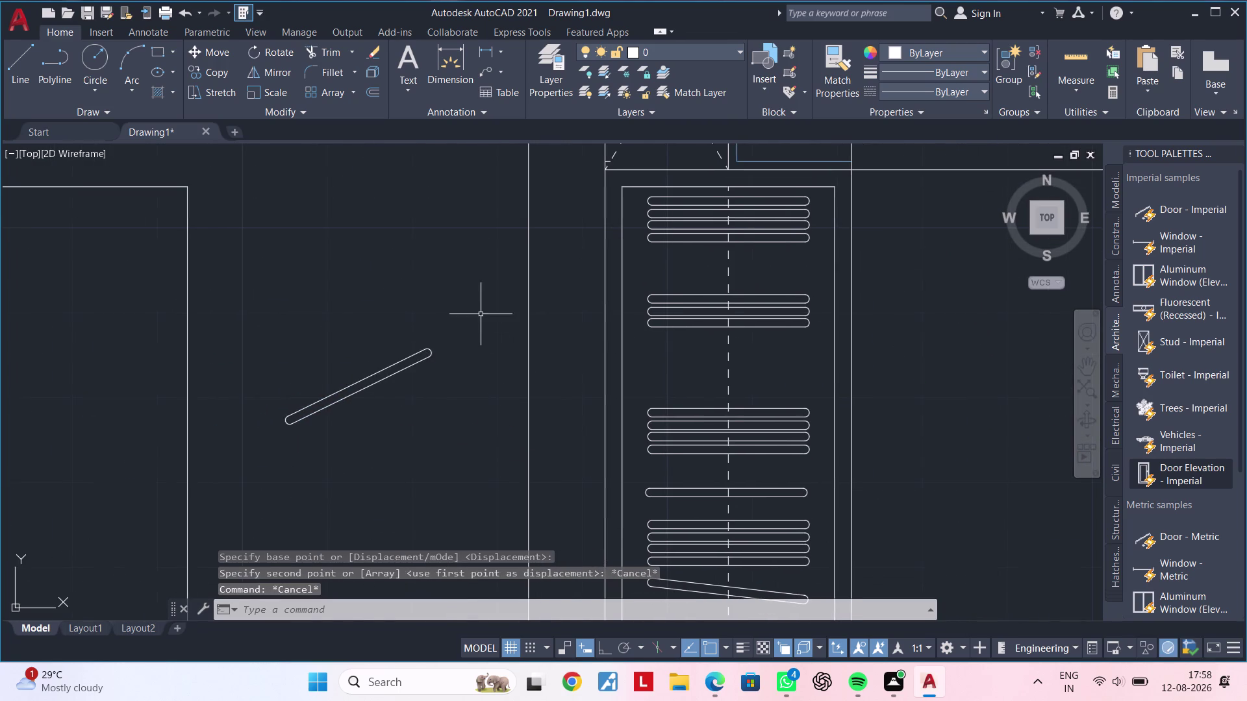
Rotate the tilted pair about its lower end to a slight tilt.
click(481, 314)
click(261, 457)
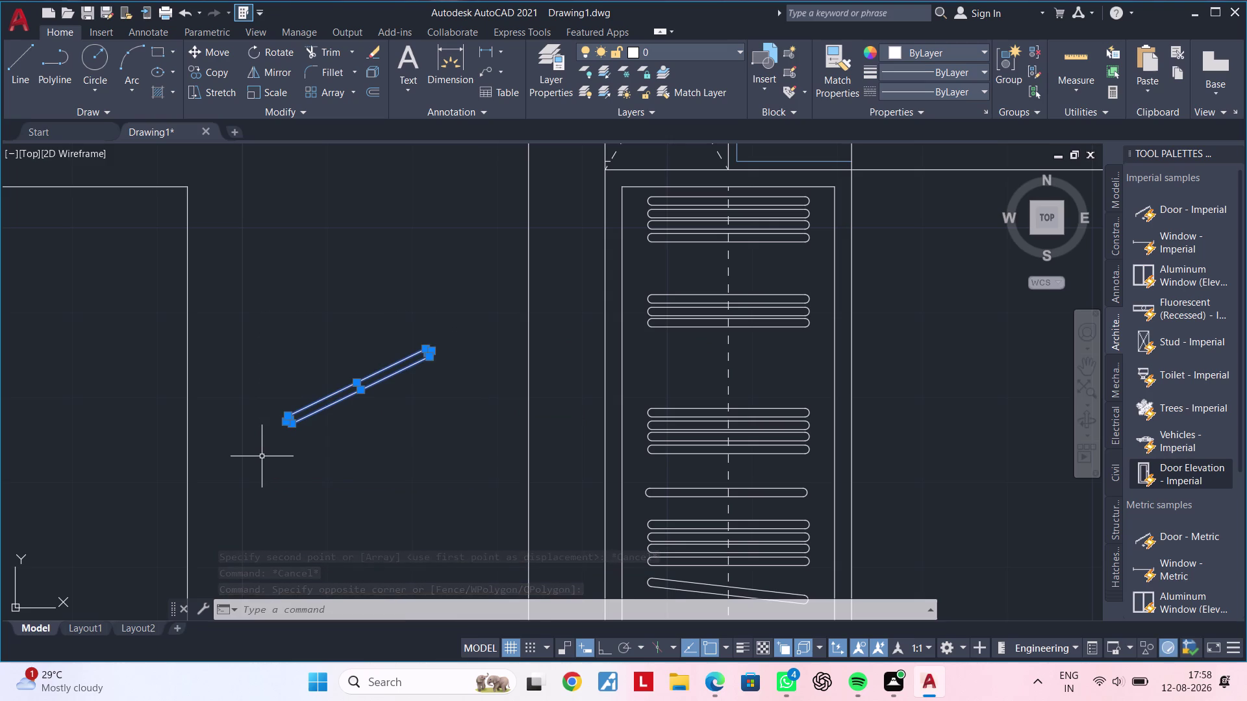
key(r)
key(o)
key(space)
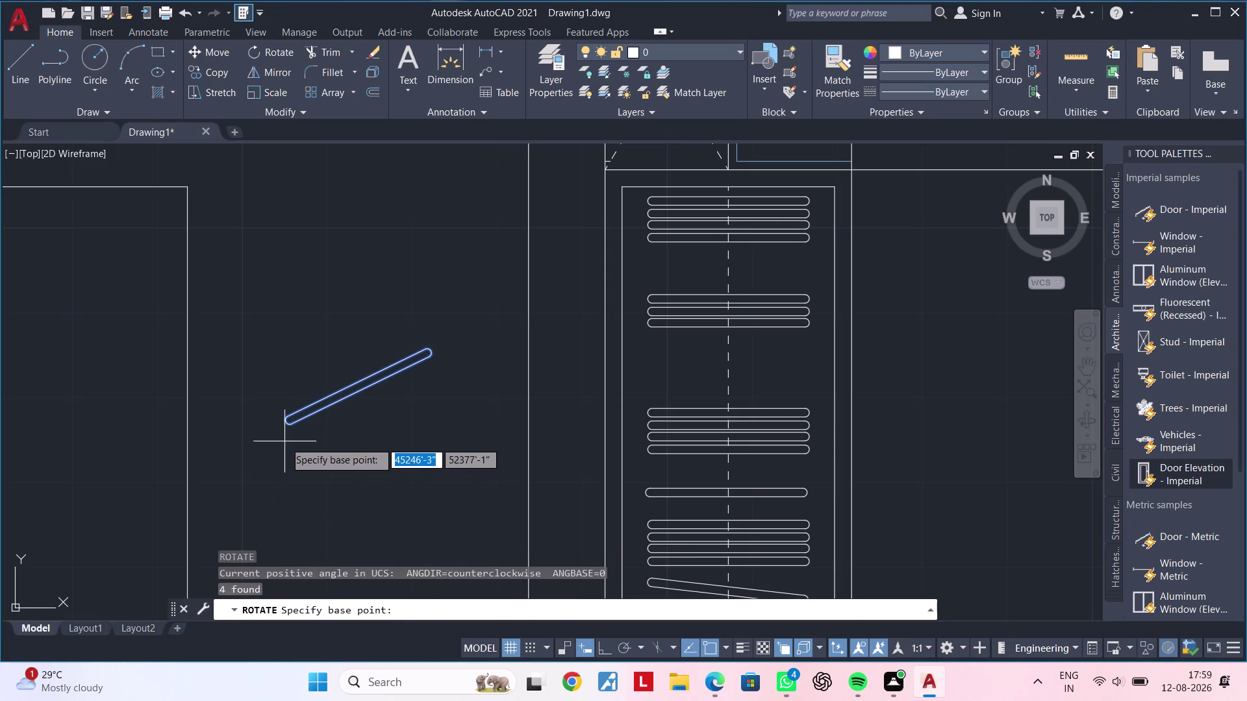
click(284, 442)
click(294, 445)
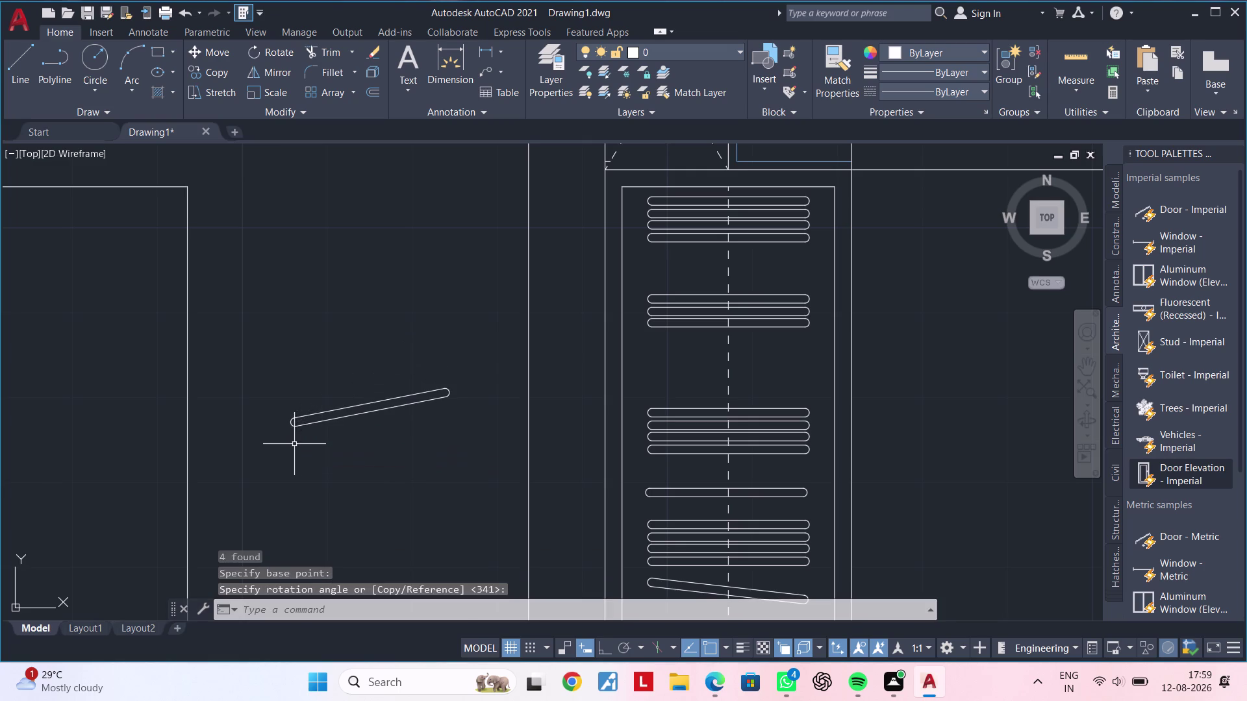
Move the slanted pair with M into the column below the second group.
click(481, 369)
click(246, 485)
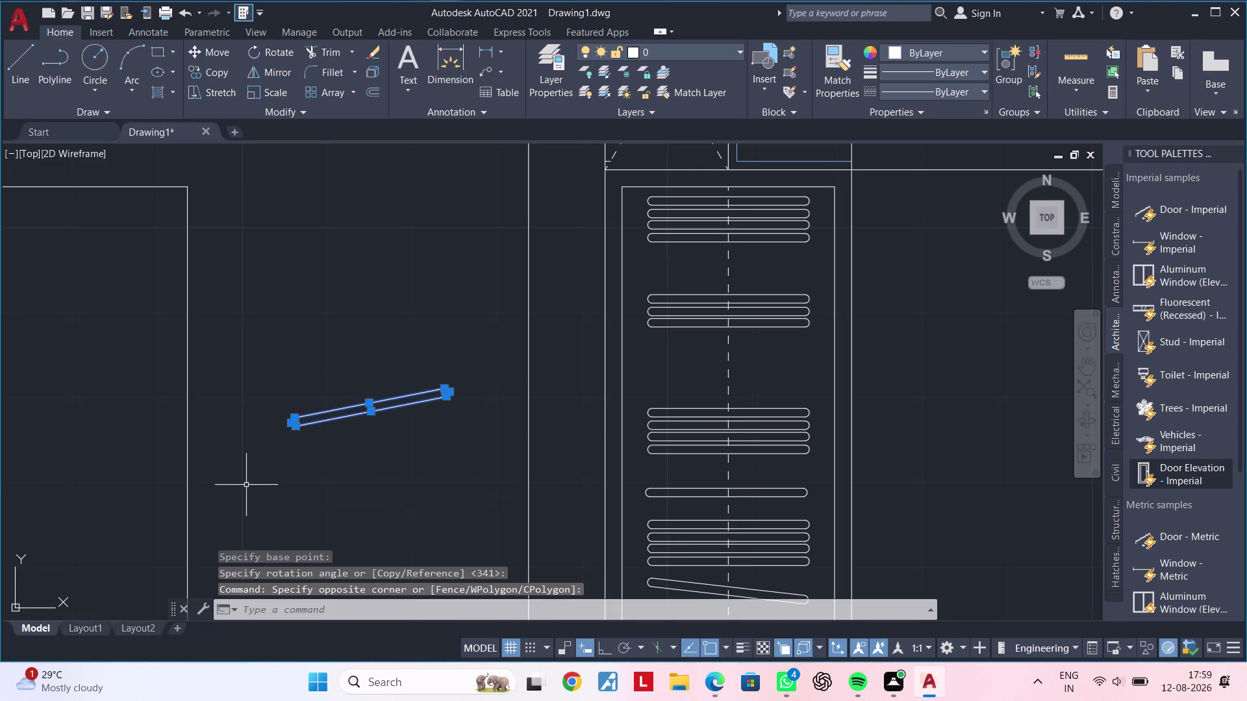
text(M)
key(space)
click(282, 443)
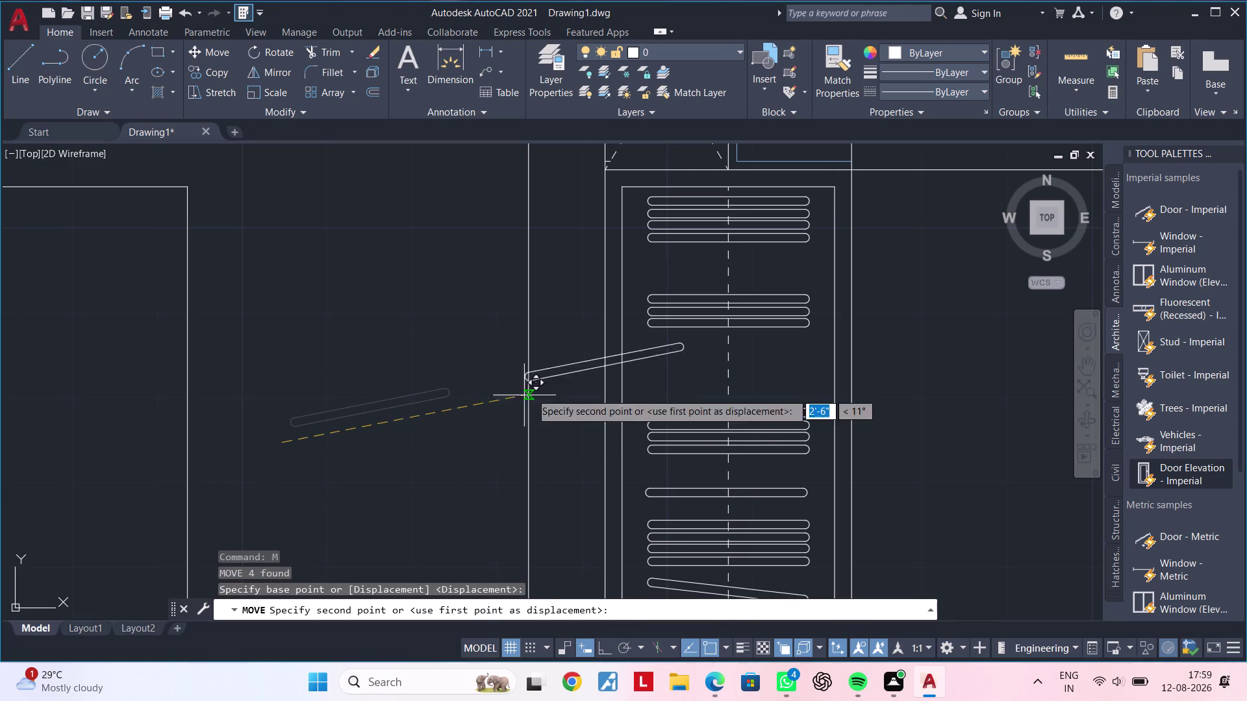
click(641, 387)
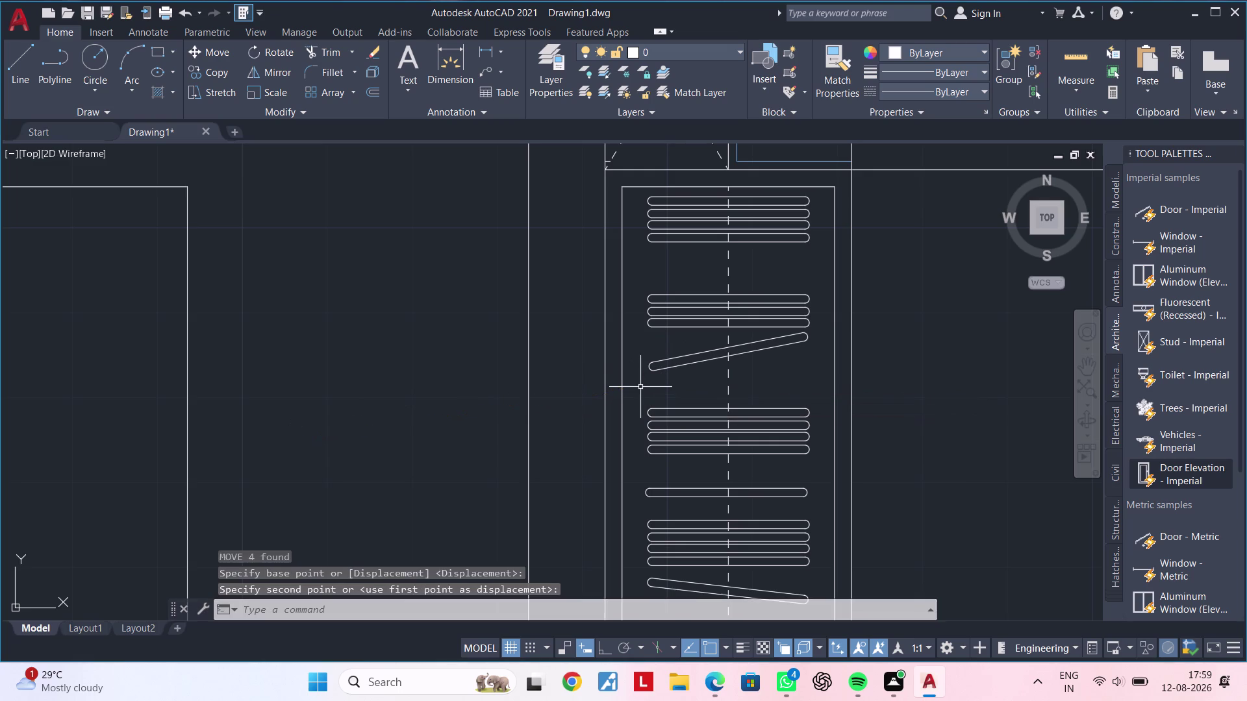
scroll(down, 3)
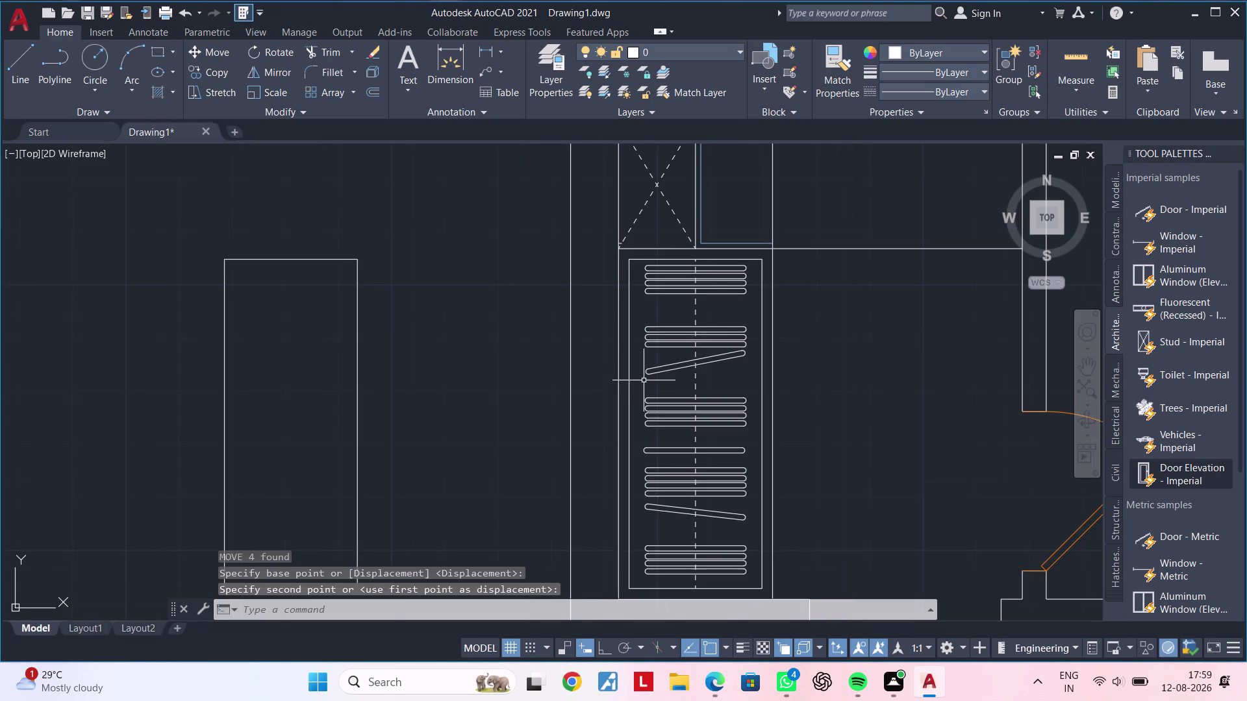
middle_drag(635, 384, 585, 387)
scroll(up, 3)
click(563, 367)
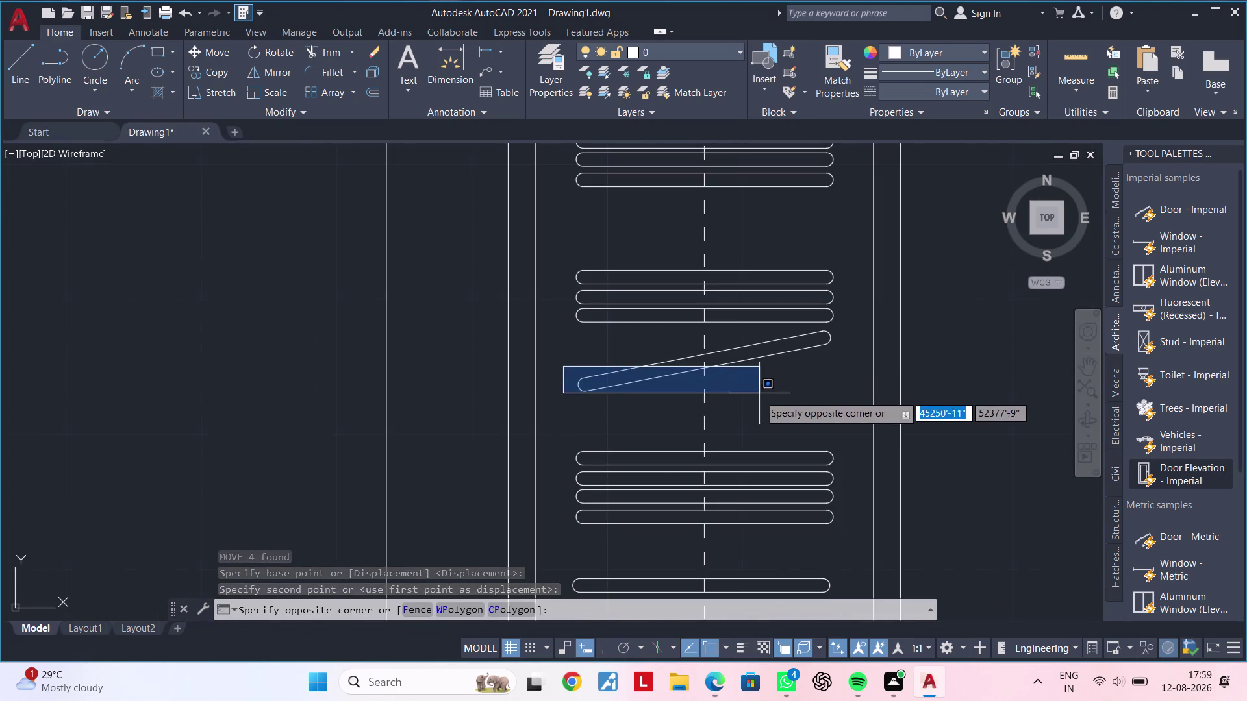
Copy the slanted pair straight down beneath itself with Ortho on.
key(Escape)
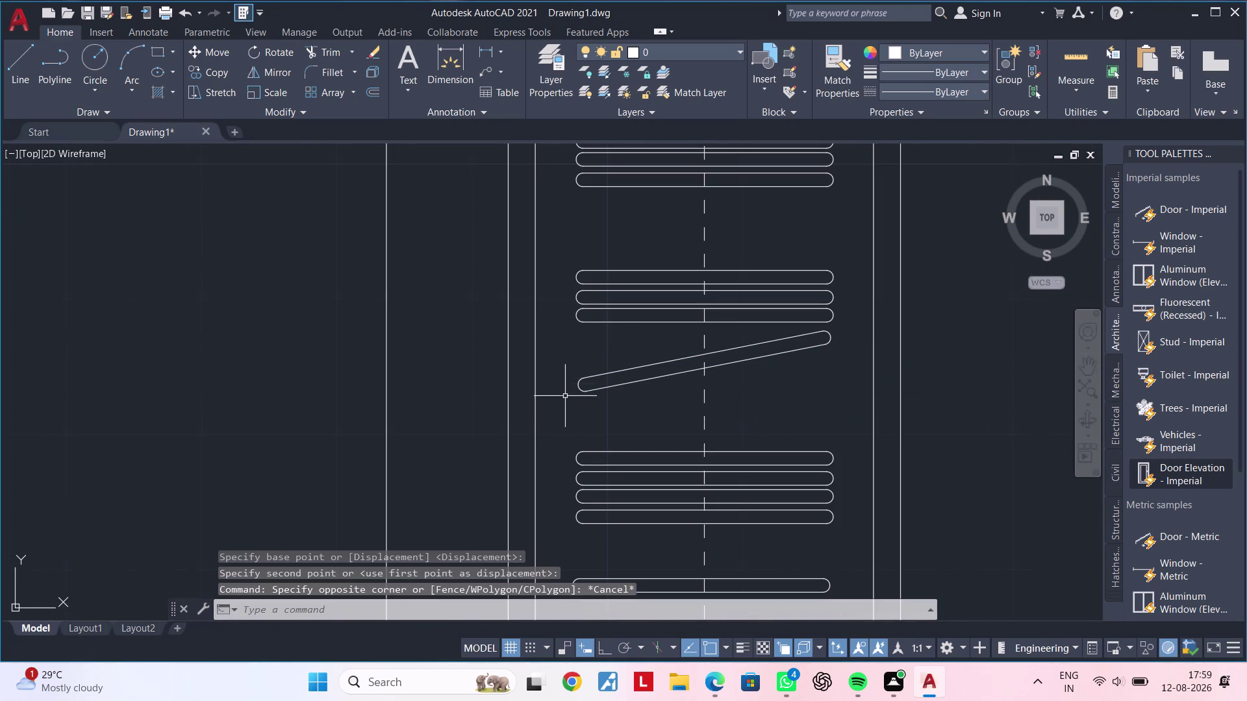
click(565, 416)
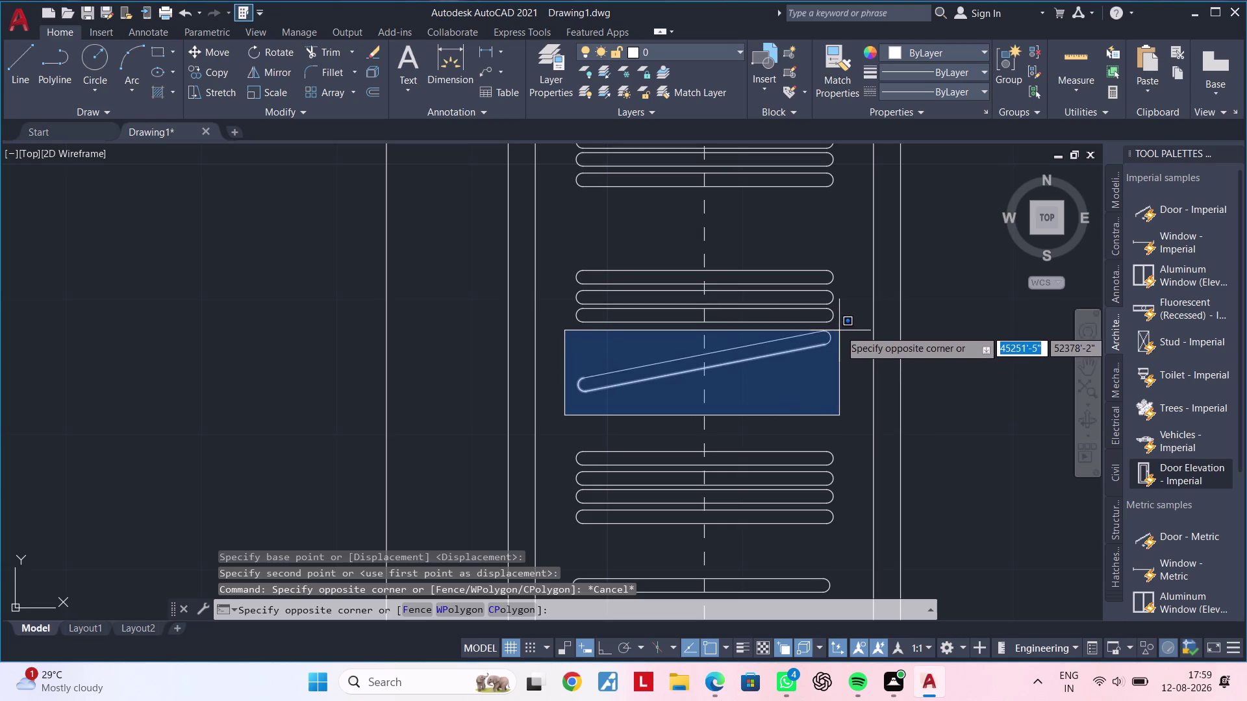
click(840, 328)
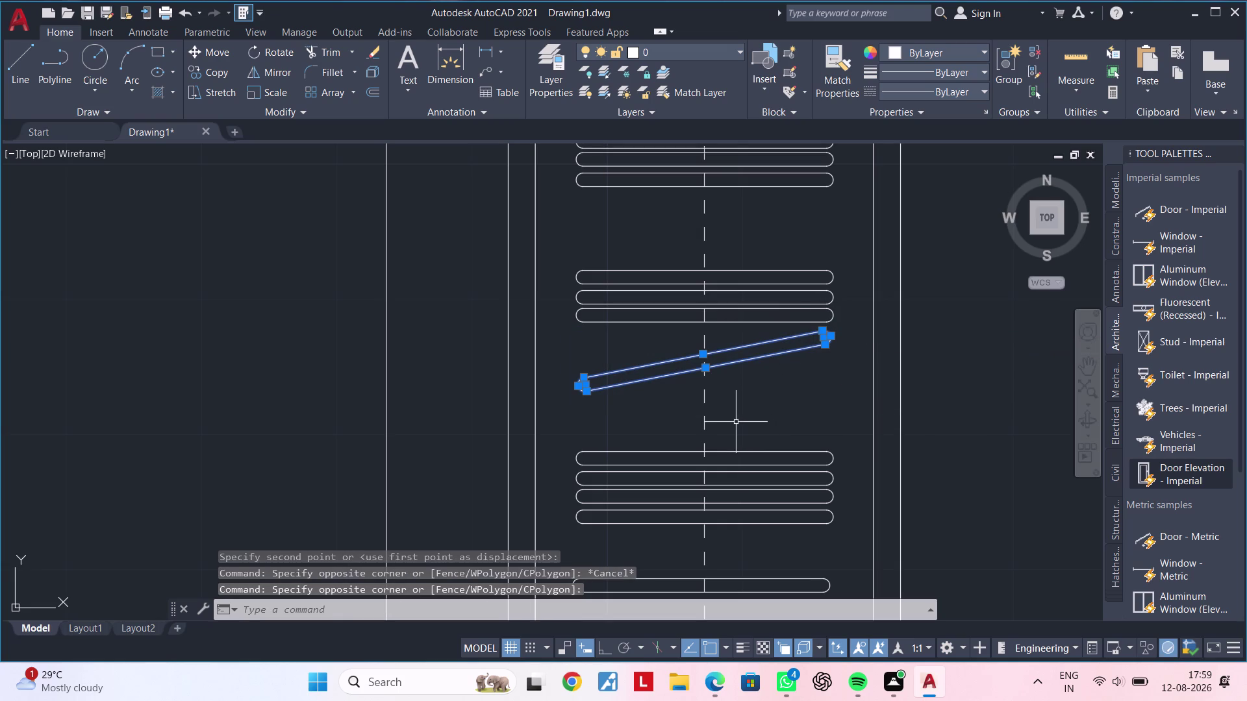
text(CO)
key(space)
click(722, 365)
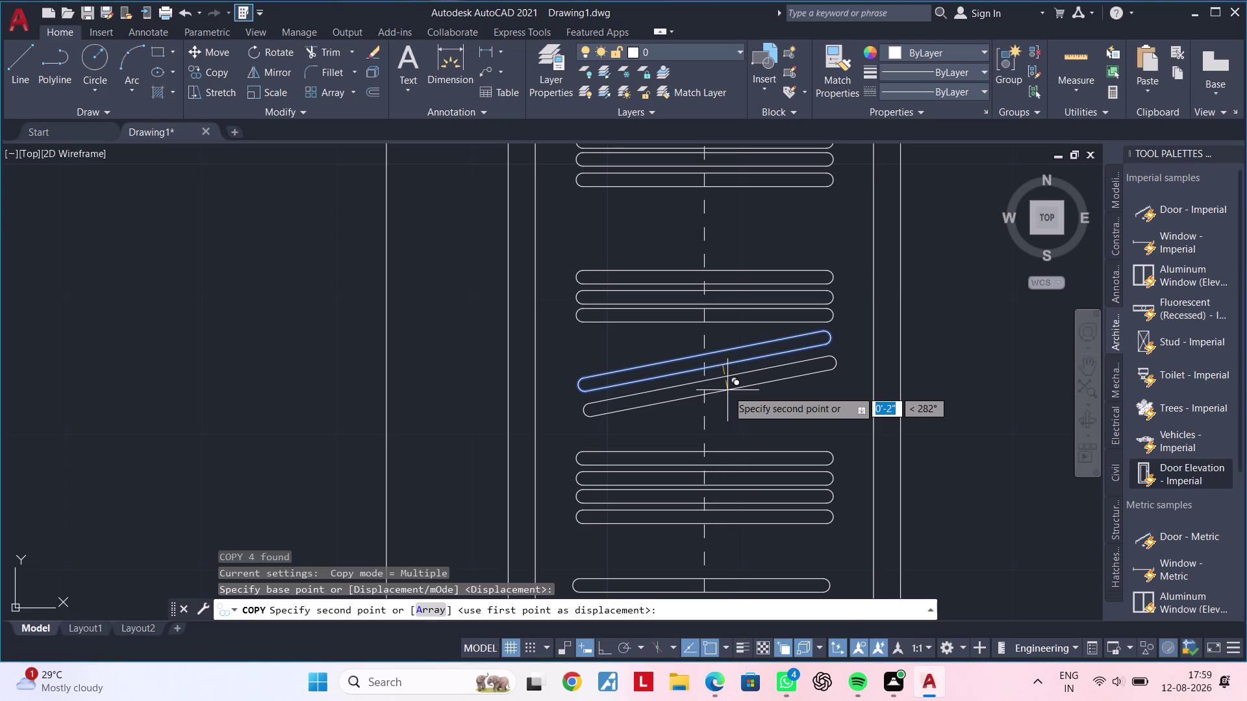
key(F8)
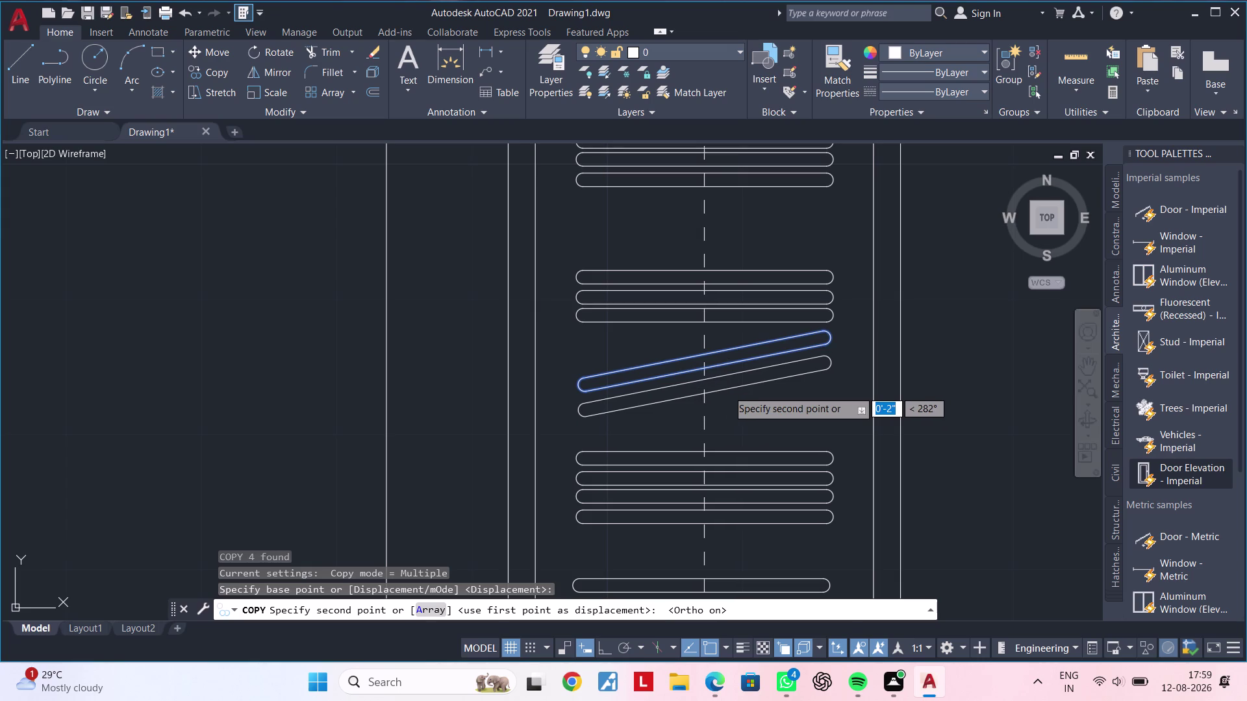
click(727, 390)
key(Escape)
key(Escape)
Pan around the column and start selecting lines of the lower slanted pair.
scroll(down, 3)
middle_drag(733, 414, 707, 416)
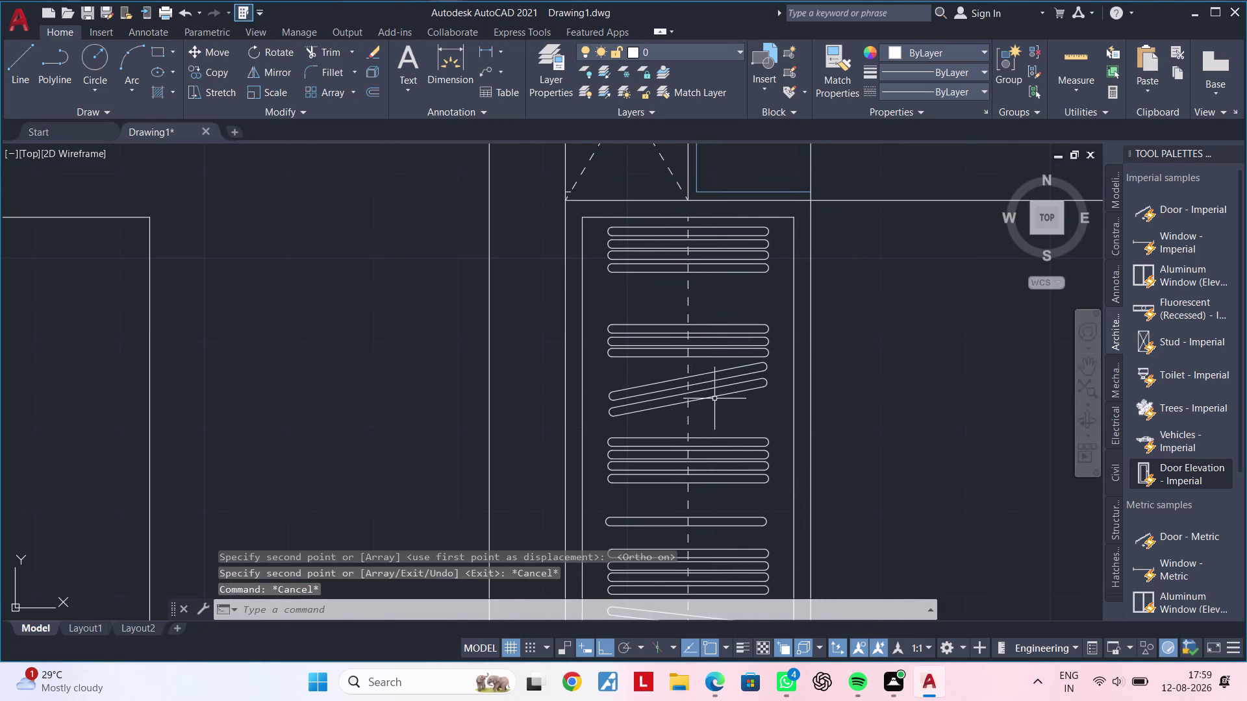
scroll(up, 3)
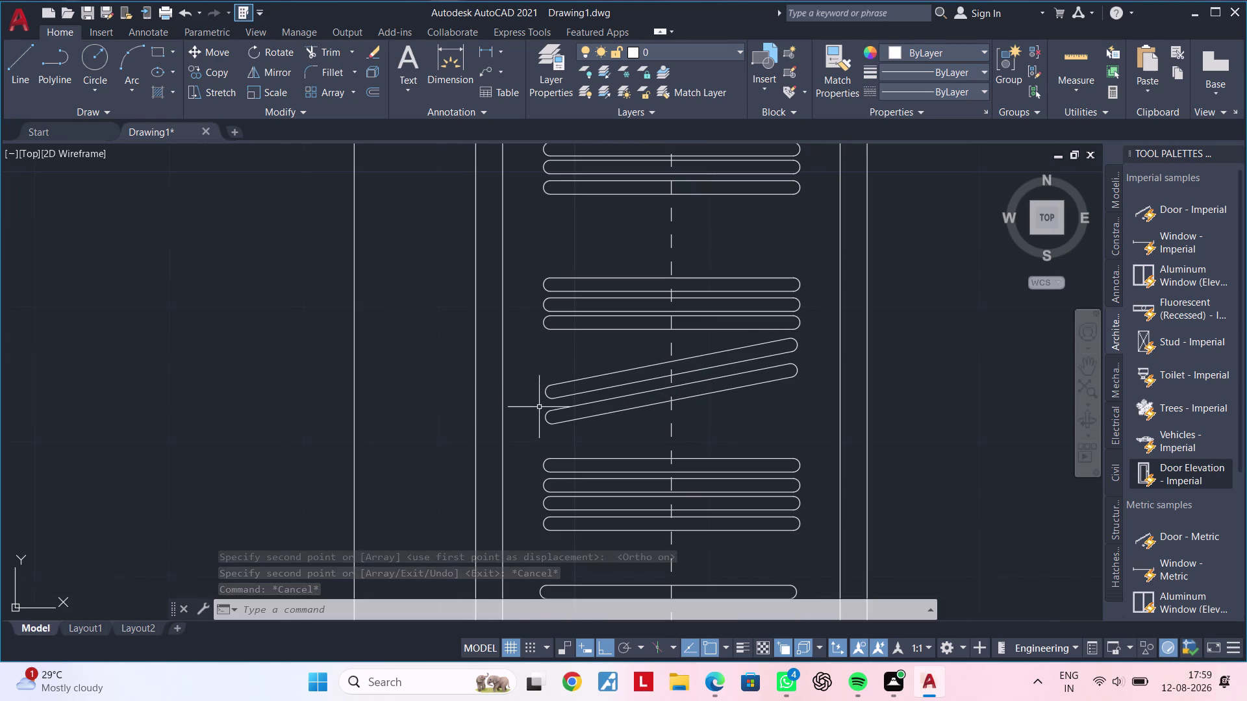
click(541, 402)
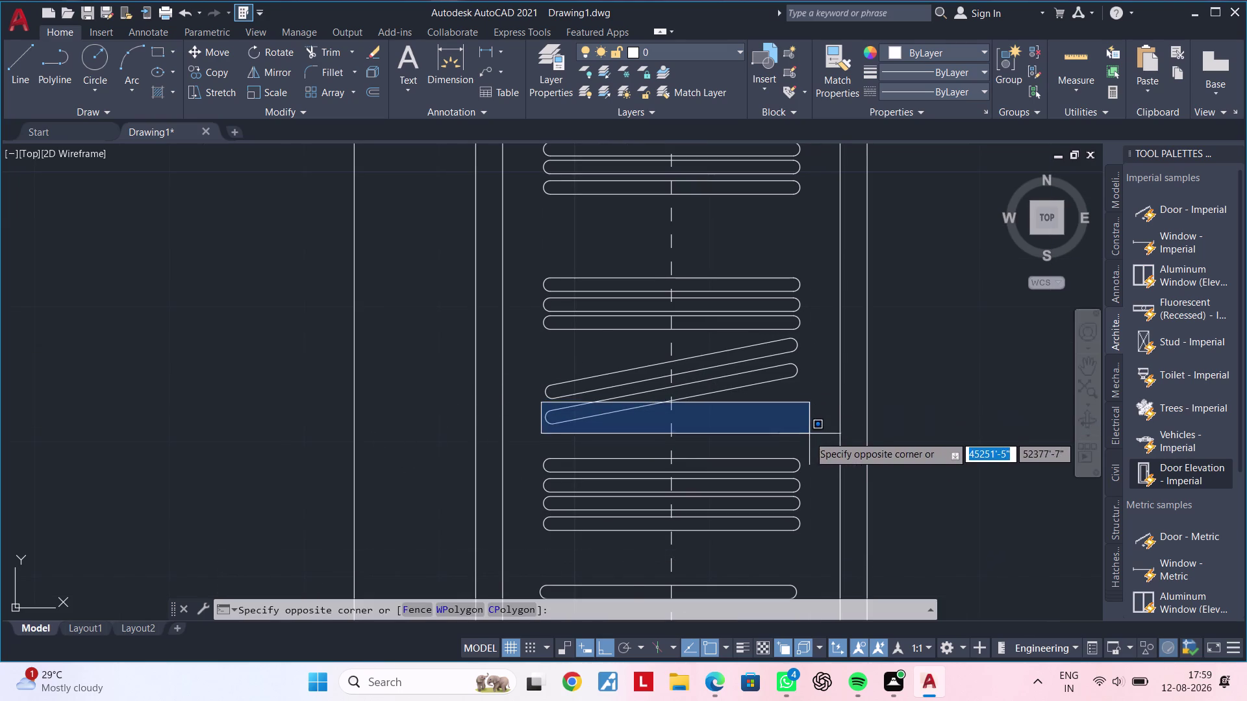
key(Escape)
click(539, 361)
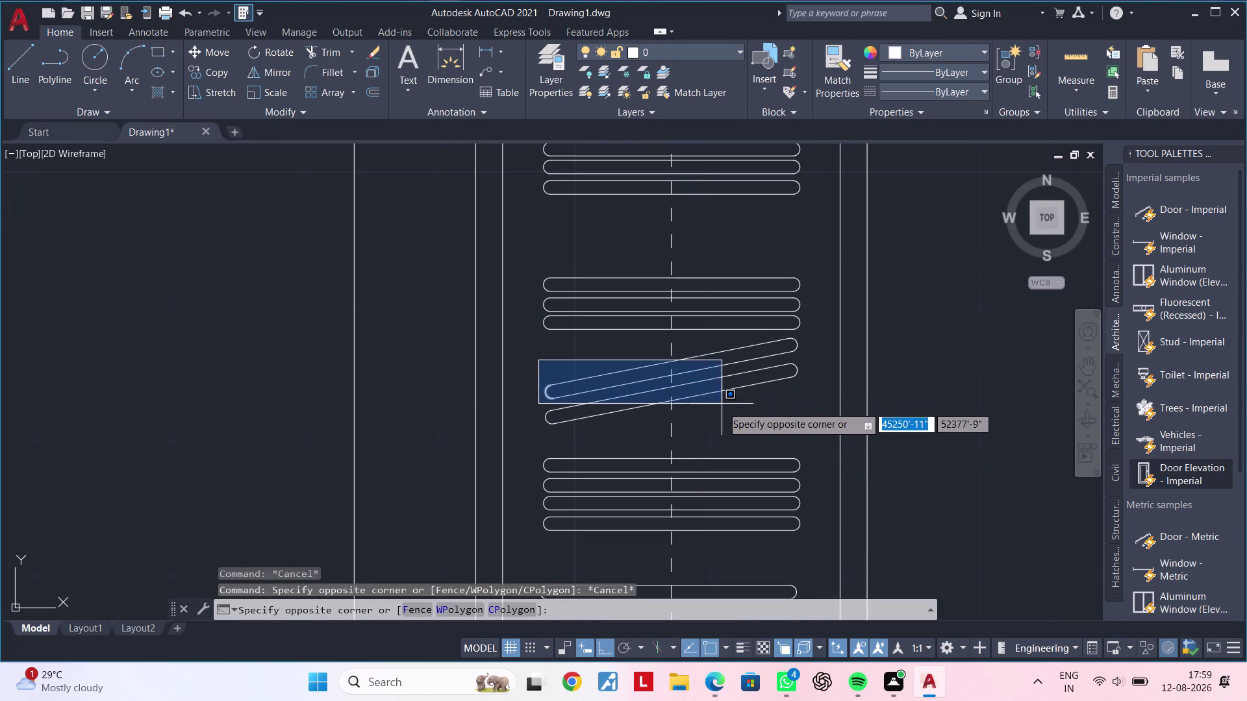
key(Escape)
click(803, 359)
key(Escape)
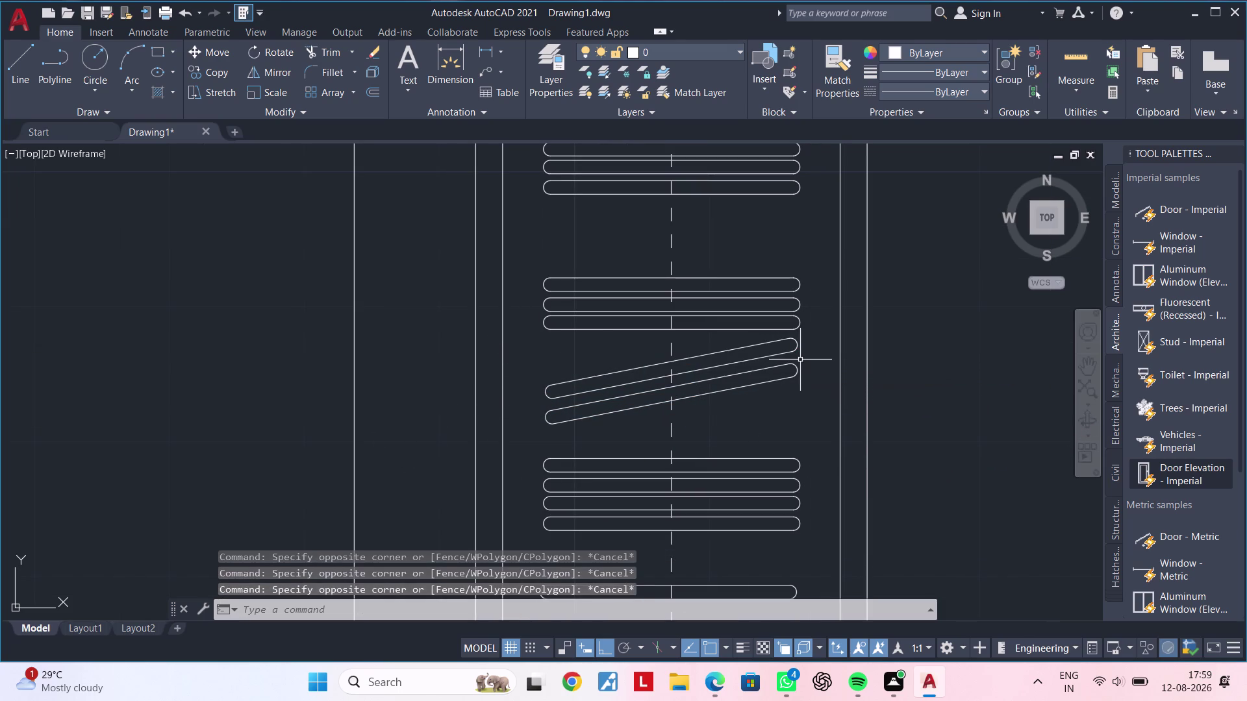
key(Escape)
click(796, 366)
click(777, 367)
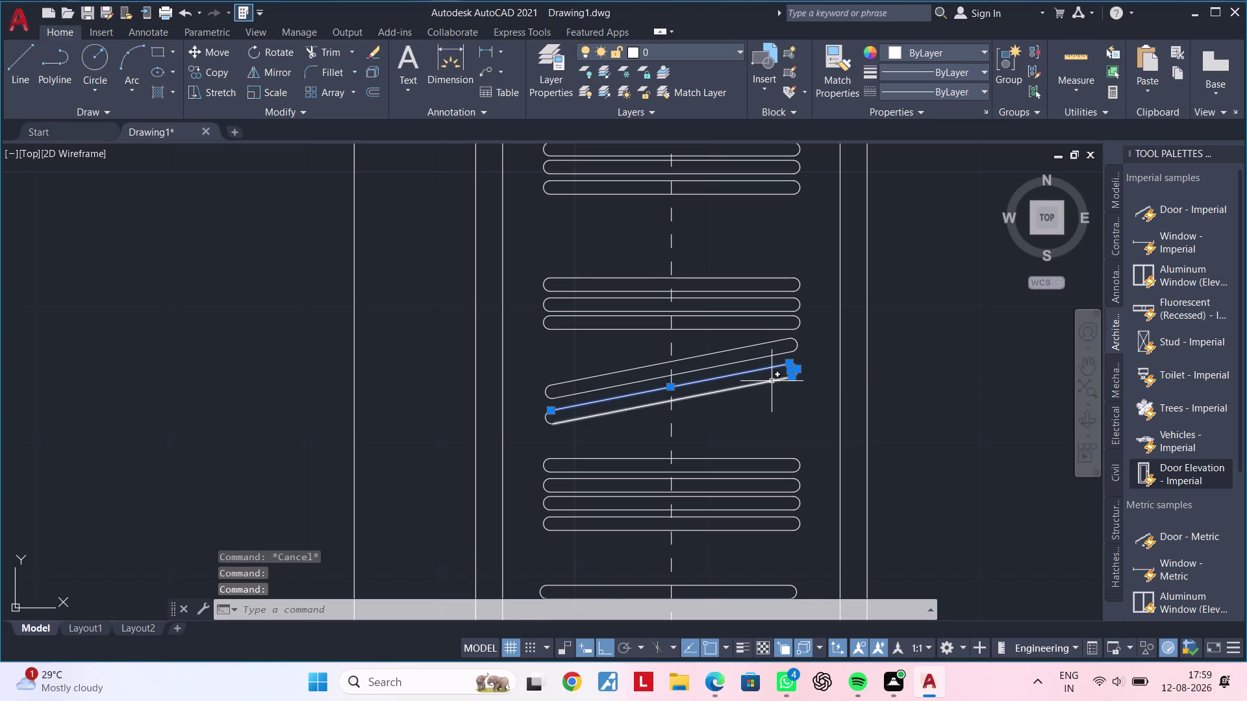
Copy the lower slanted pair into the gap above it.
click(772, 383)
scroll(up, 3)
click(541, 411)
scroll(down, 3)
middle_drag(619, 432, 592, 457)
middle_drag(611, 441, 585, 462)
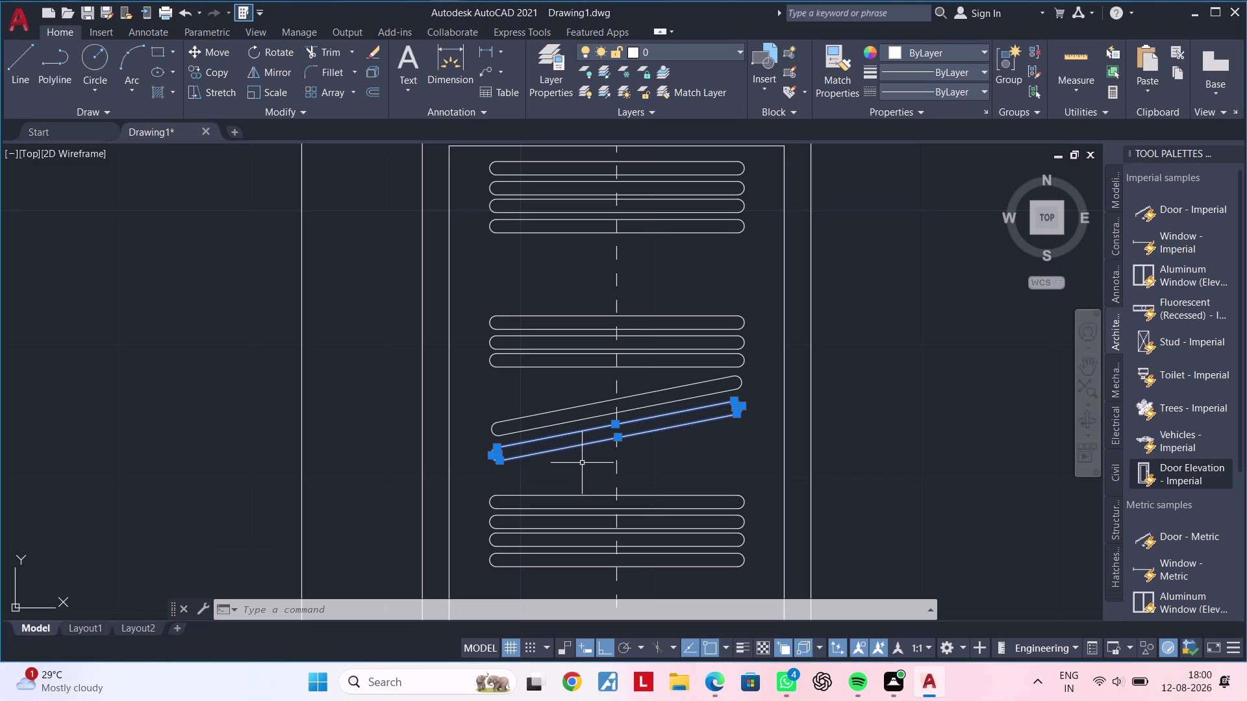
text(CO)
key(space)
click(584, 456)
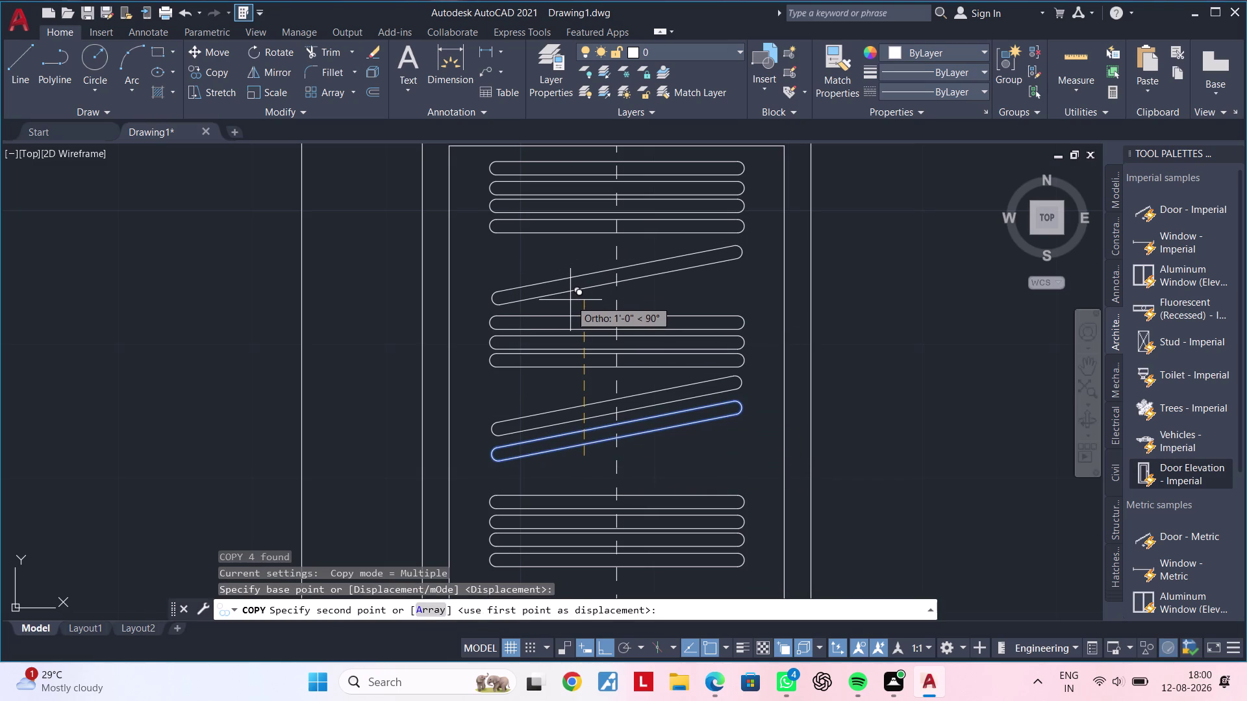
click(570, 300)
key(Escape)
Zoom out over the whole column, clear leftover commands, and begin a new selection.
scroll(down, 3)
scroll(down, 3)
middle_drag(651, 352, 571, 319)
key(Escape)
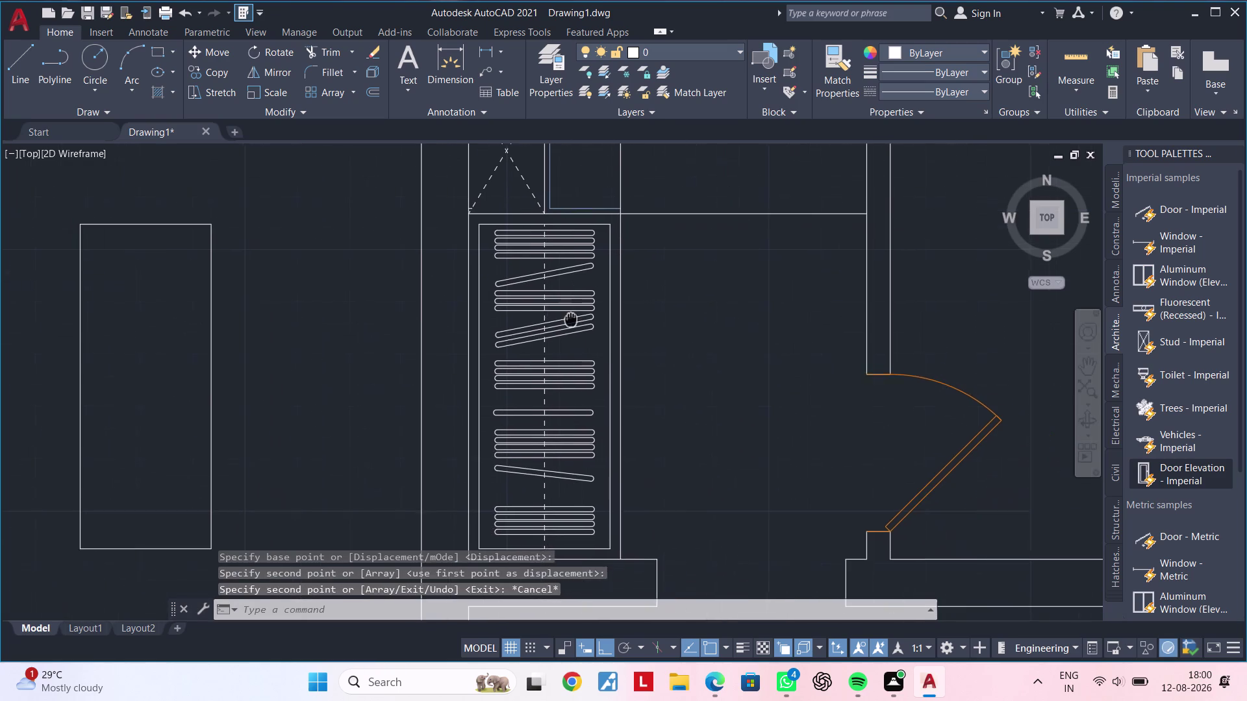
key(Escape)
key(Escape)
key(Escape)
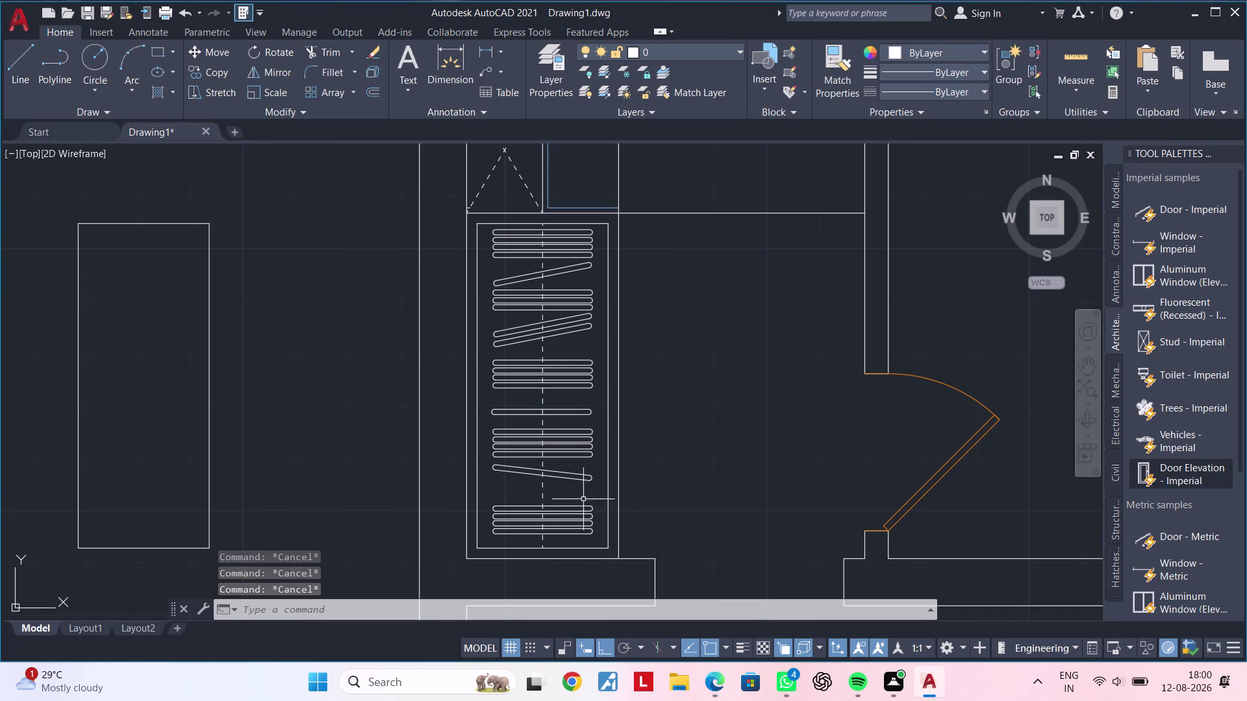
middle_drag(569, 502, 572, 445)
scroll(down, 3)
scroll(up, 3)
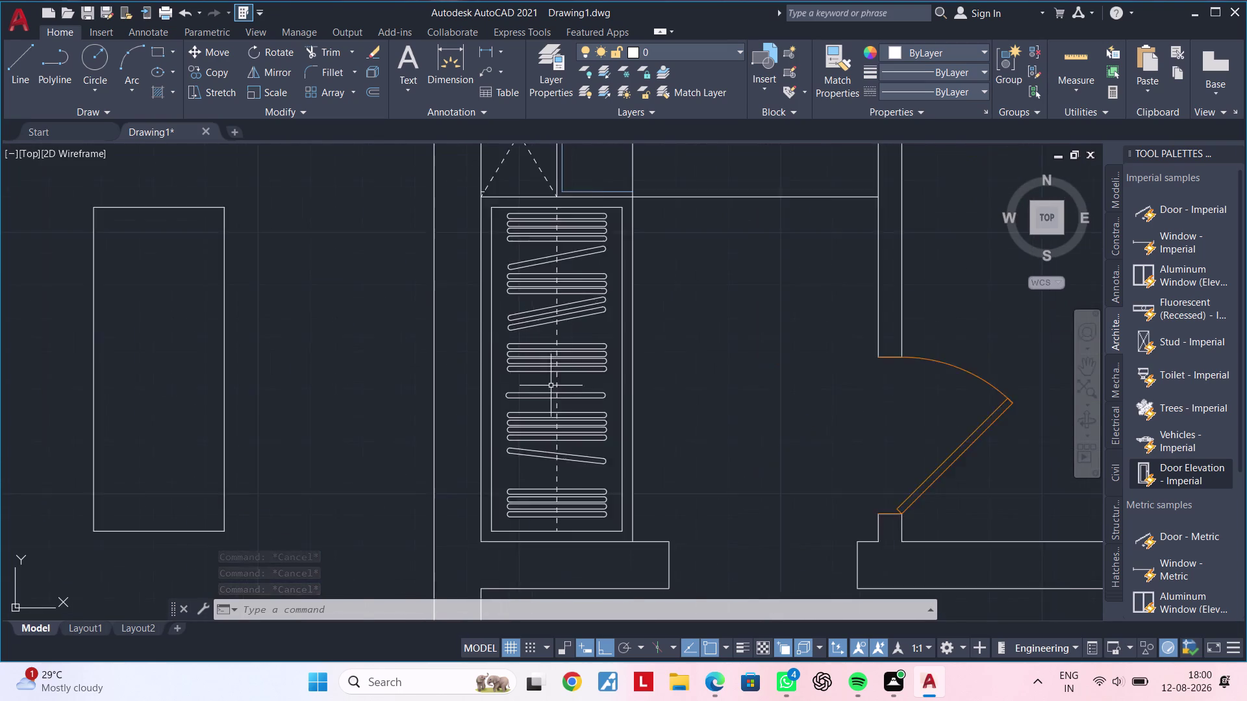
scroll(up, 3)
click(640, 380)
Copy the single straight line pair a short distance down the partition column.
key(Escape)
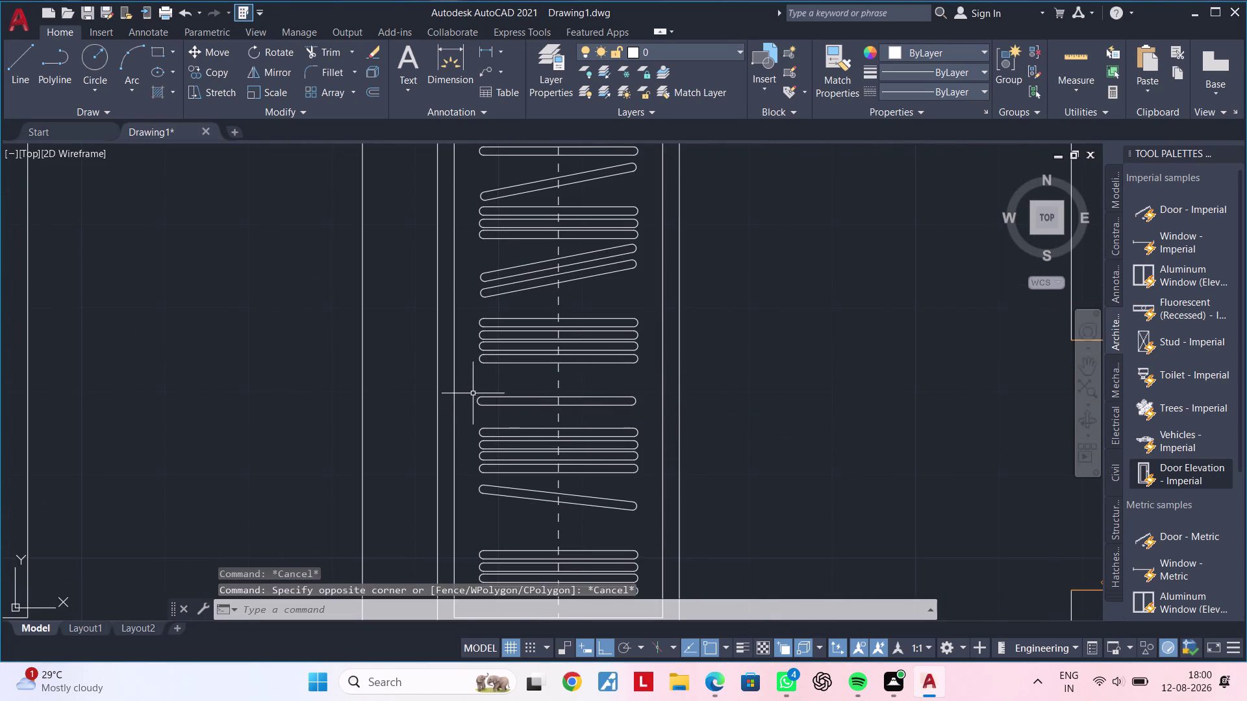
click(473, 389)
click(645, 413)
key(c)
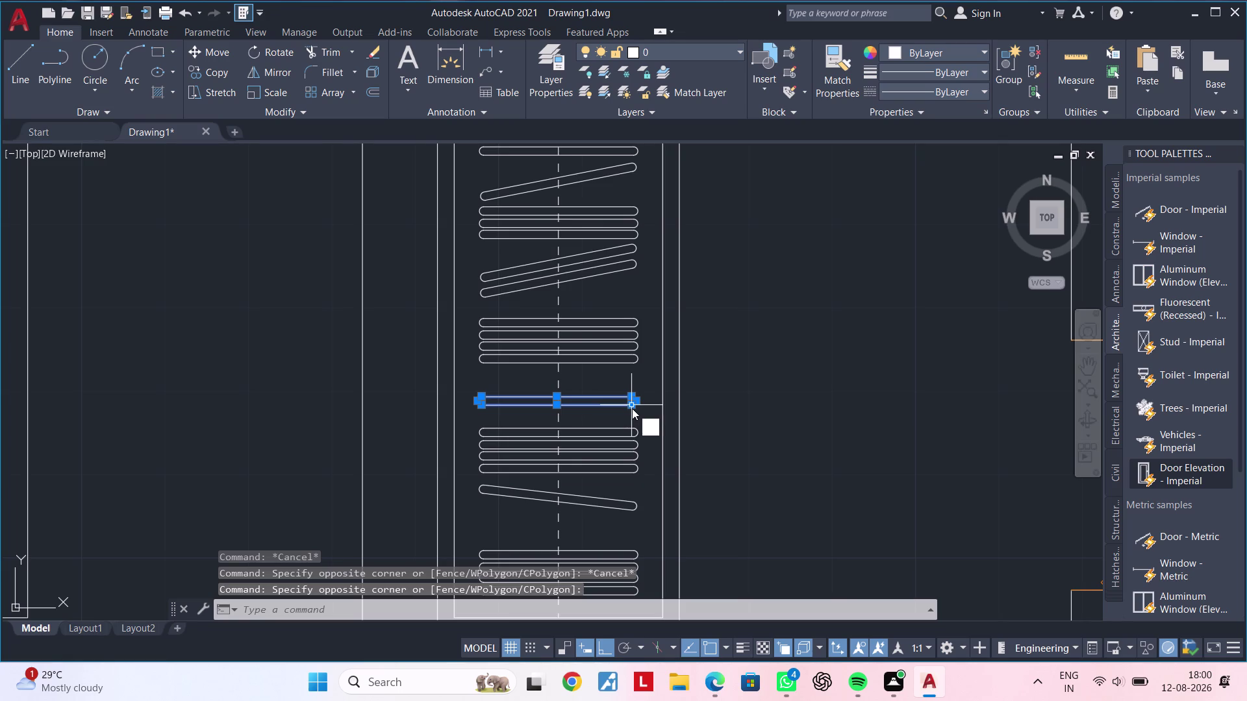
key(o)
key(space)
drag(631, 397, 631, 405)
middle_drag(626, 489, 636, 410)
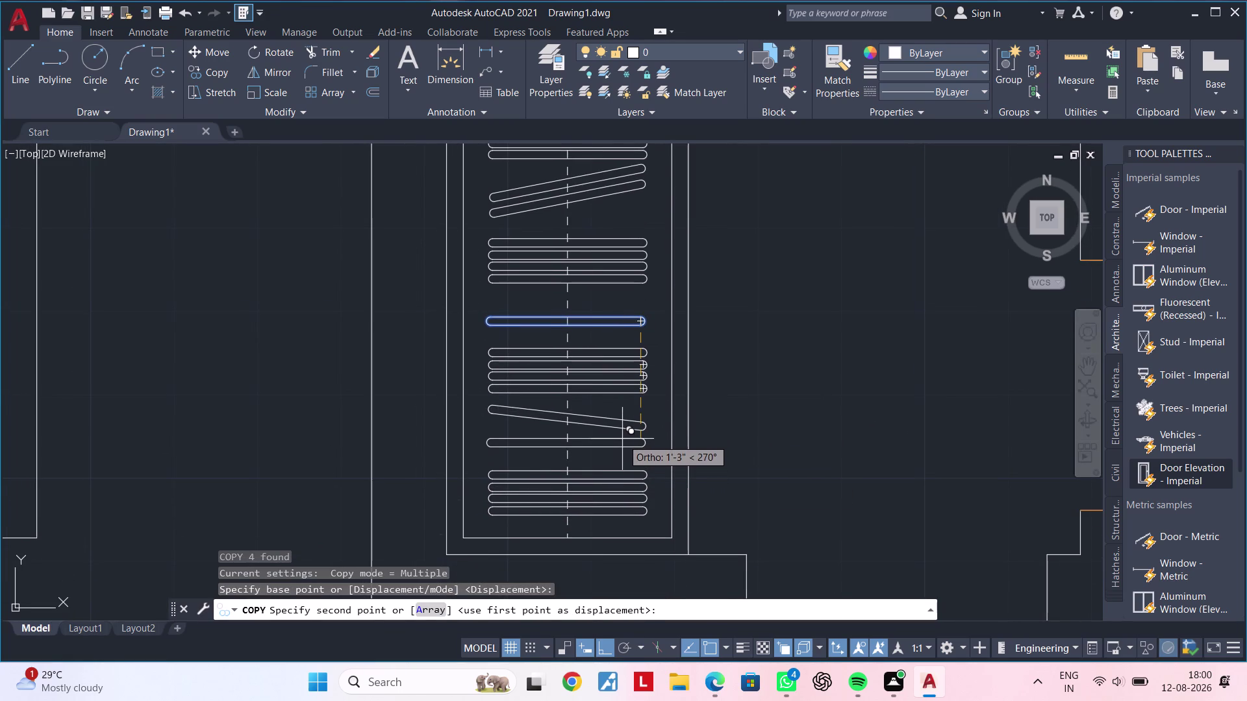
click(622, 439)
key(Escape)
key(Escape)
Pan out across the floor plan to the rooms beside the partitions and the stair area.
scroll(down, 3)
scroll(down, 3)
middle_drag(799, 435, 649, 480)
key(Escape)
key(Escape)
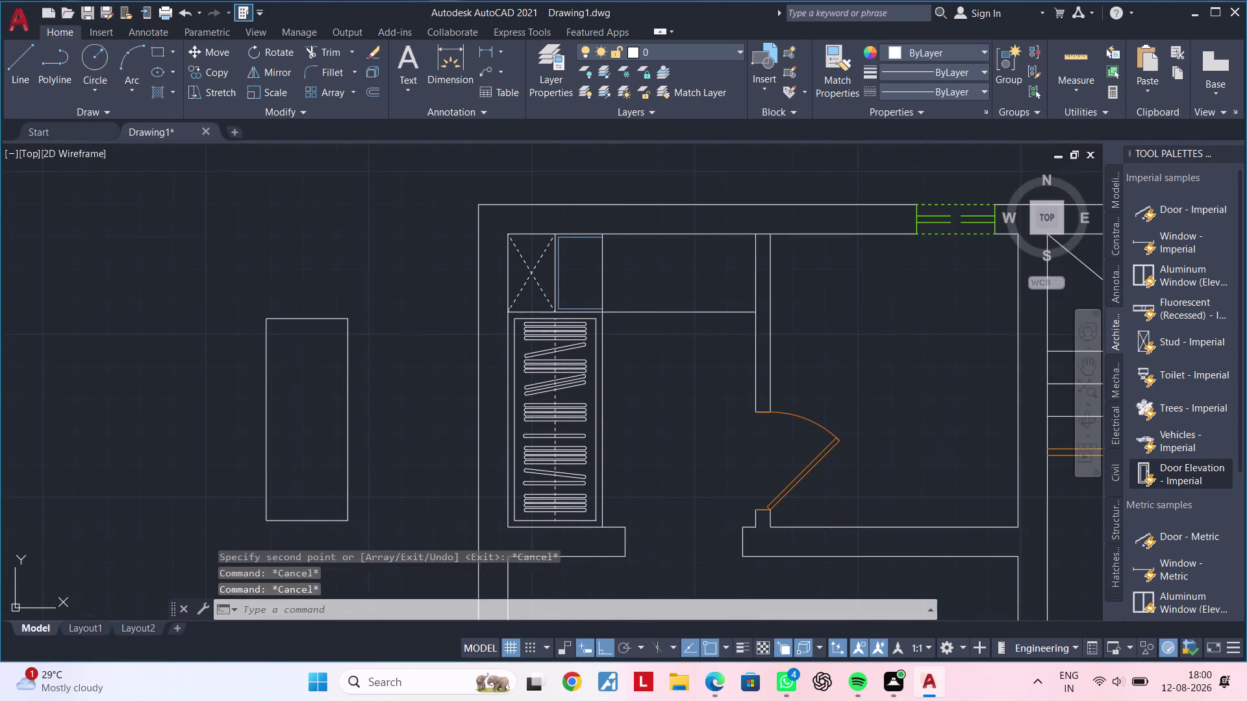
key(Escape)
middle_drag(675, 466, 612, 460)
key(Escape)
key(Escape)
key(Escape)
middle_drag(609, 465, 604, 449)
key(Escape)
key(Escape)
middle_drag(622, 462, 523, 459)
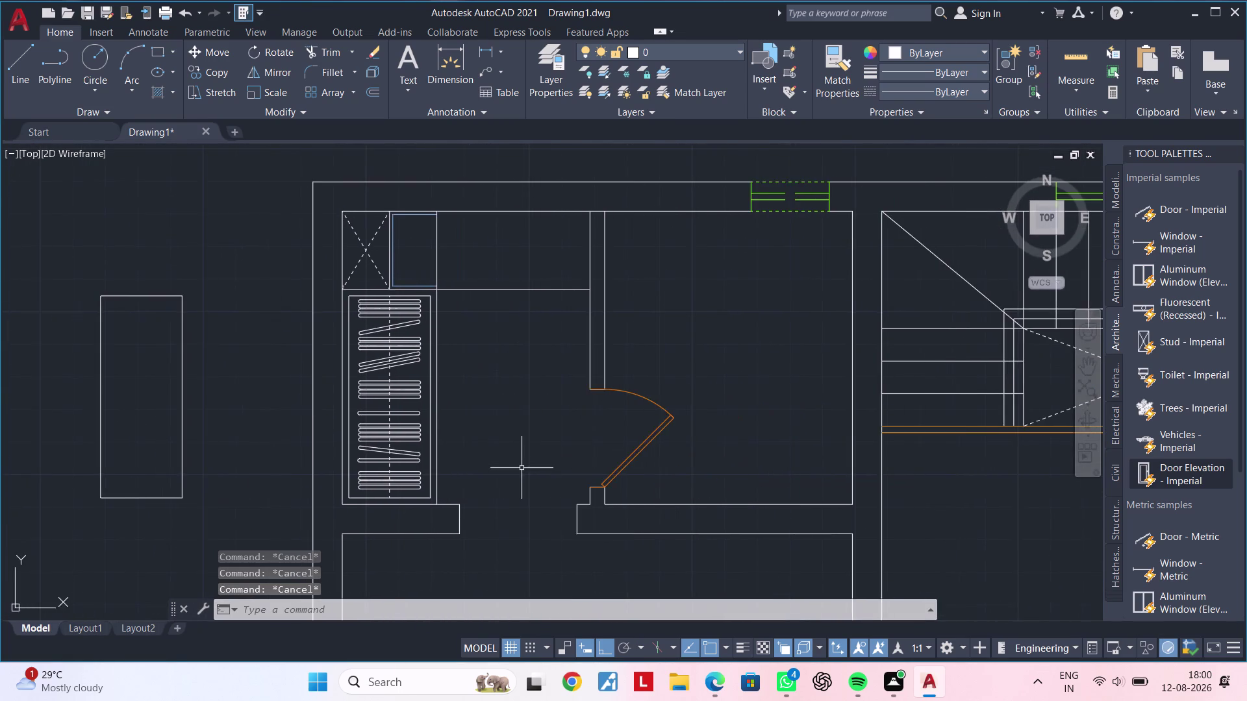
scroll(down, 3)
middle_drag(547, 506, 502, 478)
key(Escape)
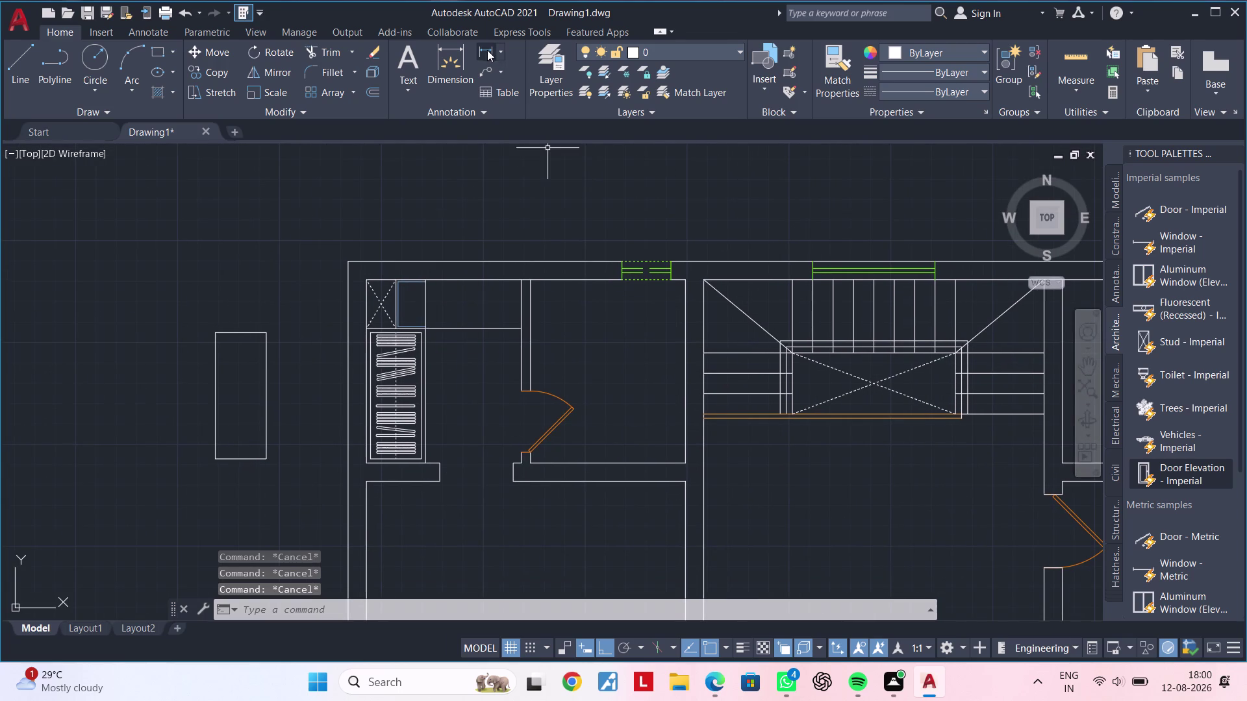
Take a trial linear measurement between two points, then cancel it.
click(487, 49)
scroll(up, 3)
click(418, 476)
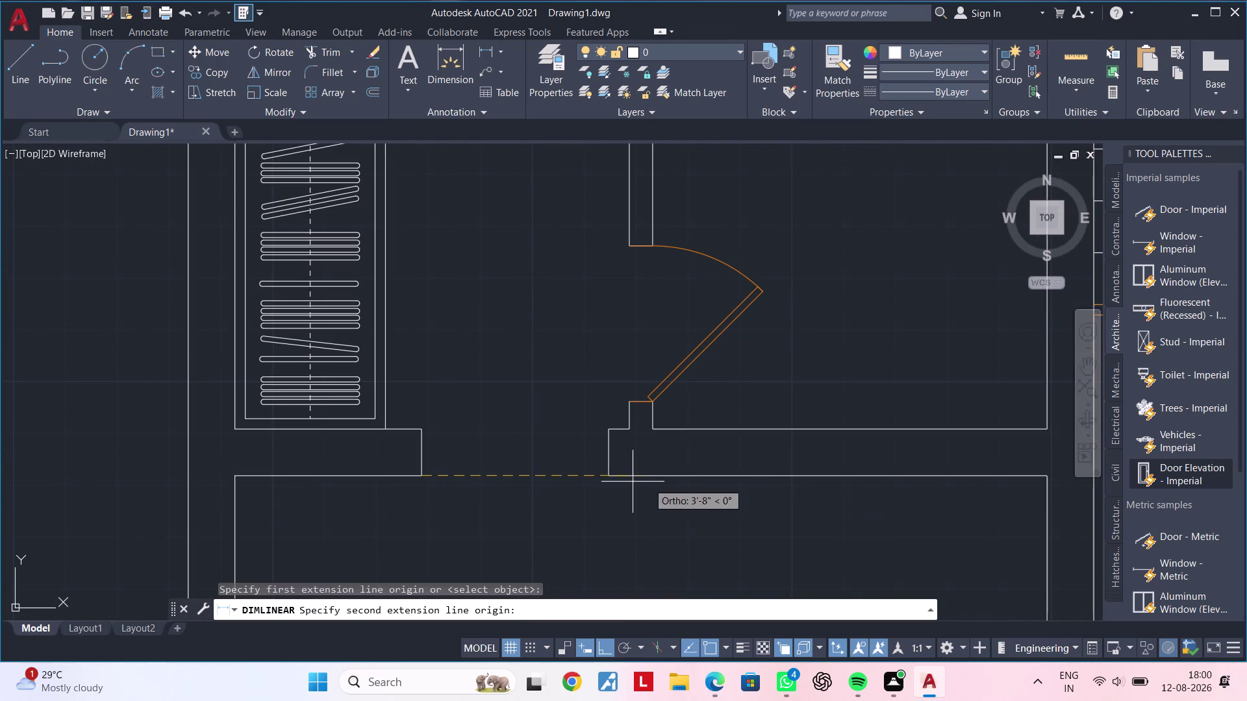
click(606, 479)
key(Escape)
Pan to centre the lower doorway wall, briefly starting and cancelling an offset.
scroll(down, 3)
middle_drag(555, 484, 511, 483)
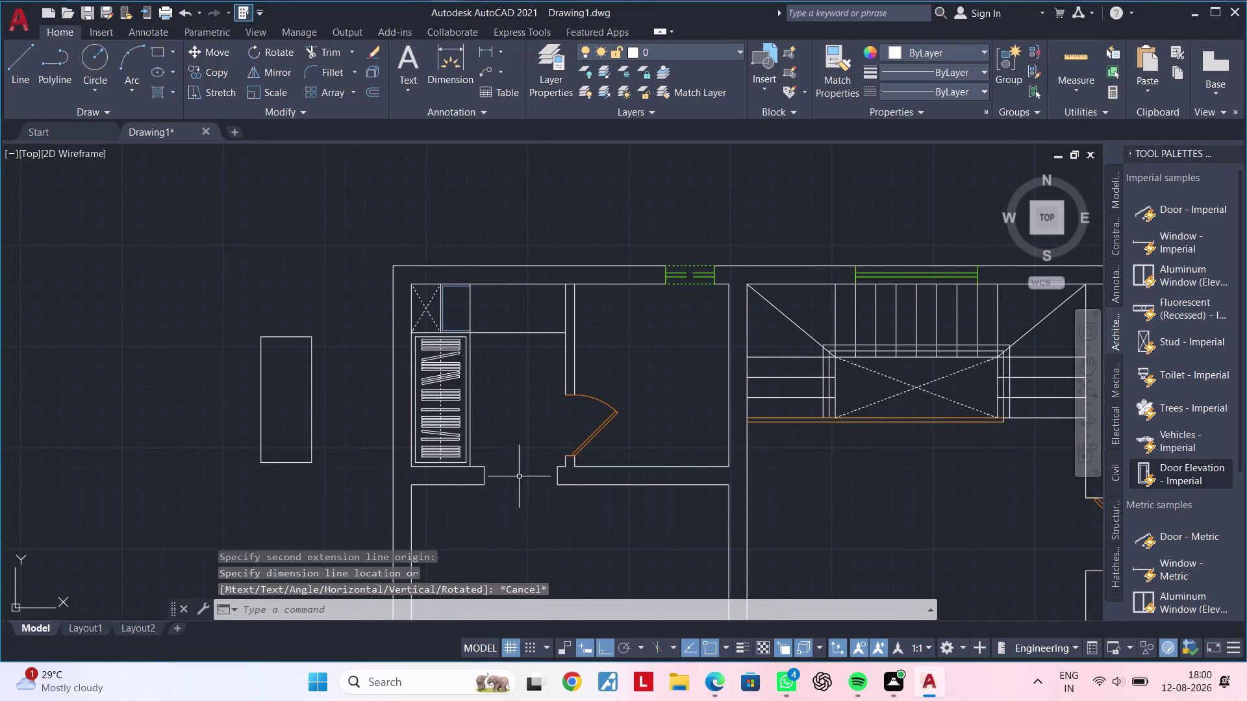
scroll(up, 3)
middle_drag(592, 490, 554, 482)
scroll(down, 3)
scroll(down, 3)
middle_drag(853, 487, 276, 421)
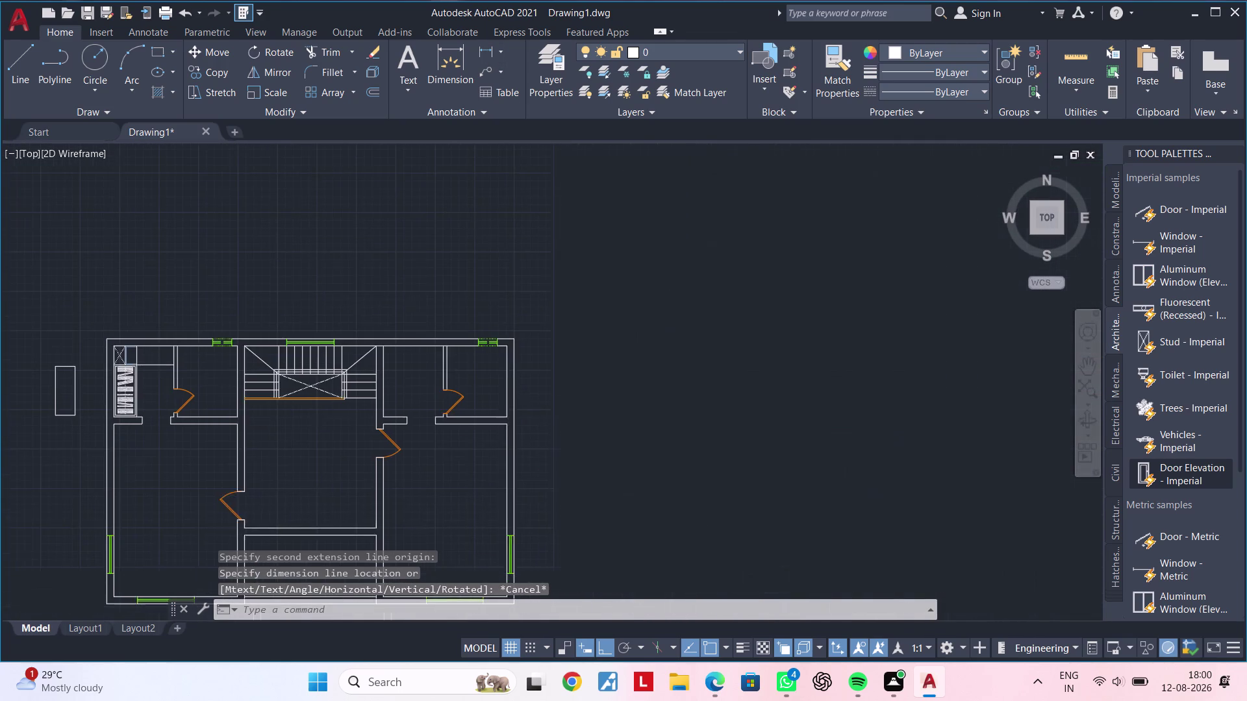
scroll(up, 3)
middle_drag(444, 444, 821, 446)
scroll(up, 3)
middle_drag(737, 430, 704, 452)
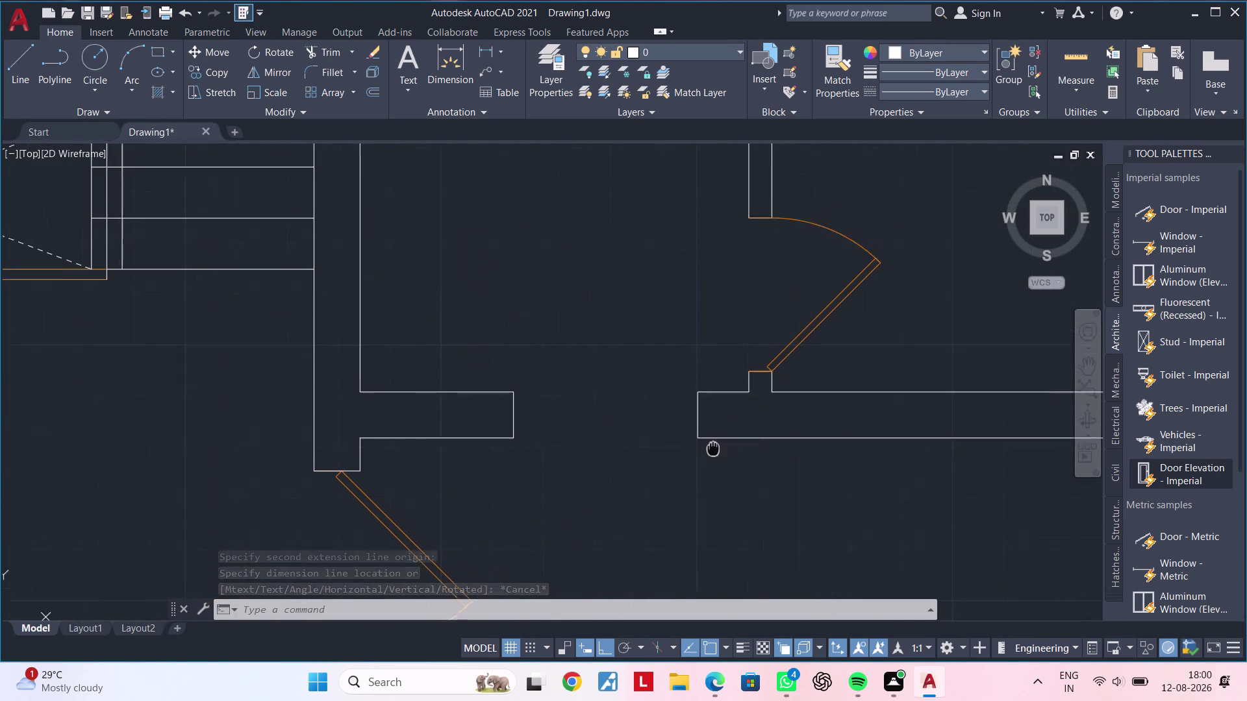
middle_drag(705, 452, 680, 464)
key(Escape)
key(Escape)
key(Escape)
key(Escape)
text(OF)
key(space)
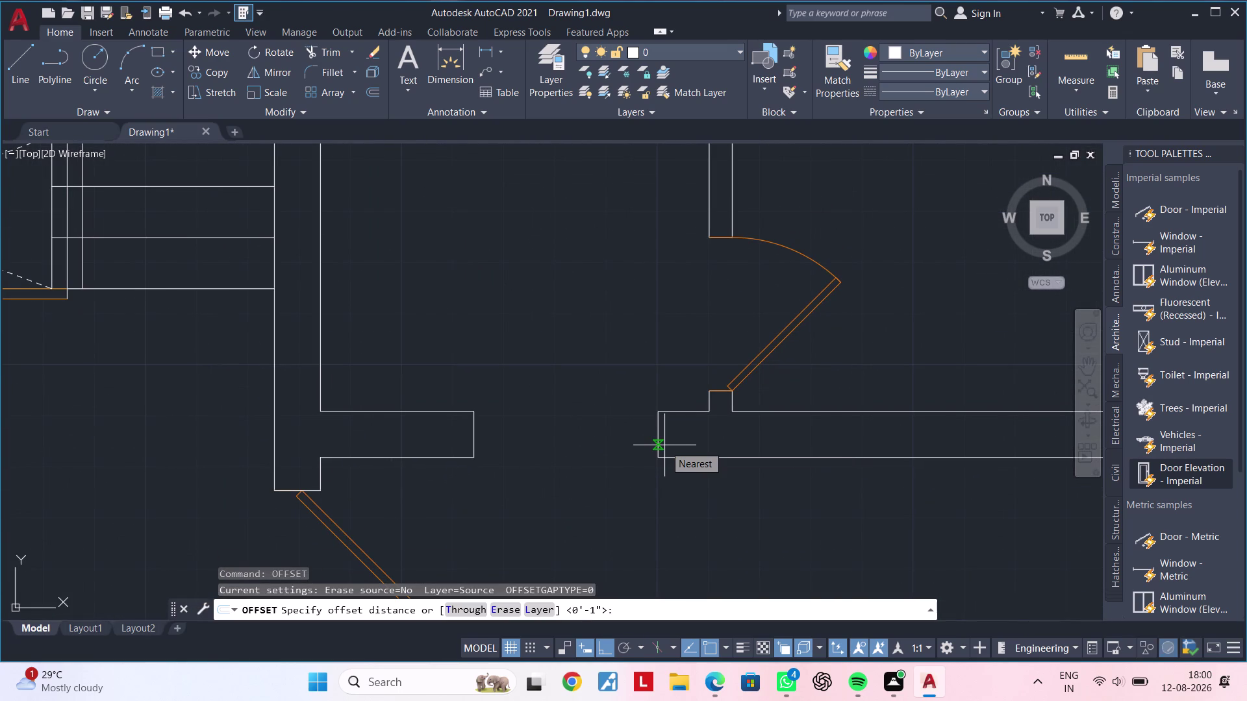
key(Escape)
Measure the wall gap beside the door as 10 inches without placing the dimension.
key(Escape)
click(491, 52)
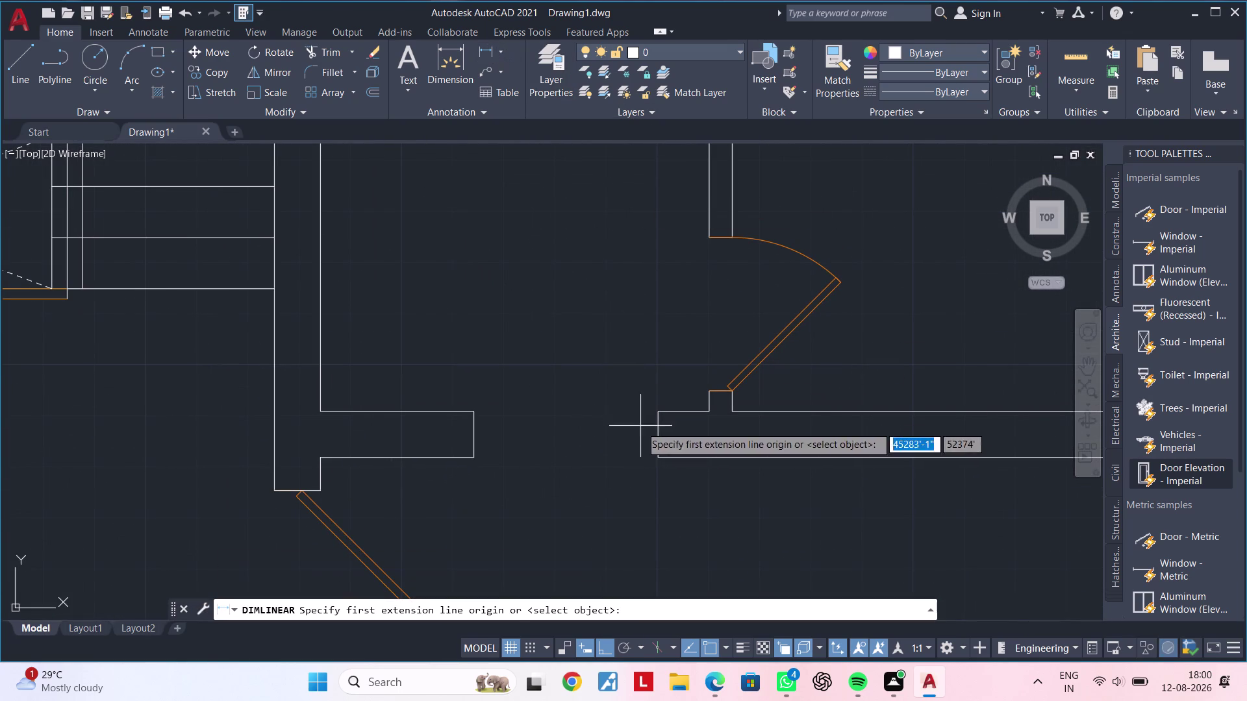
click(656, 409)
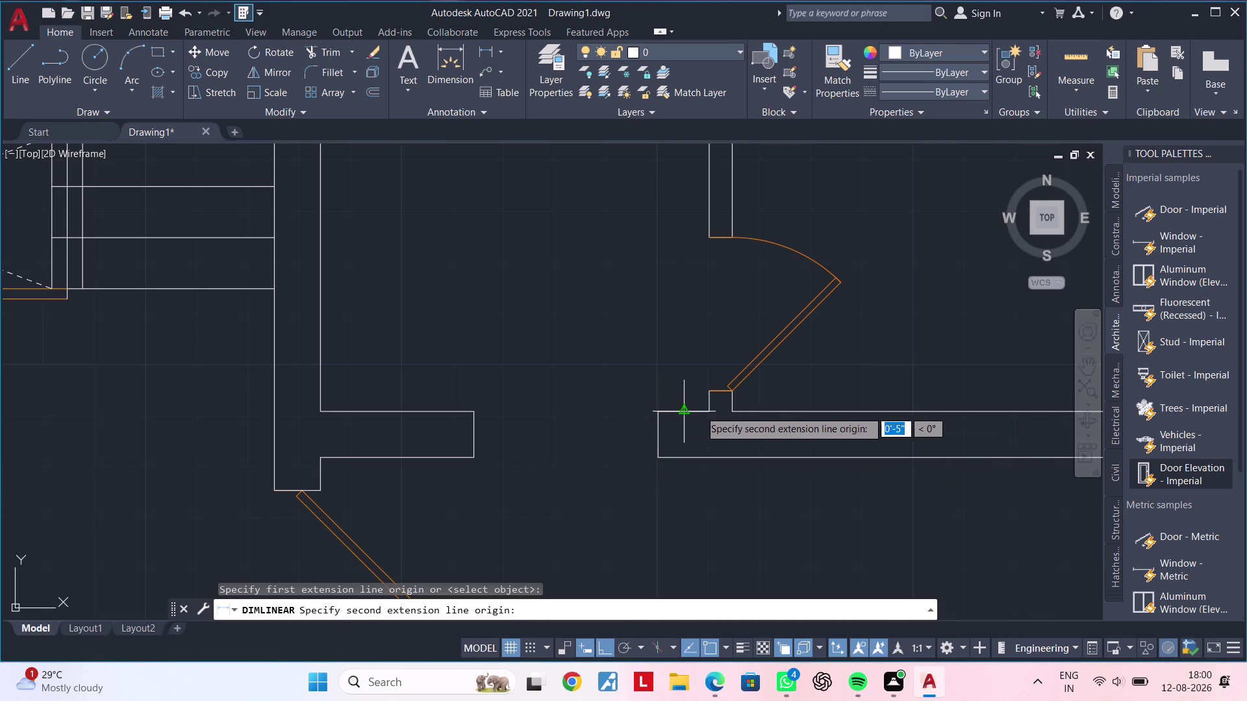
click(710, 413)
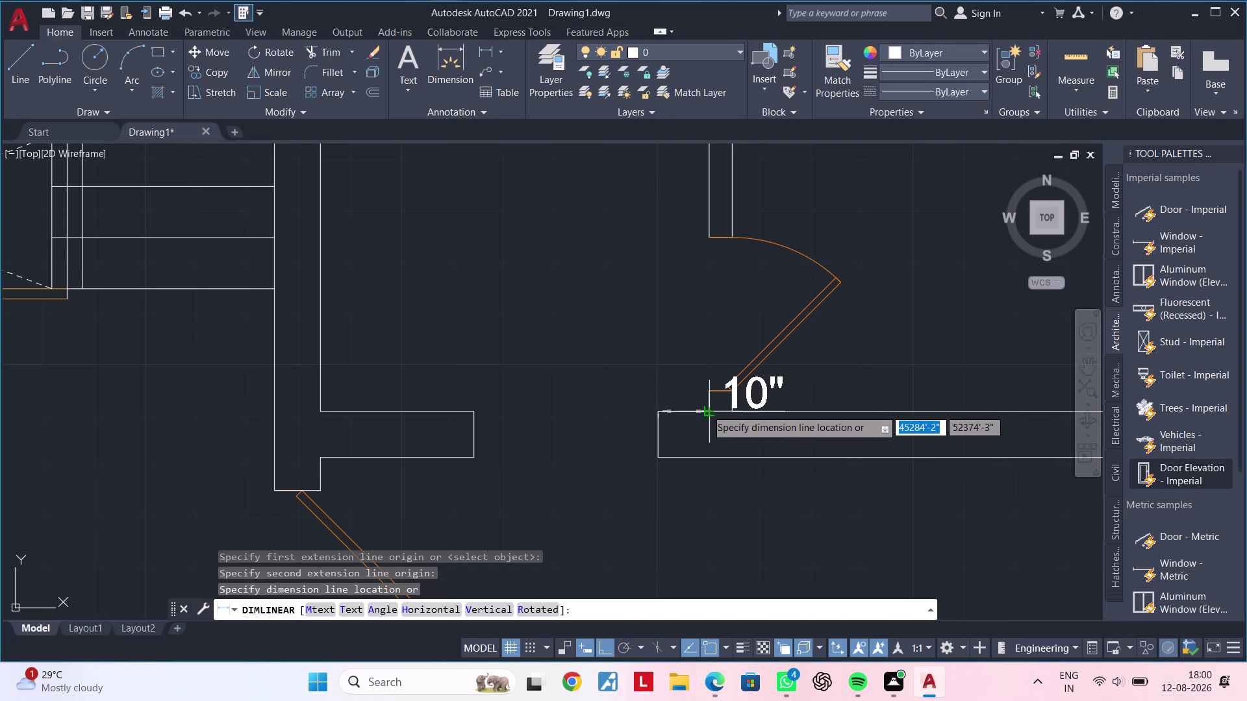
key(Escape)
key(Escape)
key(Escape)
key(Escape)
key(Escape)
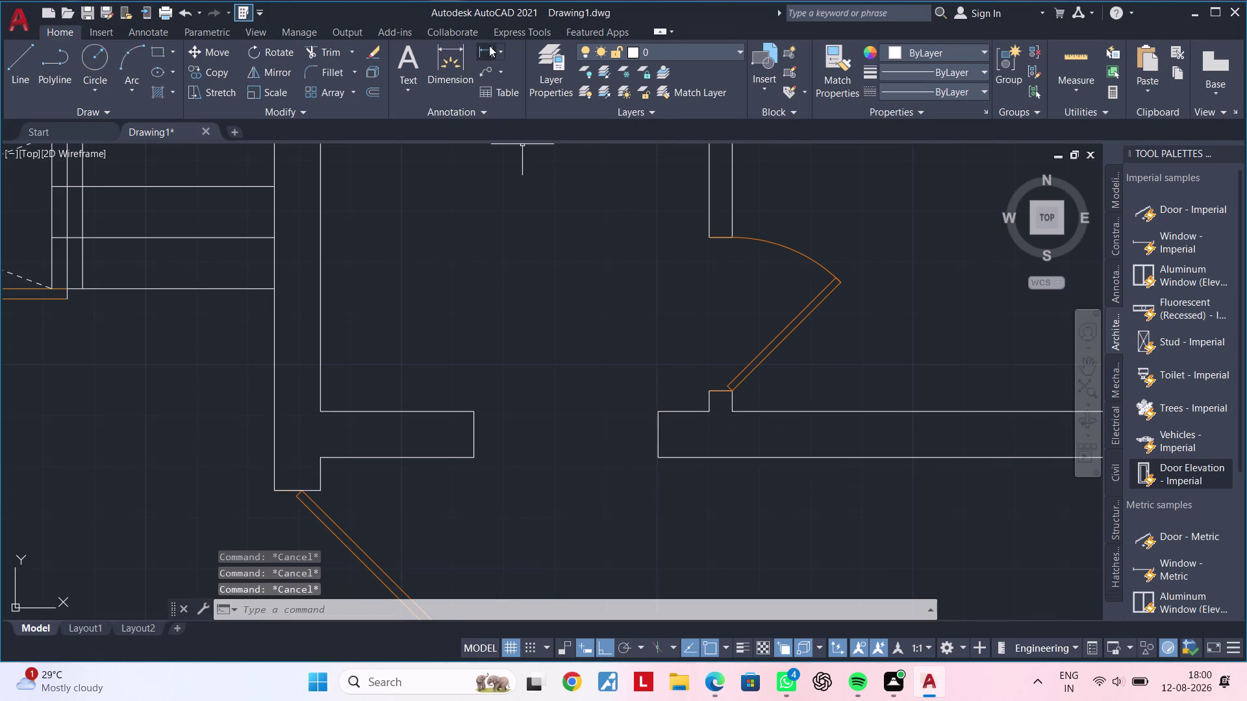
key(Escape)
key(Escape)
key(Escape)
Start an offset with OF and begin entering a 6-inch distance.
text(O)
text(F)
key(space)
key(6)
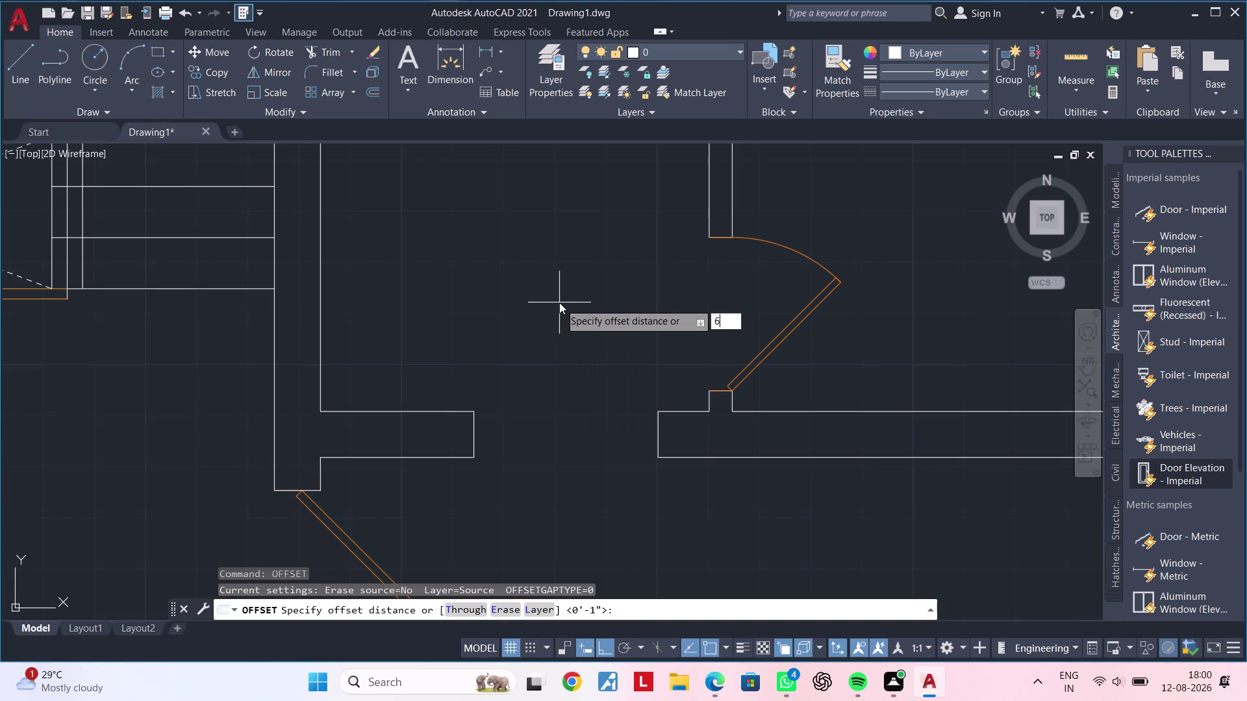
Offset the right wall's end line 6 inches to the right.
key(shift+quotedbl)
key(Return)
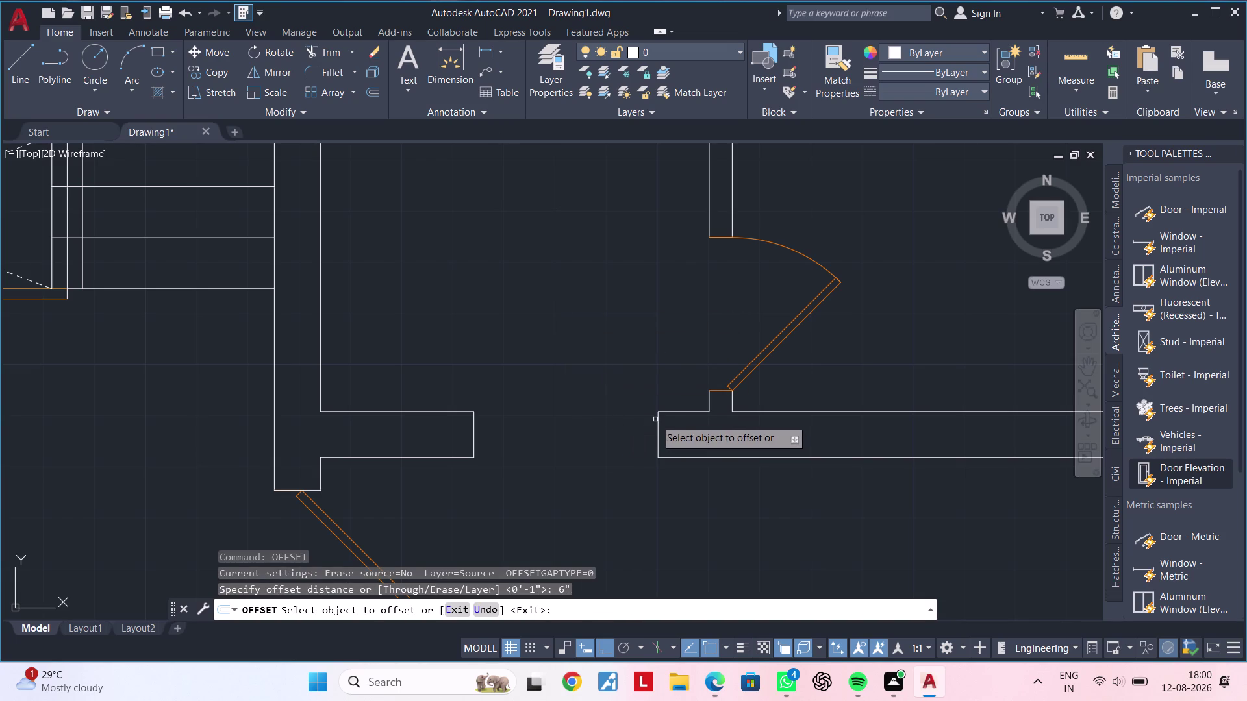
click(659, 427)
click(708, 428)
key(Escape)
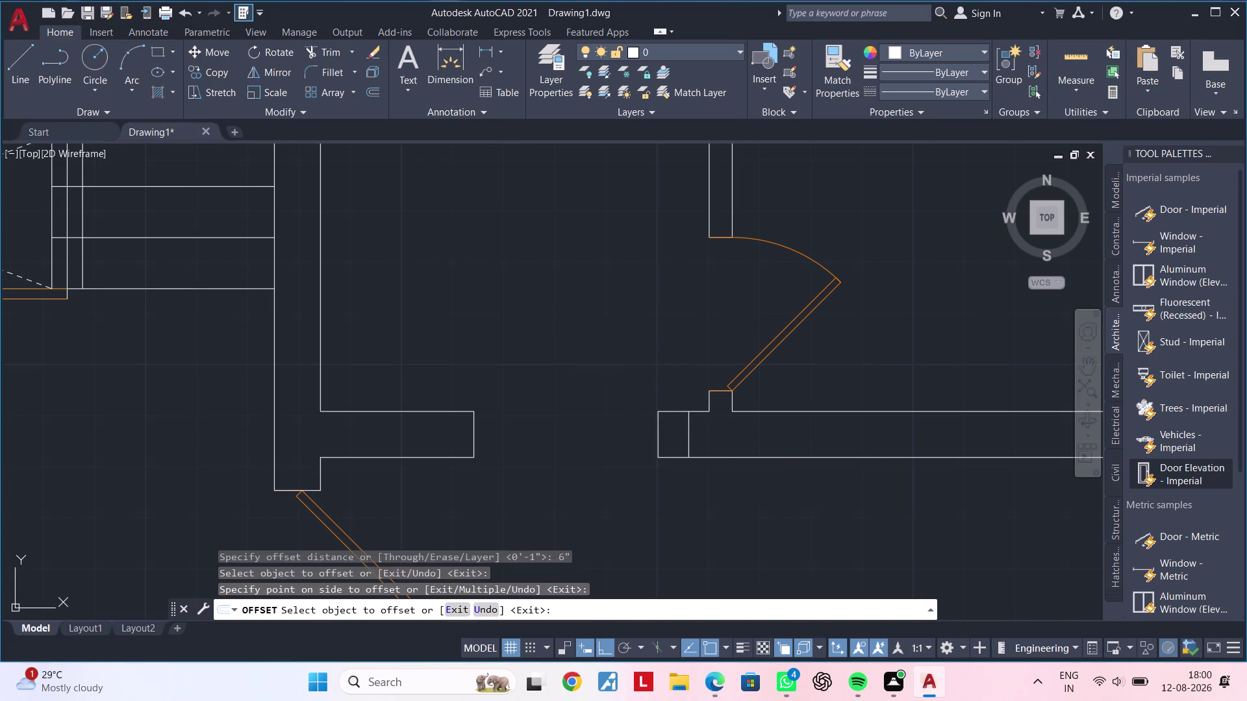
key(Escape)
Trim away the wall end stub beyond the new end line.
text(TR)
key(space)
drag(678, 403, 681, 467)
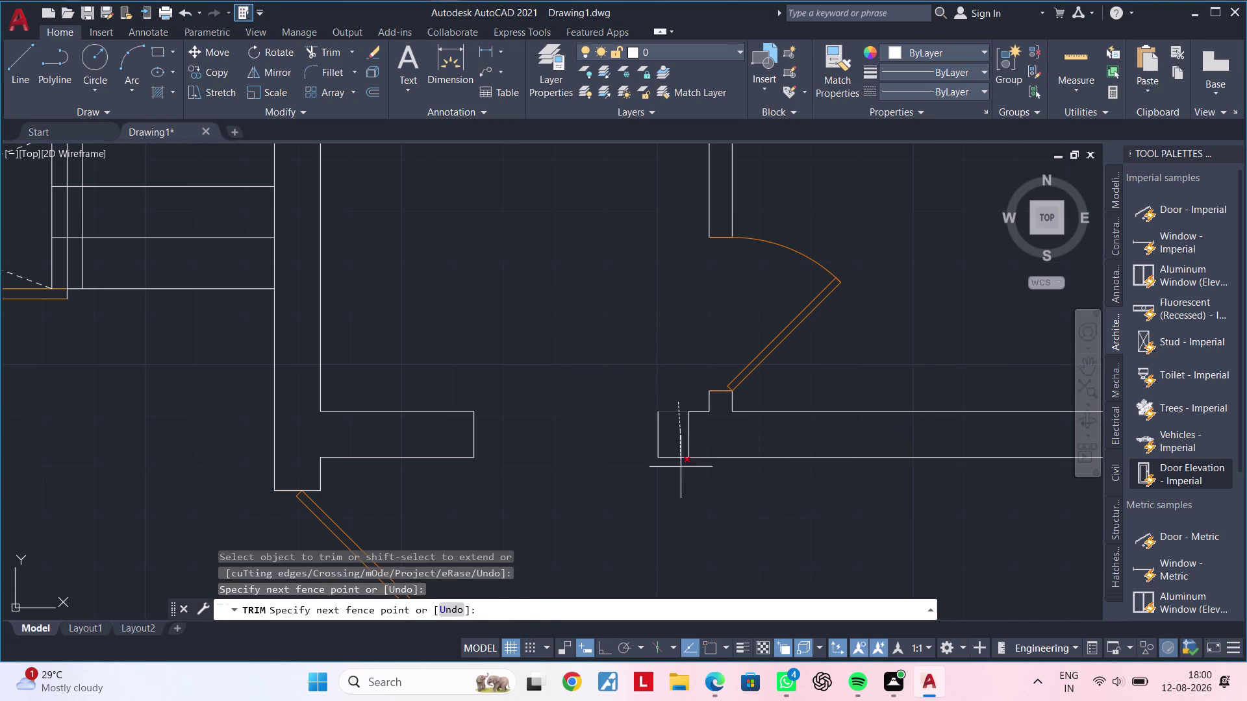
drag(681, 467, 681, 471)
drag(668, 430, 635, 430)
click(635, 429)
key(Escape)
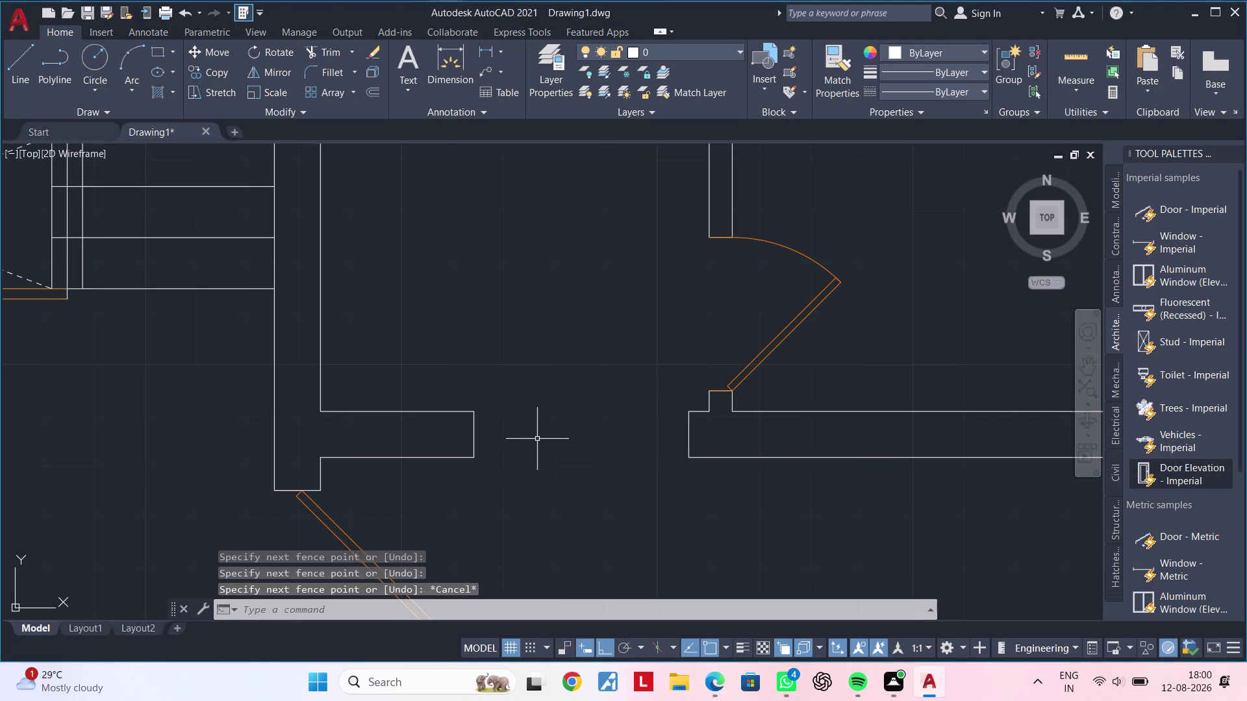
key(Escape)
key(Escape)
Measure the opening between the two wall ends without placing the dimension.
scroll(down, 3)
middle_drag(550, 448, 640, 444)
key(Escape)
key(Escape)
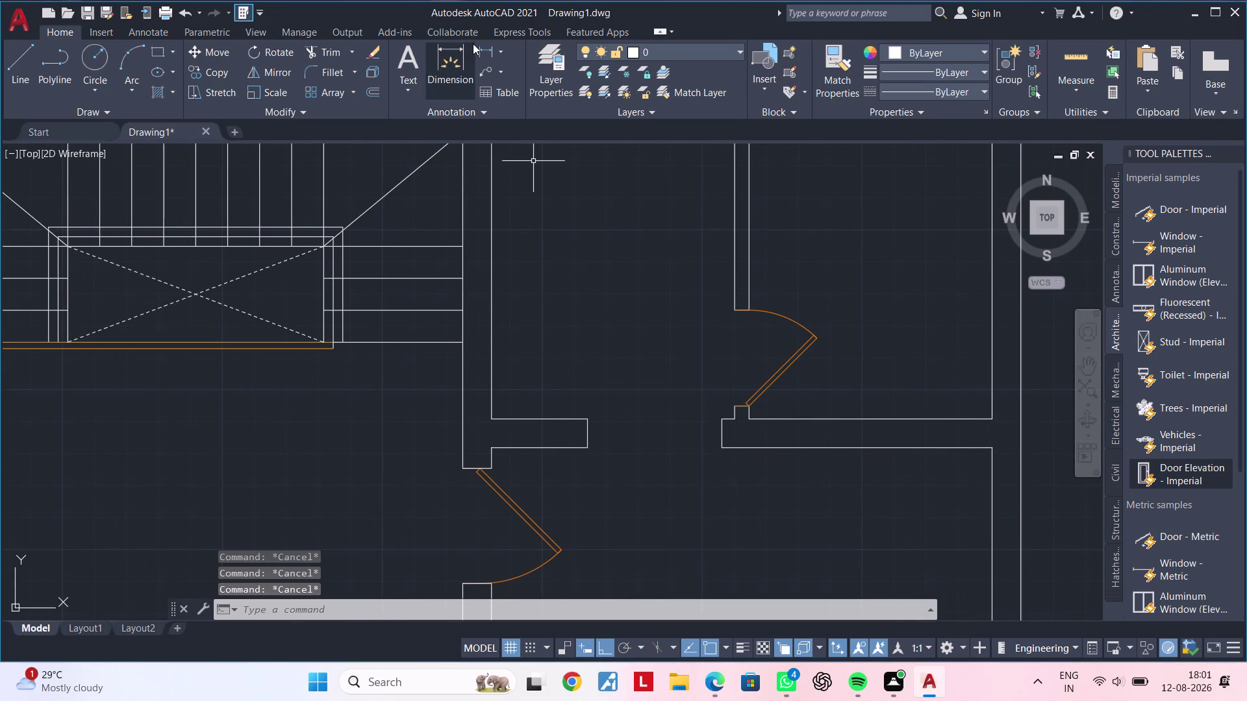
click(480, 52)
click(592, 450)
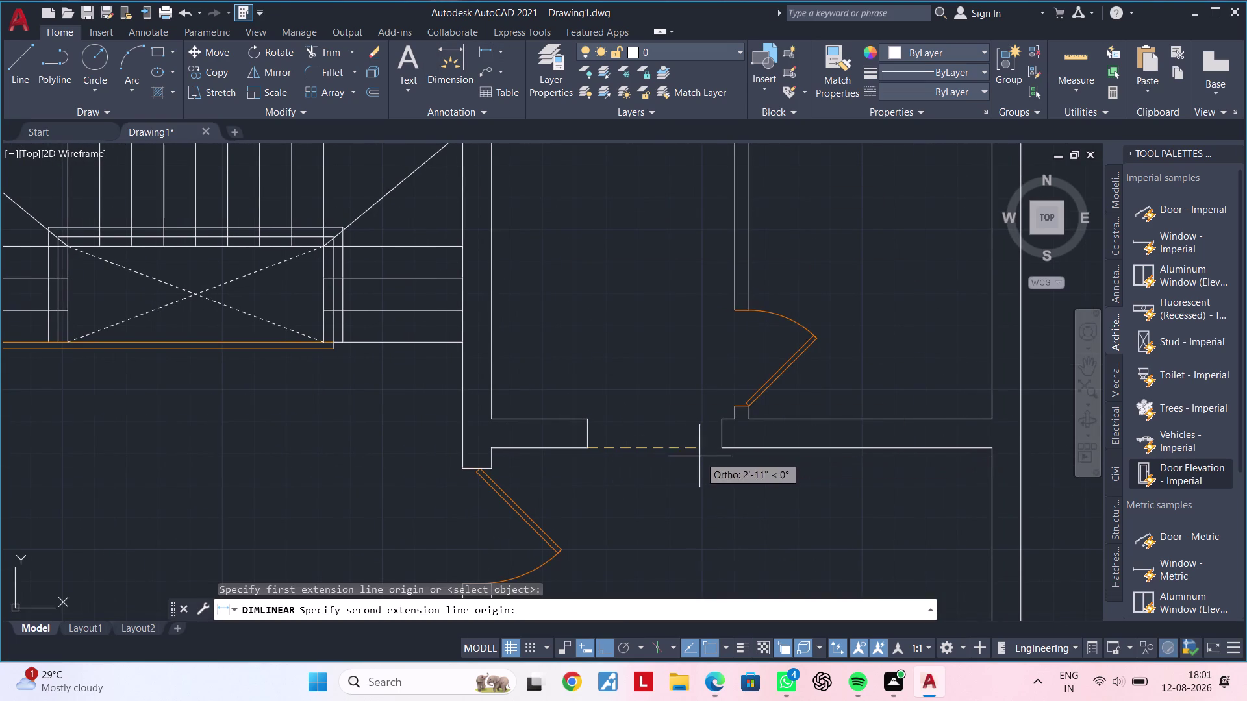
click(723, 448)
key(Escape)
key(Escape)
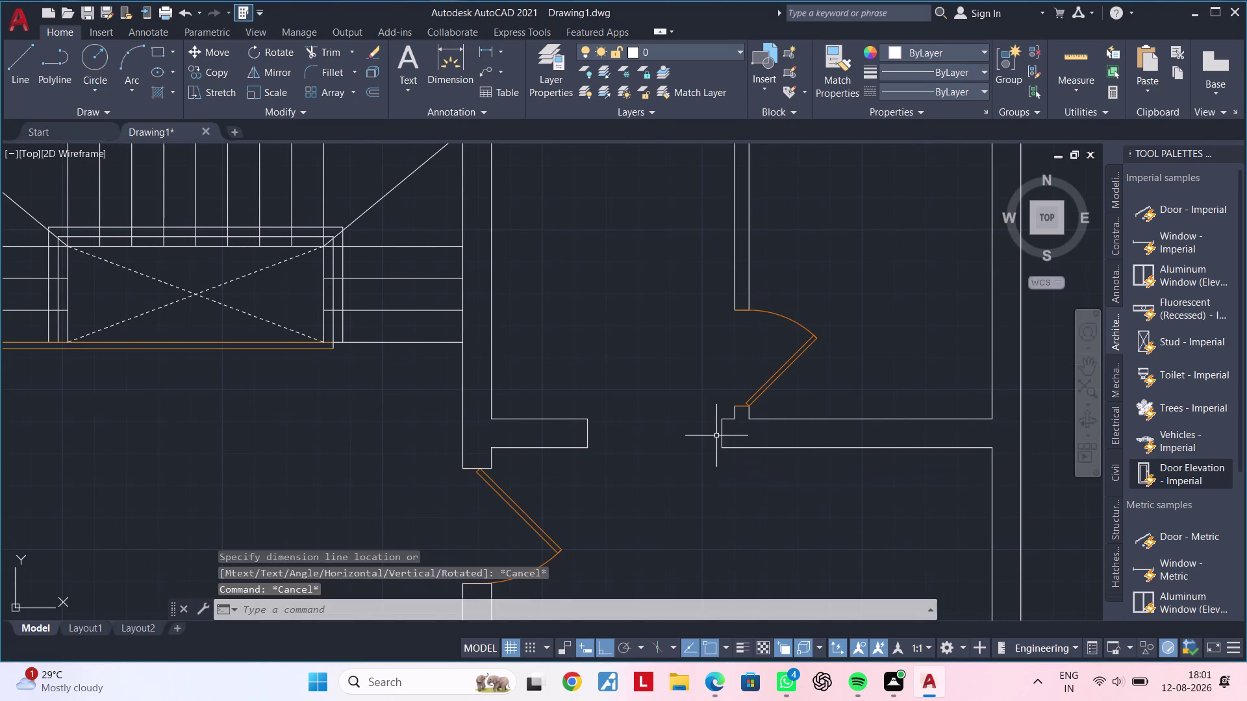
scroll(up, 3)
middle_drag(693, 440, 666, 439)
key(Escape)
key(Escape)
key(Escape)
Offset the left wall's end line 6 inches to the right.
text(O)
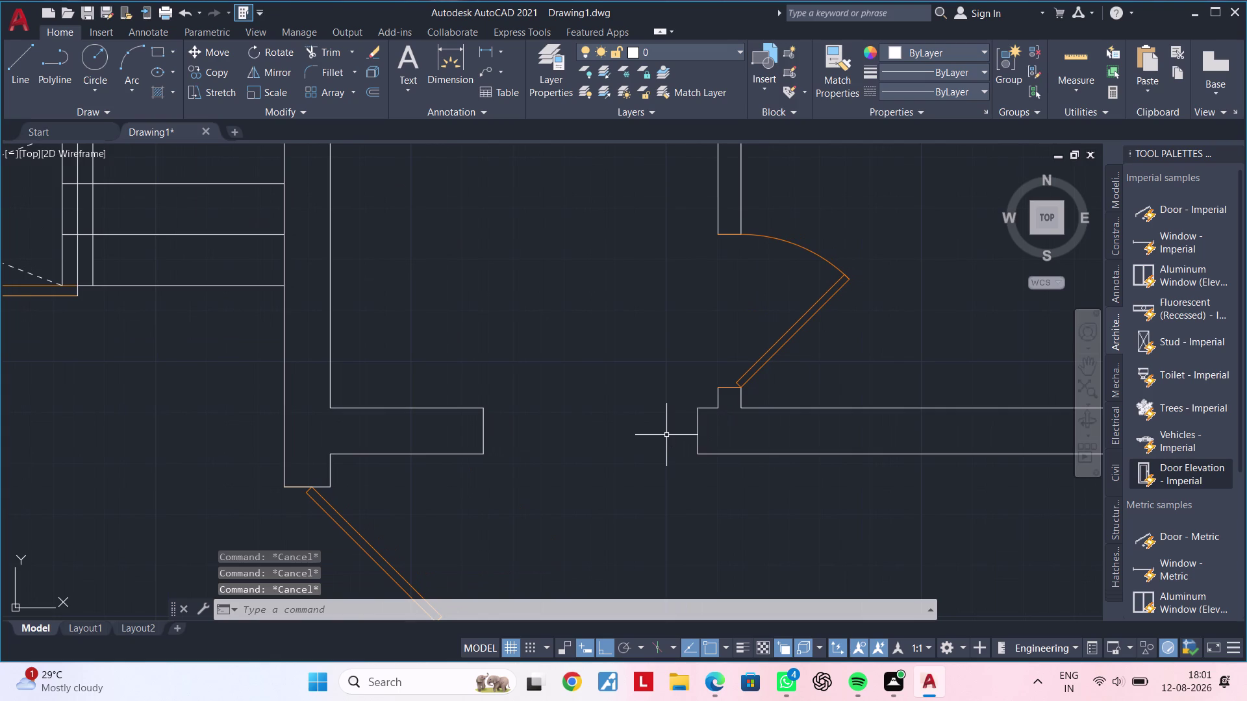
text(F)
key(space)
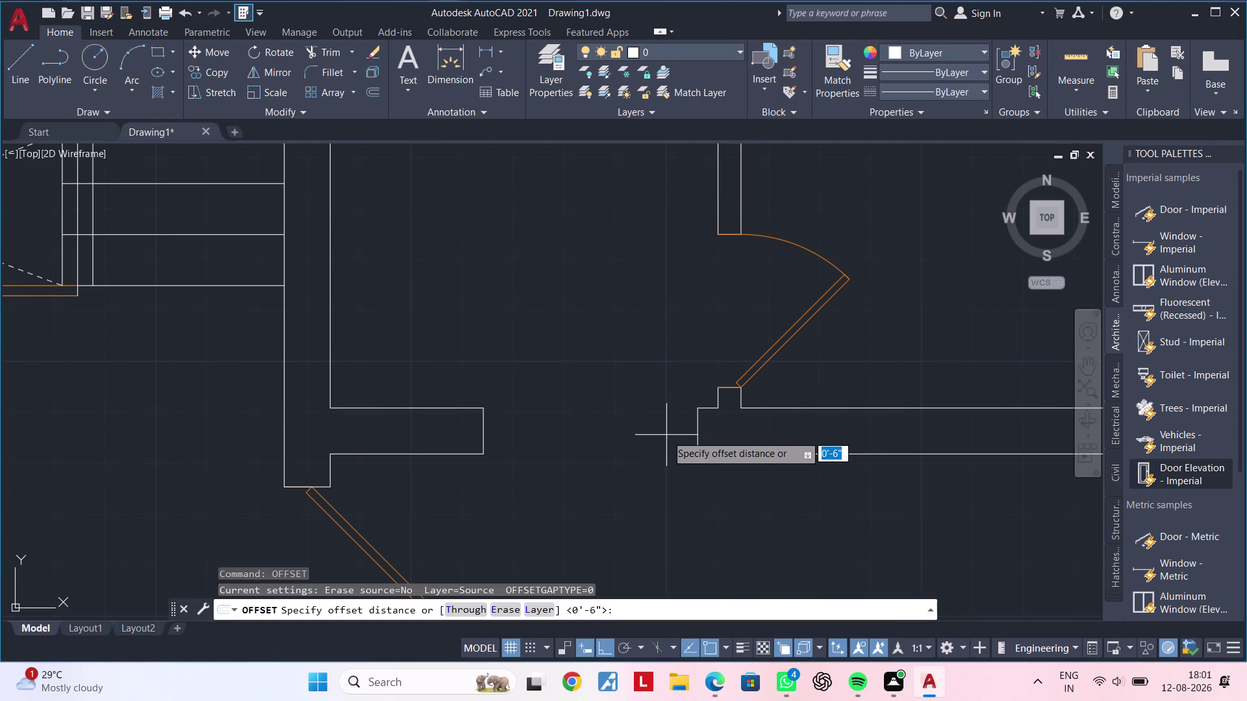
text(6")
key(Return)
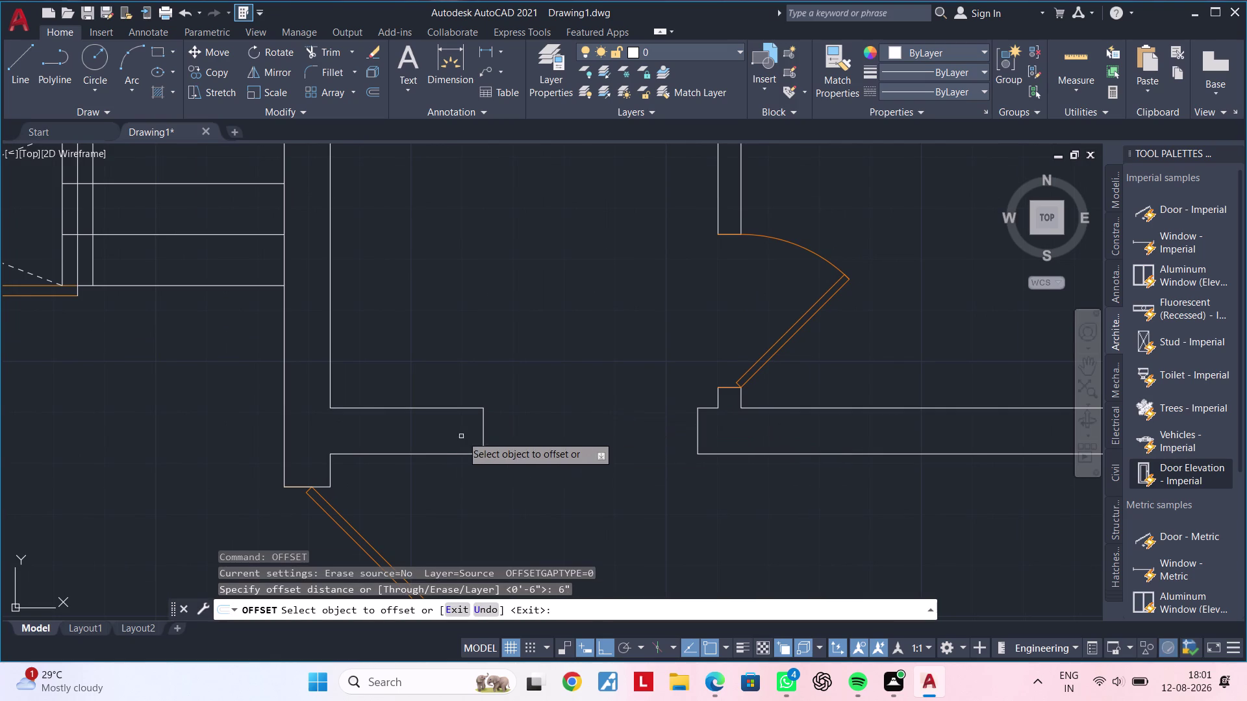
click(482, 433)
click(582, 432)
key(Escape)
key(Escape)
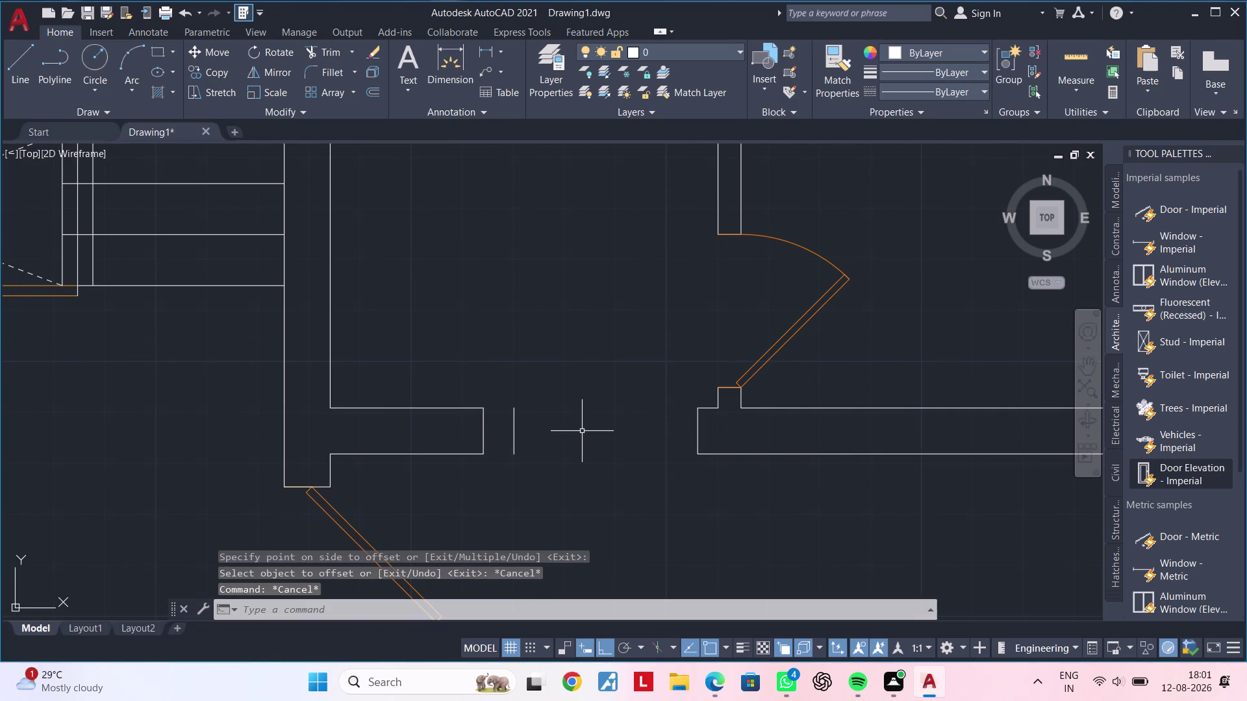
Extend both left wall lines to the new end line.
text(EX)
key(space)
click(455, 407)
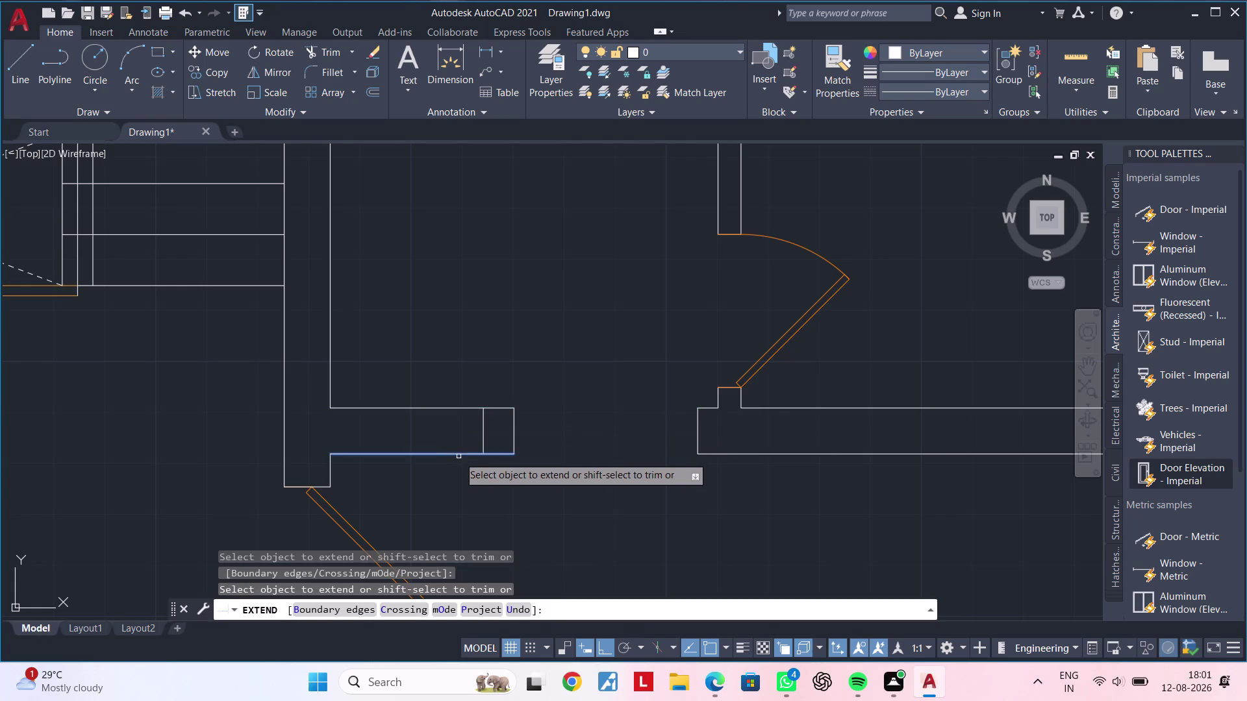
click(459, 456)
key(Escape)
key(Escape)
Trim away the old left wall end line.
text(TR)
key(space)
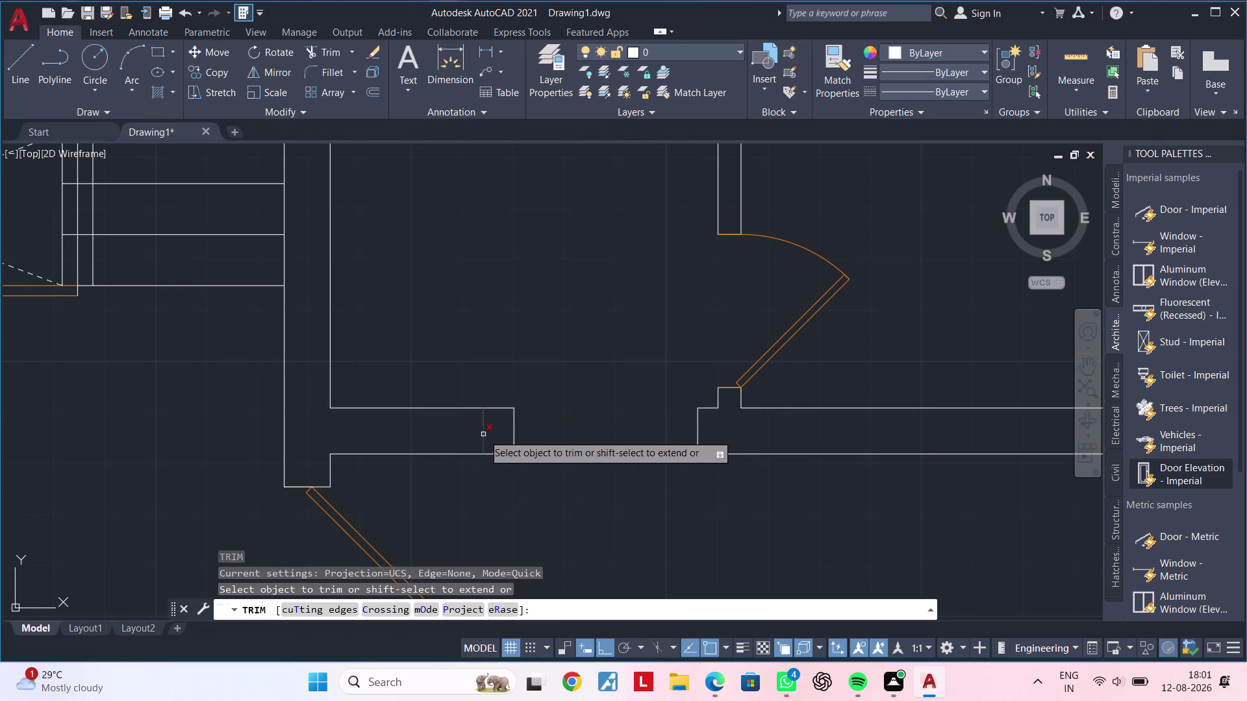
click(484, 434)
key(Escape)
Zoom out from the opening to show the whole floor plan.
scroll(down, 3)
middle_drag(482, 467, 581, 477)
key(Escape)
key(Escape)
middle_drag(580, 402, 663, 378)
key(Escape)
scroll(down, 3)
middle_drag(673, 439, 770, 367)
middle_drag(376, 361, 406, 398)
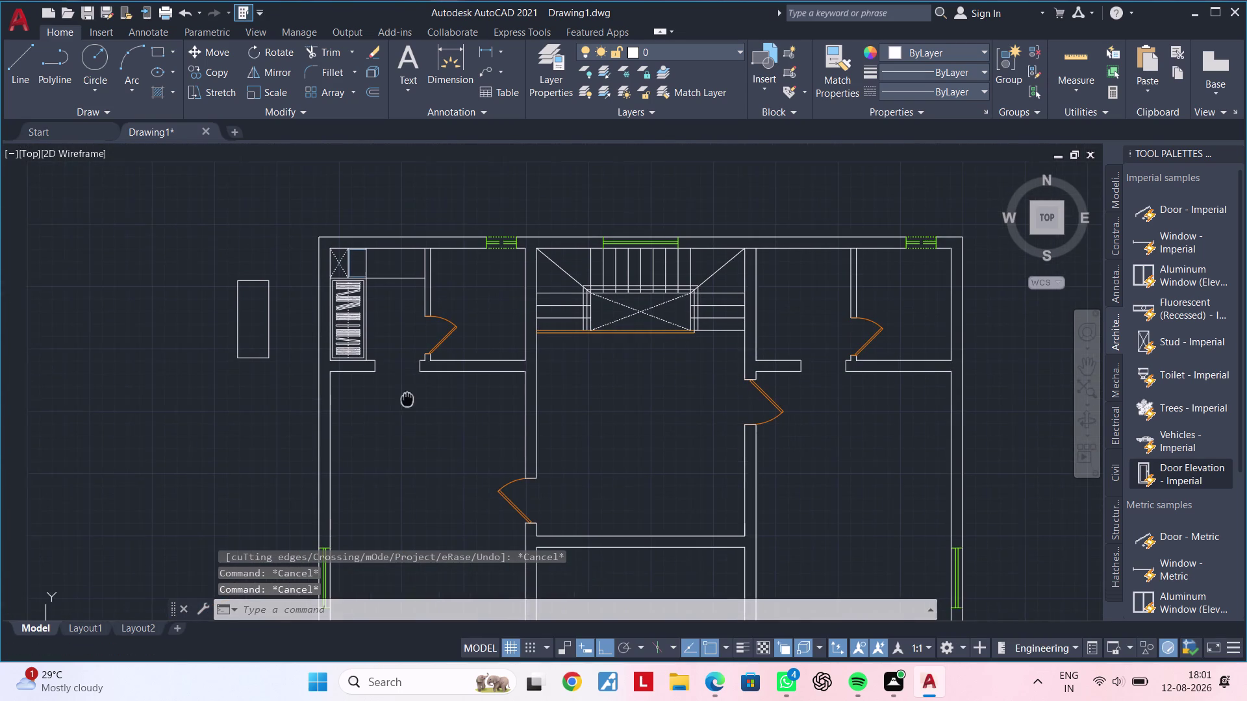
middle_drag(406, 398, 408, 399)
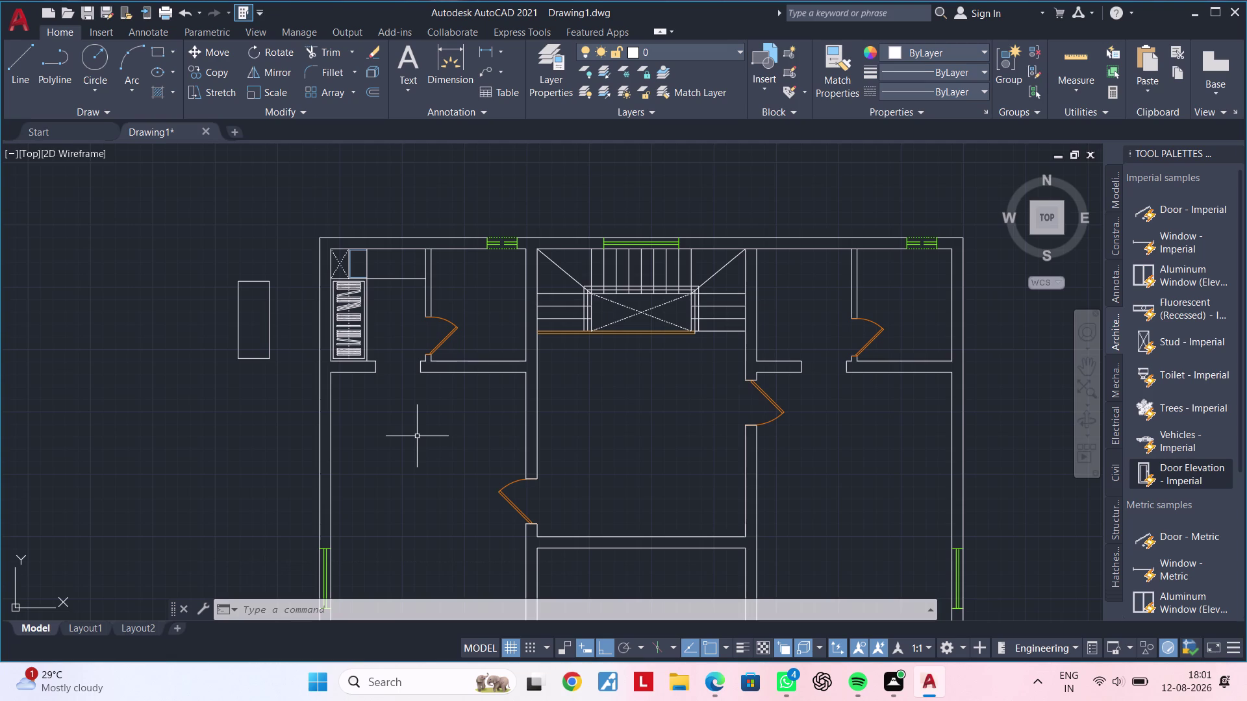
middle_drag(415, 417, 400, 450)
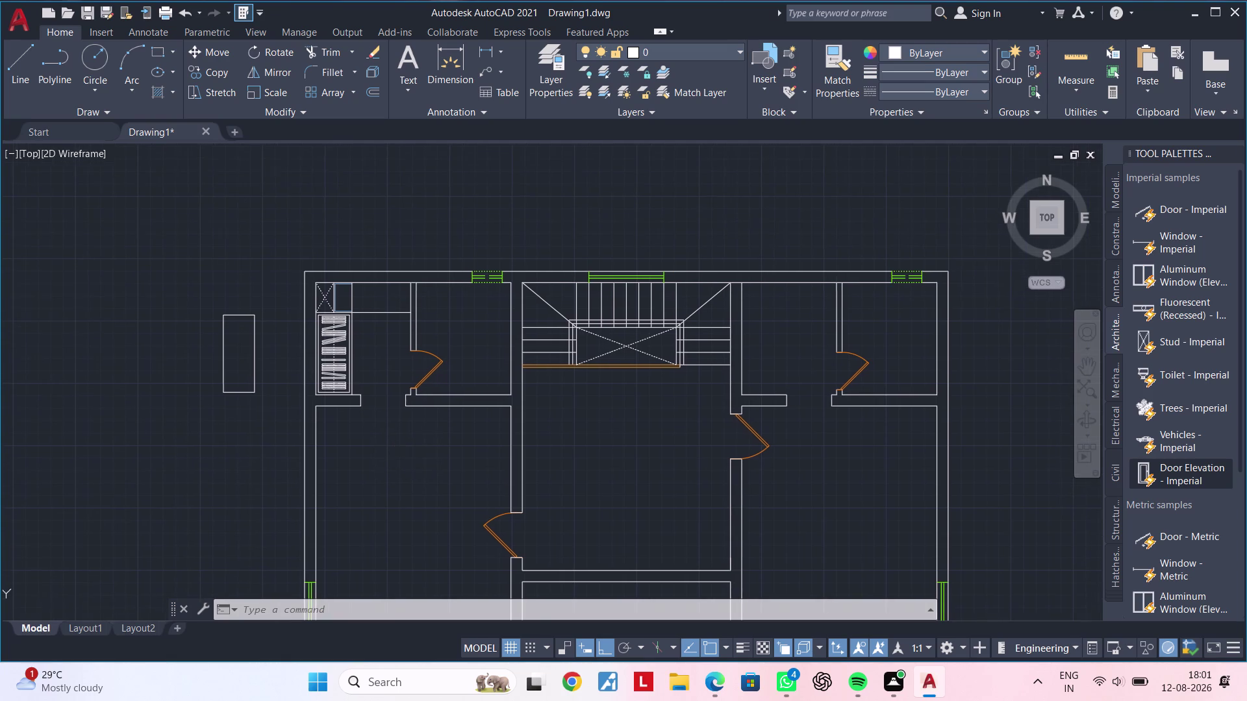
middle_drag(460, 341, 455, 354)
scroll(up, 3)
middle_drag(455, 354, 488, 388)
key(Escape)
key(Escape)
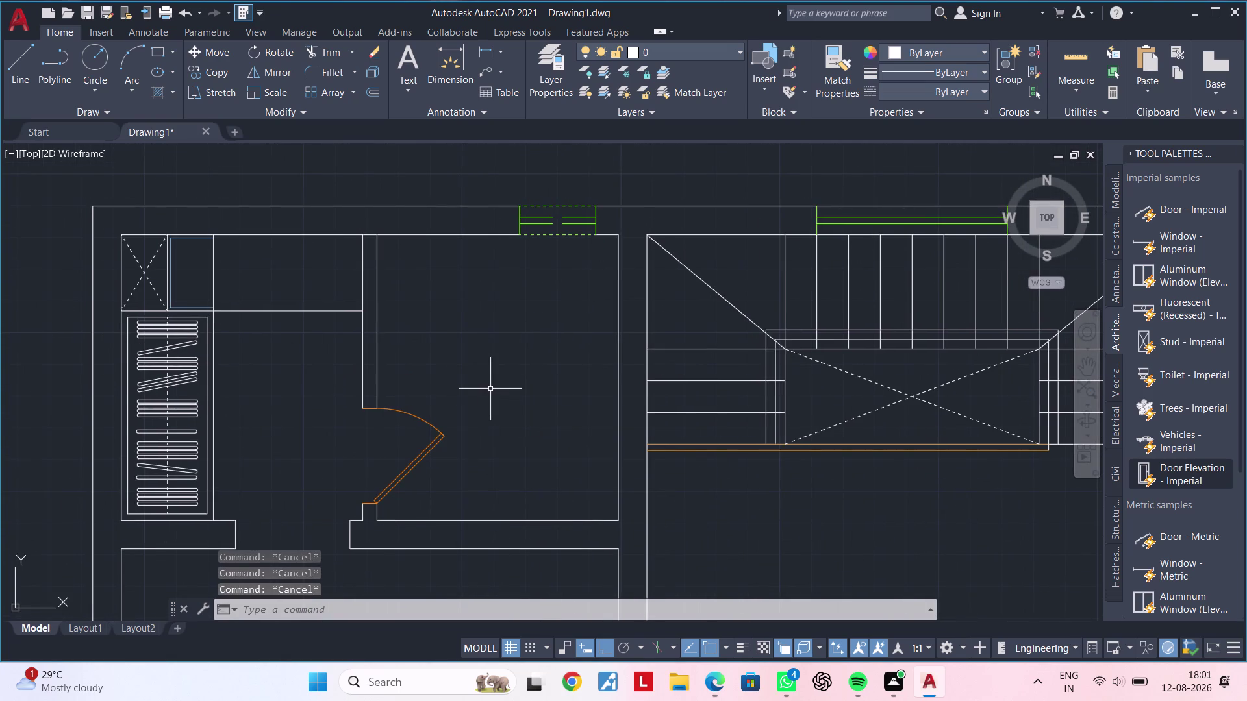
key(Escape)
key(Escape)
key(Escape)
key(Escape)
key(Escape)
middle_drag(449, 360, 610, 430)
scroll(up, 3)
middle_drag(422, 352, 425, 352)
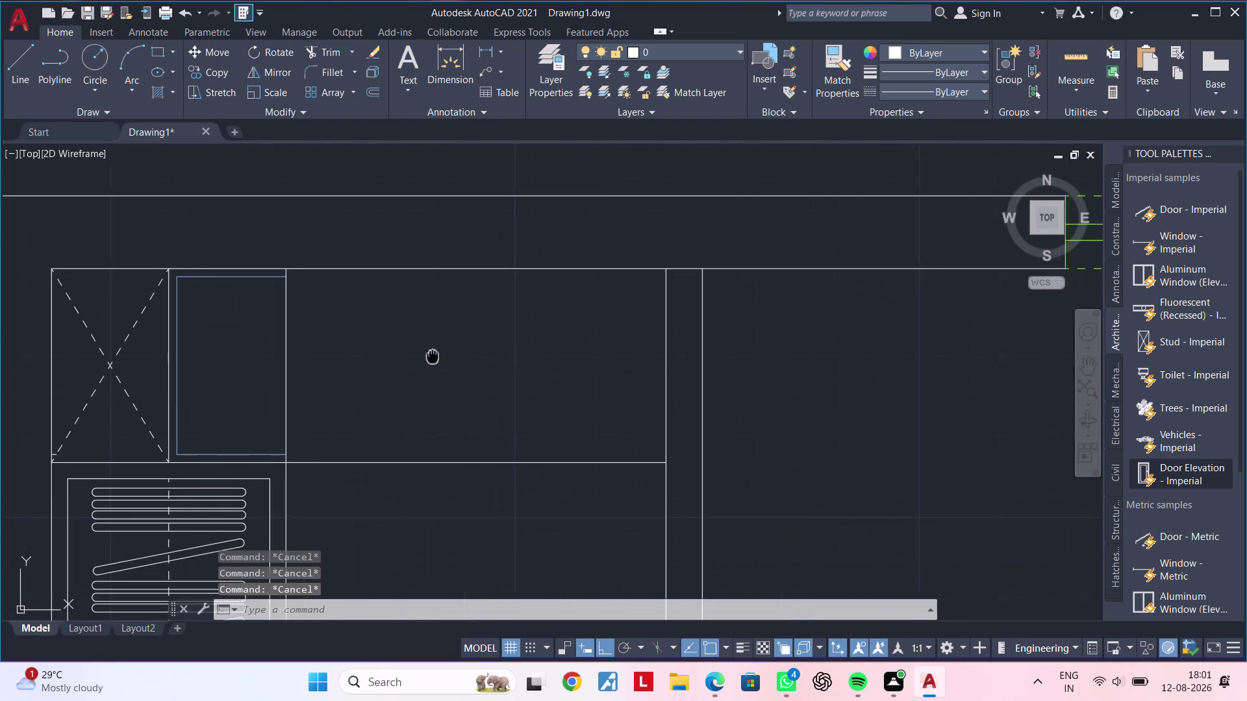
middle_drag(426, 353, 639, 342)
middle_drag(601, 330, 433, 298)
key(Escape)
key(Escape)
key(Escape)
key(Escape)
key(Escape)
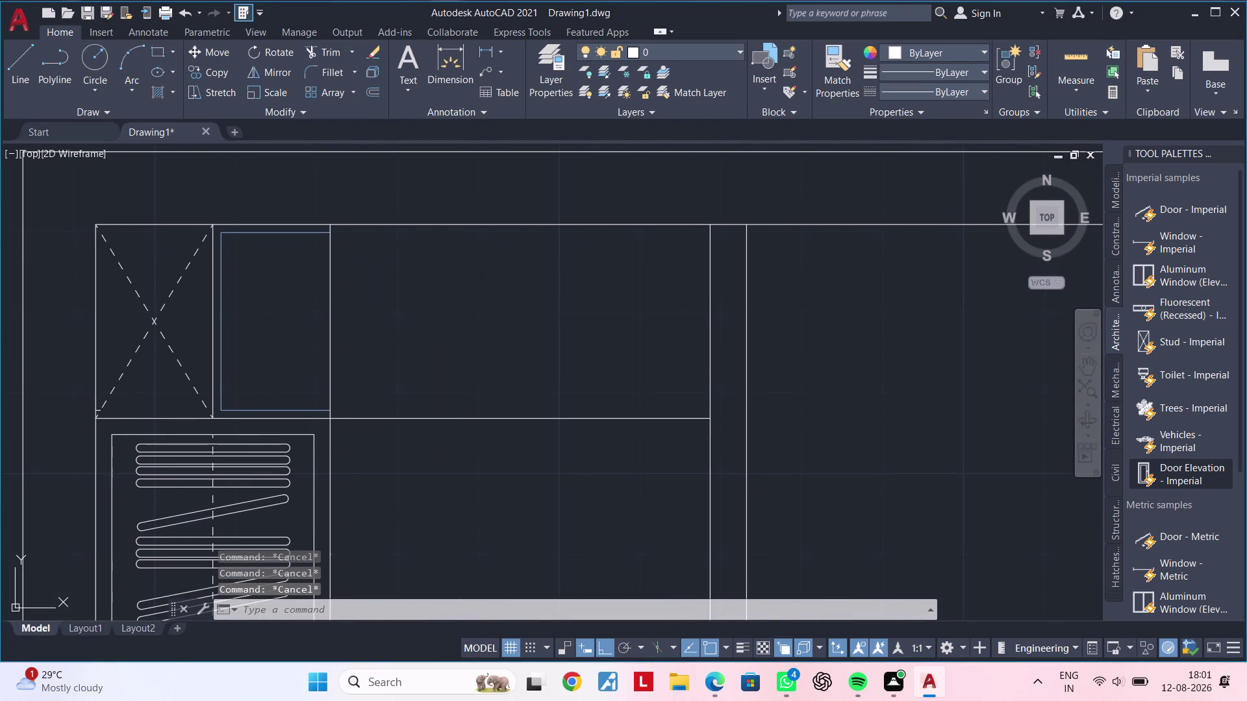
key(Escape)
key(Escape)
key(Escape)
key(Escape)
key(Escape)
key(Escape)
scroll(down, 3)
middle_drag(447, 330, 504, 307)
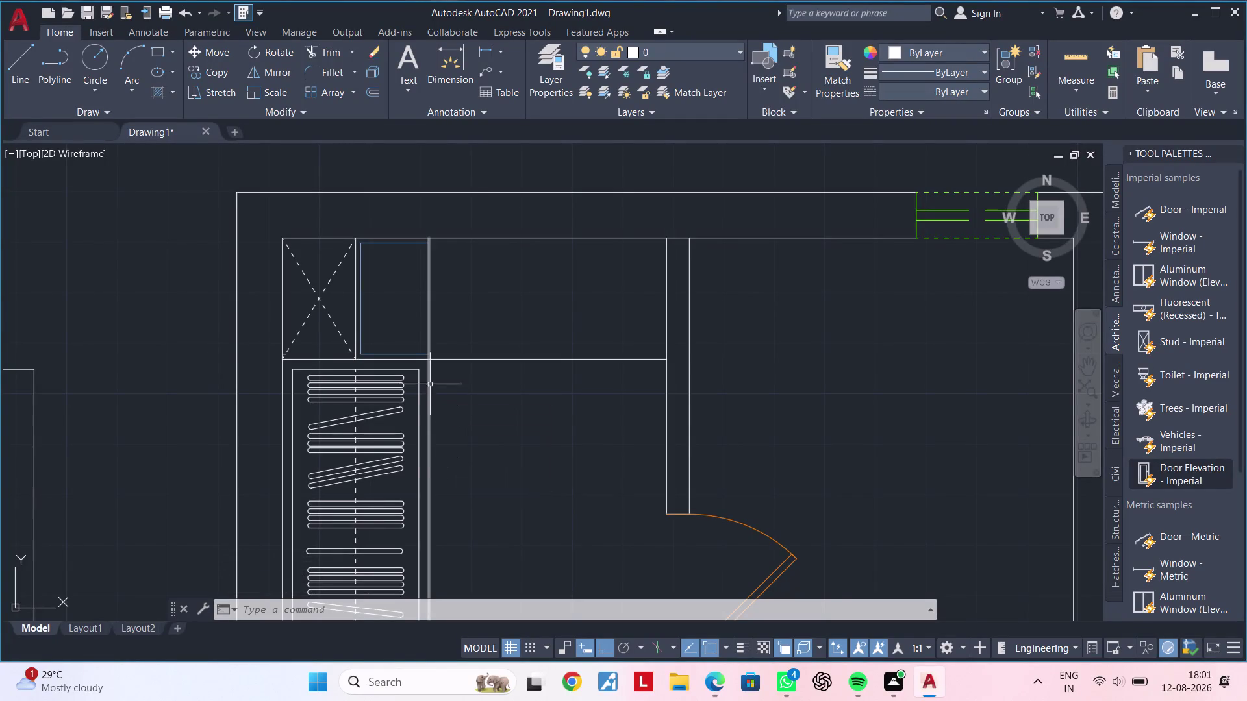
scroll(up, 3)
middle_click(448, 347)
text(TR)
key(space)
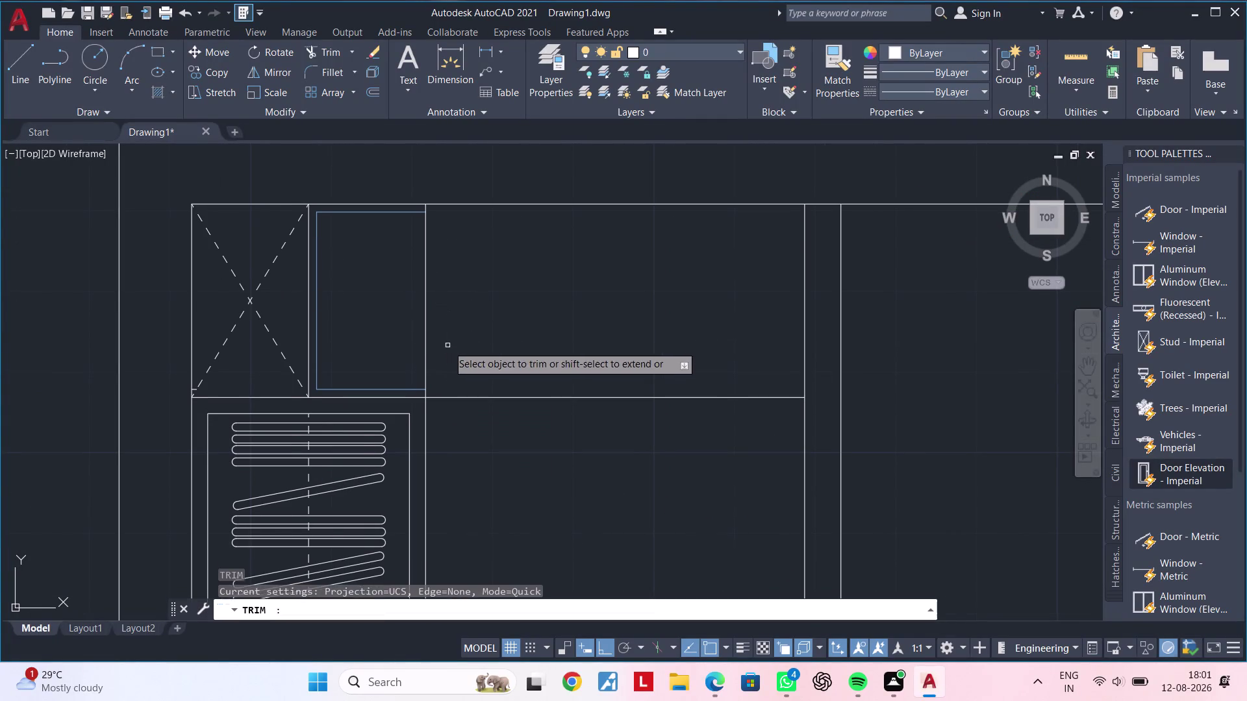
click(426, 338)
key(Escape)
key(Escape)
key(Escape)
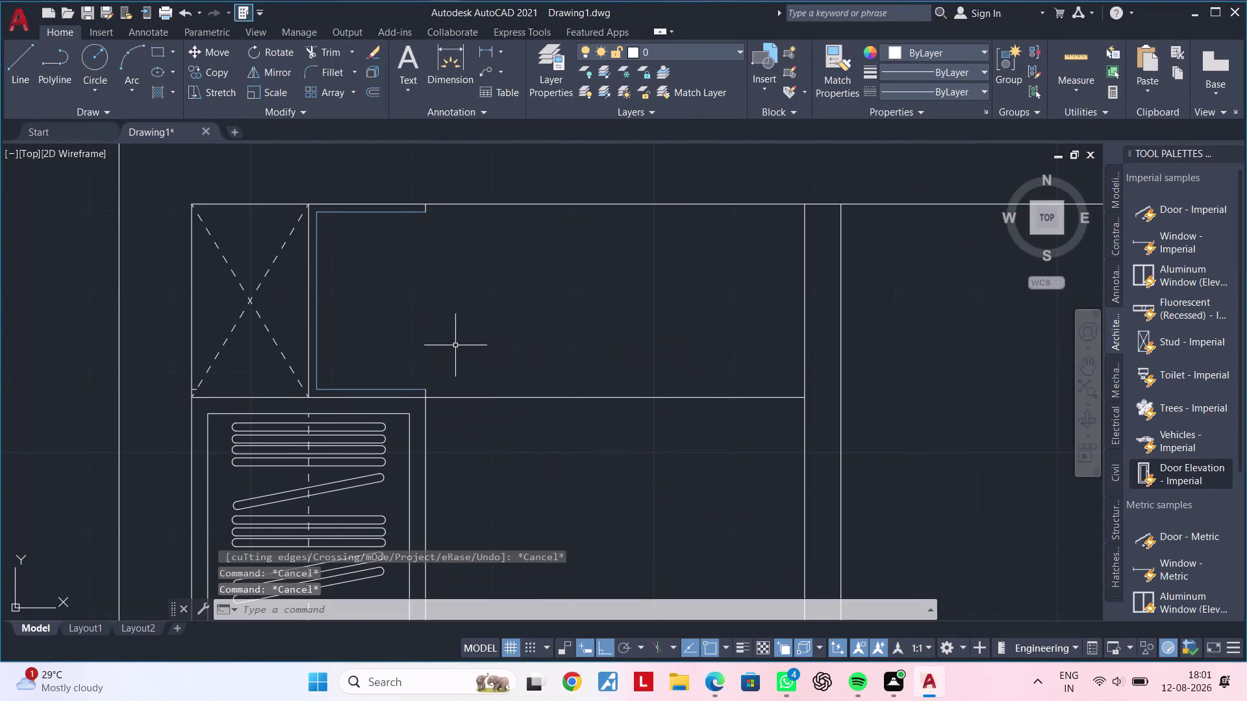
key(l)
key(space)
scroll(up, 3)
middle_drag(435, 384, 452, 360)
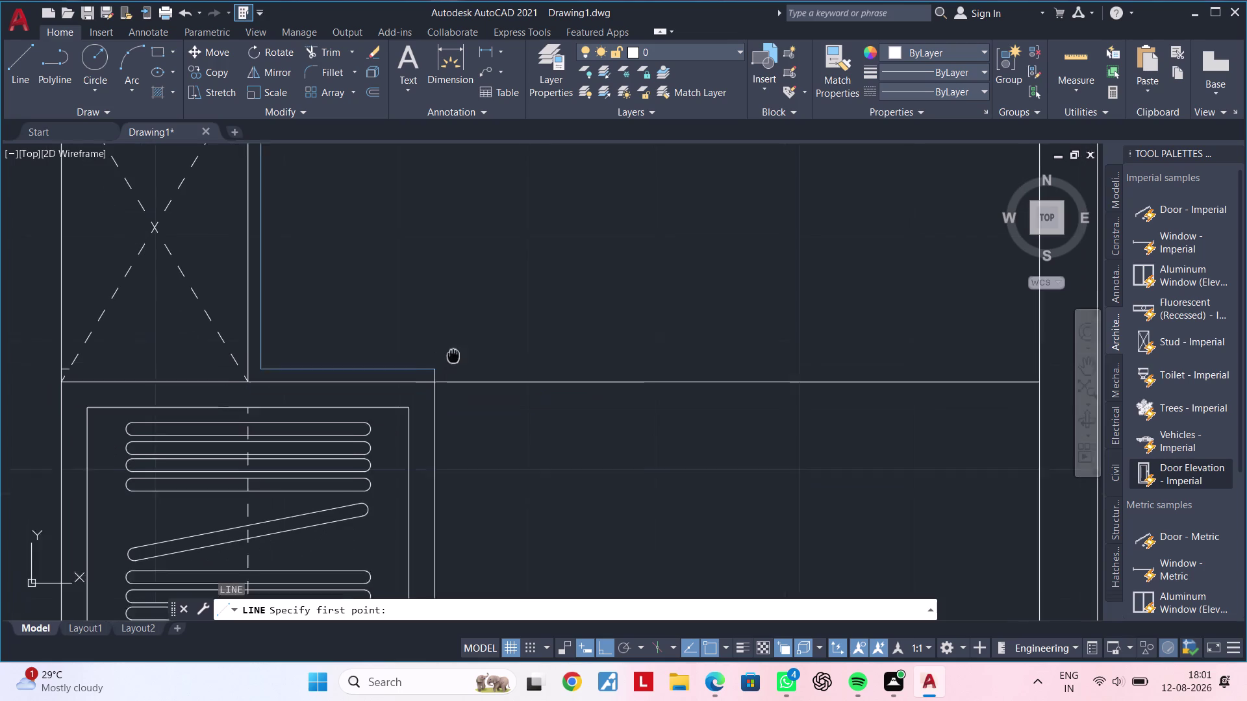
middle_drag(452, 360, 456, 349)
key(Escape)
key(Escape)
scroll(up, 3)
text(T)
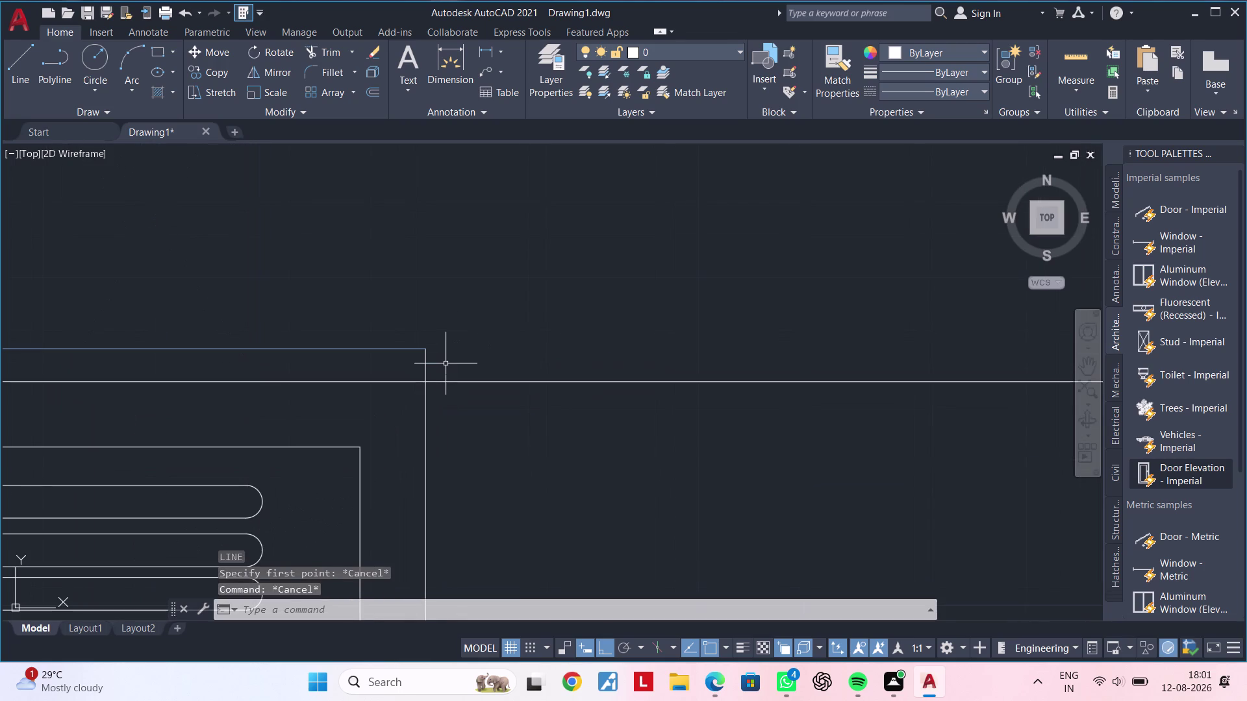
text(R)
key(space)
click(425, 367)
key(Escape)
key(Escape)
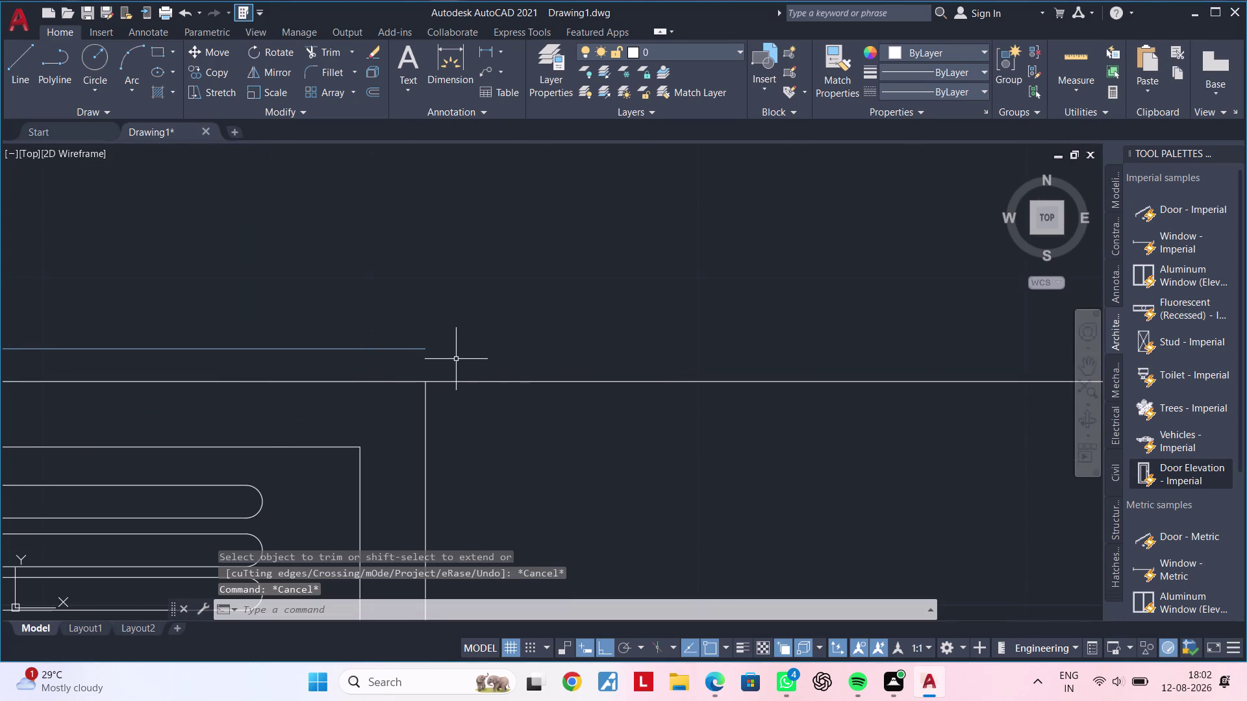
key(l)
key(space)
click(429, 385)
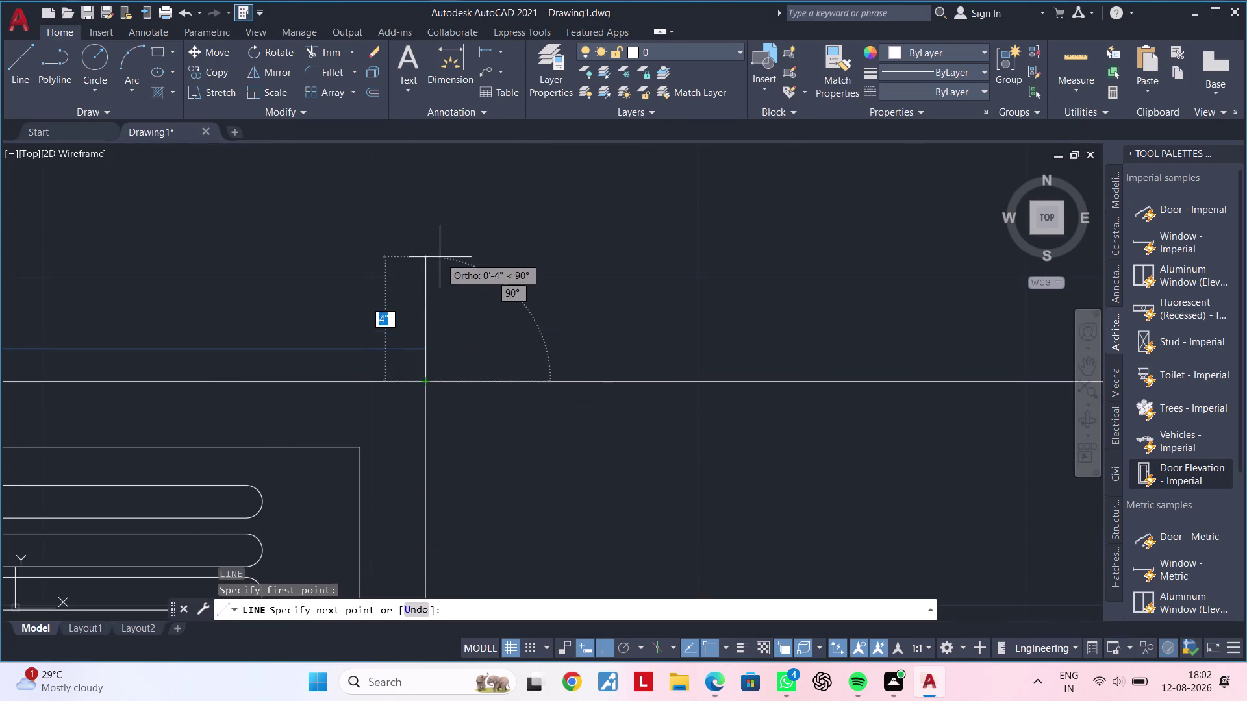
scroll(down, 3)
middle_drag(443, 258, 419, 493)
scroll(up, 3)
scroll(down, 3)
middle_drag(448, 282, 417, 401)
scroll(up, 3)
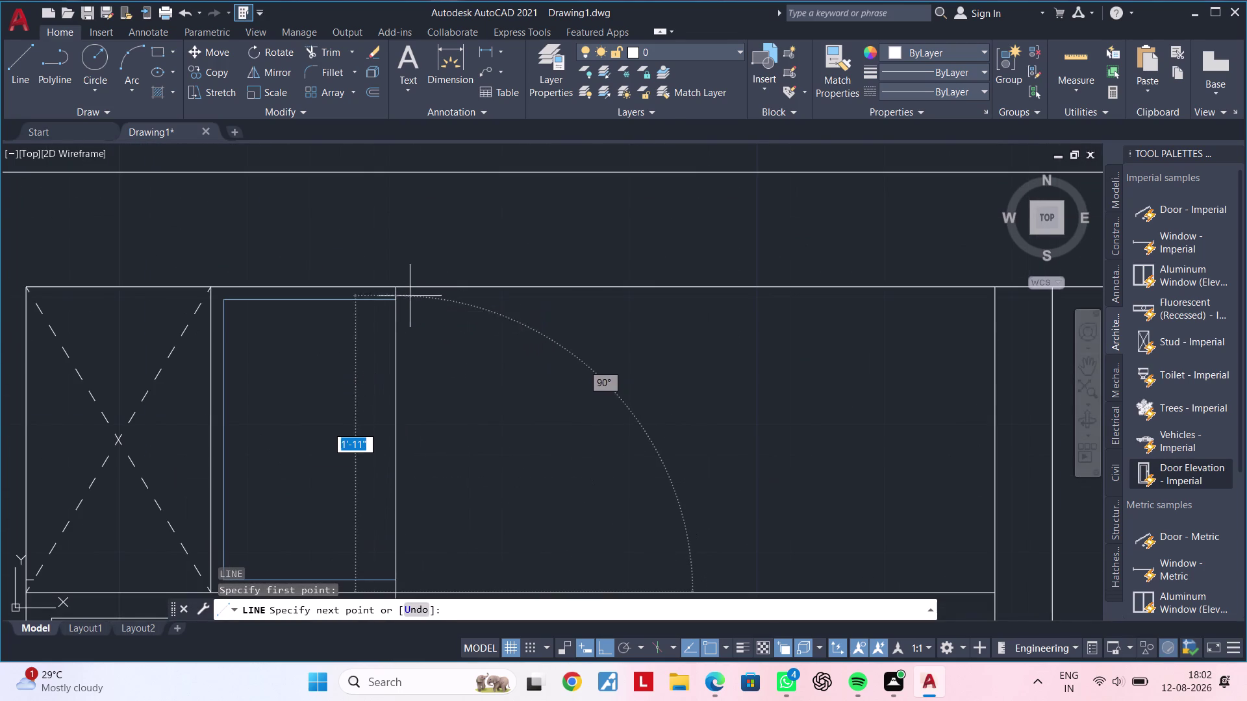
key(Escape)
key(Escape)
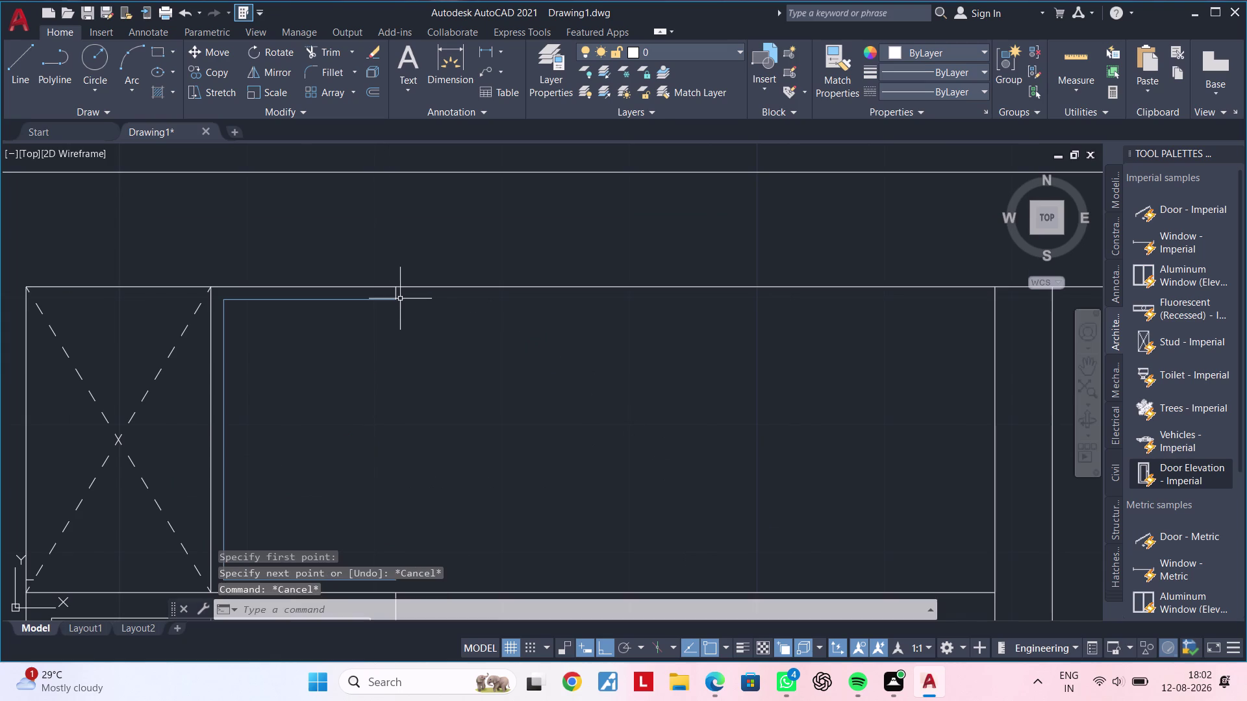
scroll(up, 3)
click(390, 296)
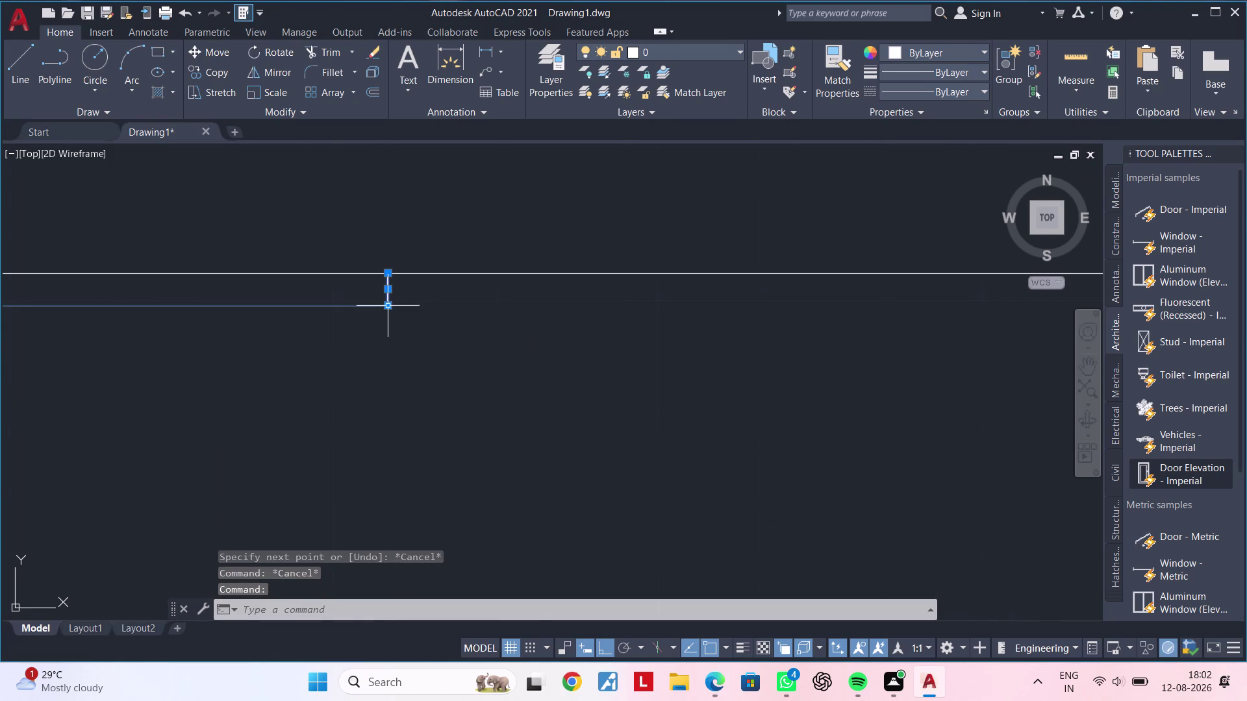
click(388, 307)
scroll(down, 3)
middle_drag(378, 459, 469, 142)
click(470, 506)
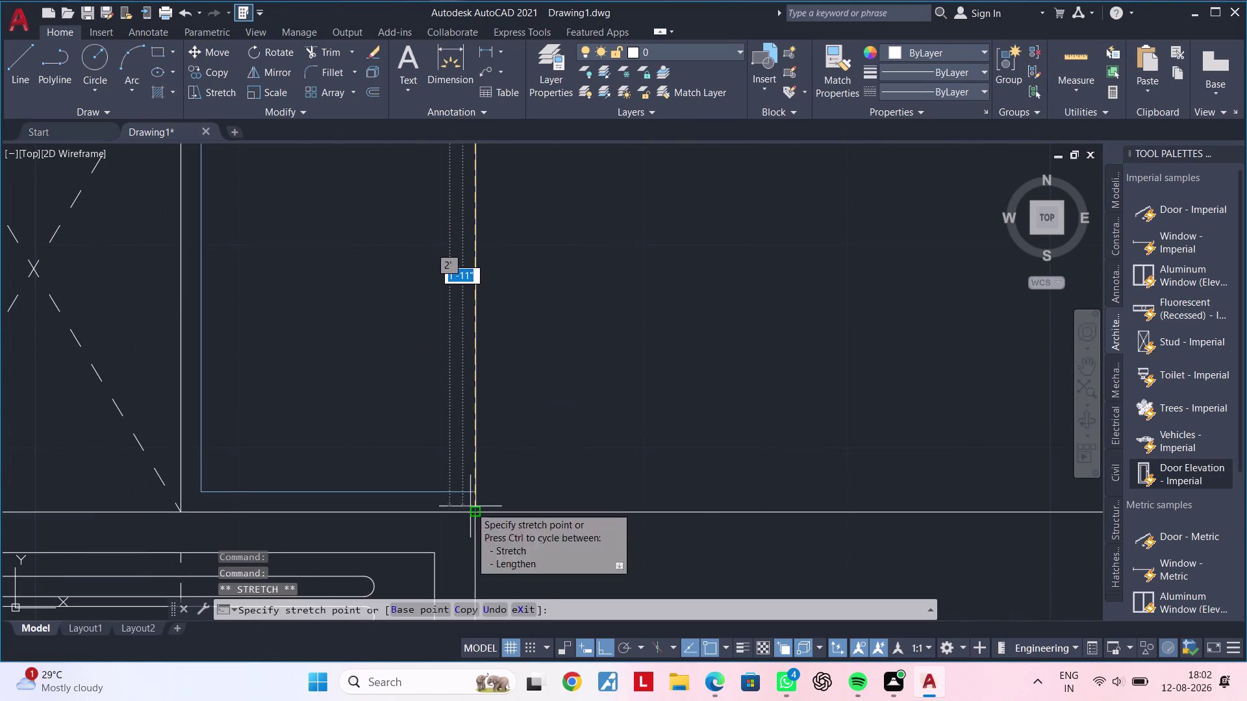
key(Escape)
key(Escape)
scroll(down, 3)
middle_drag(546, 417, 546, 325)
key(Escape)
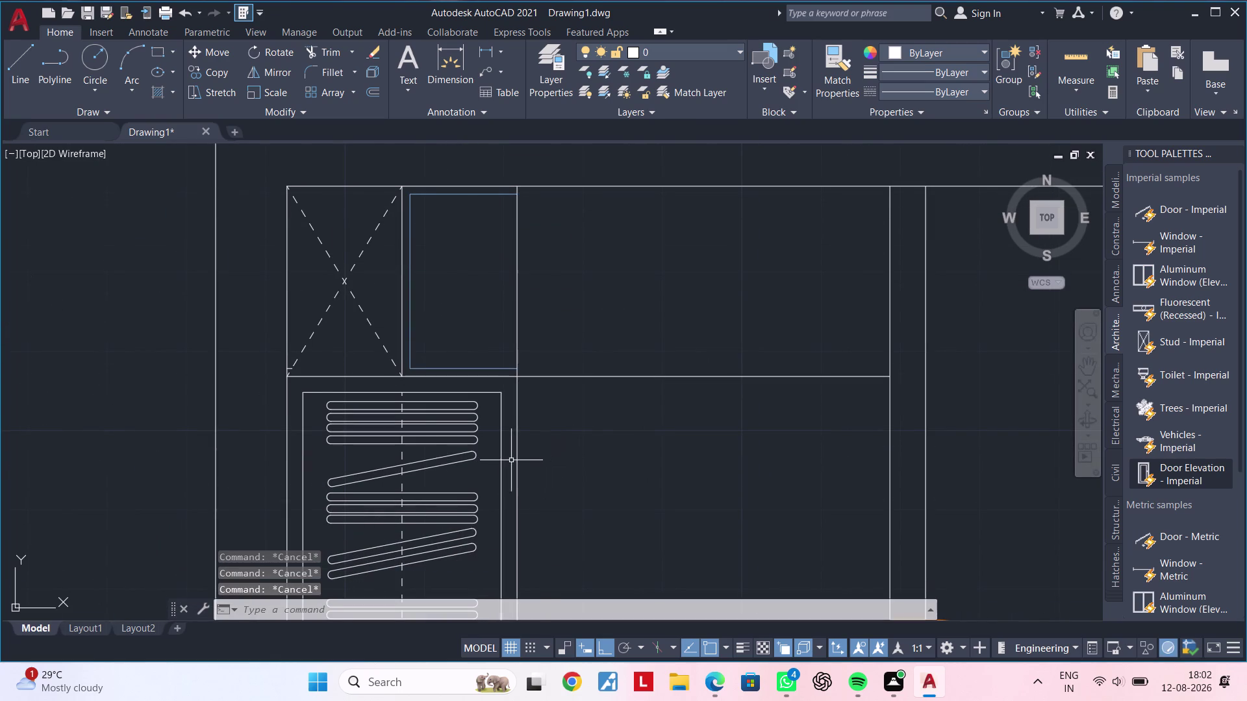
click(515, 455)
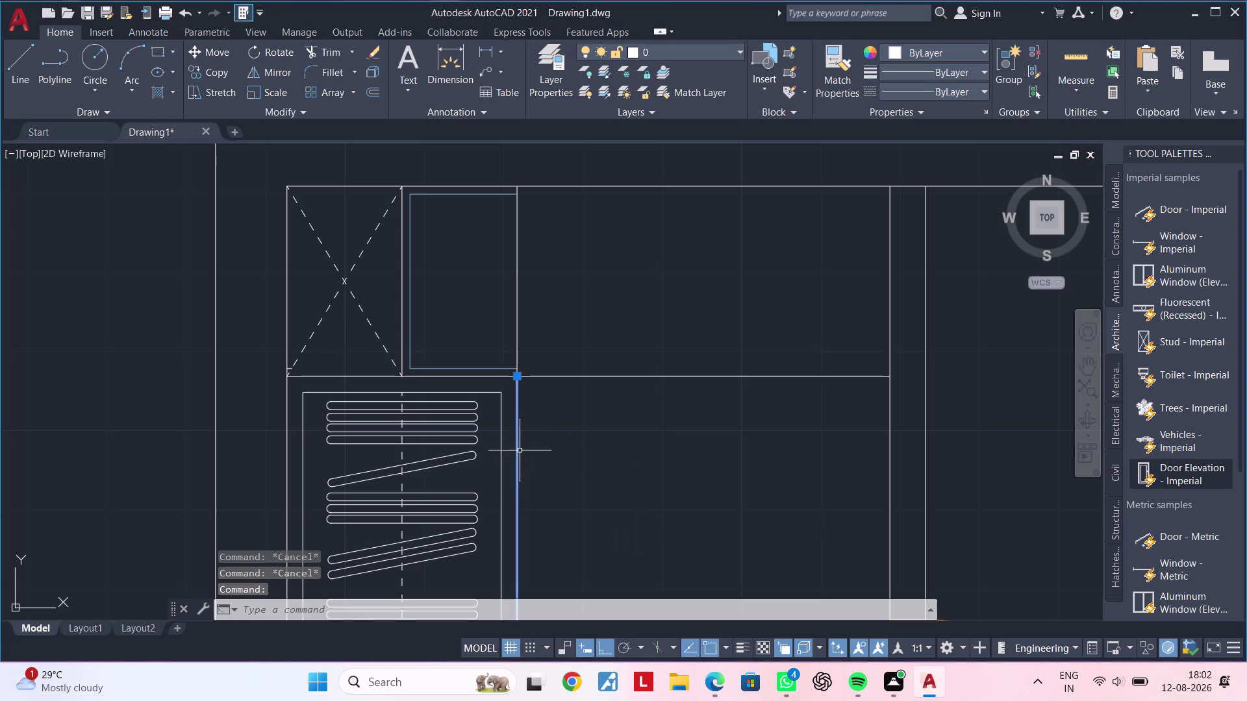
Select the horizontal wall line and the closet outline's sides and bottom edge.
click(567, 377)
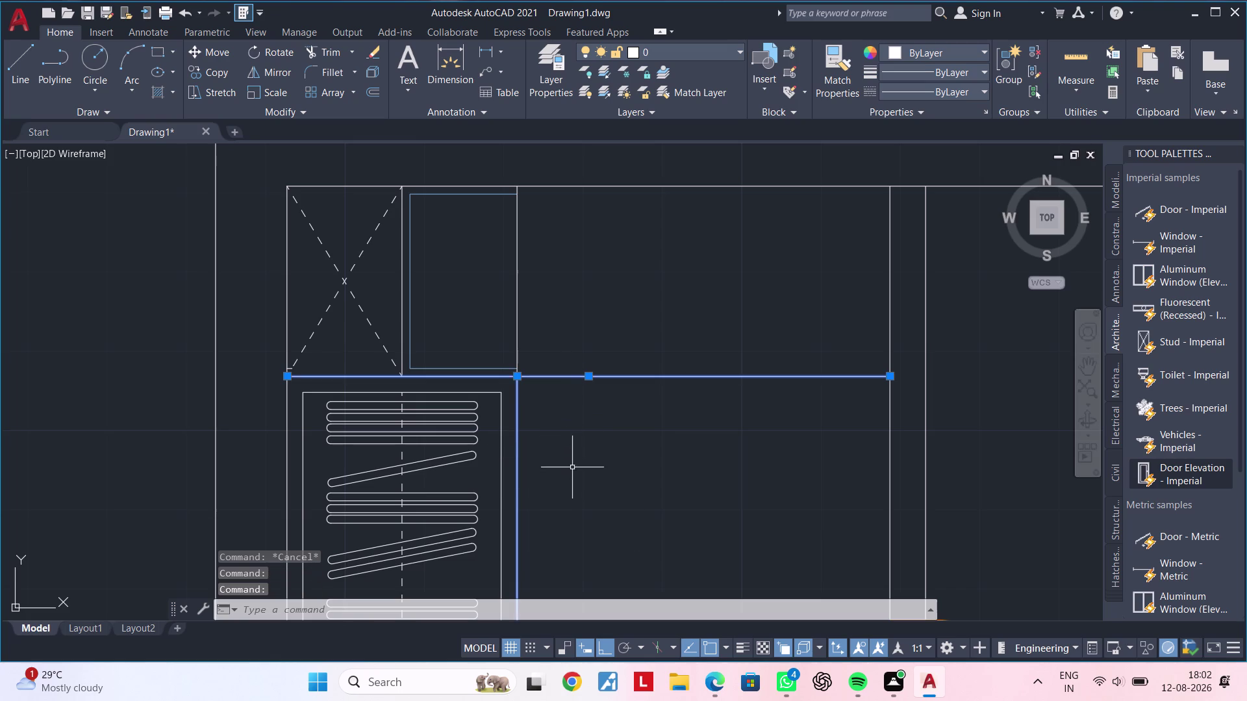
middle_drag(570, 487, 661, 346)
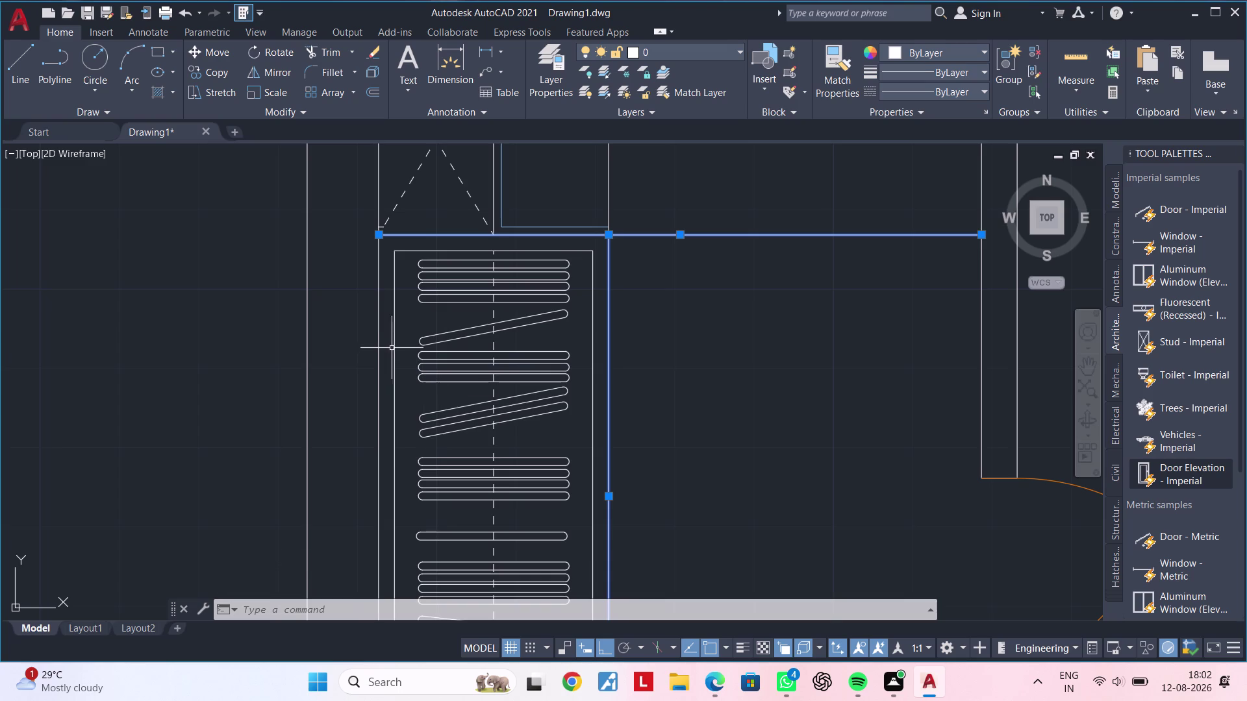
click(392, 340)
click(409, 251)
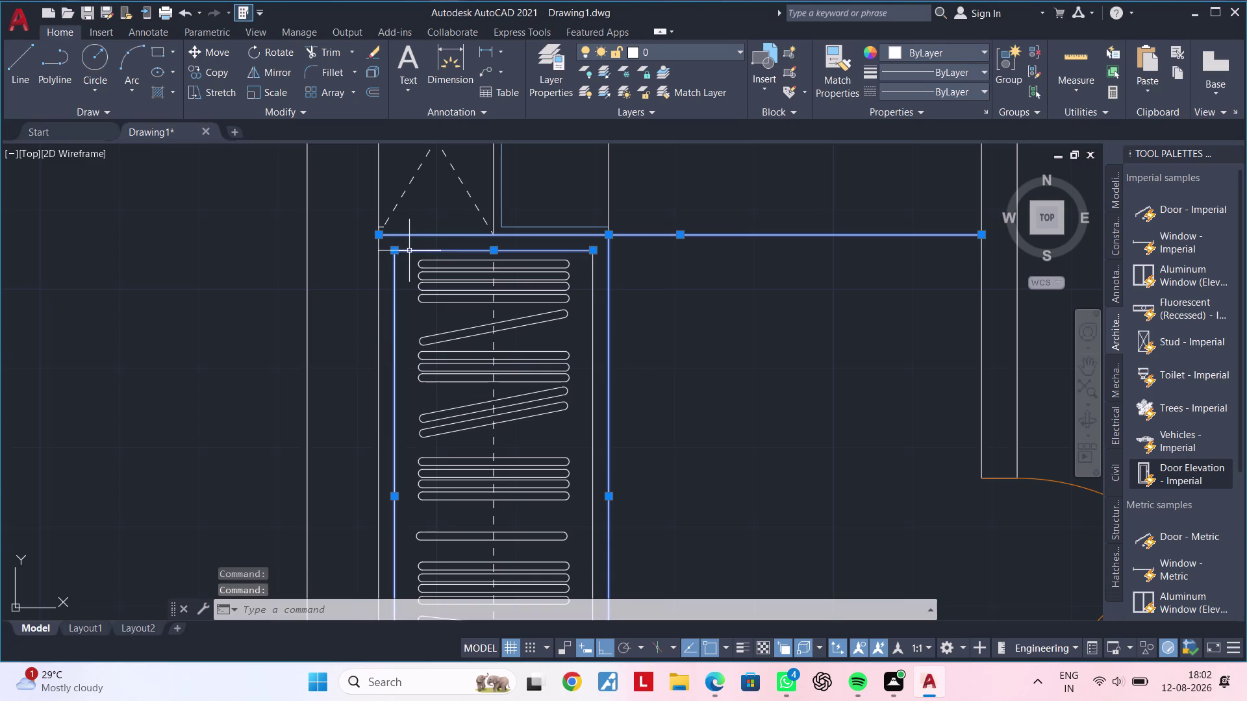
click(592, 292)
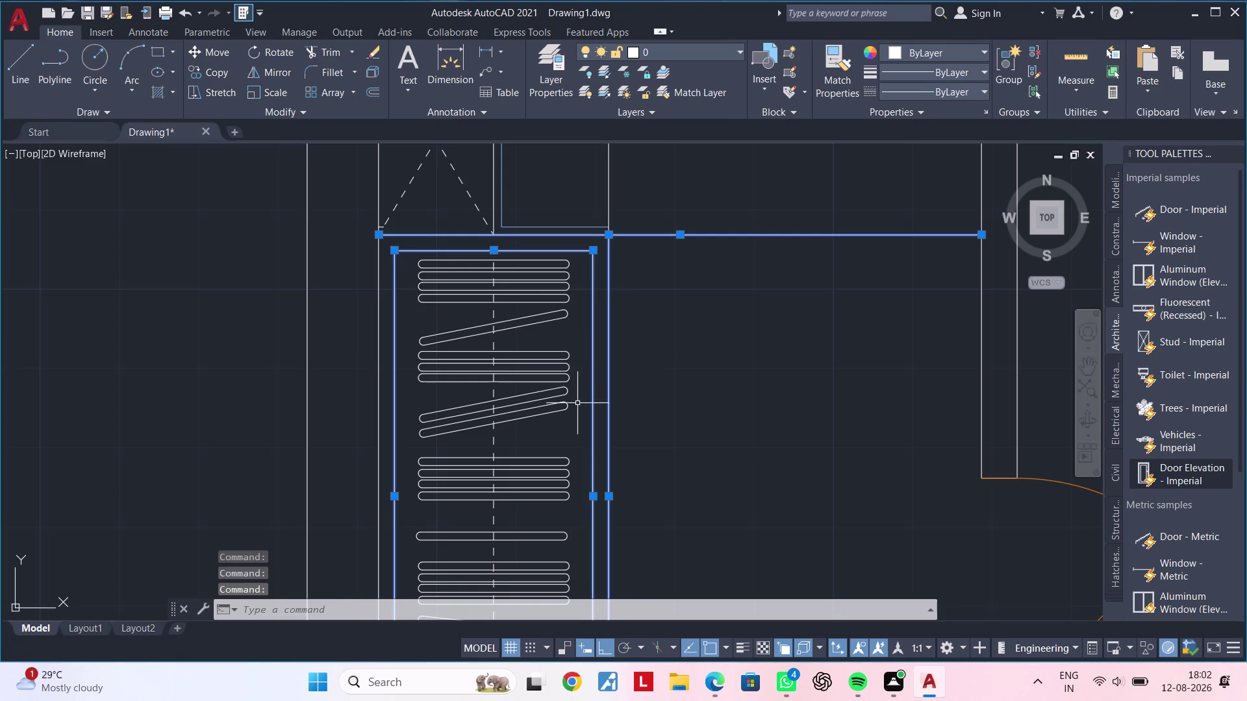
middle_drag(578, 403, 611, 141)
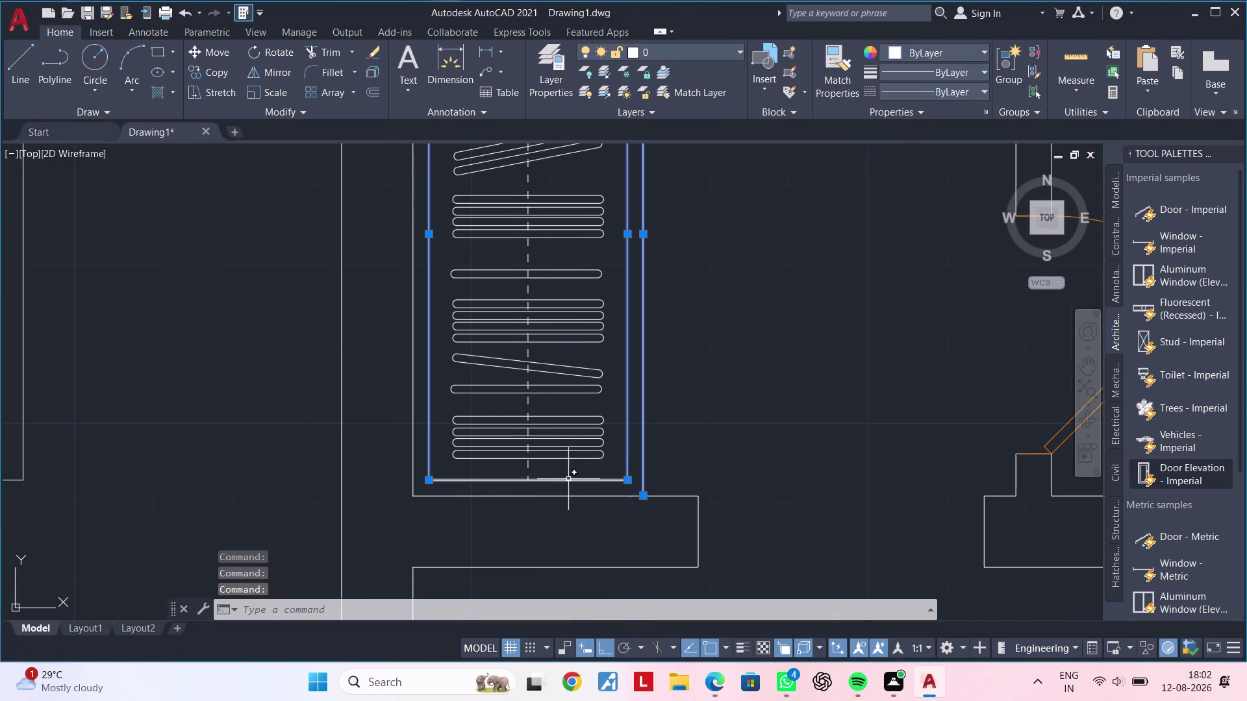
click(568, 480)
scroll(down, 3)
middle_drag(756, 359, 706, 478)
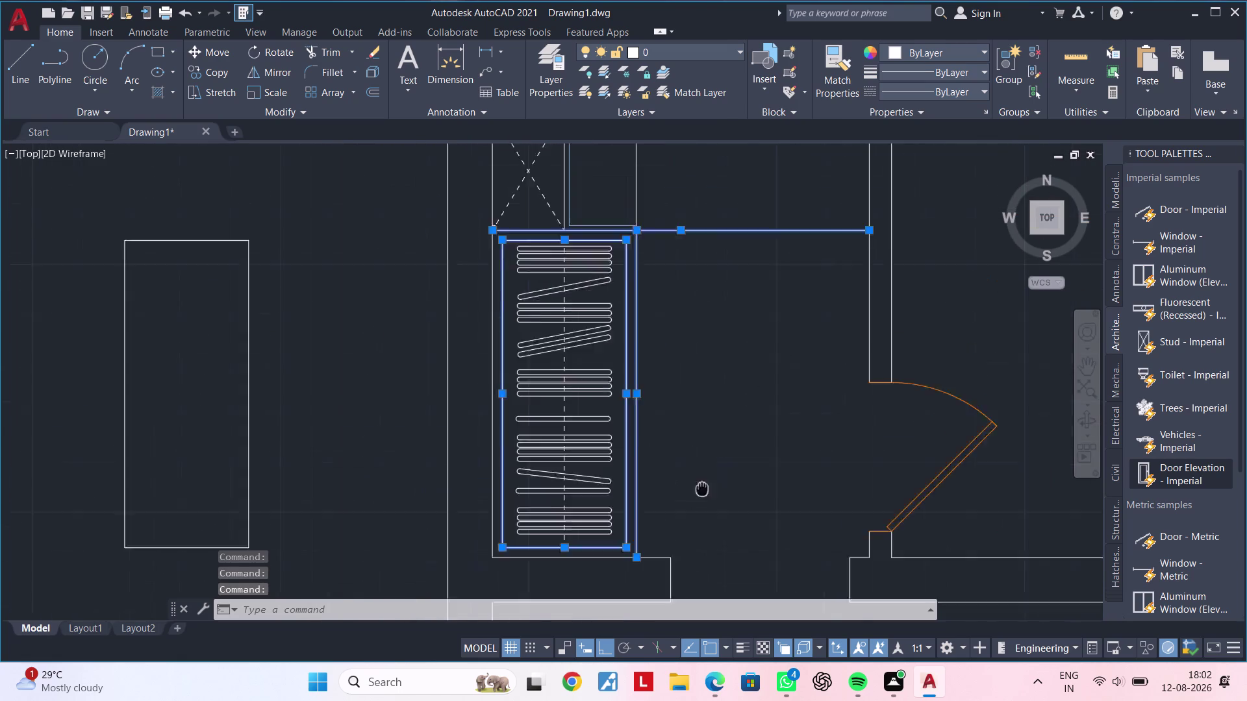
middle_drag(707, 478, 696, 514)
Set the selected lines to Magenta, then clear the selection.
click(898, 55)
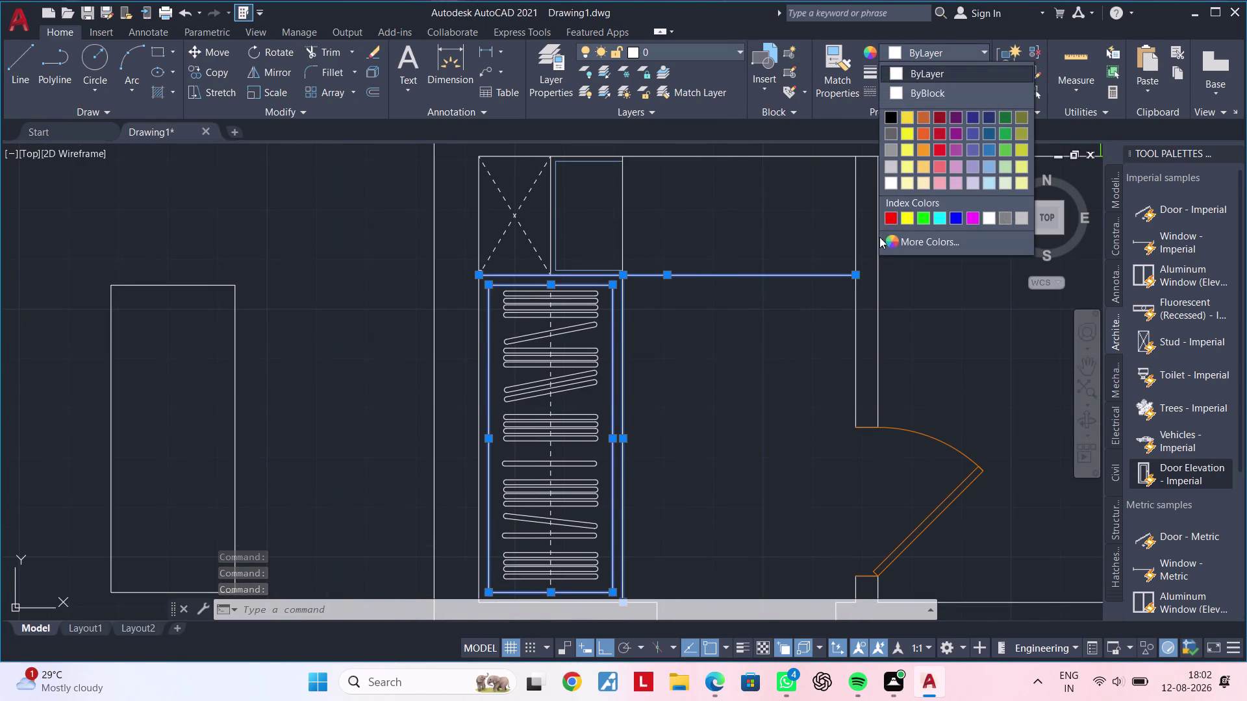
click(956, 152)
key(Escape)
key(Escape)
scroll(down, 3)
middle_drag(773, 414, 697, 334)
key(Escape)
middle_drag(697, 334, 614, 346)
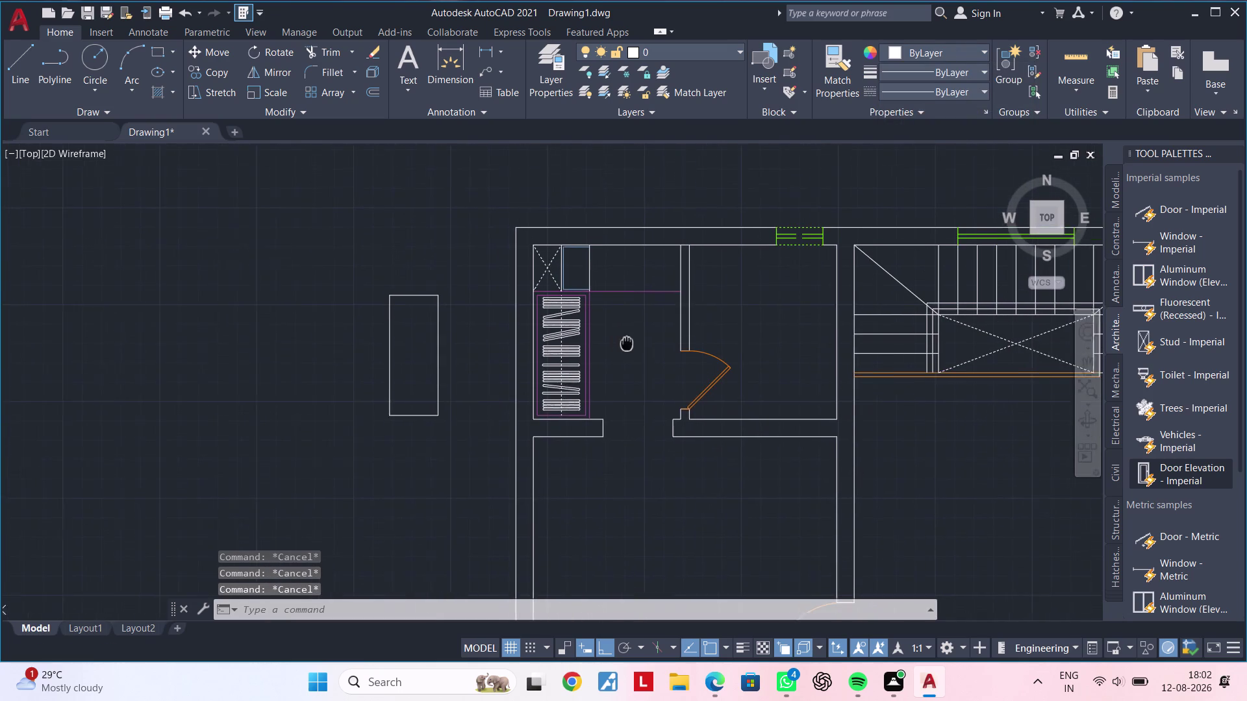
middle_drag(614, 346, 611, 347)
key(Escape)
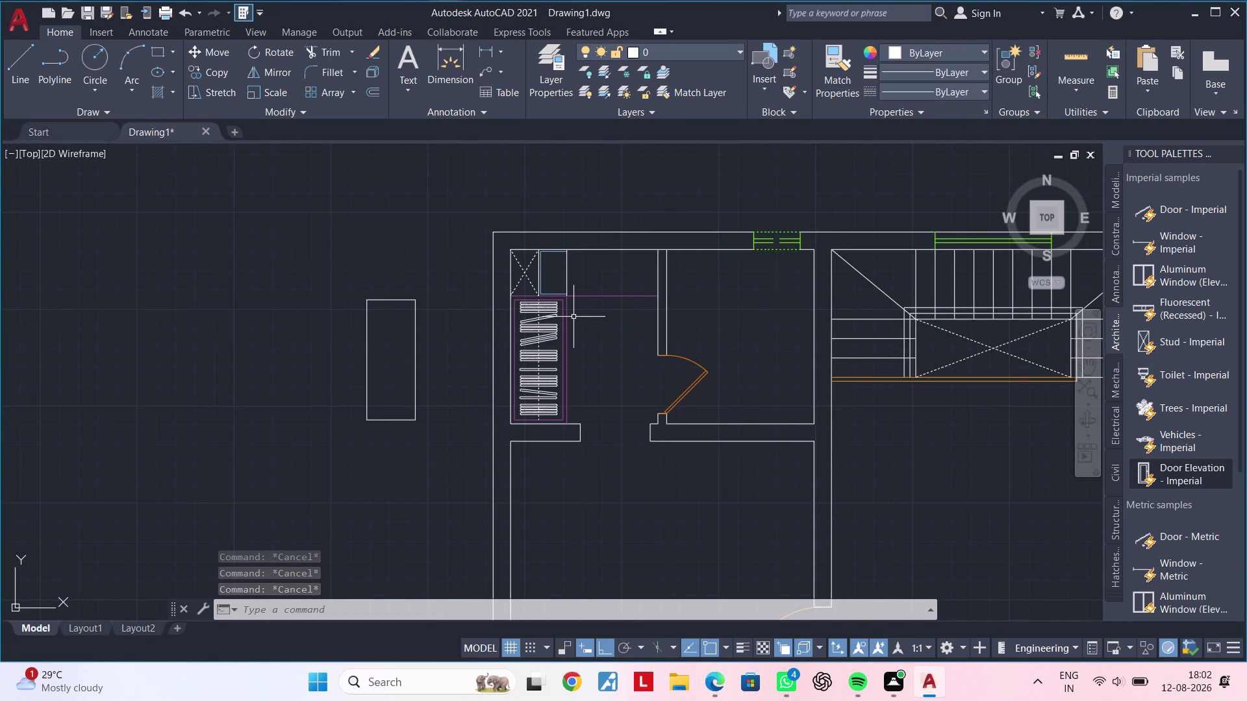
middle_drag(611, 349, 544, 355)
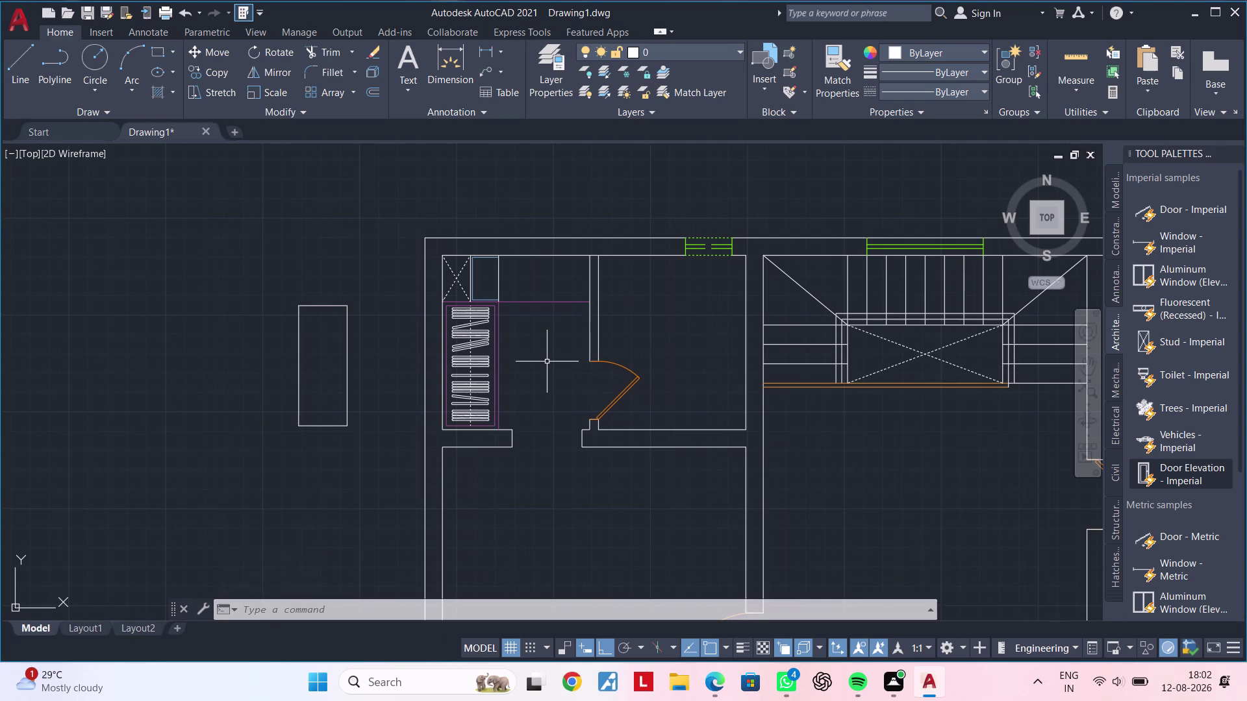
middle_drag(546, 360, 547, 374)
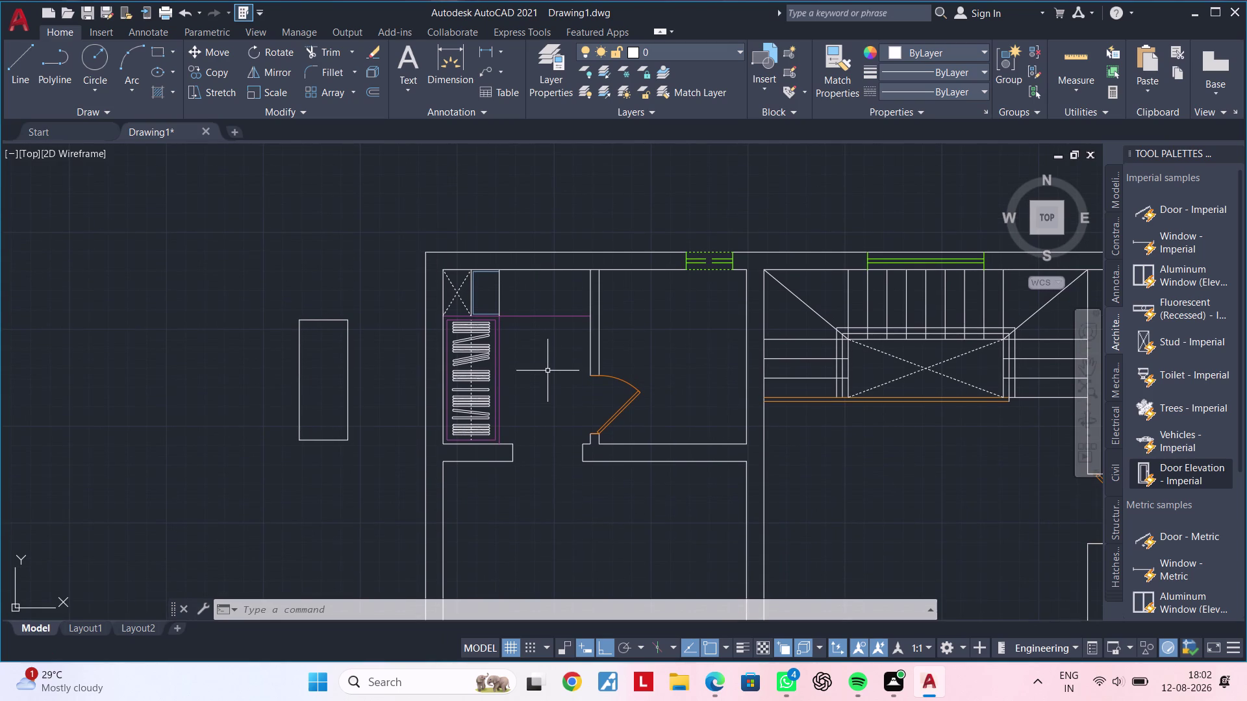
scroll(up, 3)
scroll(up, 3)
scroll(down, 3)
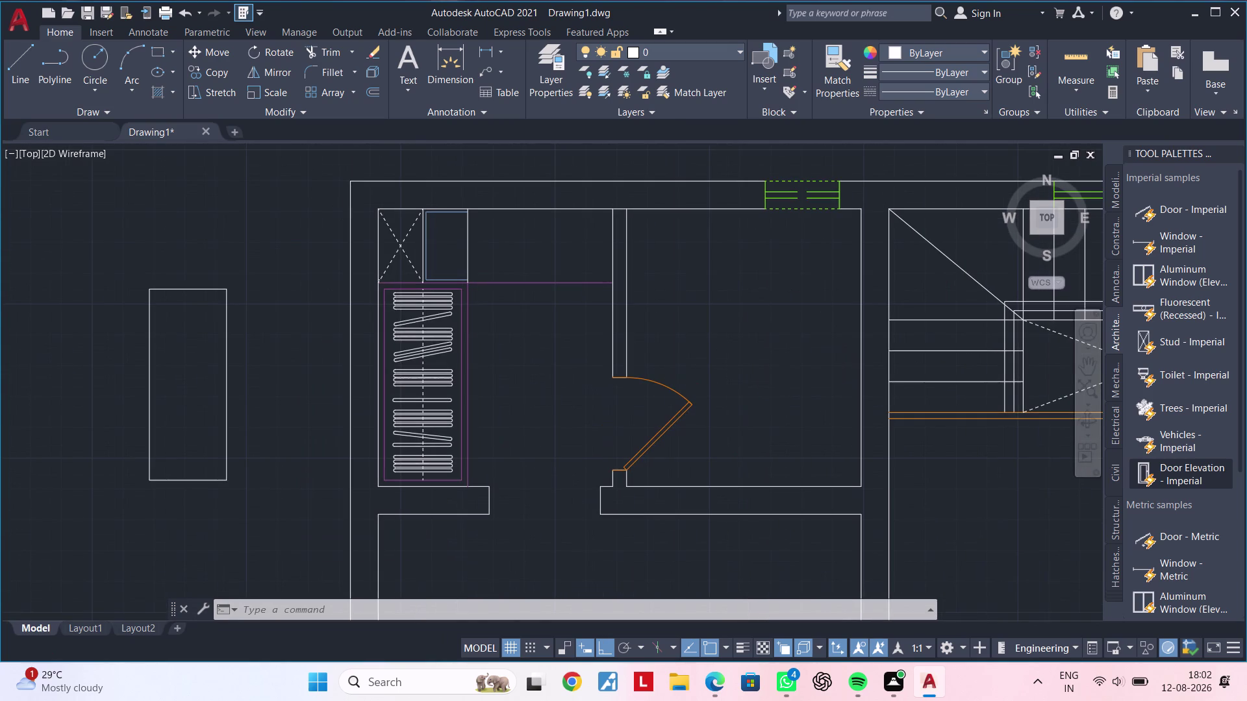
middle_drag(547, 371, 520, 406)
Pan along the top wall and cancel any active command.
scroll(up, 3)
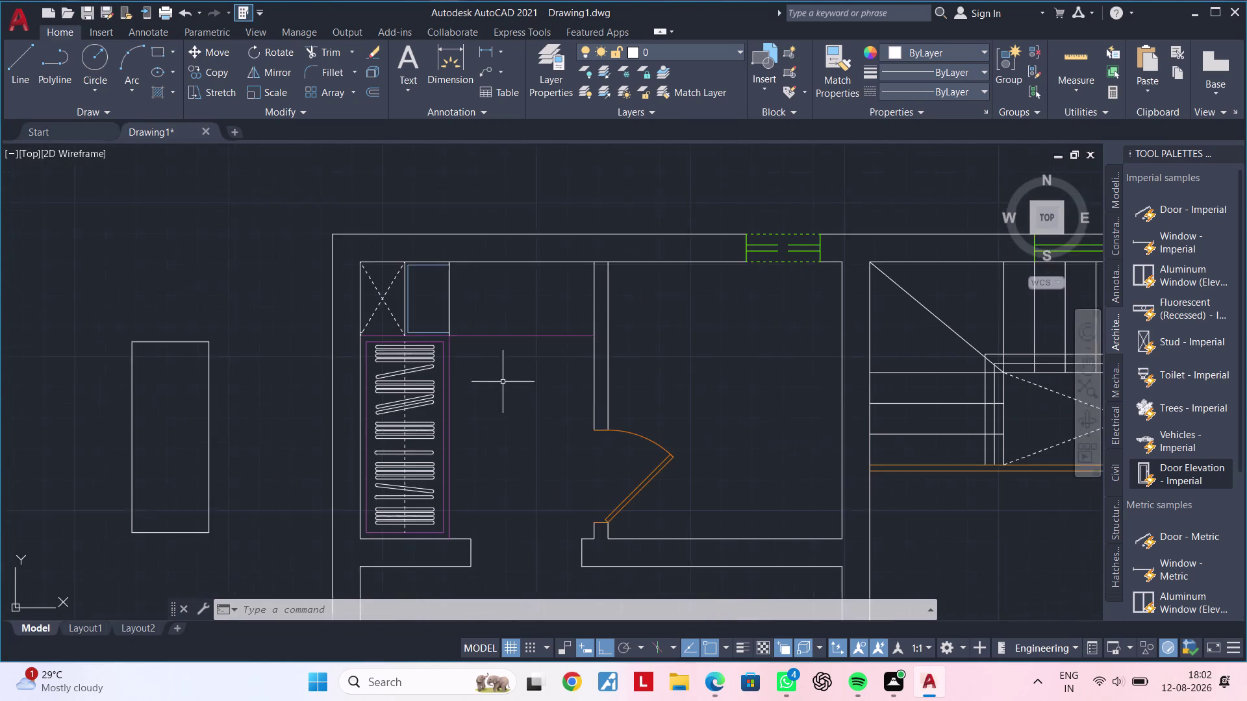
middle_drag(502, 386, 483, 408)
middle_drag(483, 408, 483, 482)
scroll(up, 3)
middle_drag(476, 391, 545, 383)
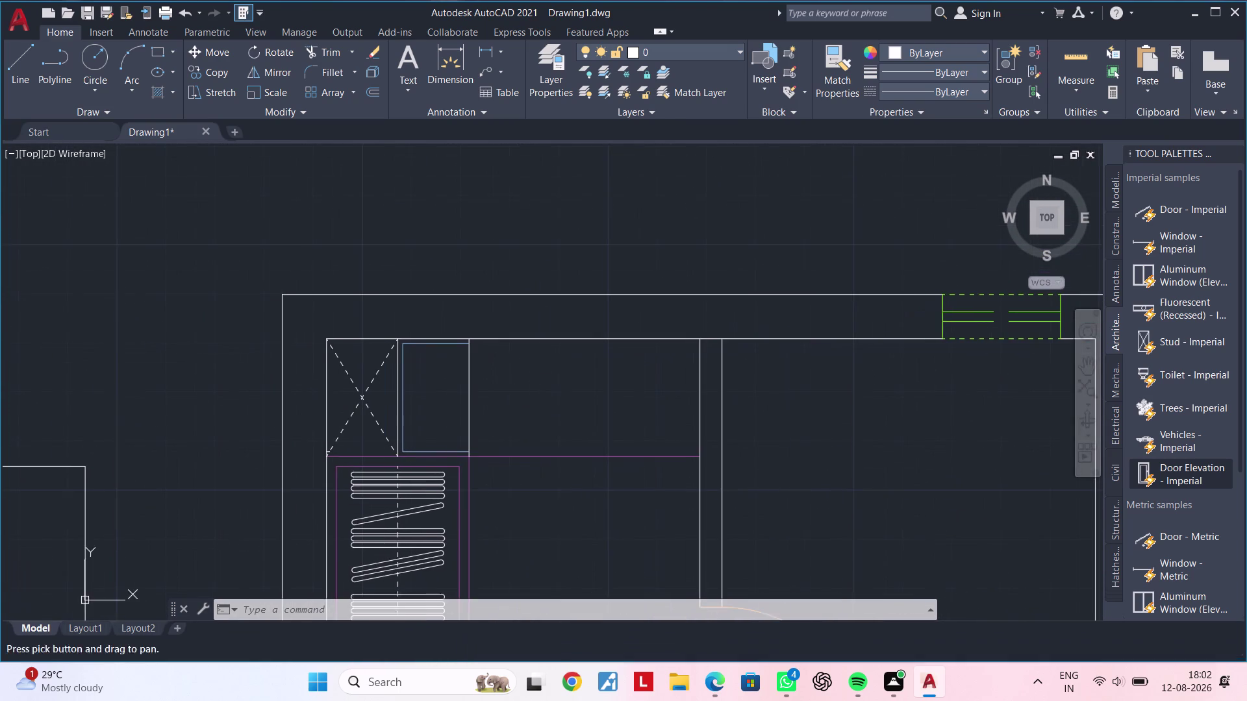
middle_drag(533, 400, 517, 362)
key(Escape)
key(Escape)
key(Escape)
key(Escape)
key(Escape)
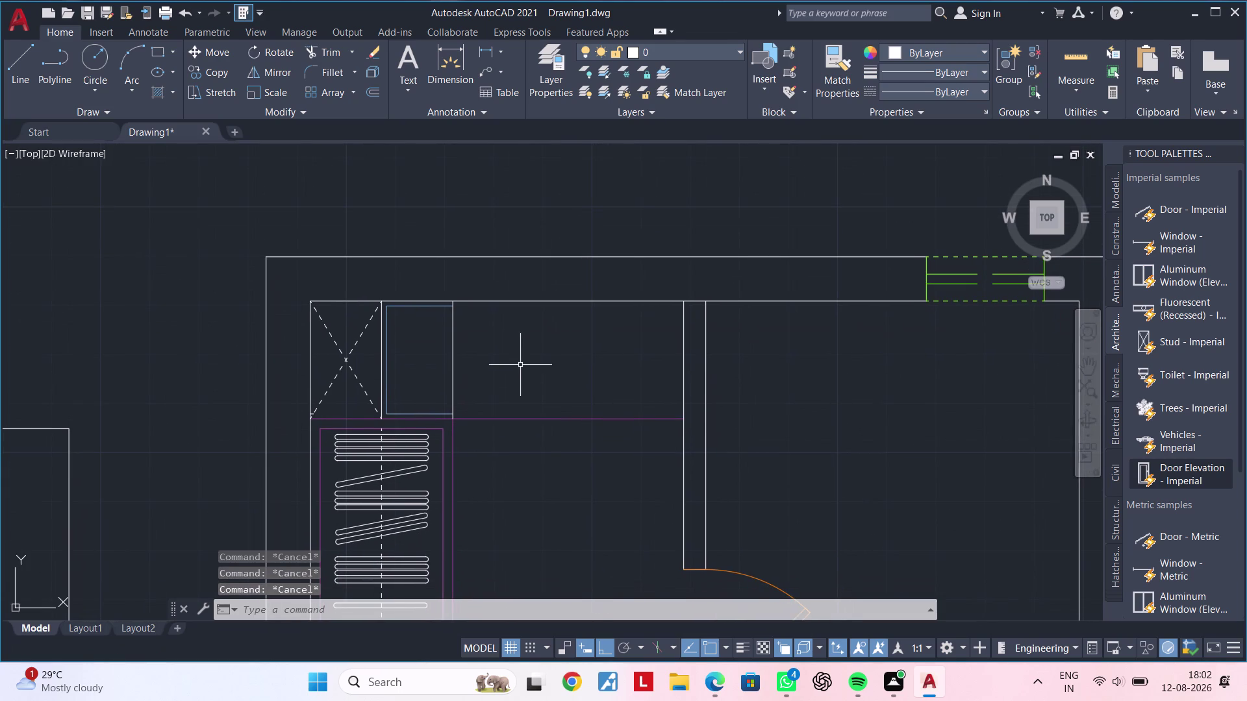
key(Escape)
middle_drag(521, 366, 494, 375)
key(Escape)
key(Escape)
key(Escape)
key(Escape)
key(Escape)
key(Escape)
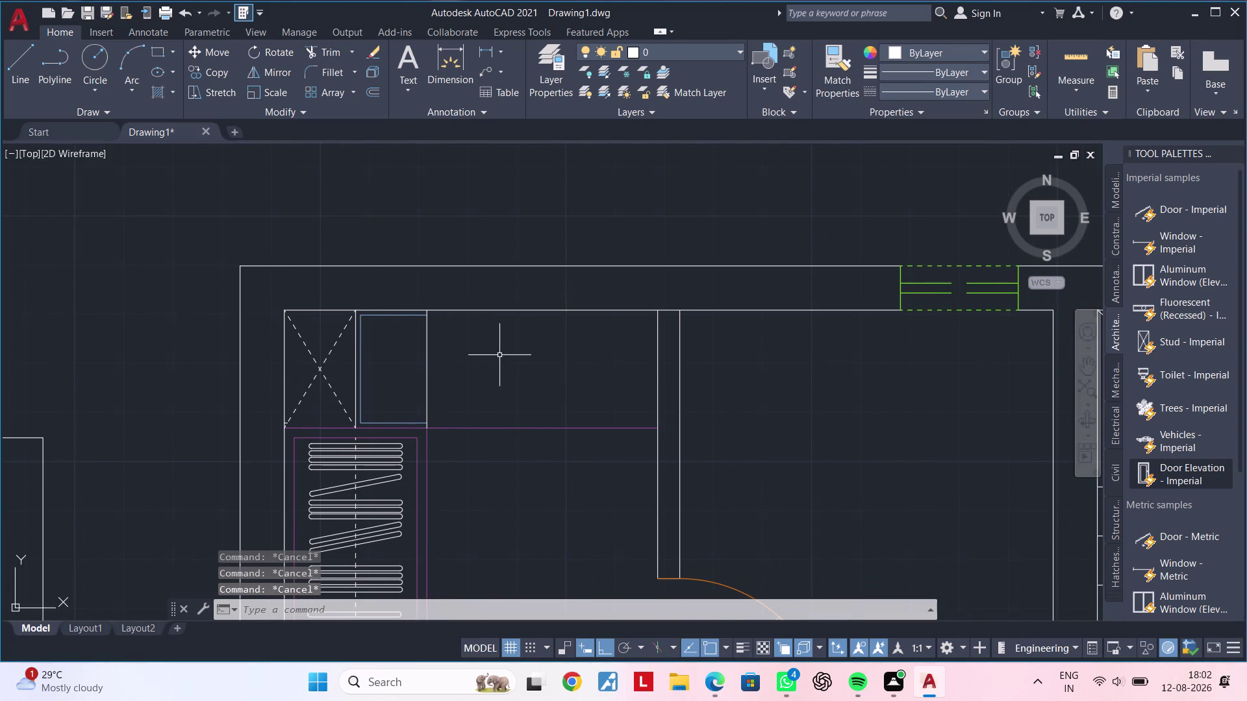
key(Escape)
key(Escape)
key(Escape)
key(Escape)
key(Escape)
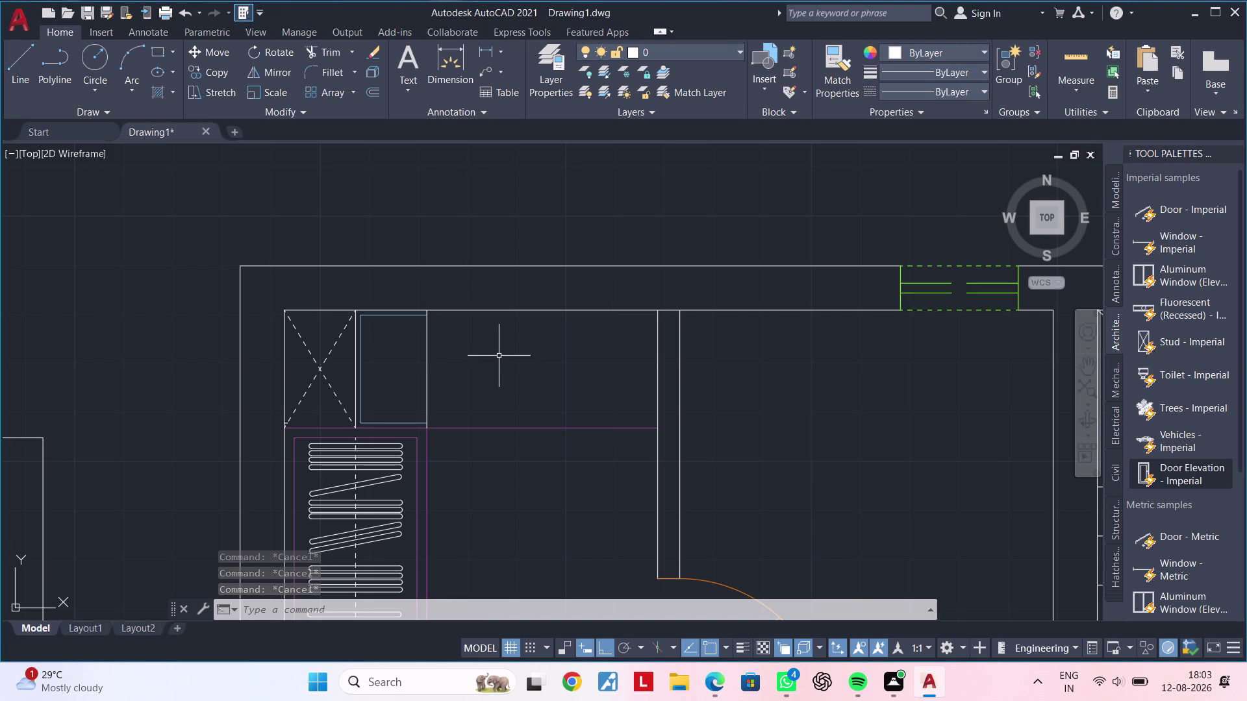
key(Escape)
key(Escape)
Offset the inner top wall line 1" downward with OF.
text(OF)
key(space)
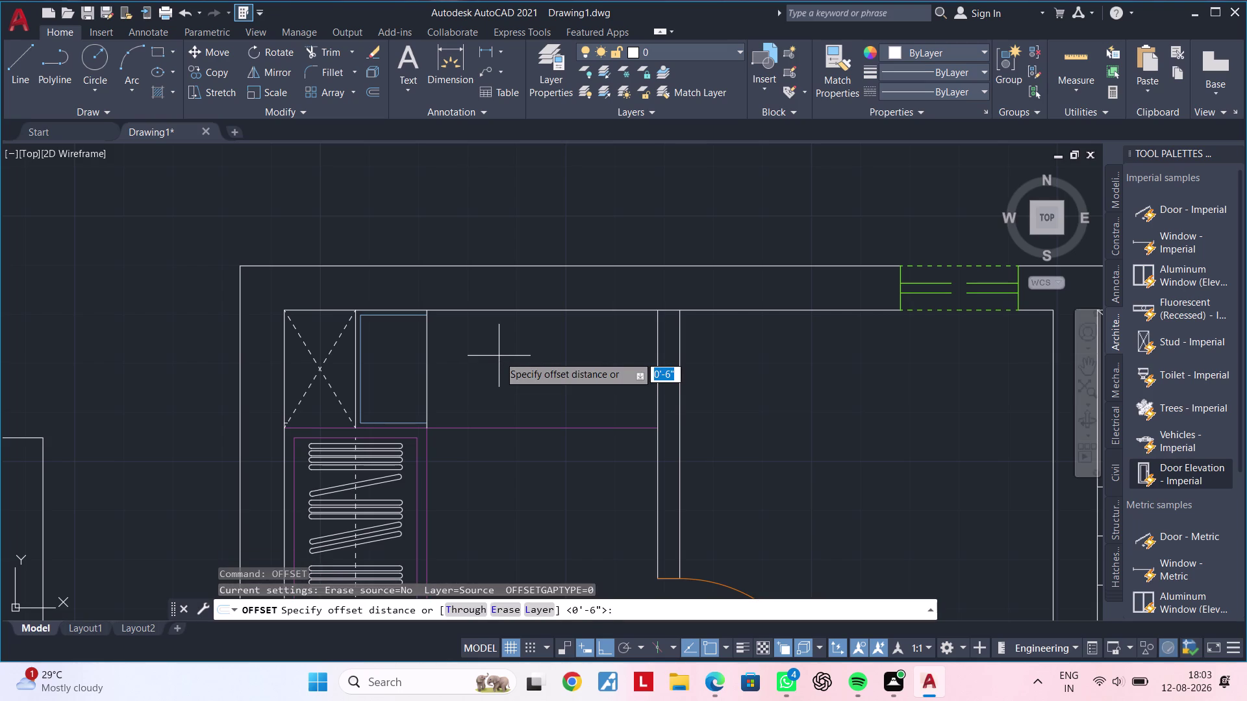
text(1")
key(Return)
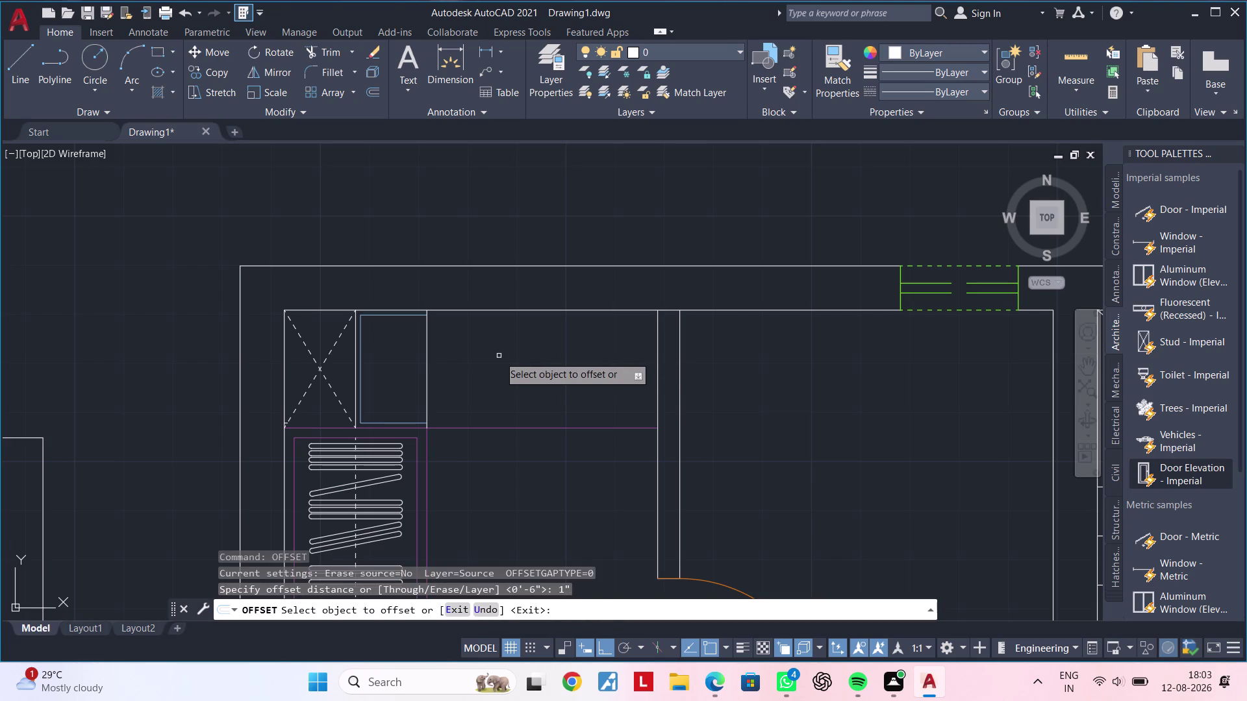
click(529, 310)
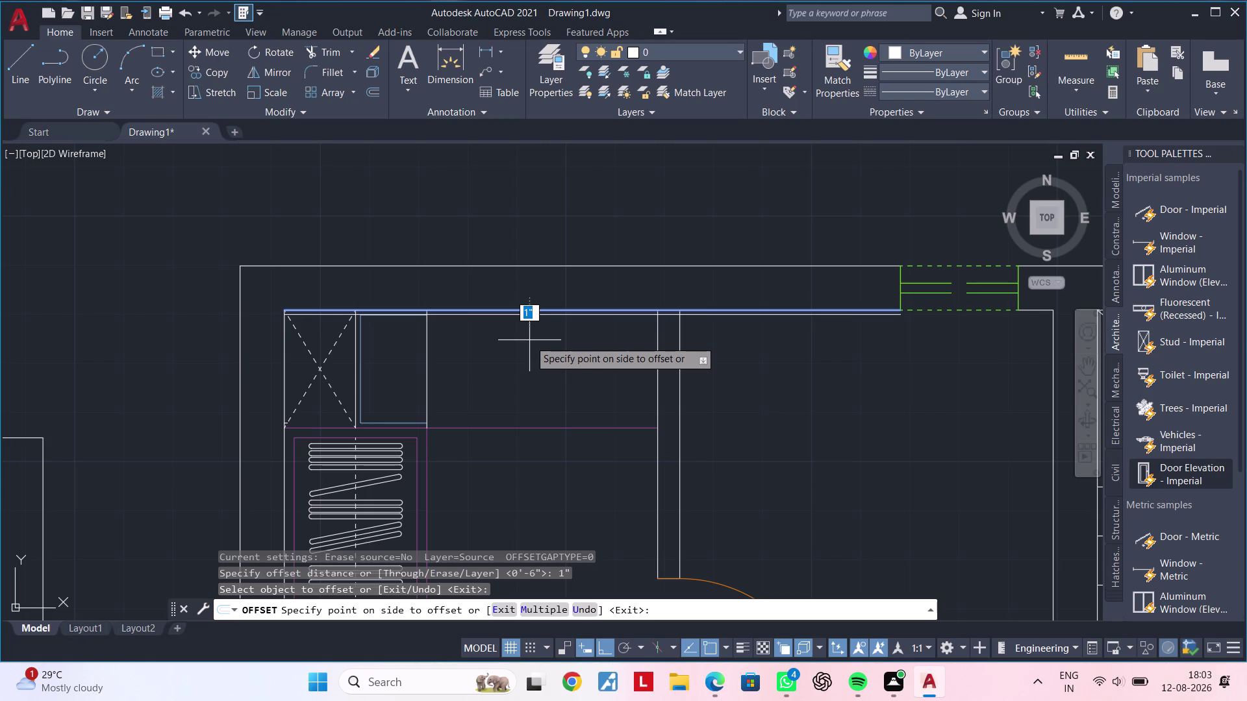
click(530, 340)
key(Escape)
key(Escape)
key(Escape)
key(Escape)
key(Escape)
Trim the overlapping segment along the top wall.
text(T)
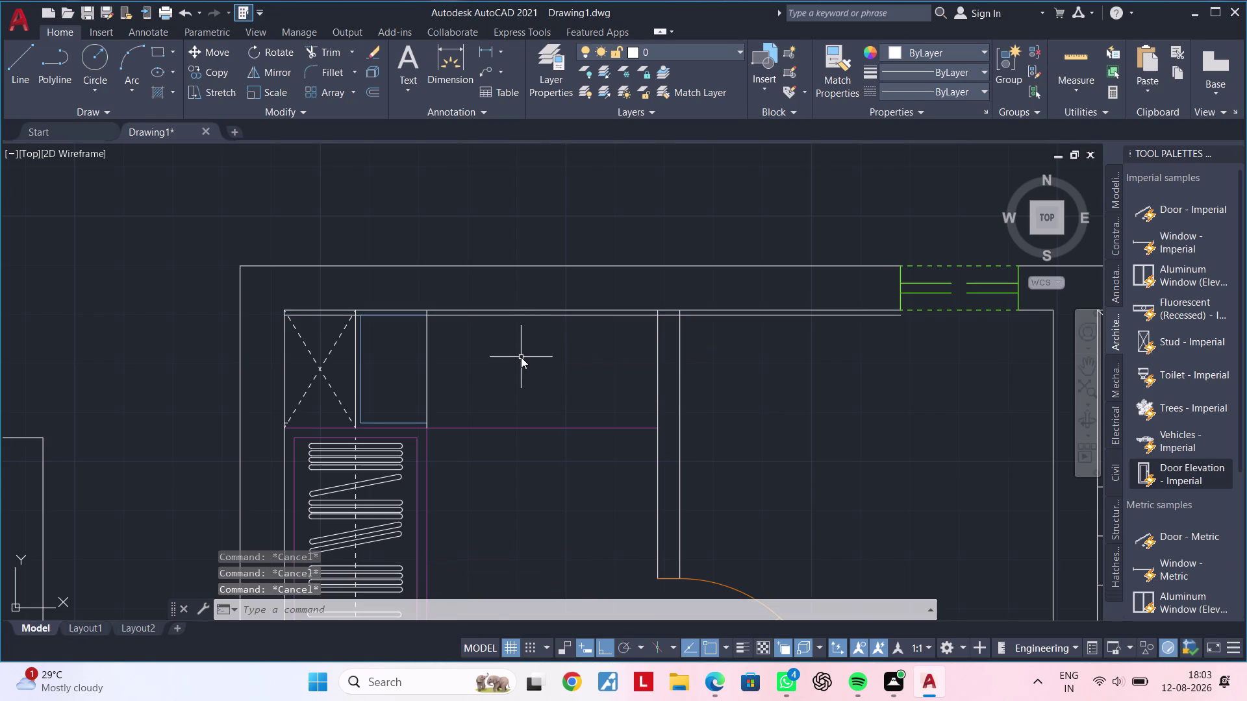
text(R)
key(space)
scroll(up, 3)
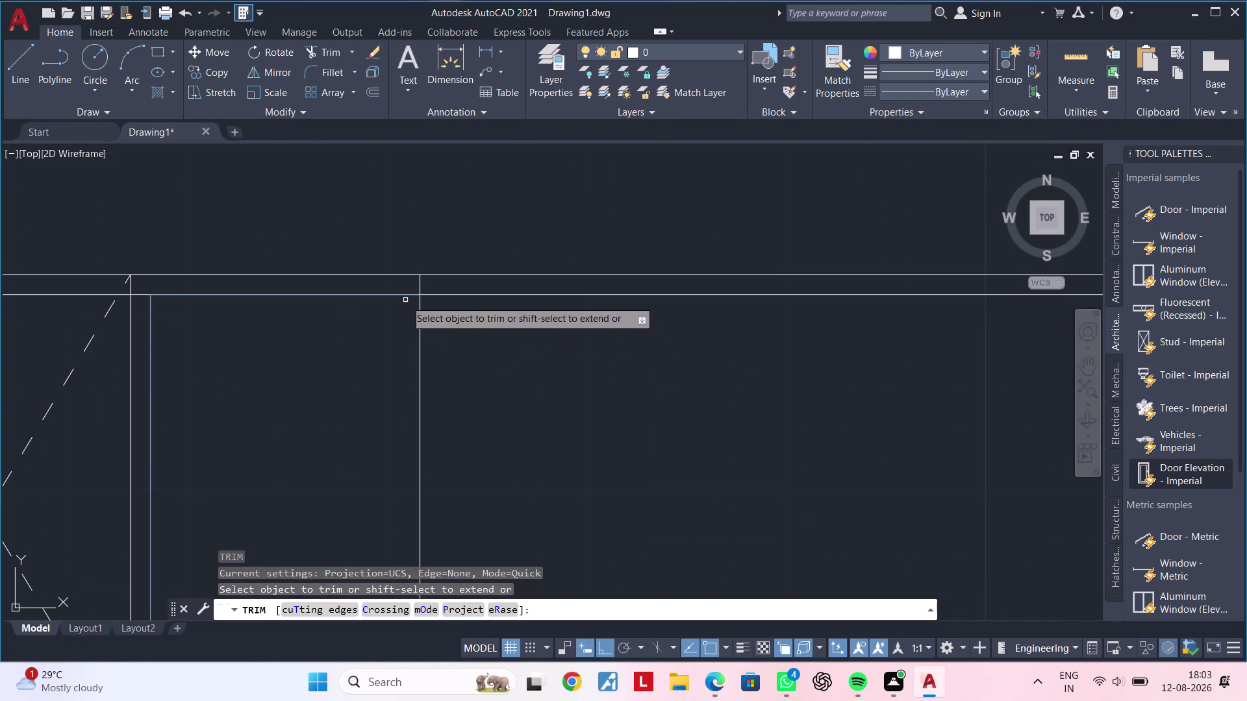
click(404, 295)
click(456, 375)
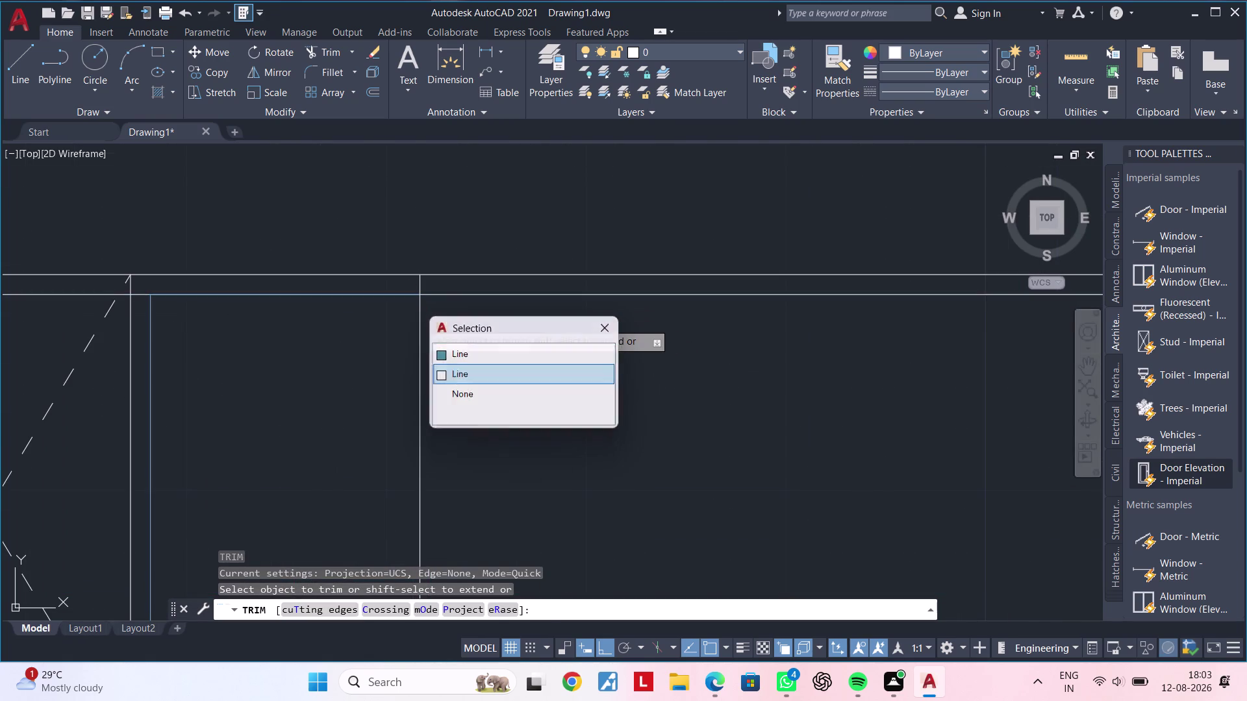
scroll(down, 3)
scroll(down, 3)
middle_drag(542, 380, 470, 380)
key(Escape)
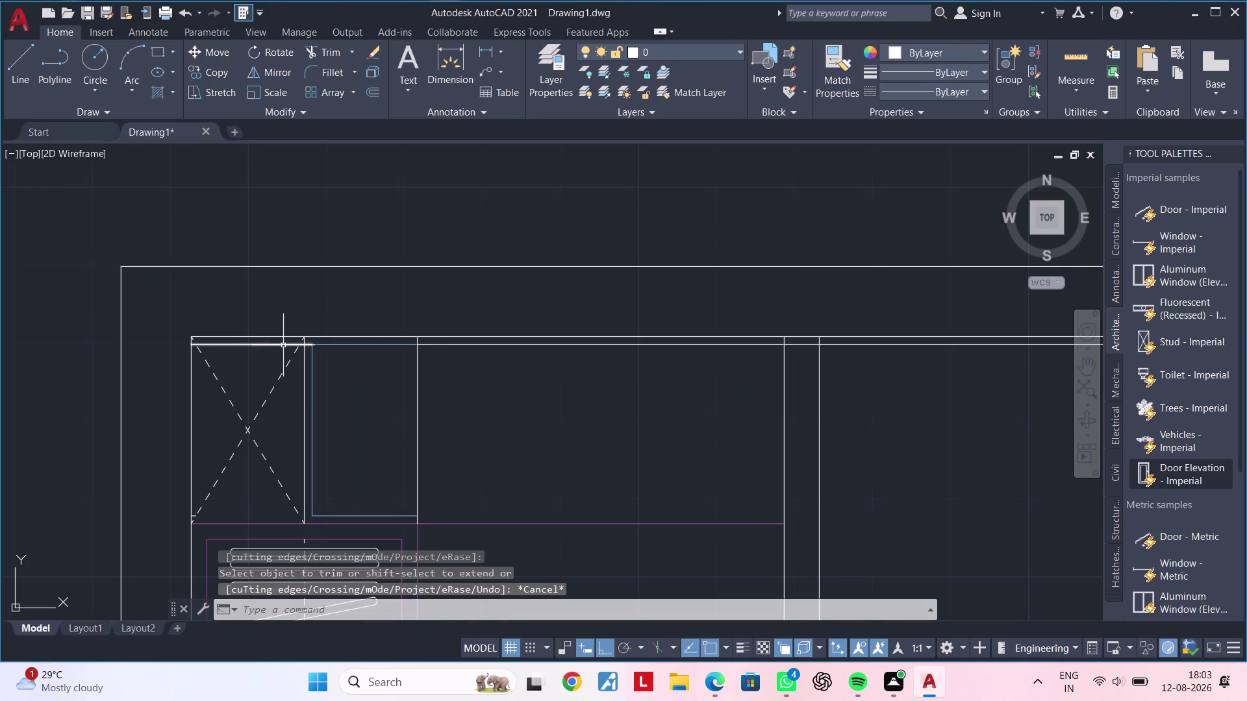
Delete the stray line segment near the closet corner.
click(281, 345)
key(Delete)
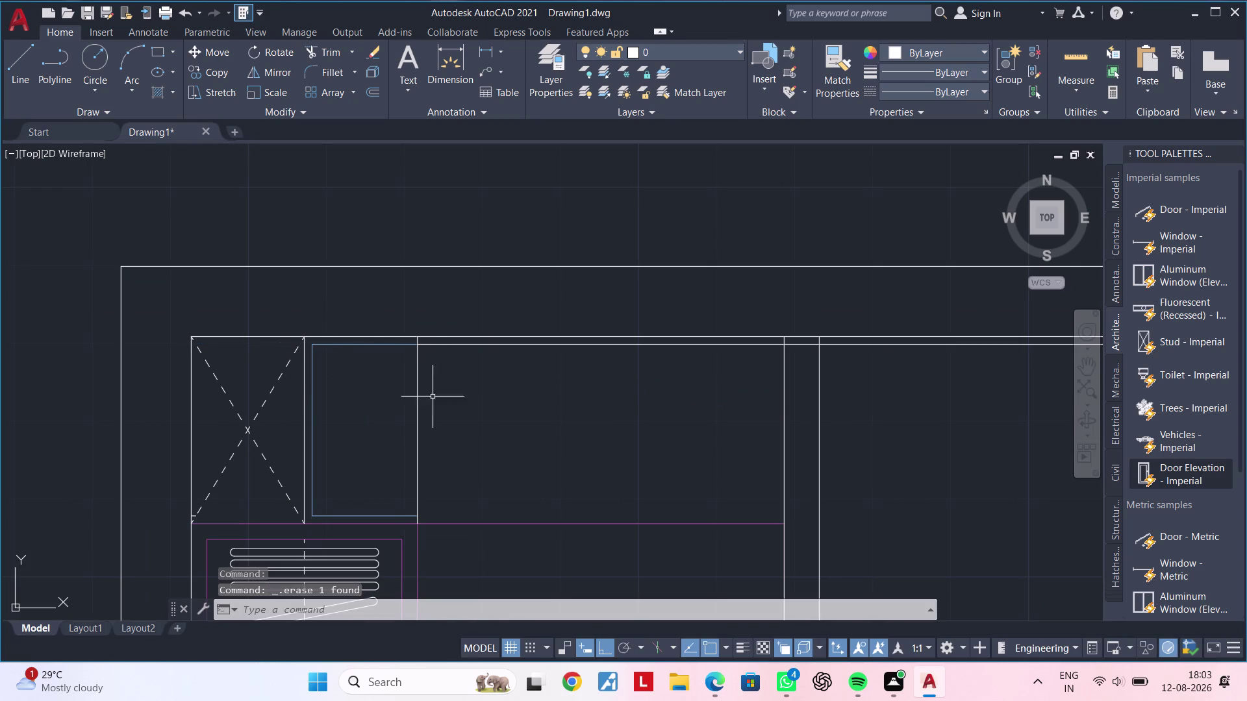
middle_drag(510, 422, 389, 422)
middle_drag(539, 418, 482, 414)
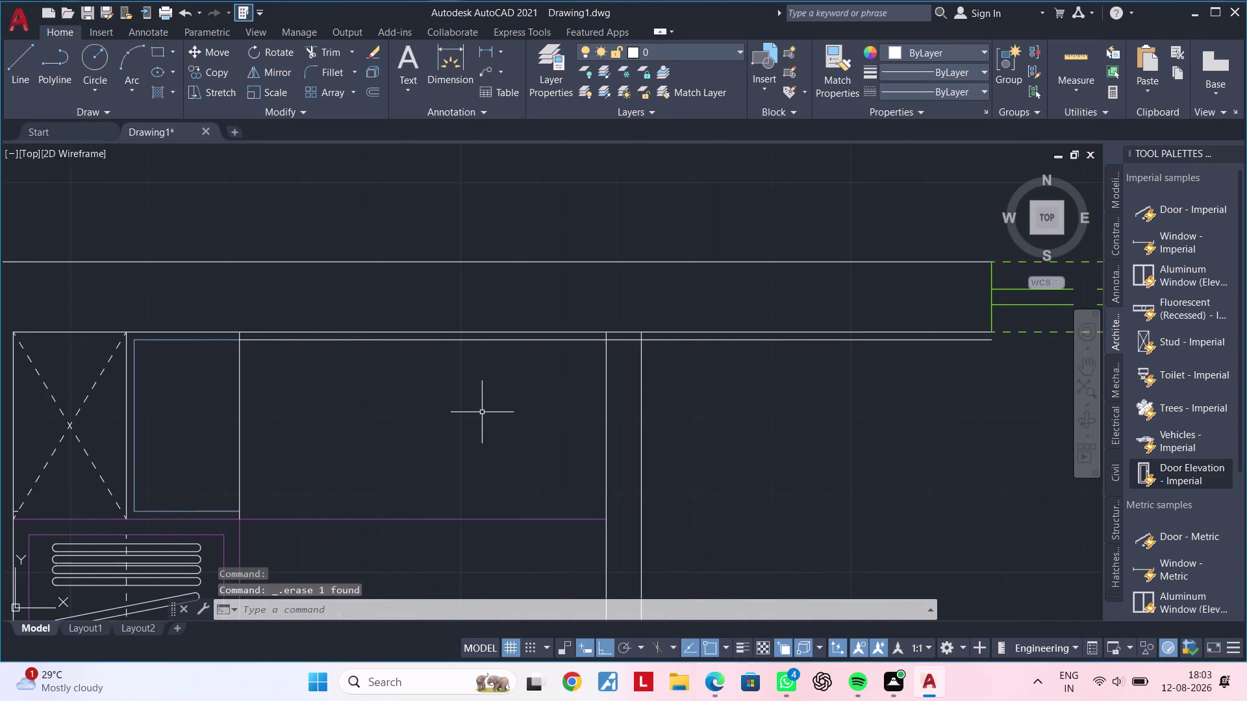
Trim the offset line at the partition and delete its part right of it.
text(TR)
key(space)
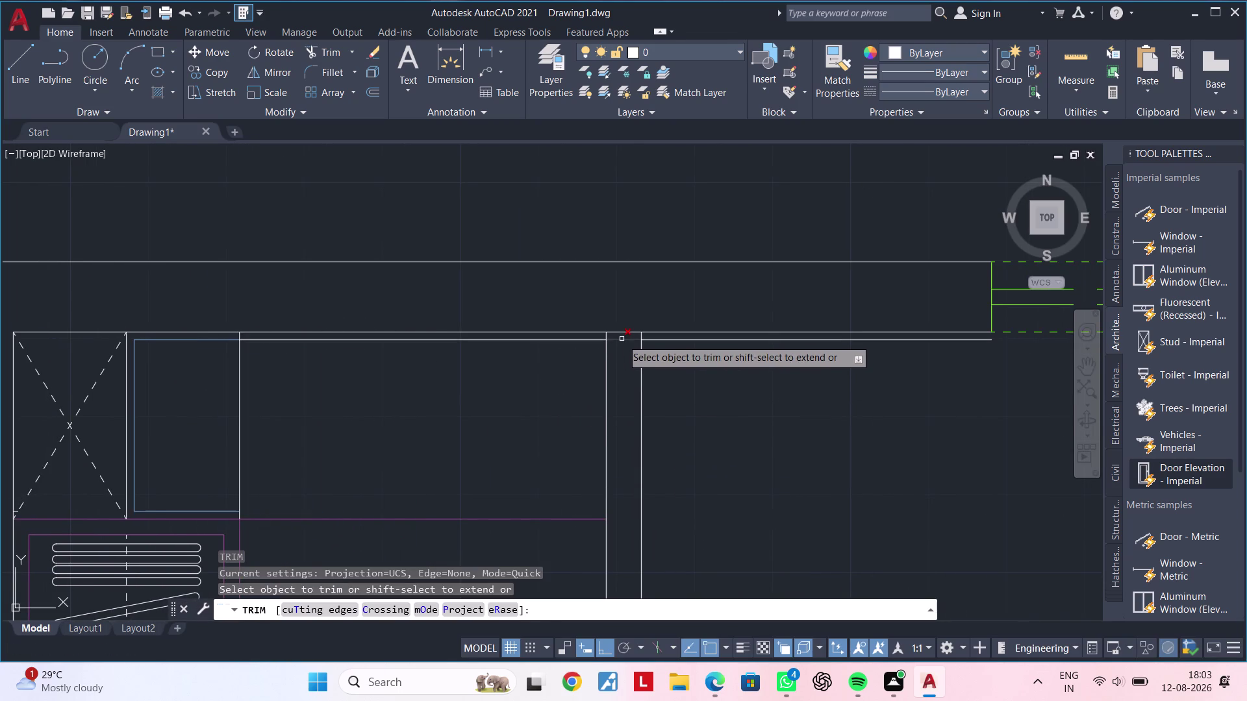
click(622, 339)
key(Escape)
click(712, 342)
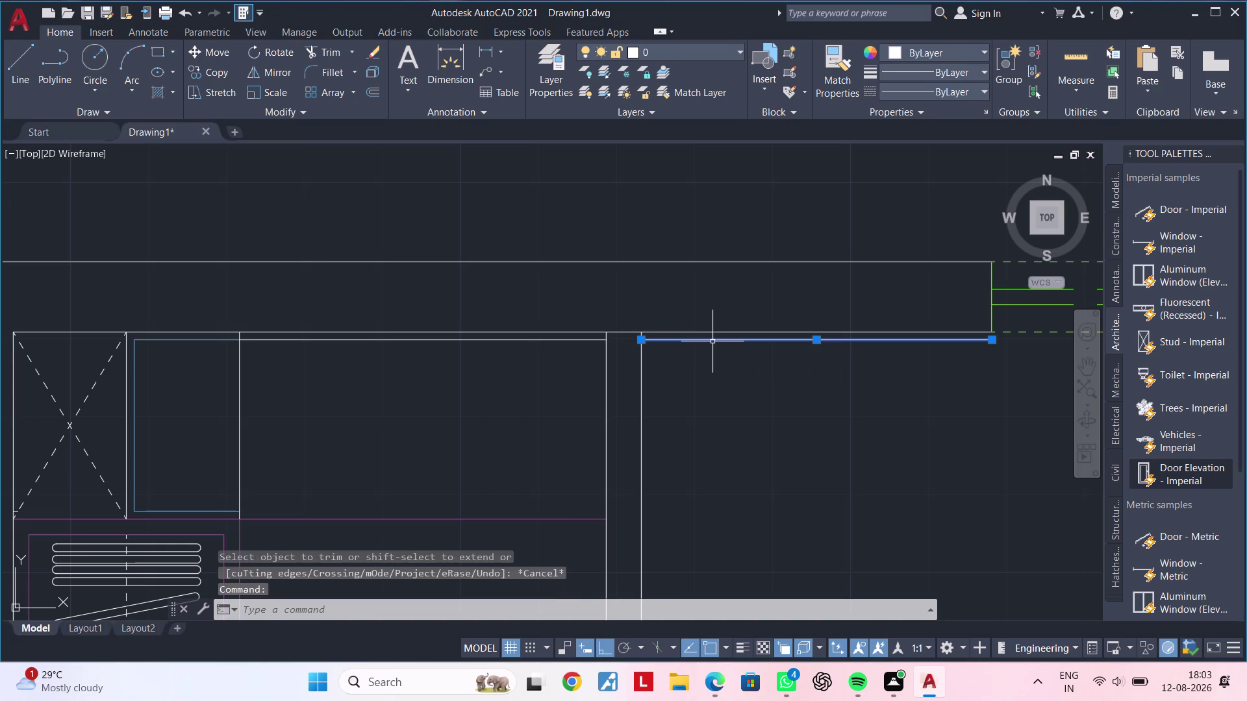
key(Delete)
scroll(down, 3)
middle_drag(692, 402, 761, 392)
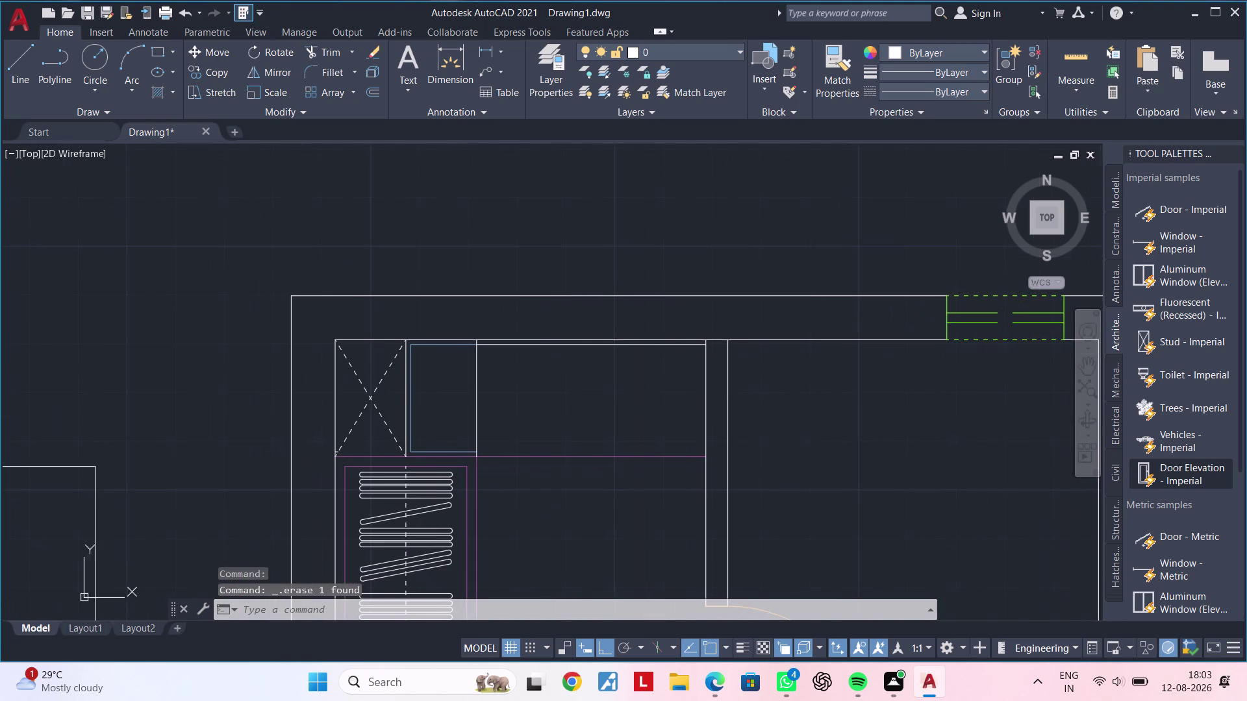
middle_drag(566, 393, 619, 397)
scroll(up, 3)
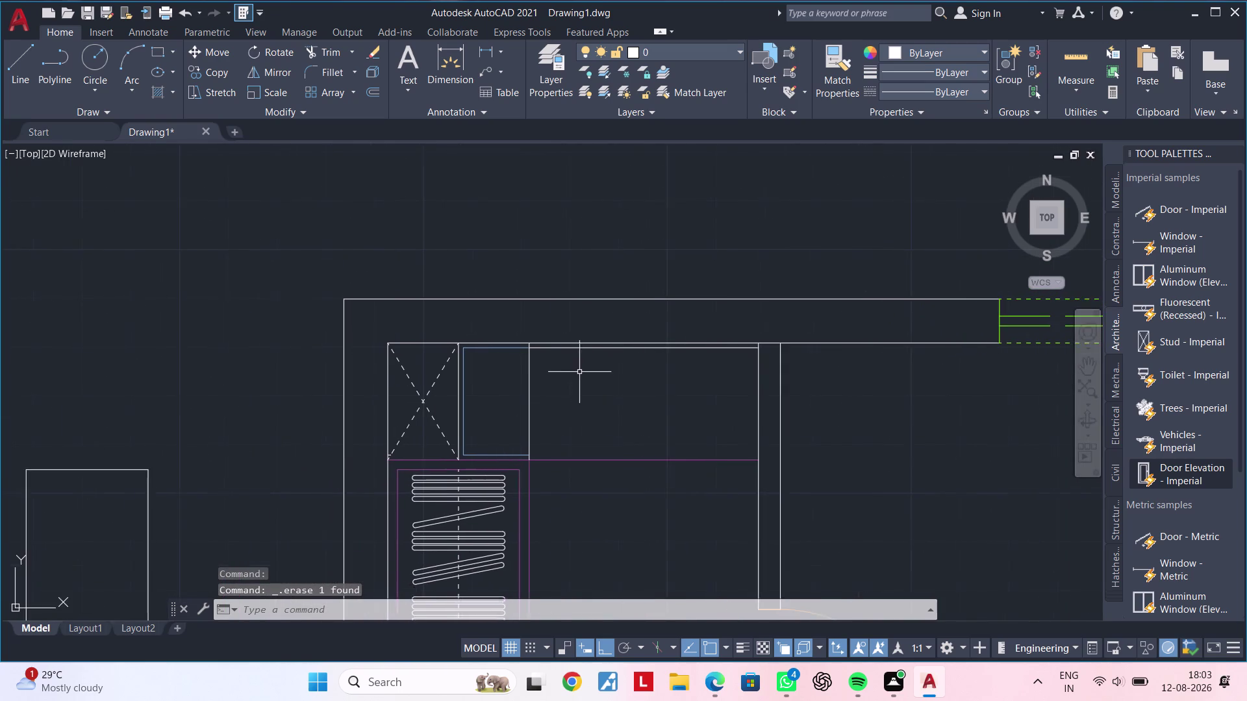
Offset the room's top wall line 1" downward to form the strip's inner edge.
scroll(up, 3)
middle_drag(581, 369, 567, 395)
key(Escape)
key(Escape)
key(Escape)
key(Escape)
key(Escape)
middle_drag(509, 379, 520, 388)
key(Escape)
key(Escape)
key(Escape)
key(Escape)
key(Escape)
text(O)
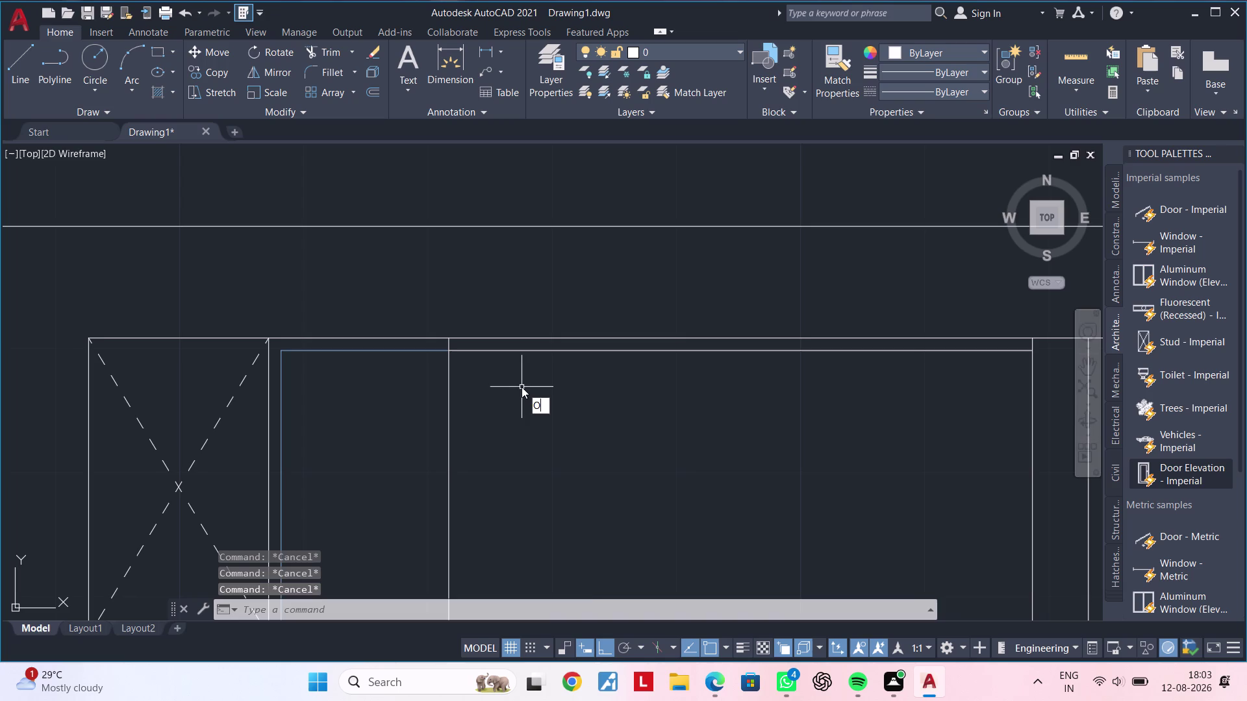
text(F)
key(space)
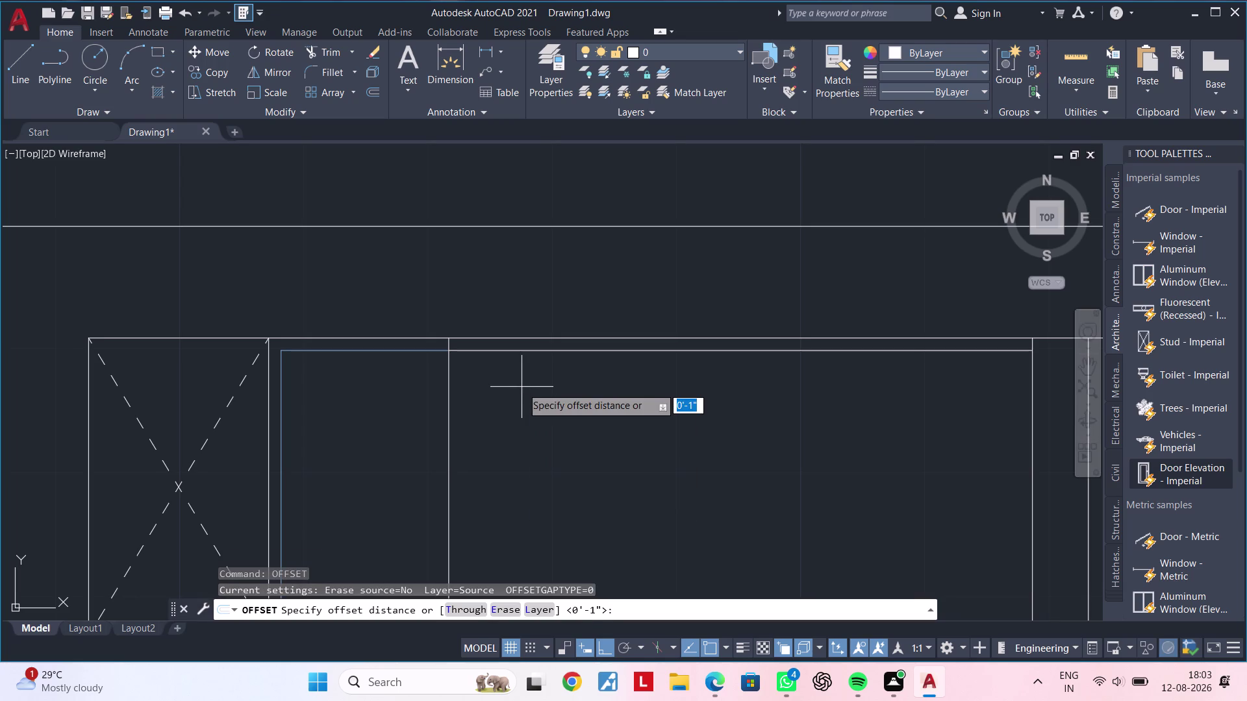
key(2)
key(Escape)
key(Escape)
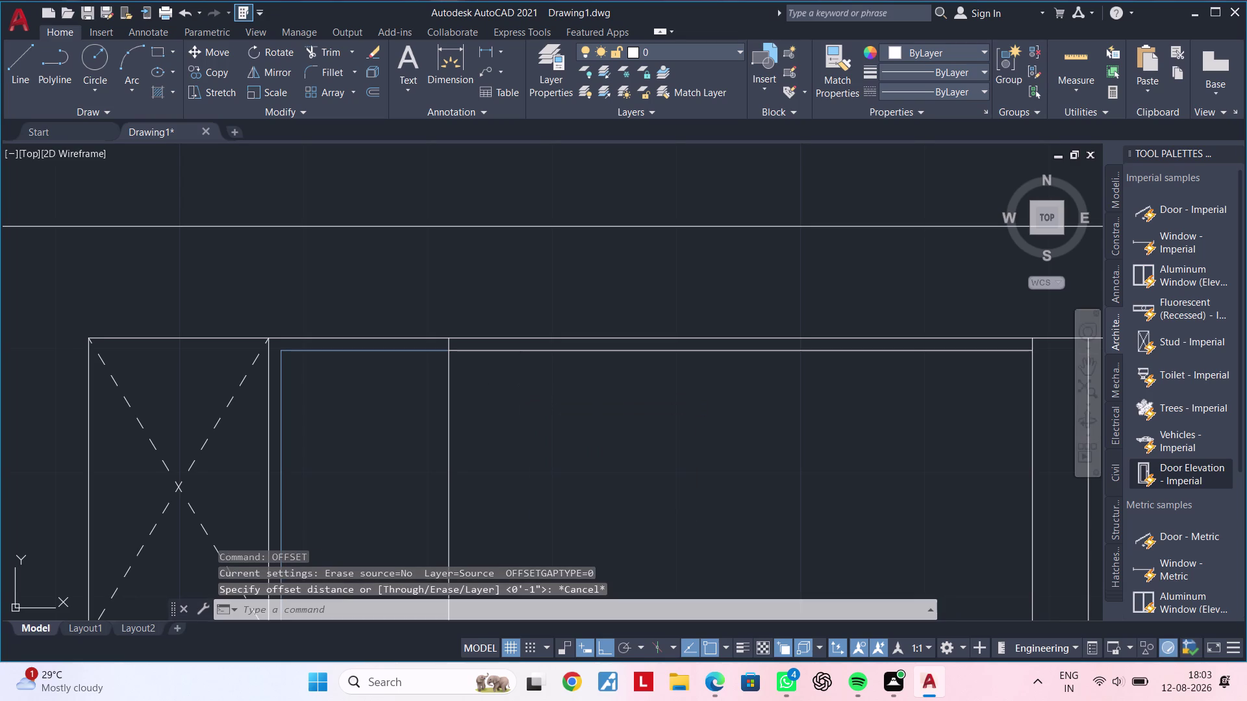
text(OF 1")
key(Return)
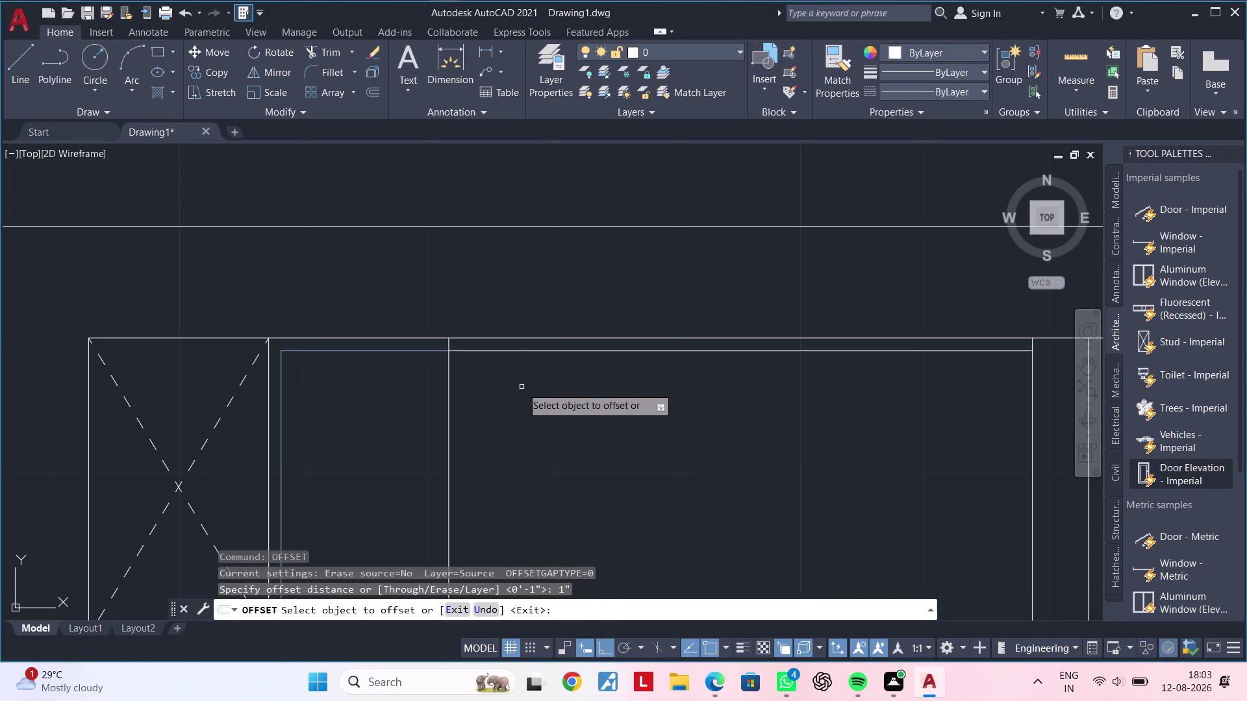
click(583, 350)
click(588, 400)
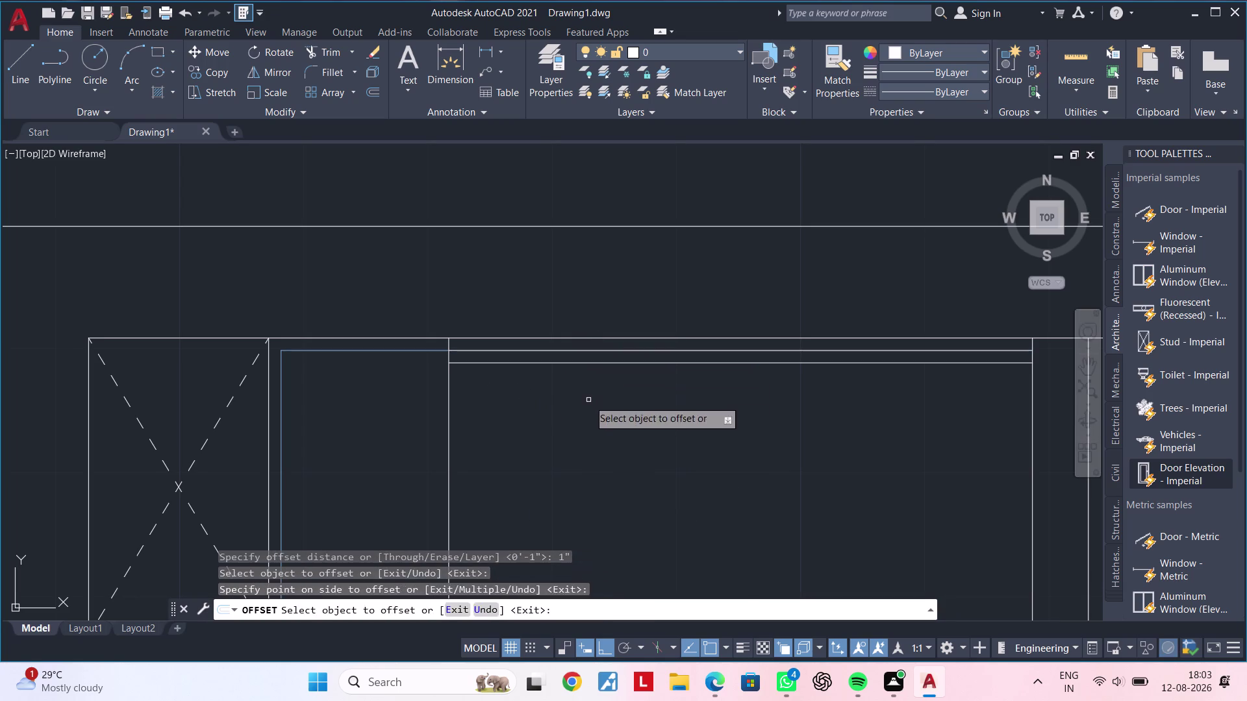
key(Escape)
key(Escape)
key(Escape)
Draw a short vertical end line from the top wall to the offset line.
text(L)
key(space)
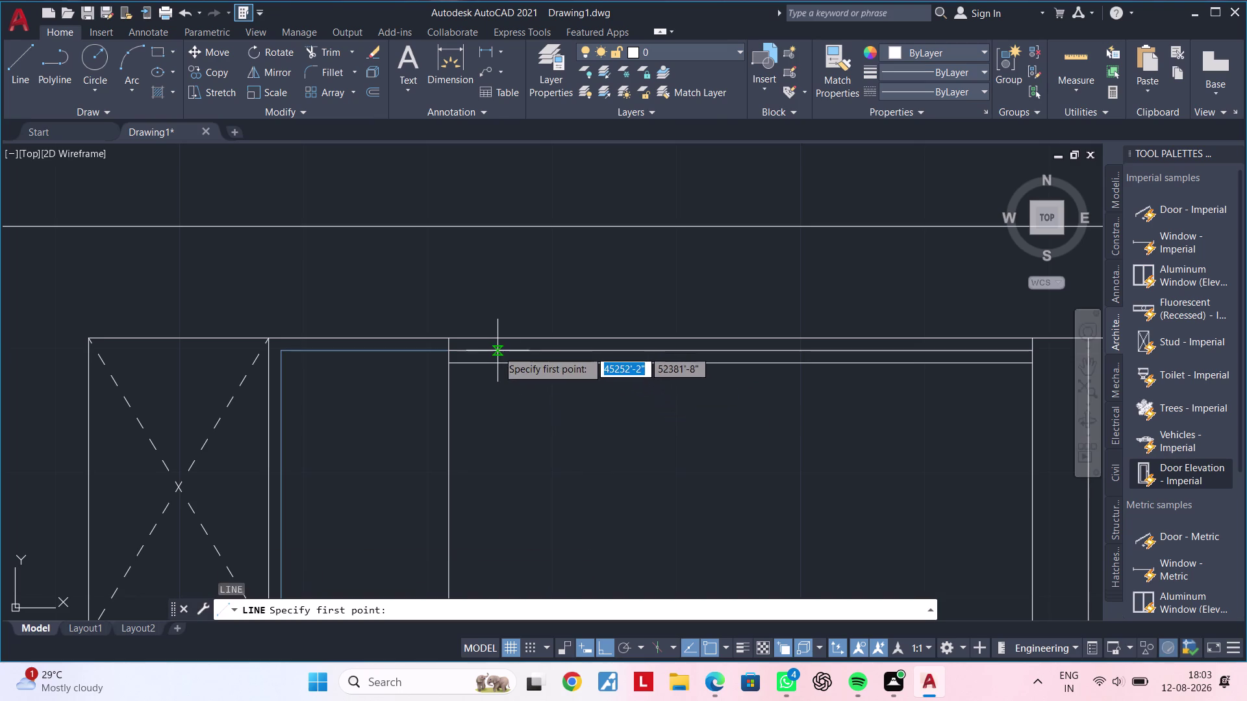
click(496, 350)
click(495, 361)
key(Escape)
key(Escape)
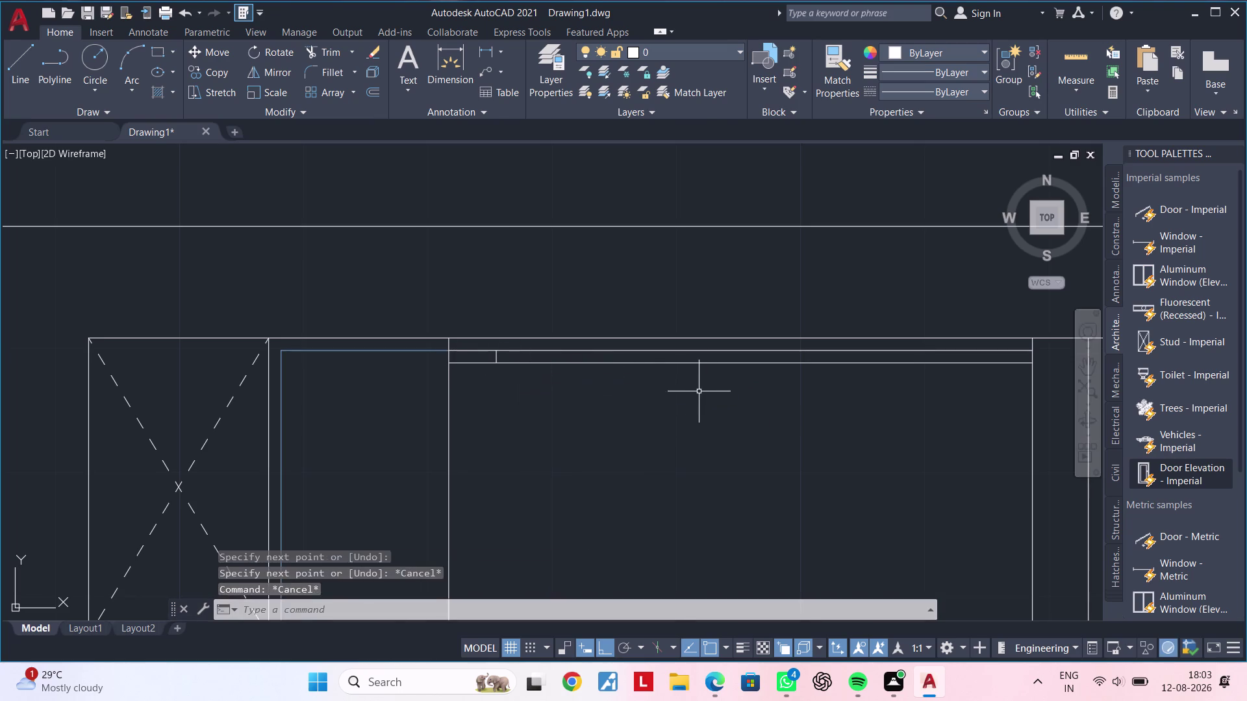
key(space)
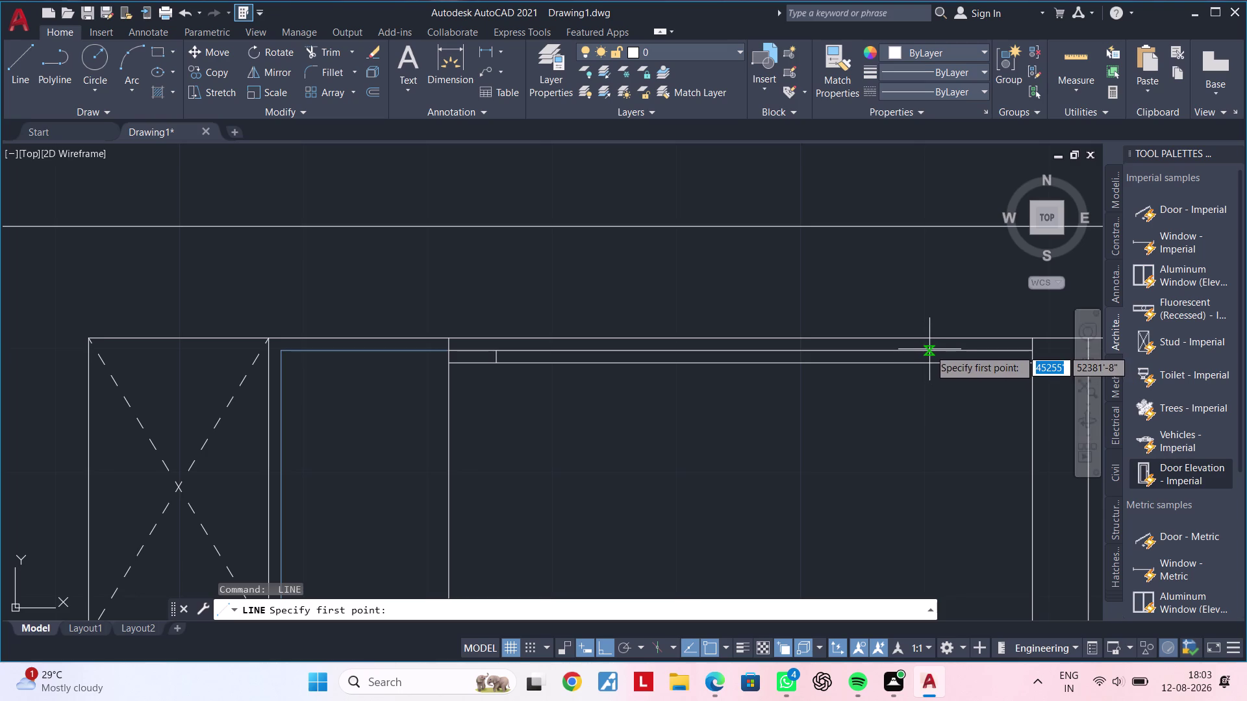
key(Escape)
key(Escape)
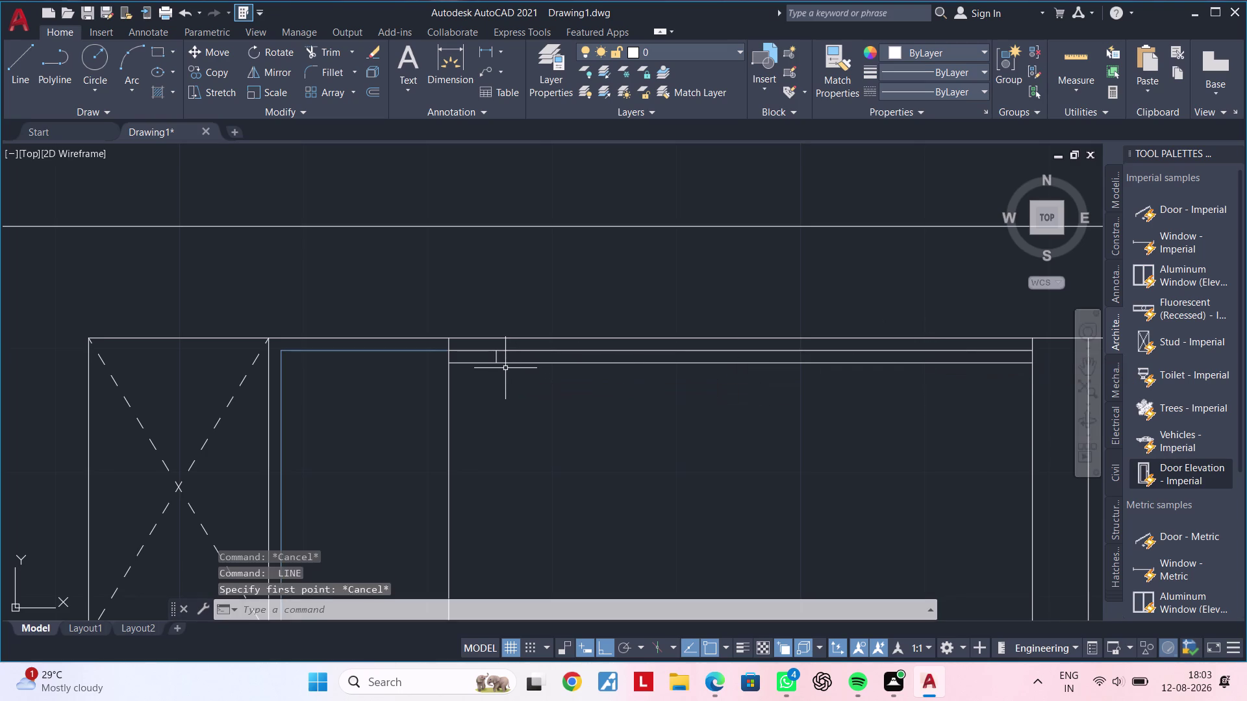
key(Escape)
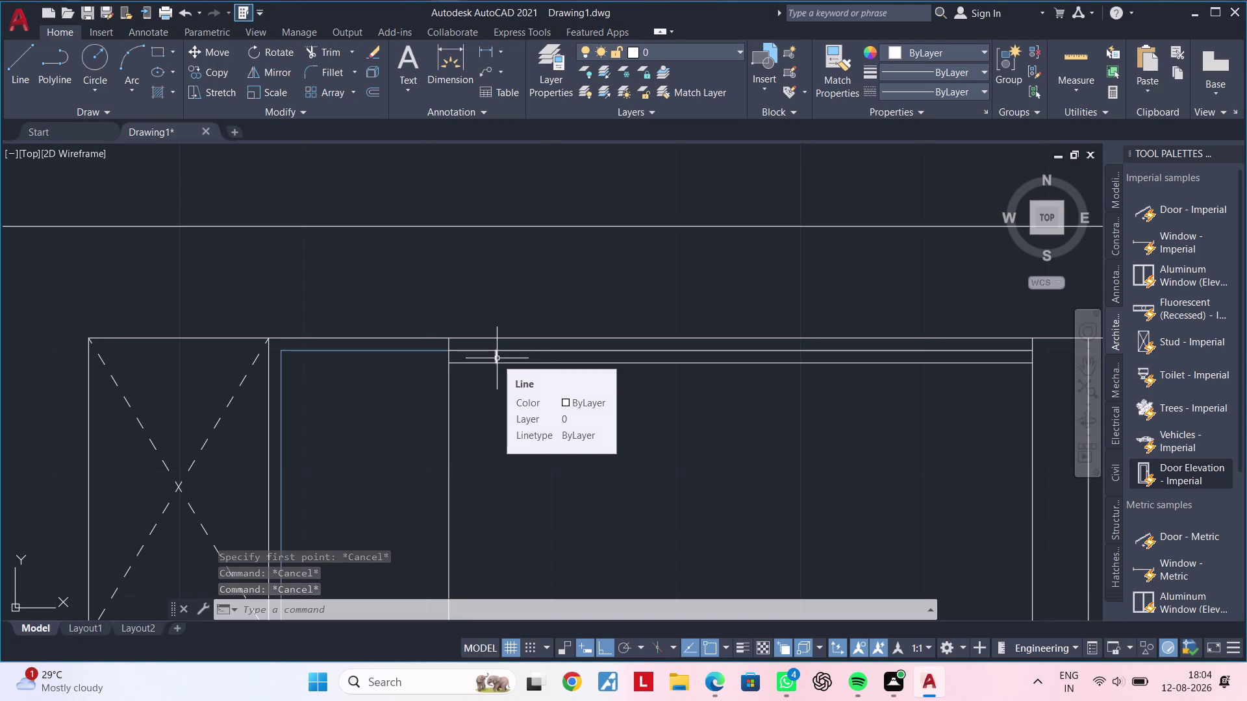
Mirror the short end line about the strip's midpoint, keeping the original.
click(497, 358)
key(m)
key(i)
key(space)
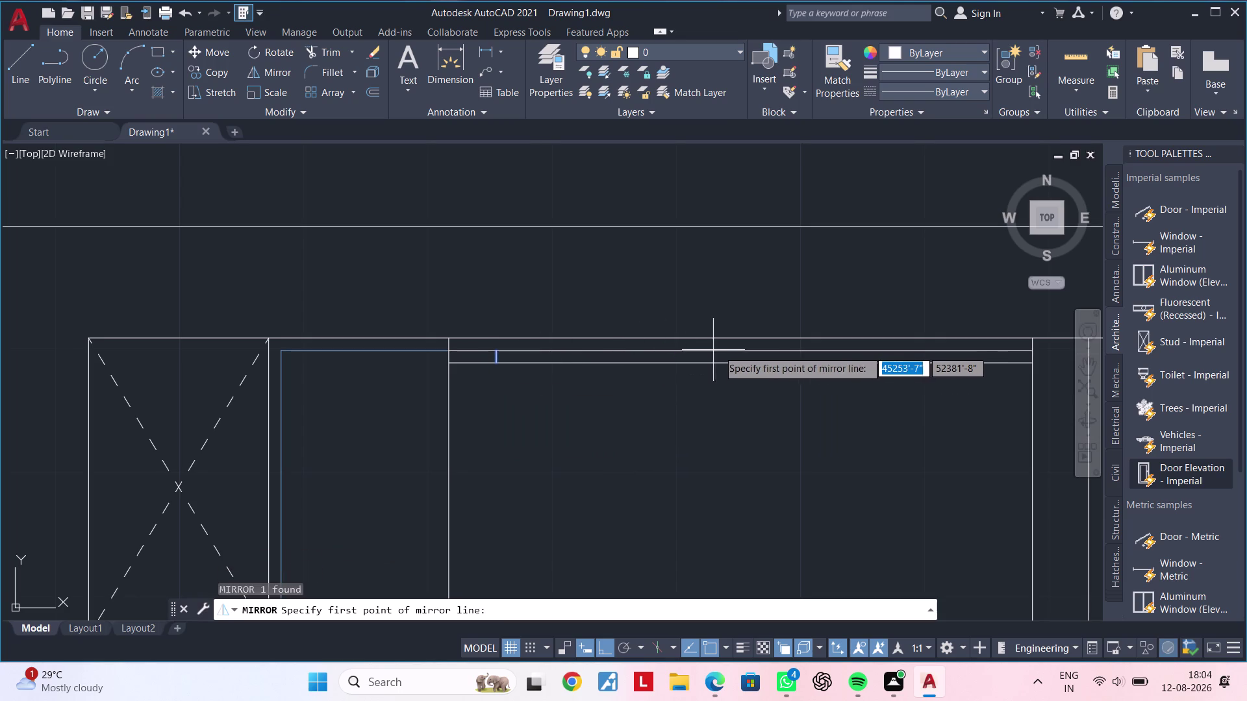
click(743, 351)
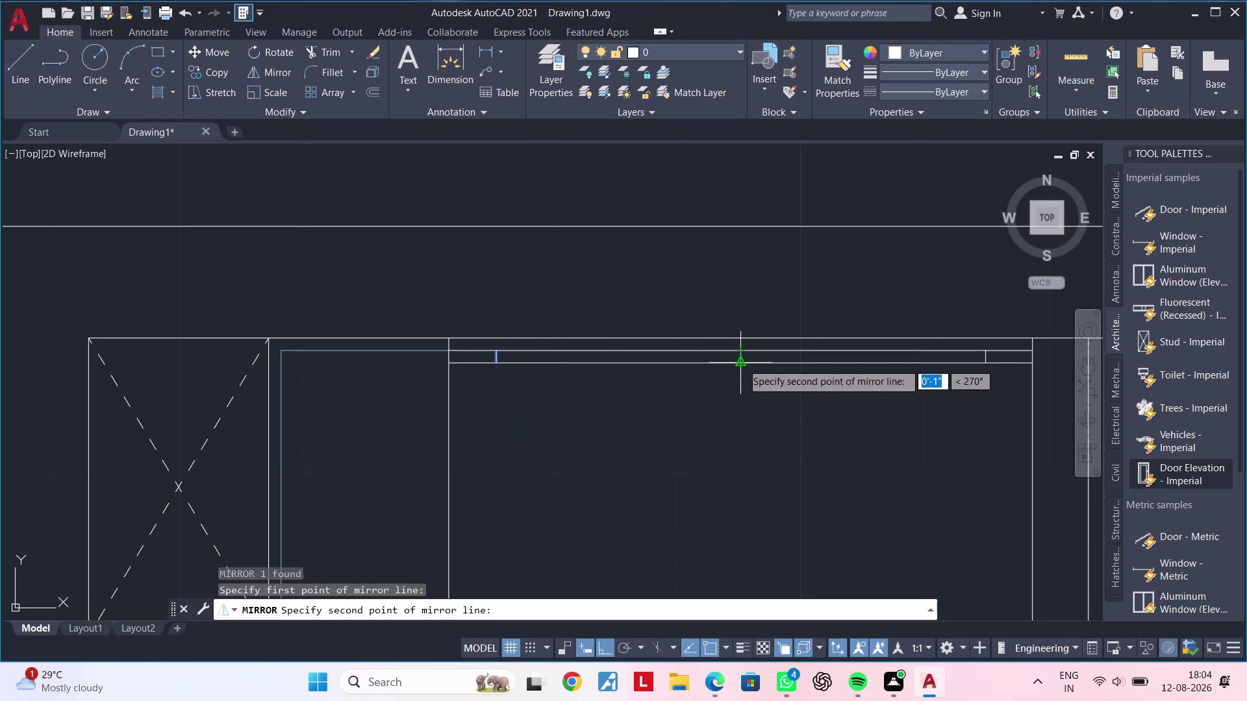
click(742, 363)
drag(765, 424, 742, 363)
key(Escape)
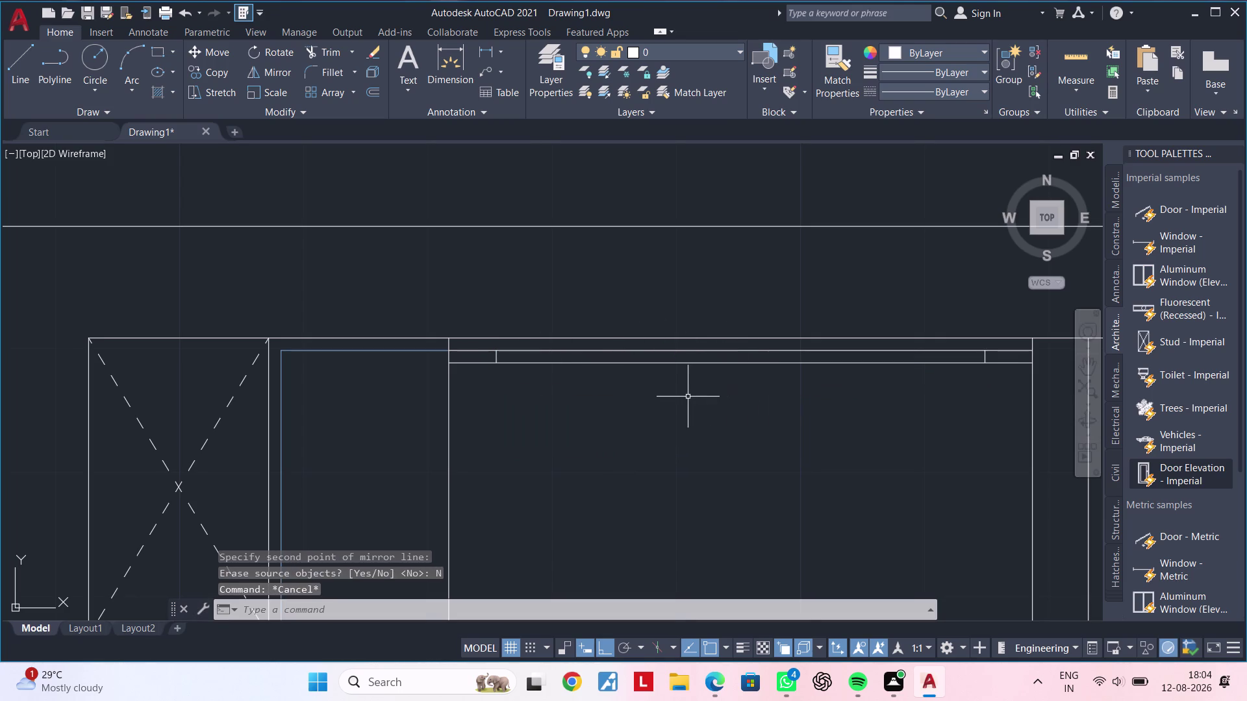
Trim the overhanging line segments at both ends of the strip.
text(TR)
key(space)
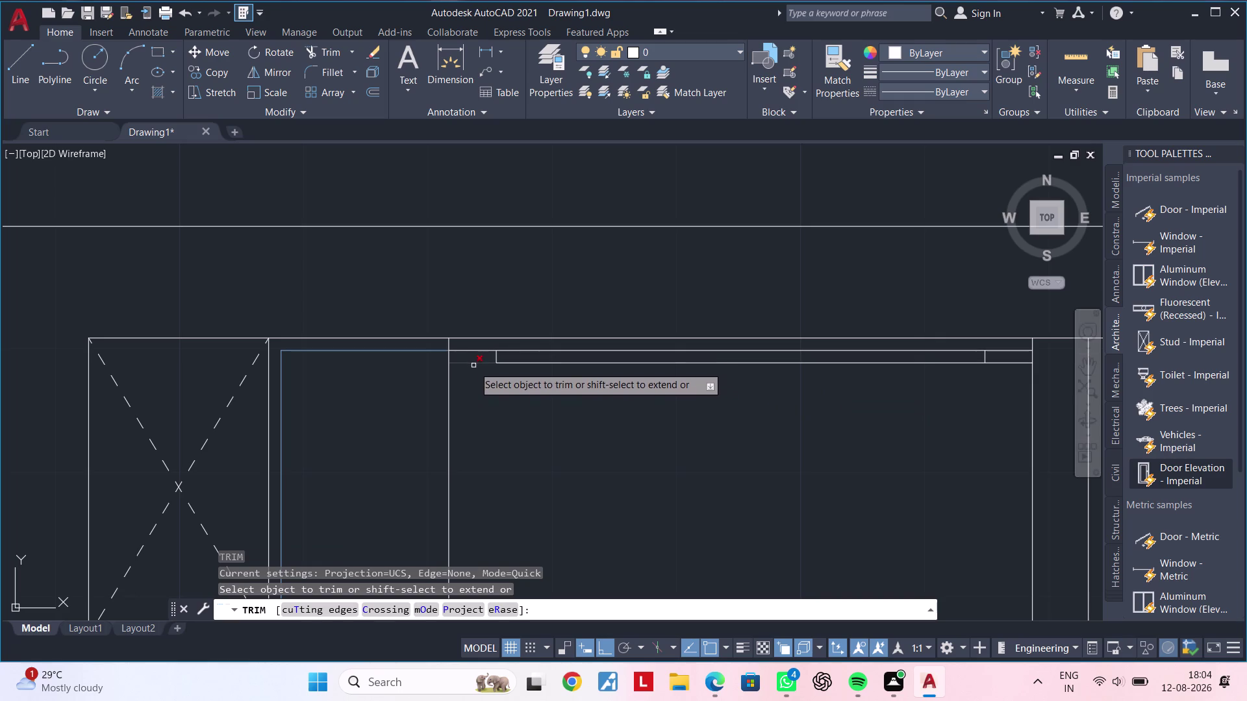
drag(473, 370, 474, 351)
double_click(474, 351)
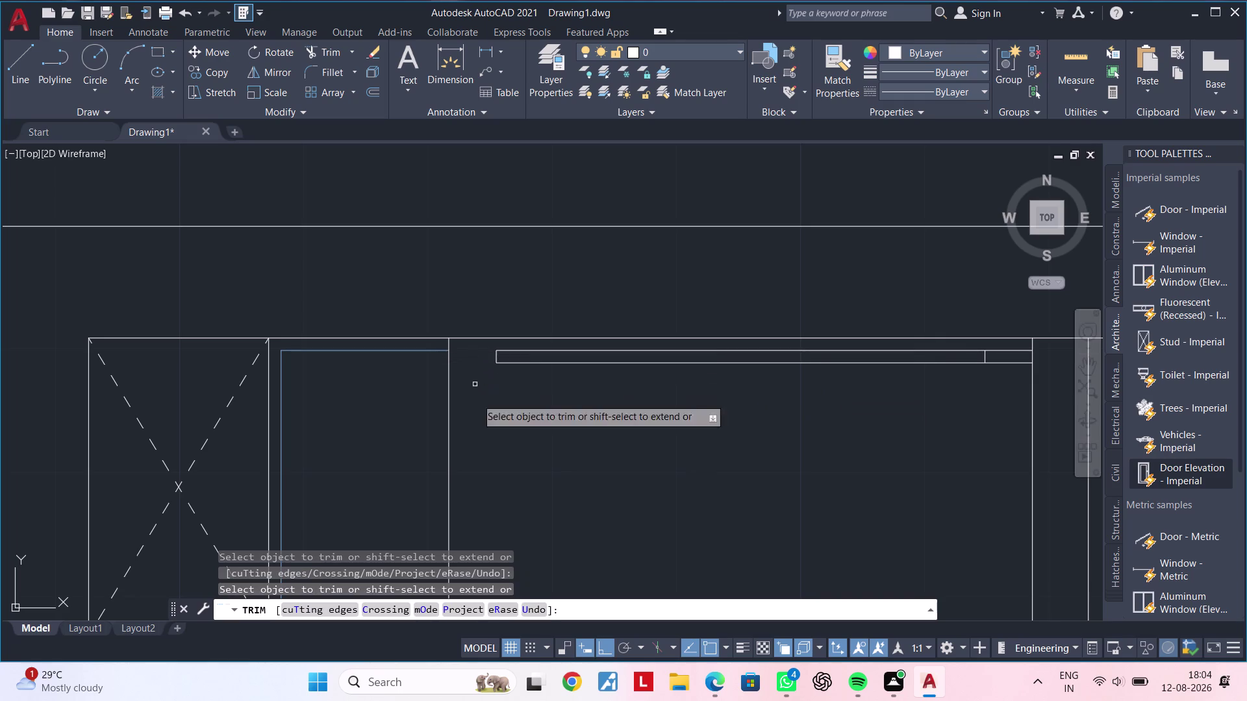
middle_drag(769, 415, 658, 431)
drag(900, 384, 900, 361)
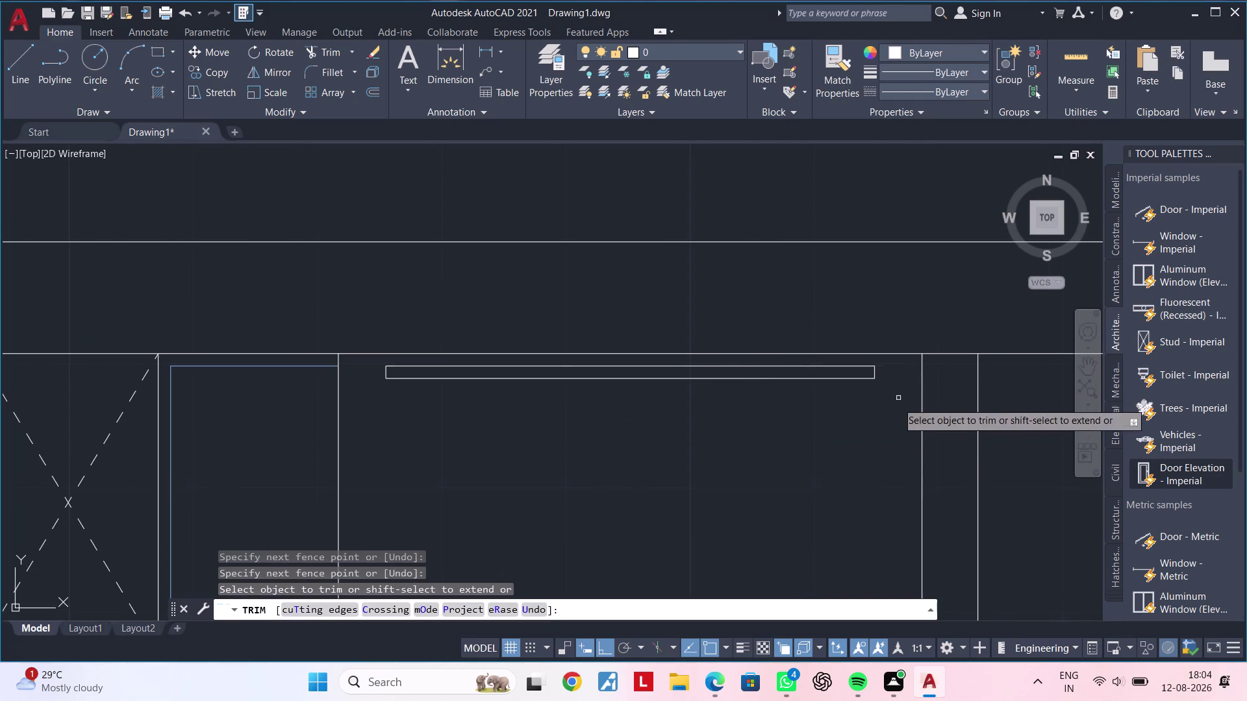
key(Escape)
scroll(down, 3)
middle_drag(742, 457, 802, 412)
middle_drag(729, 432, 684, 428)
key(Escape)
key(Escape)
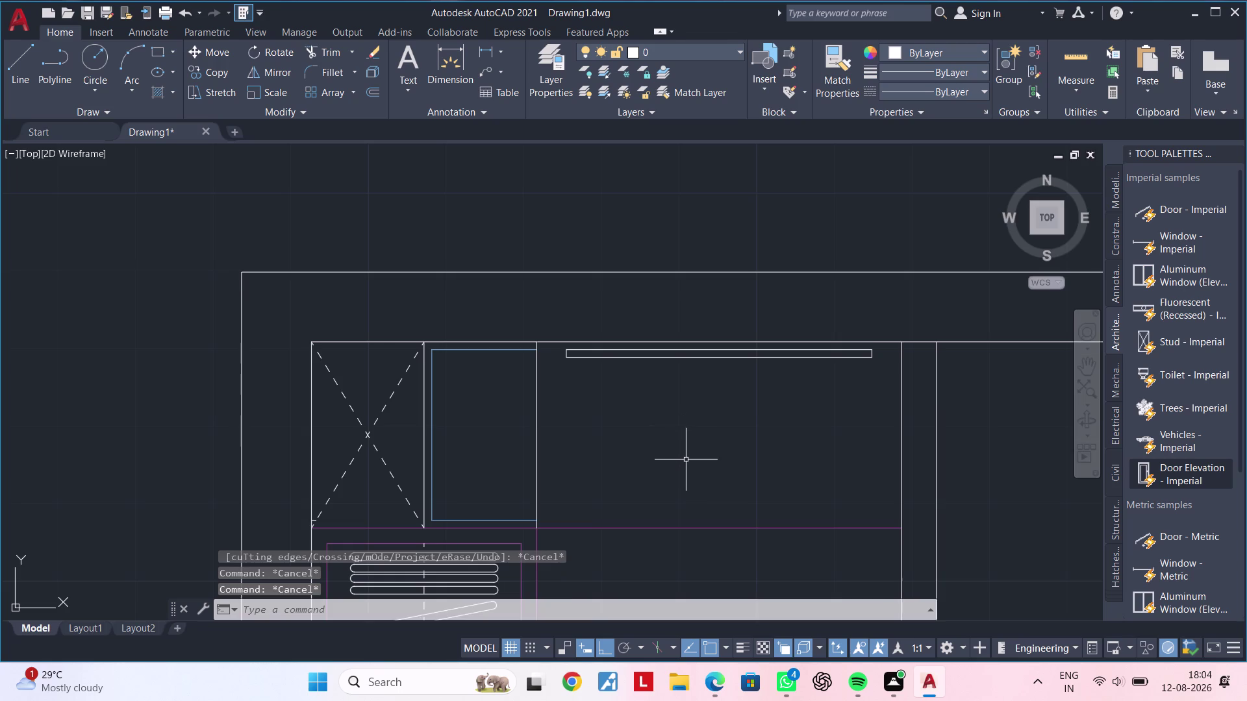
middle_drag(687, 459, 694, 384)
middle_drag(700, 497, 702, 439)
middle_drag(696, 488, 692, 415)
key(Escape)
key(Escape)
key(Escape)
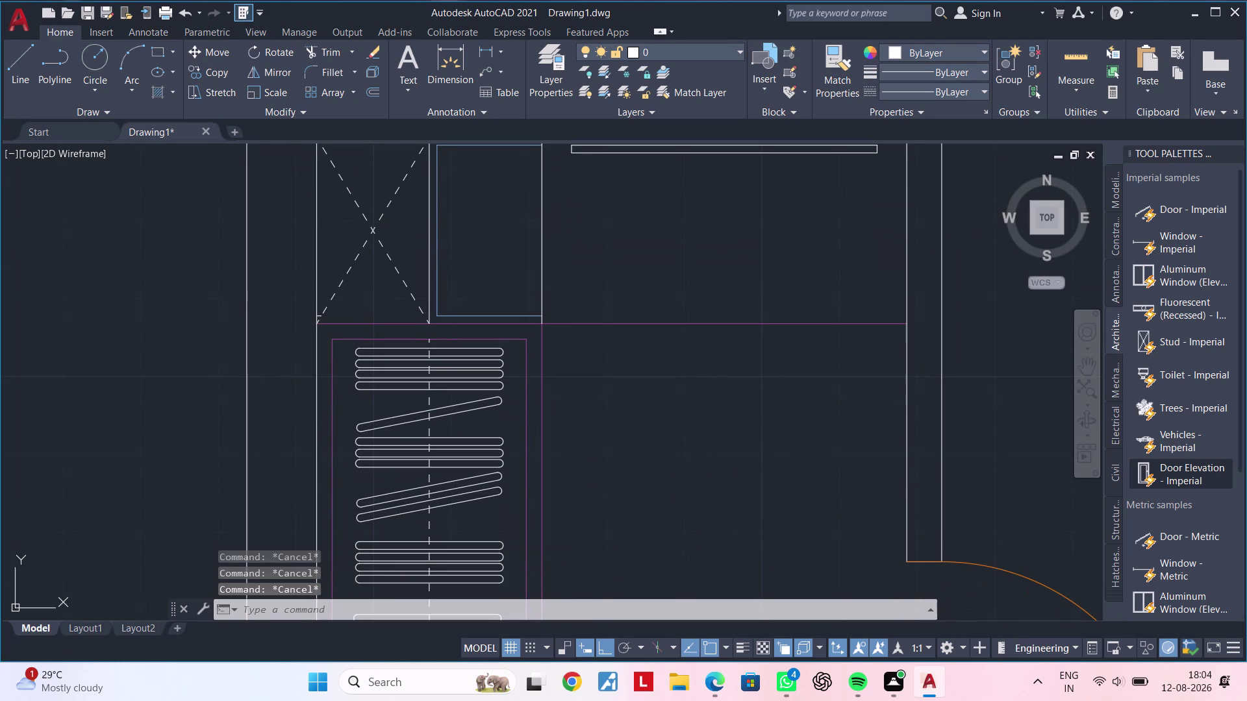
Draw a line along the room's lower edge from the left corner to the right wall.
key(Escape)
key(Escape)
key(Escape)
key(Escape)
key(Escape)
key(Escape)
key(Escape)
key(Escape)
key(Escape)
key(Escape)
key(Escape)
key(Escape)
key(Escape)
key(Escape)
text(C)
key(space)
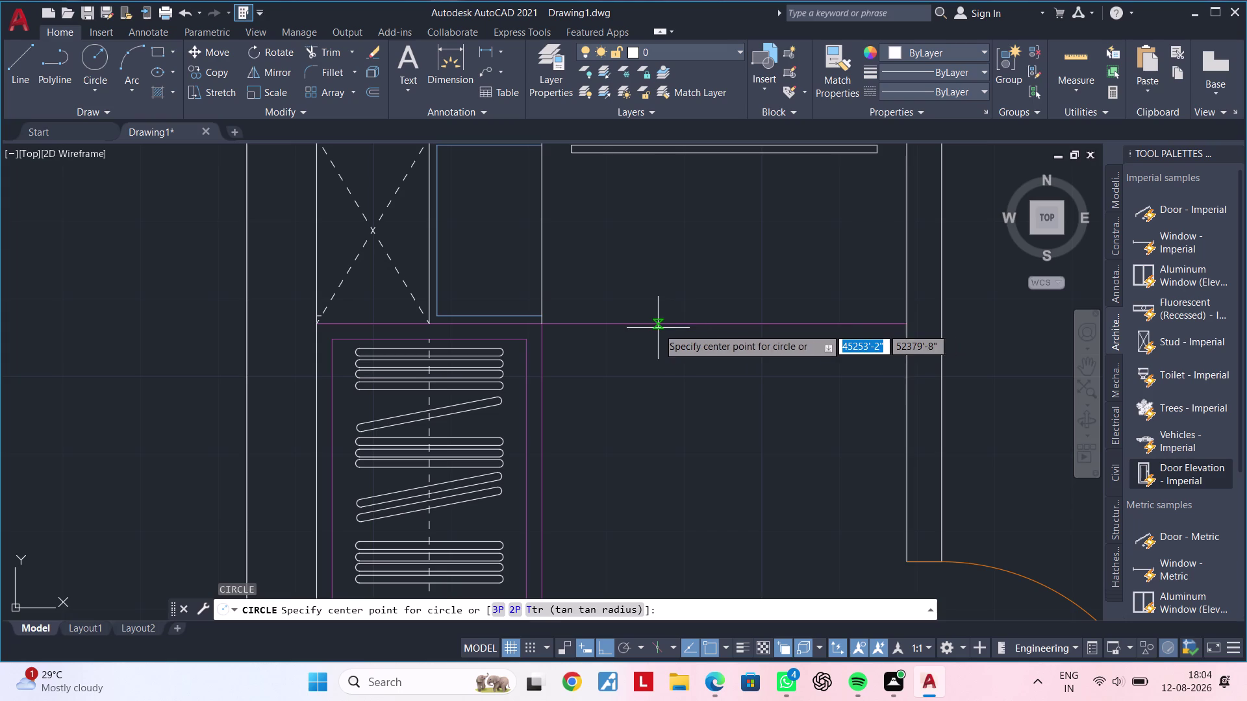
key(Escape)
key(Escape)
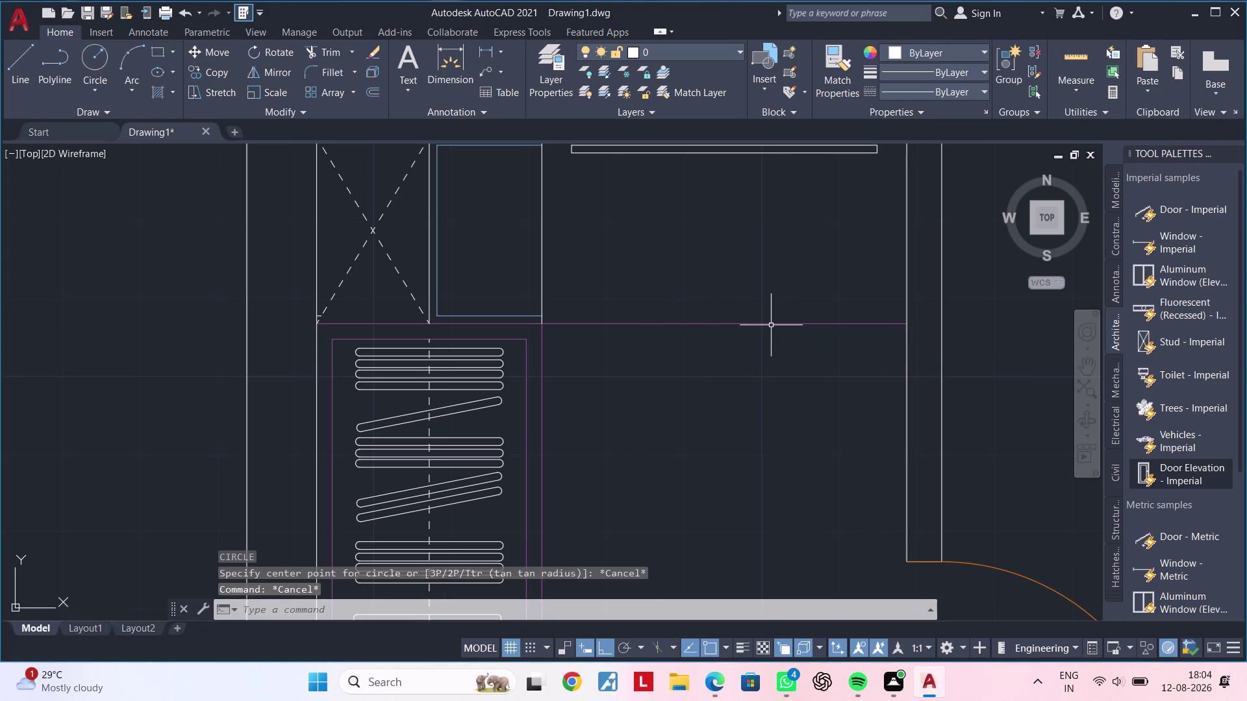
key(Escape)
key(Escape)
key(t)
key(r)
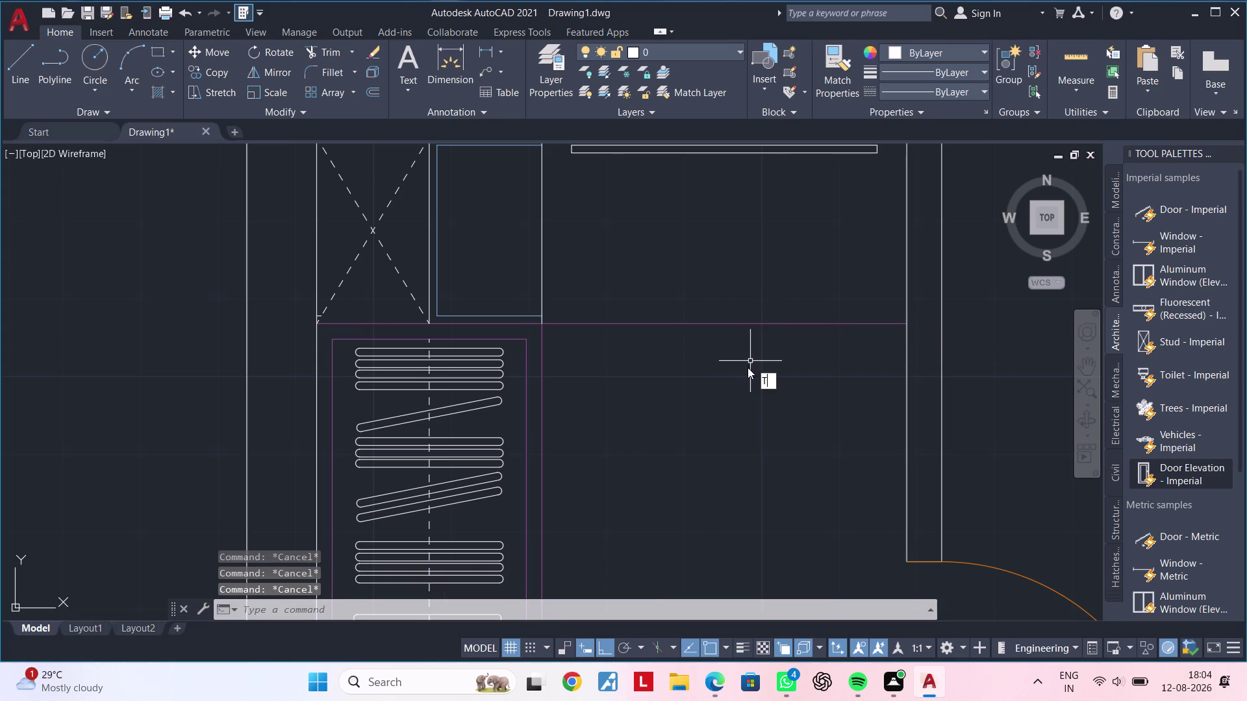
key(space)
click(556, 325)
key(Escape)
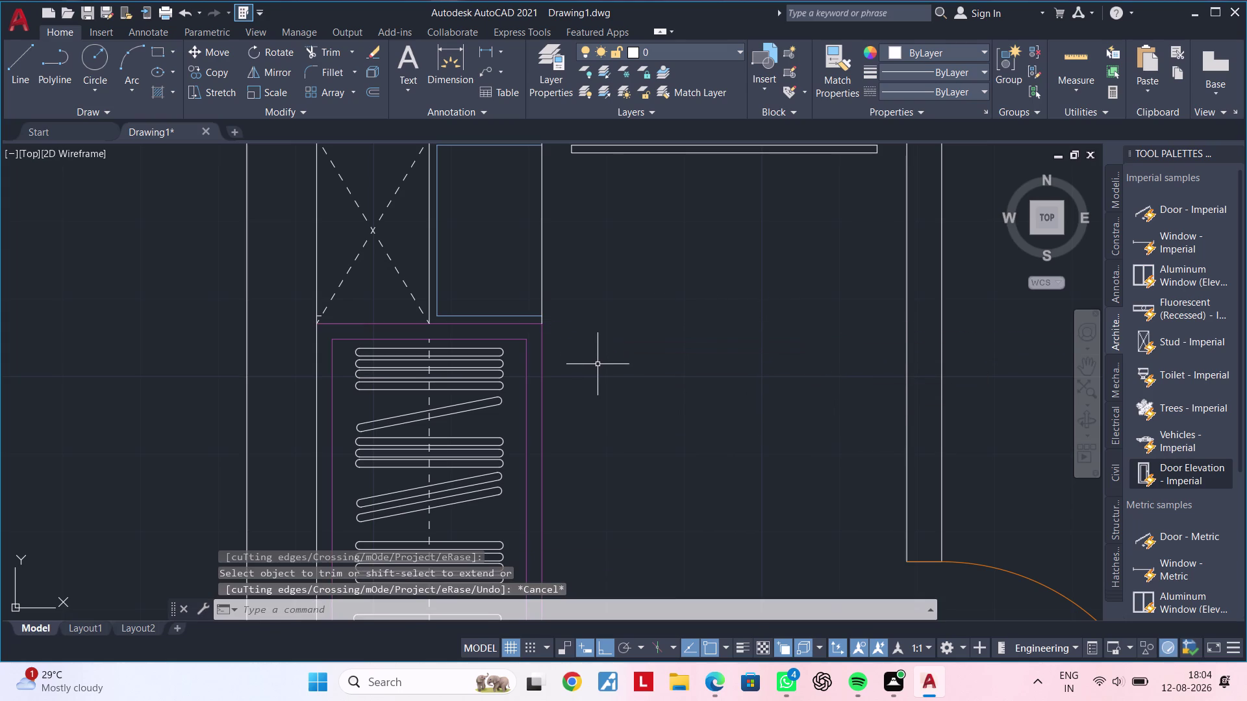
key(l)
key(space)
click(541, 324)
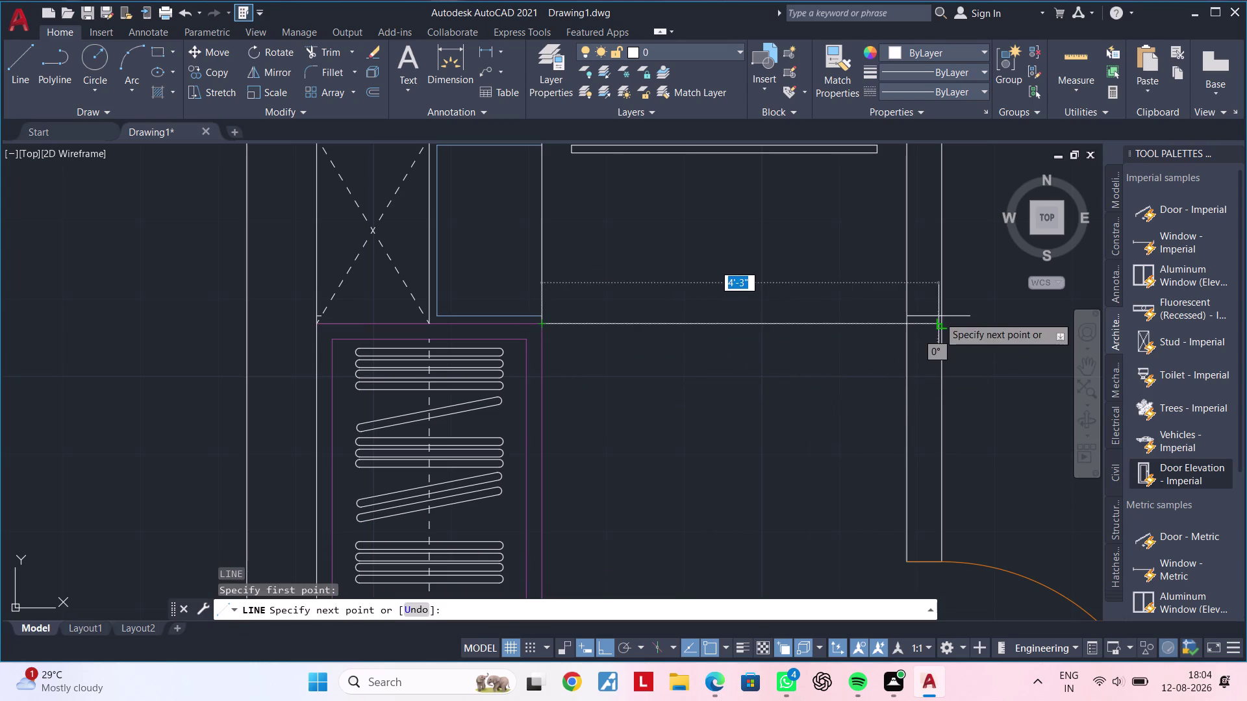
click(903, 323)
key(Escape)
key(Escape)
key(Escape)
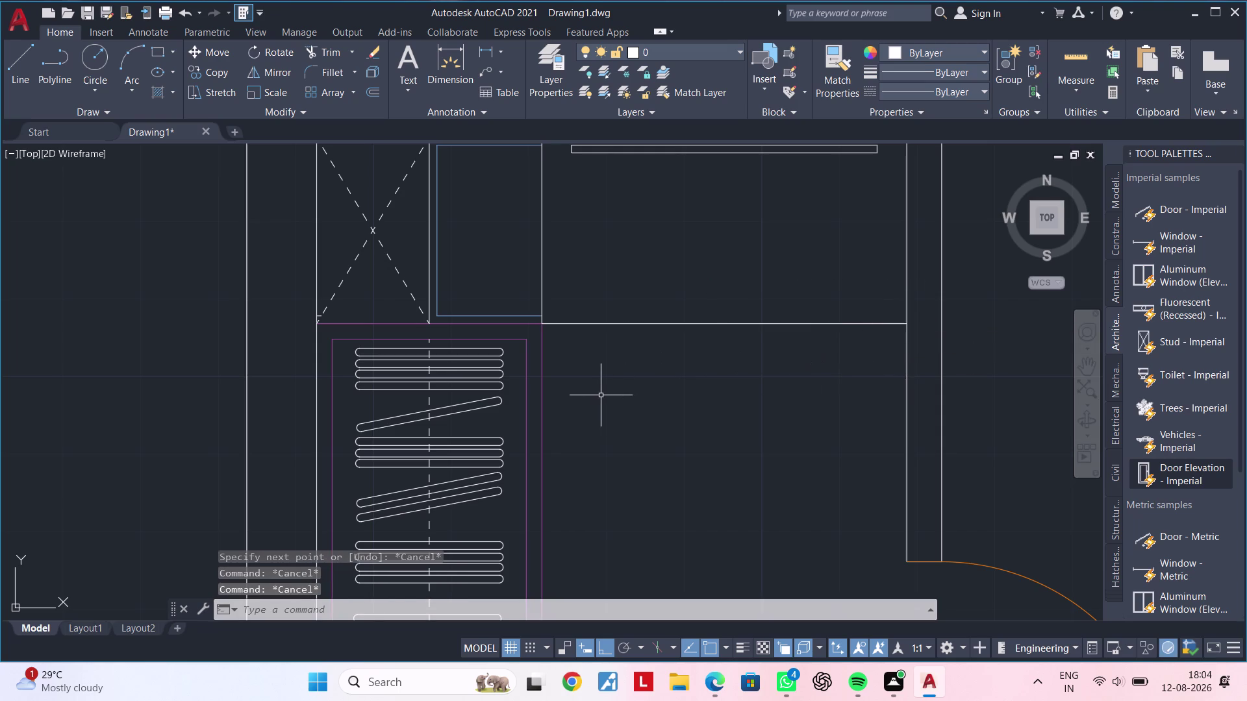
Match the new line's properties to the magenta line using MA.
key(m)
key(a)
key(space)
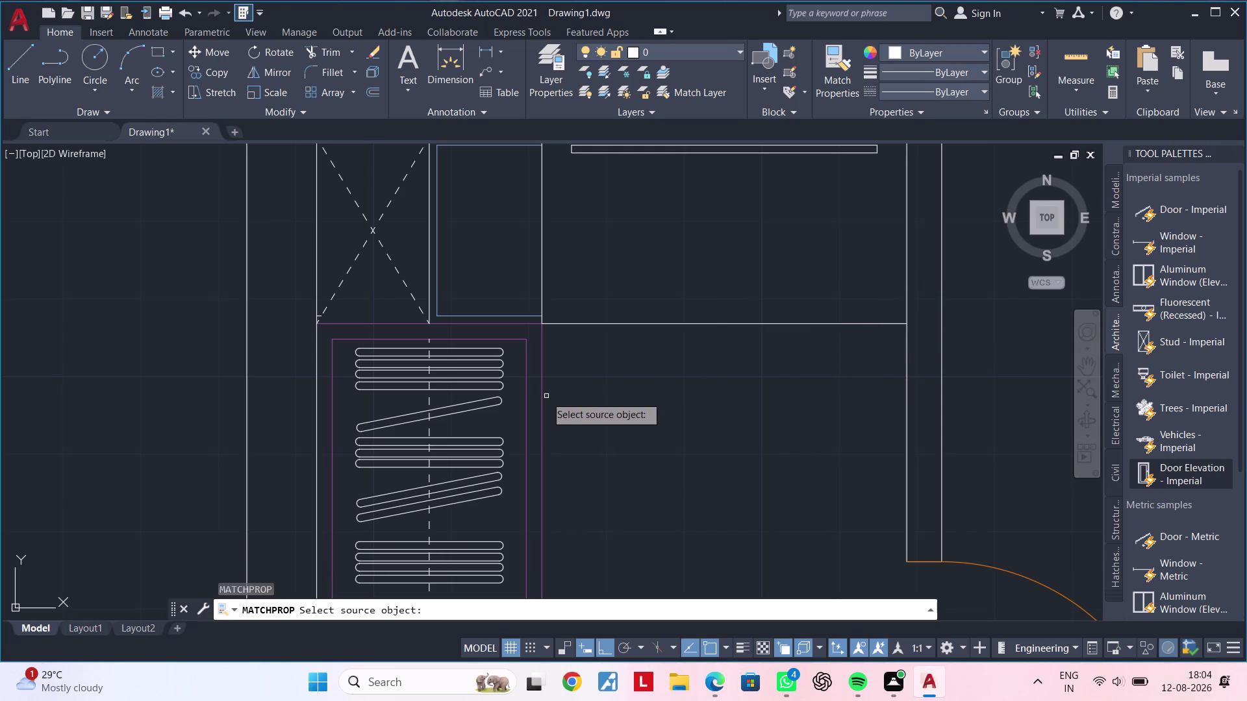
click(542, 398)
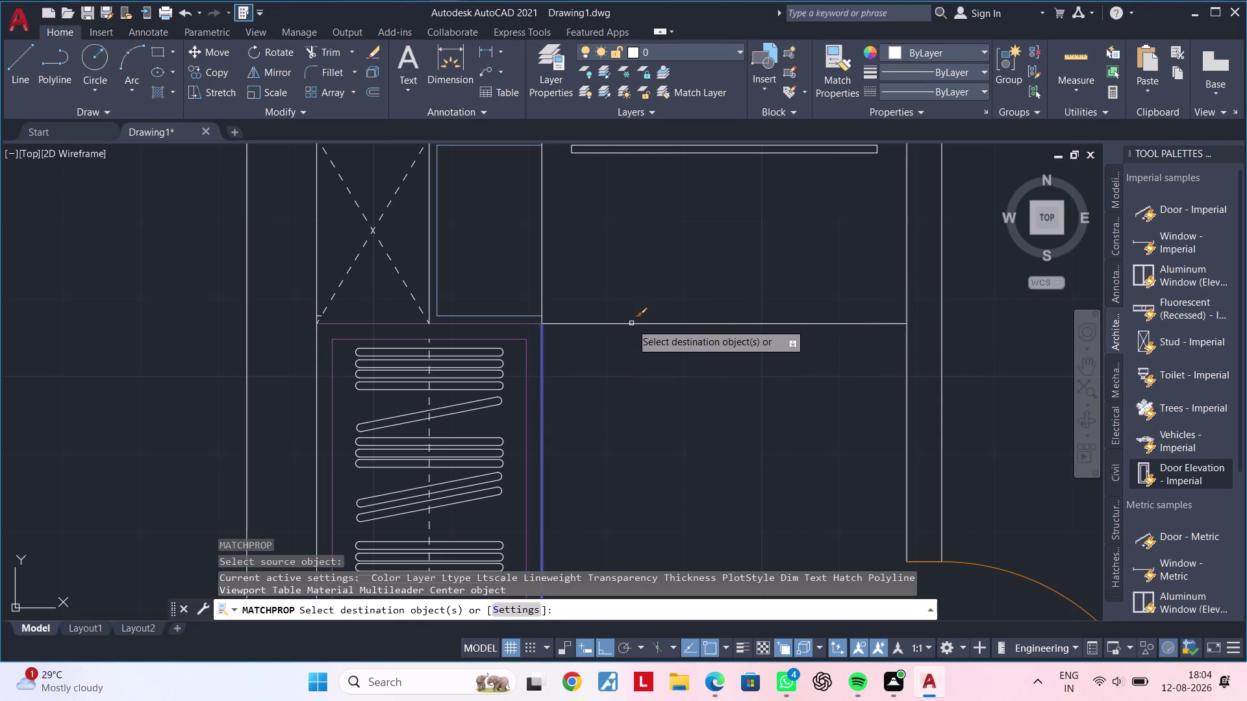
click(632, 324)
key(Escape)
key(Escape)
key(Escape)
key(Escape)
text(C)
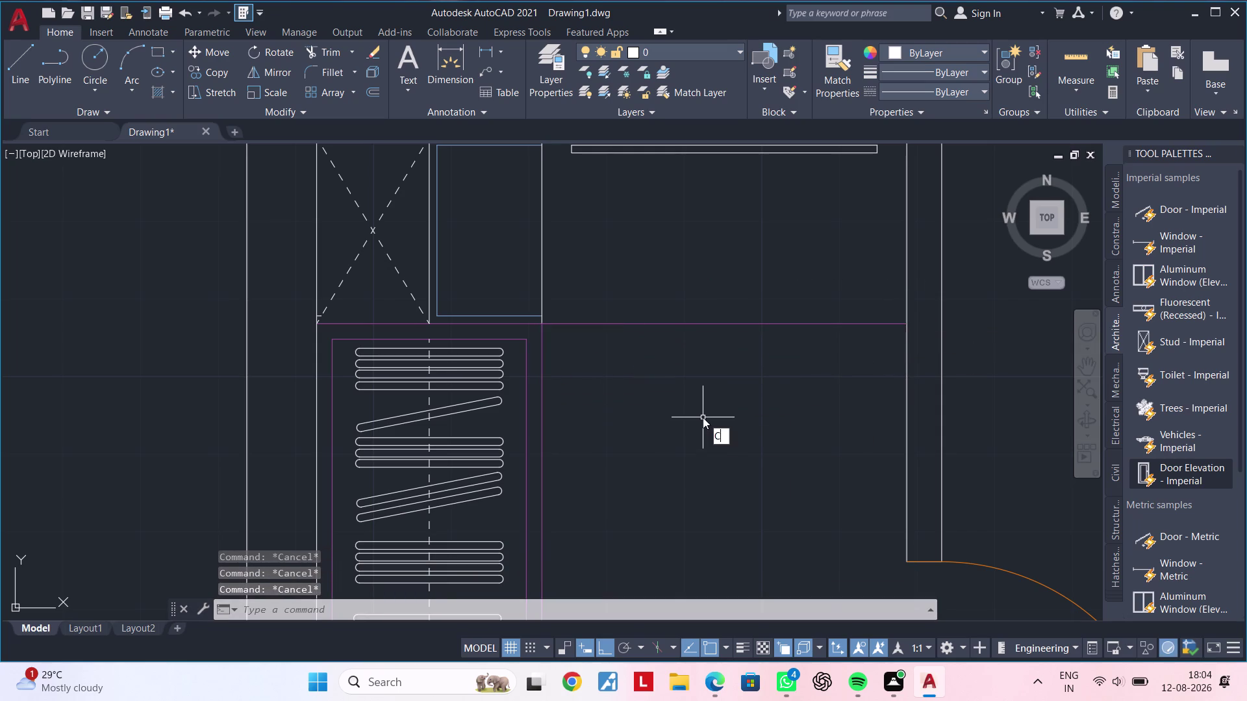
key(space)
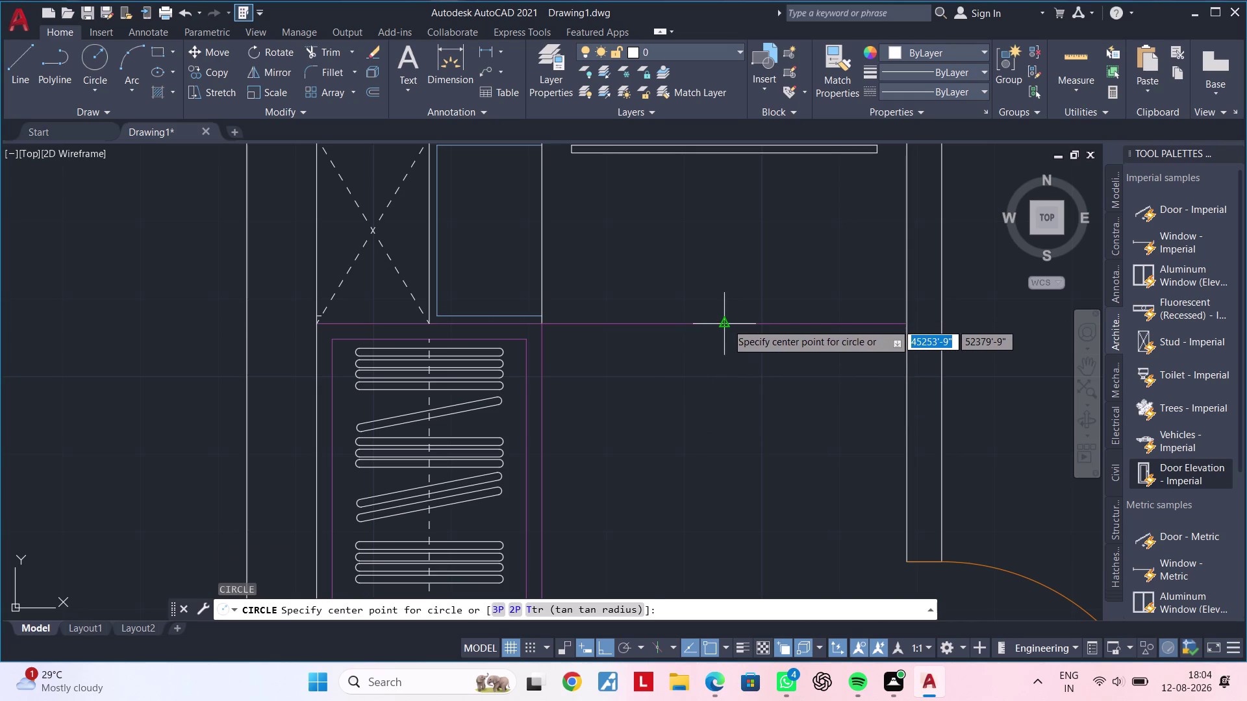
Draw a circle with radius 1' centred on the magenta line.
click(723, 324)
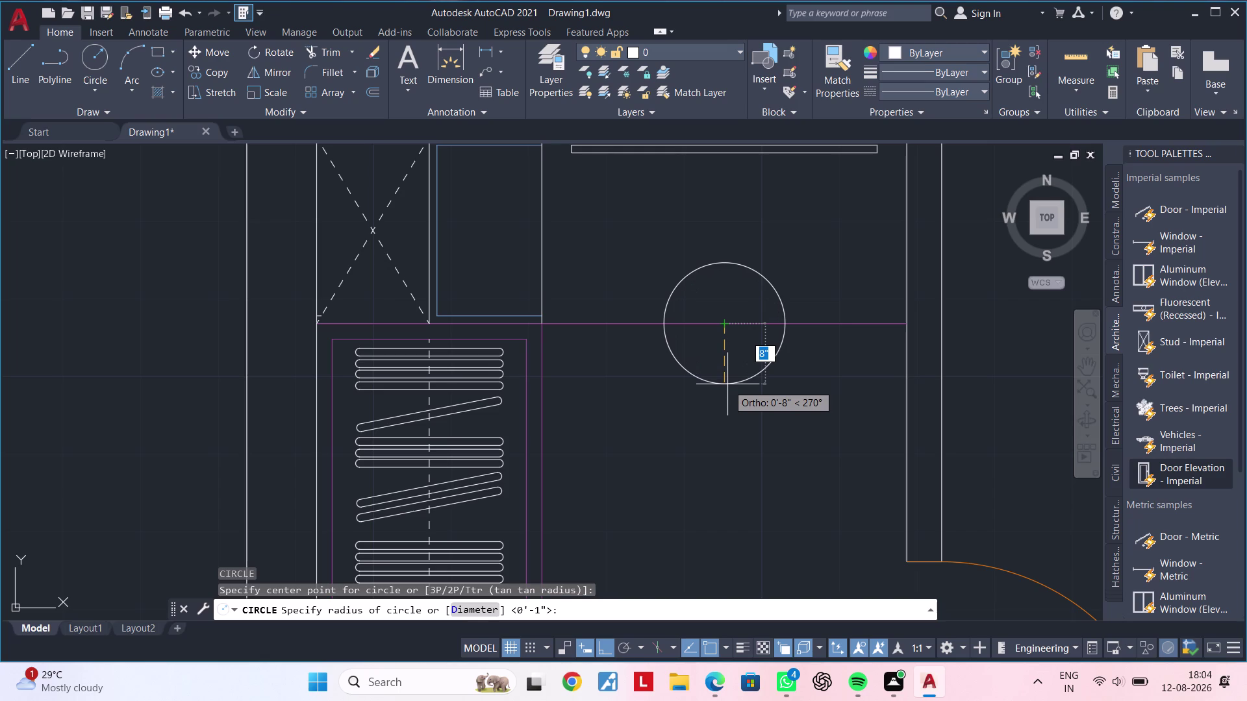
text(1')
key(Return)
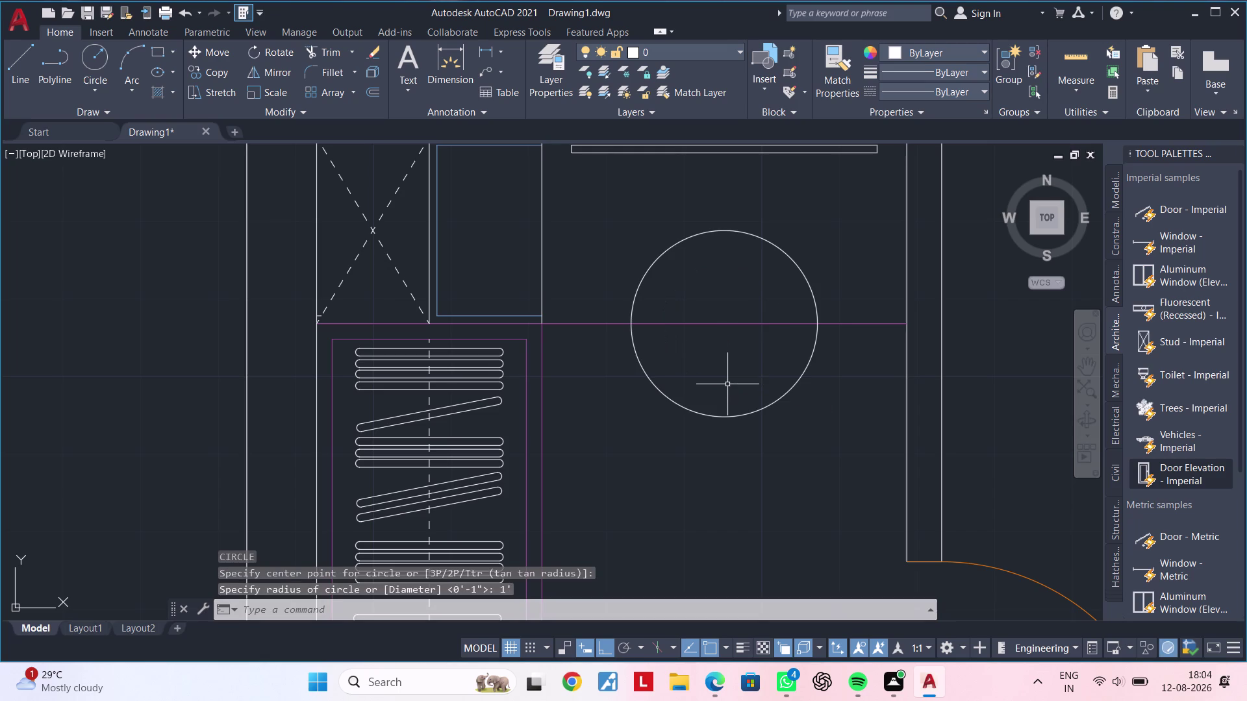
key(Escape)
Trim away the circle's upper half, leaving a semicircle below the wall line.
key(Escape)
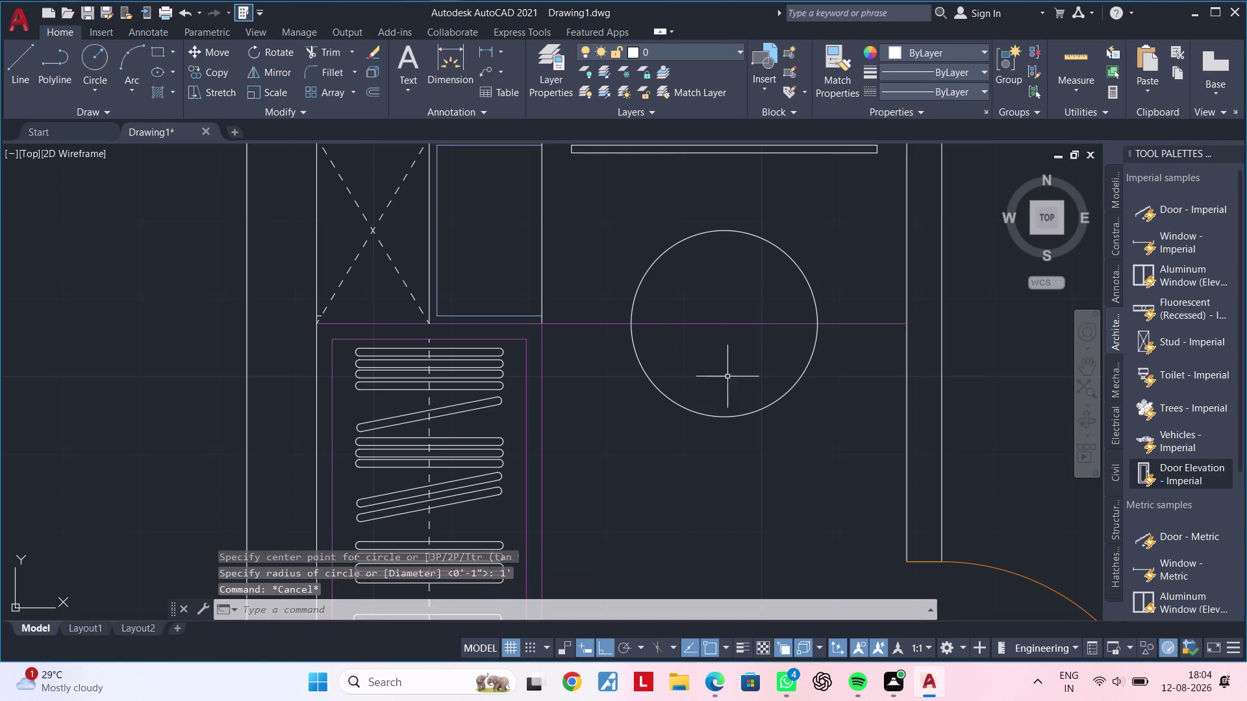
key(t)
key(r)
key(space)
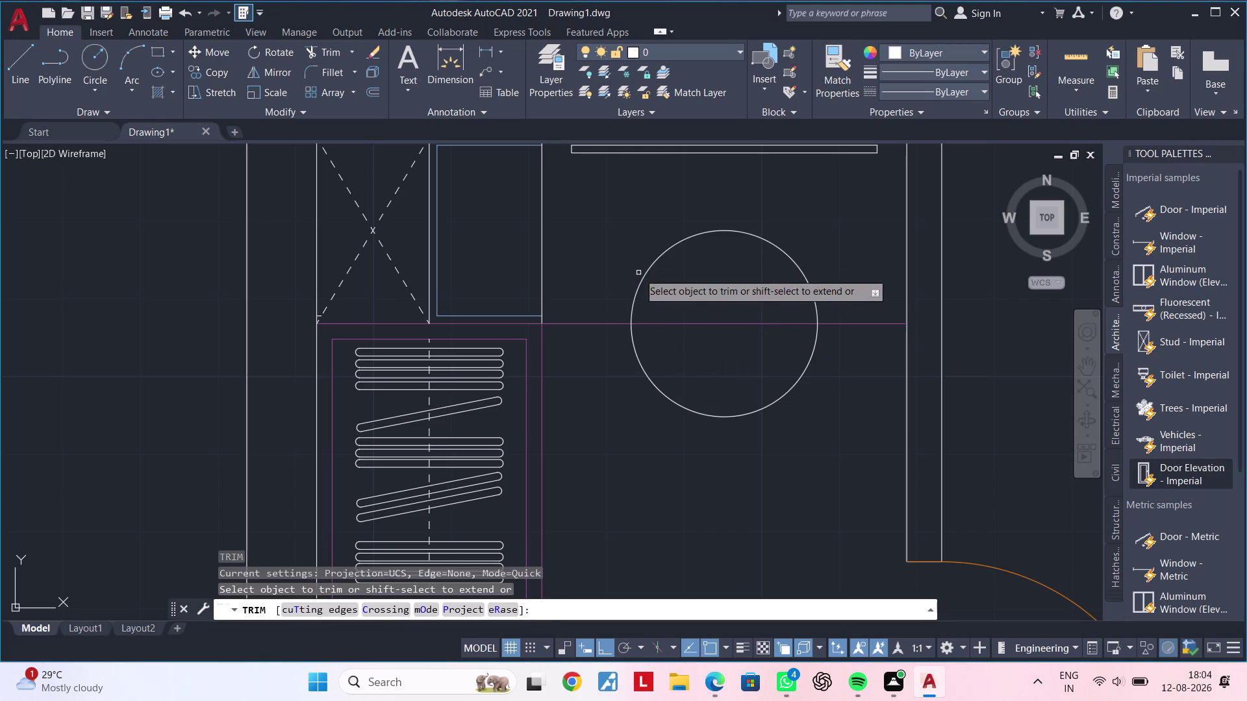
click(644, 277)
key(Escape)
key(Escape)
key(Escape)
Offset the semicircle 2" inward to create a parallel inner arc.
text(O)
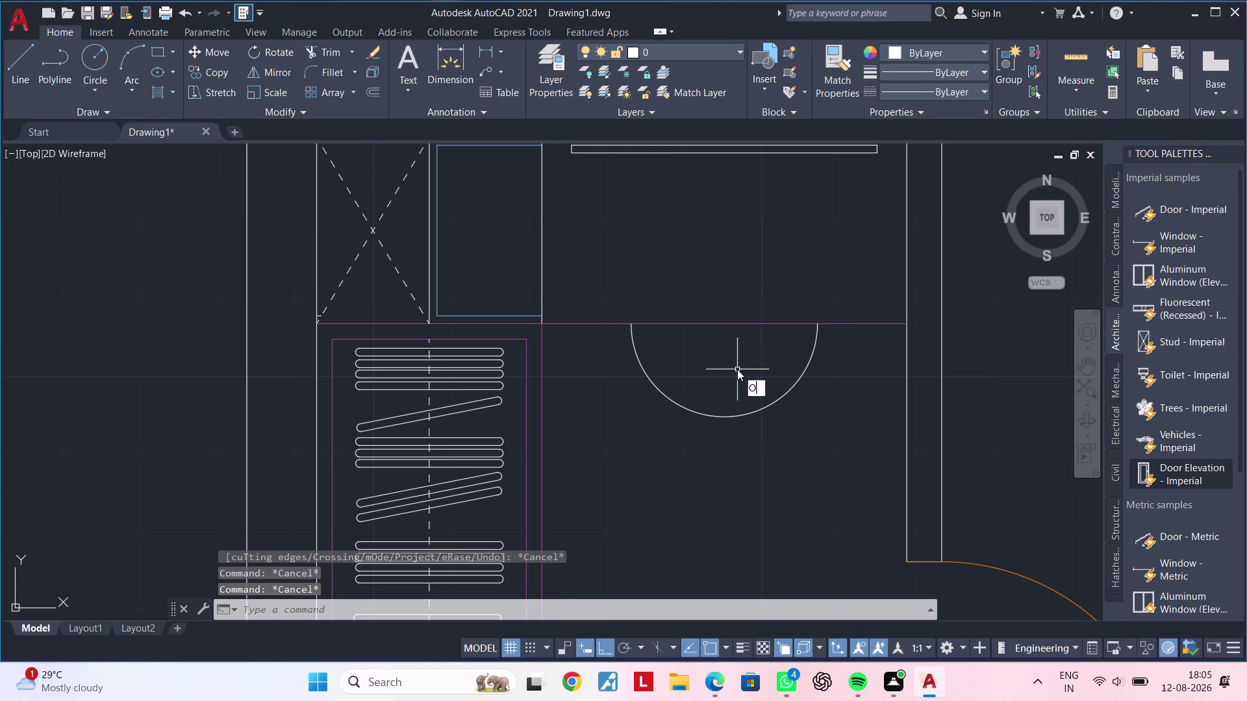
text(F)
key(space)
text(2)
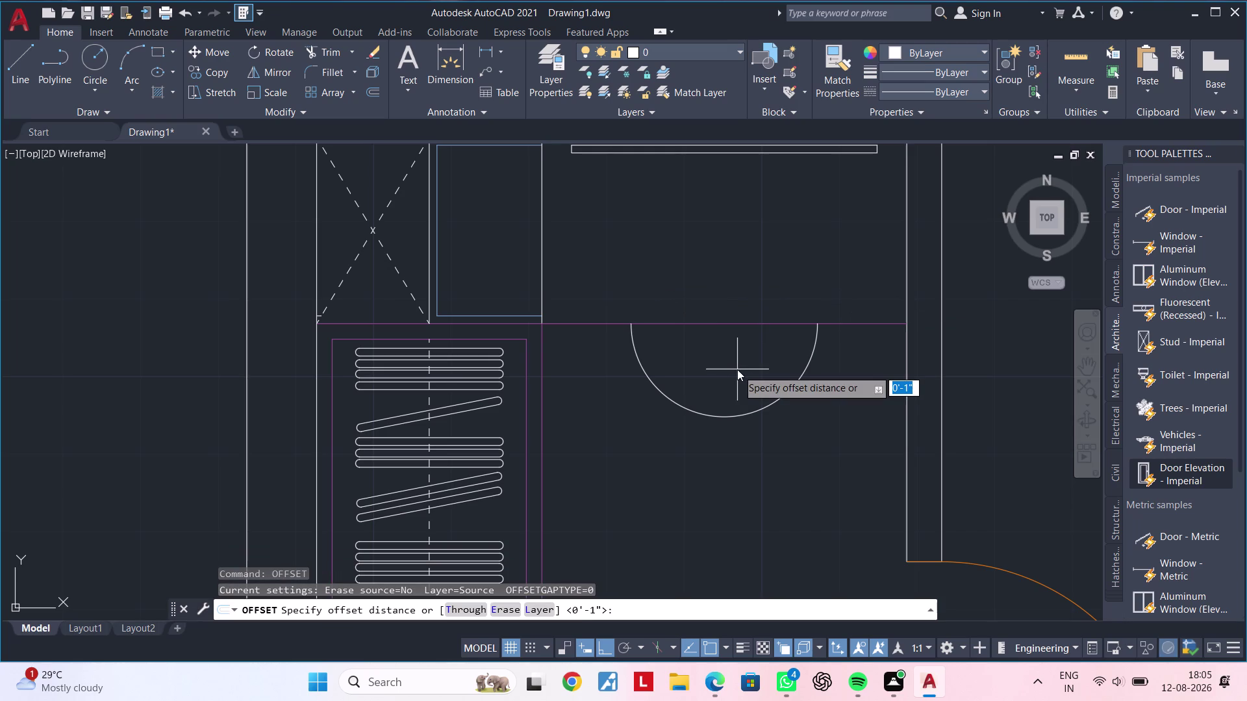
text(")
key(Return)
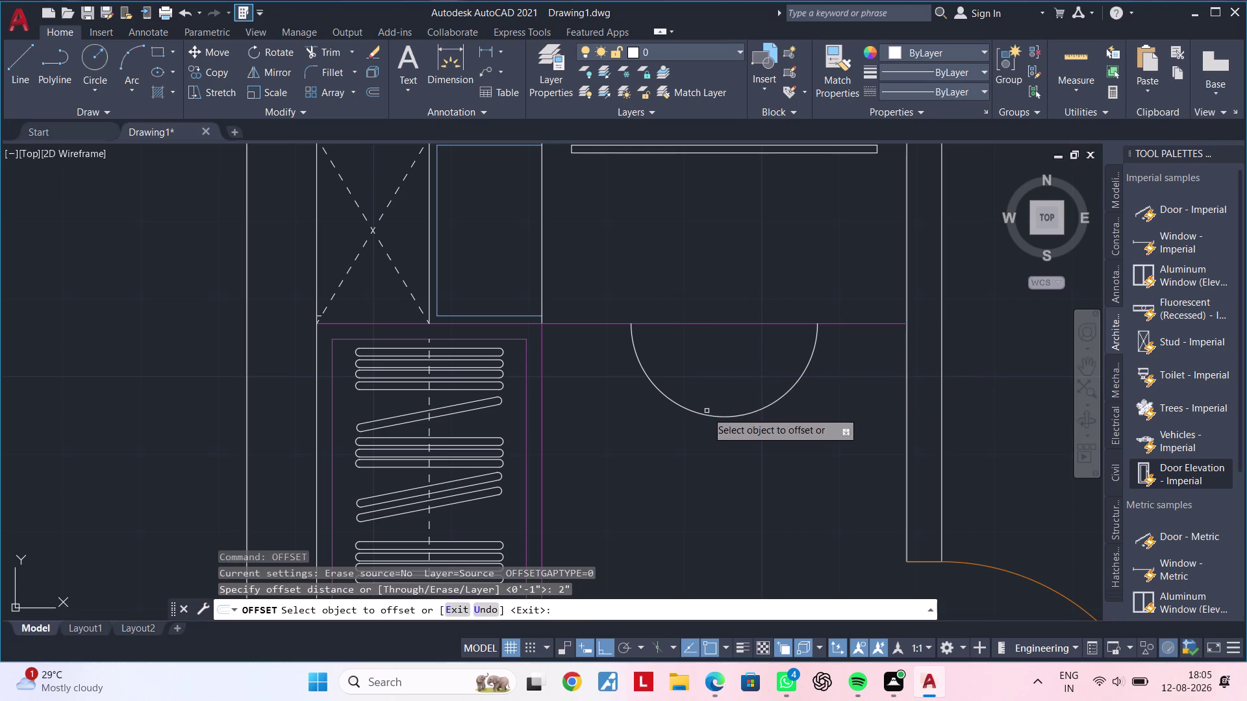
click(707, 417)
click(709, 357)
key(Escape)
Pan and zoom the view to center the room on the right.
scroll(down, 3)
scroll(down, 3)
middle_drag(762, 438, 651, 424)
key(Escape)
key(Escape)
key(Escape)
key(Escape)
key(Escape)
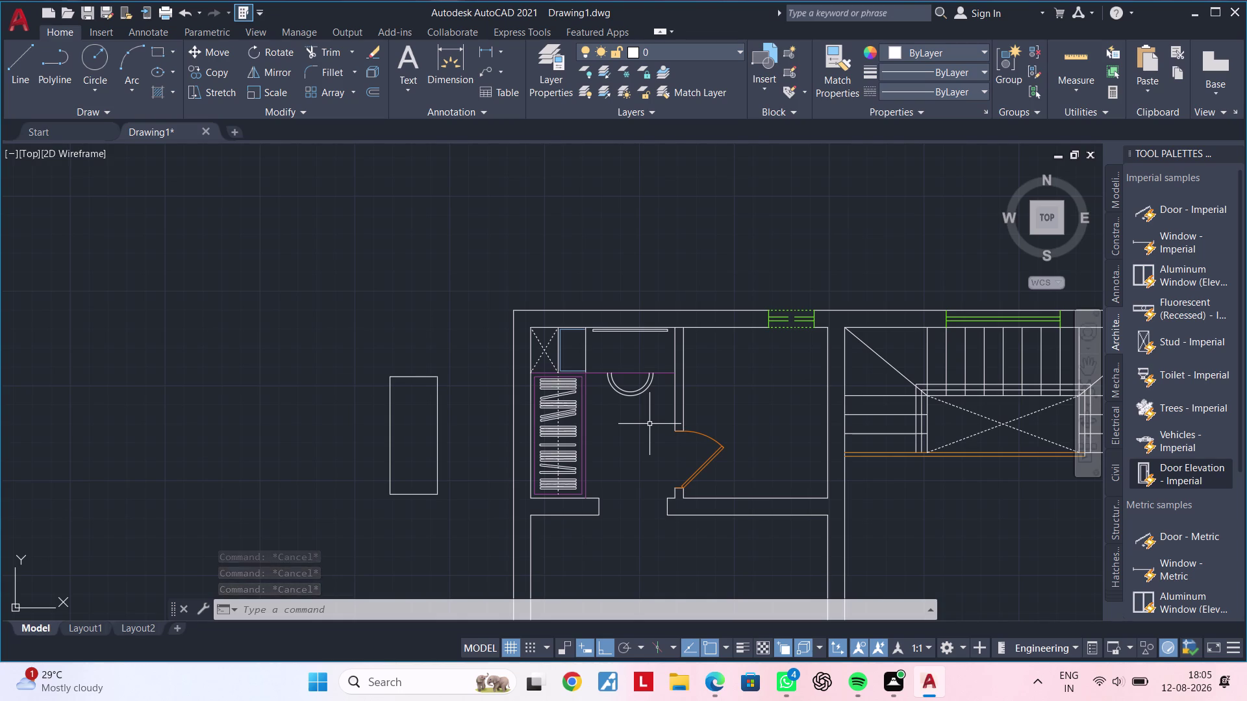
middle_drag(751, 393, 724, 375)
scroll(up, 3)
middle_drag(666, 365, 660, 362)
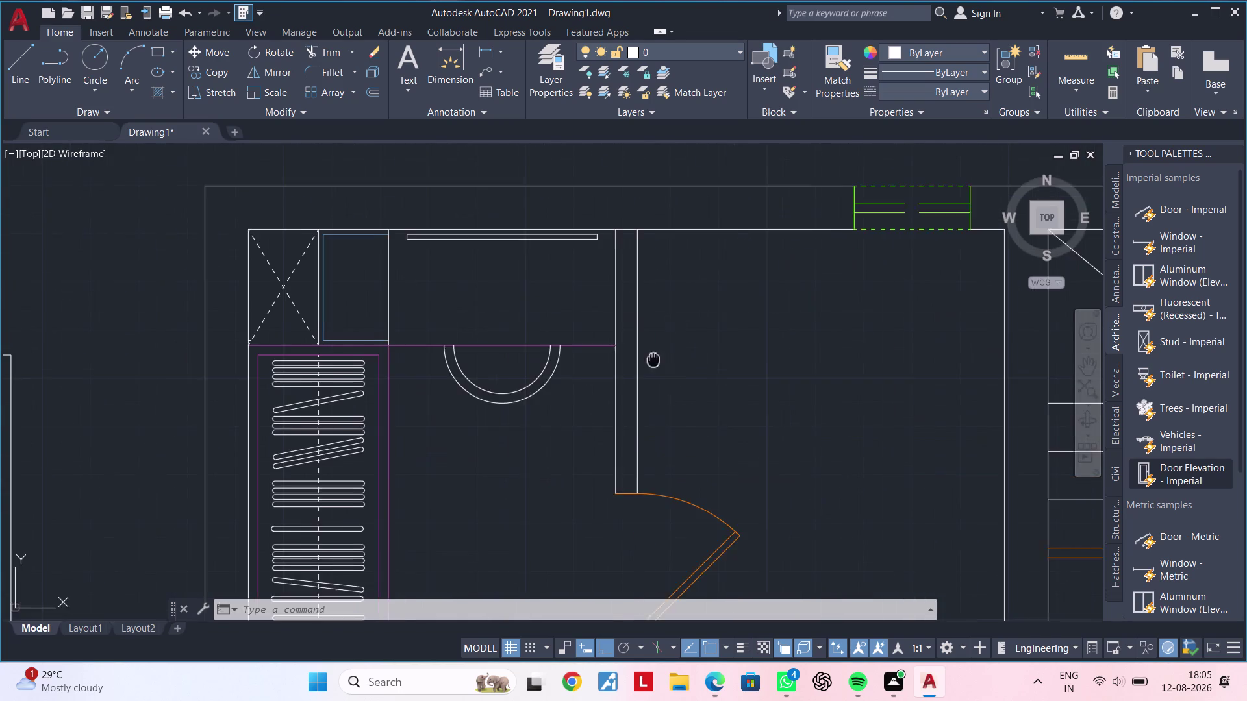
middle_drag(659, 363, 622, 352)
key(Escape)
key(Escape)
key(Escape)
key(Escape)
key(Escape)
key(Escape)
middle_drag(628, 354, 617, 300)
key(Escape)
key(Escape)
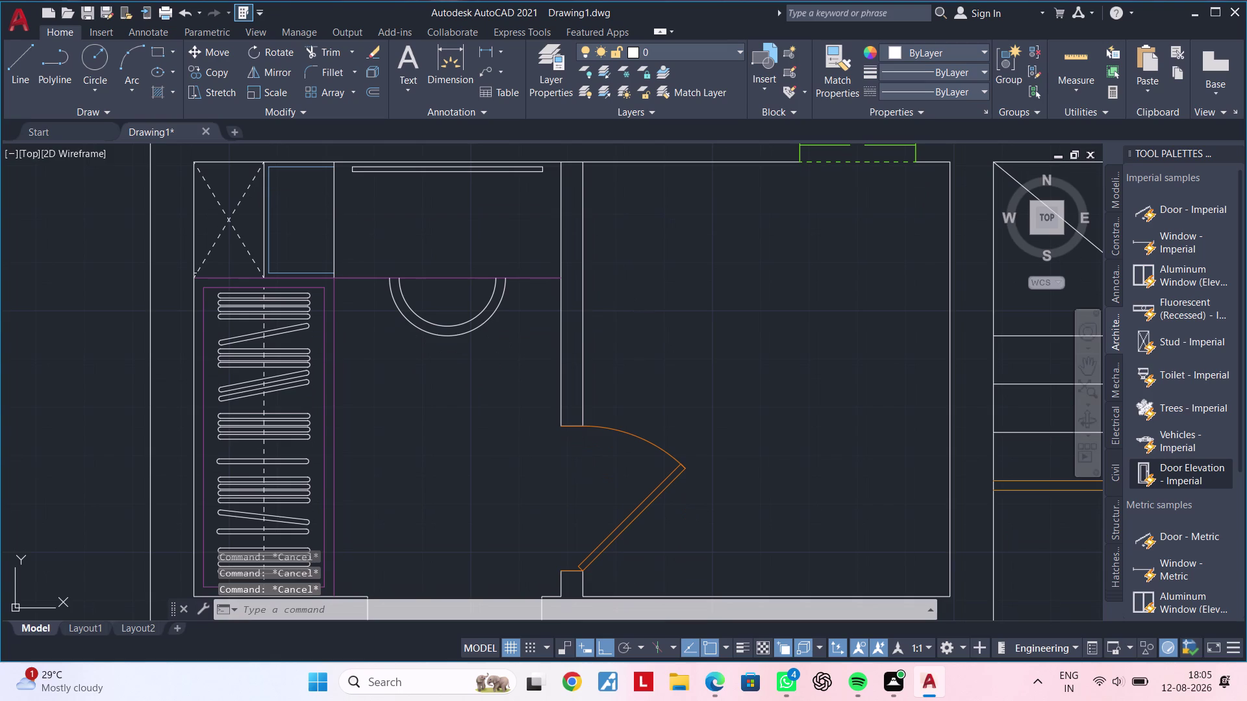
key(Escape)
key(Escape)
key(Escape)
key(Escape)
key(Escape)
key(Escape)
key(Escape)
key(l)
key(space)
key(Escape)
key(Escape)
middle_drag(649, 334, 634, 360)
key(Escape)
key(Escape)
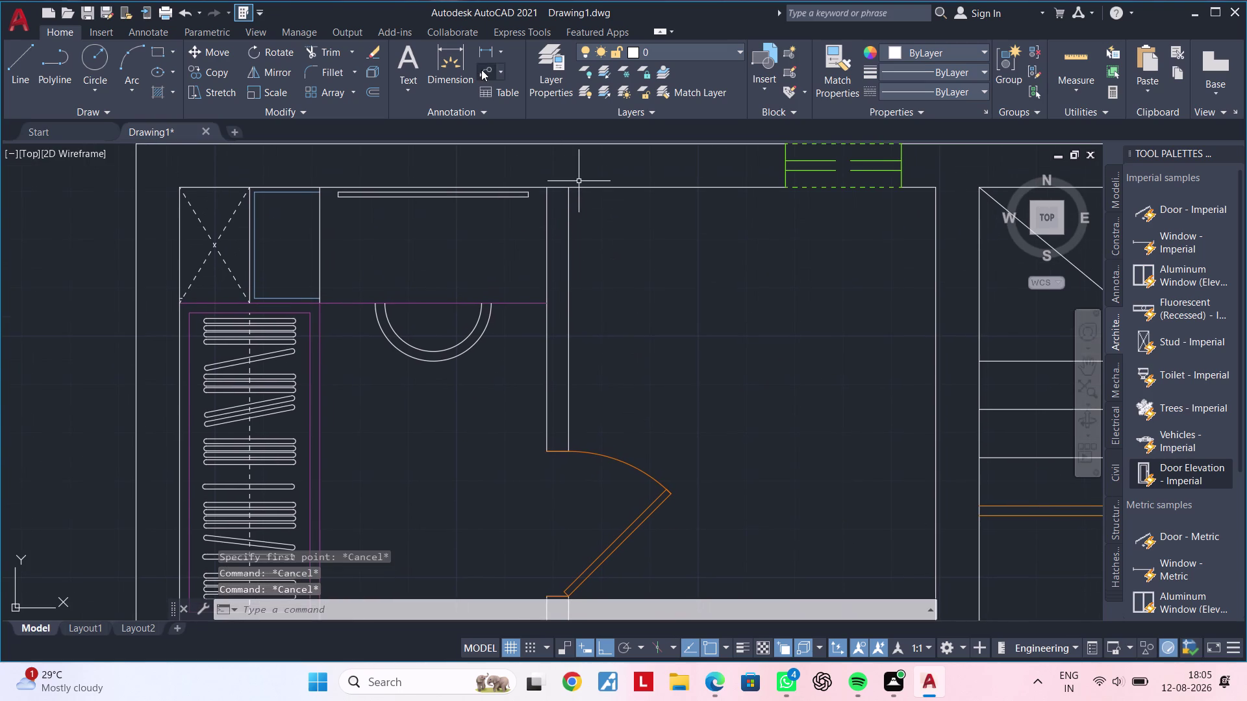
Add a linear dimension across the room's top, measuring 6'-4" wall to wall.
click(485, 50)
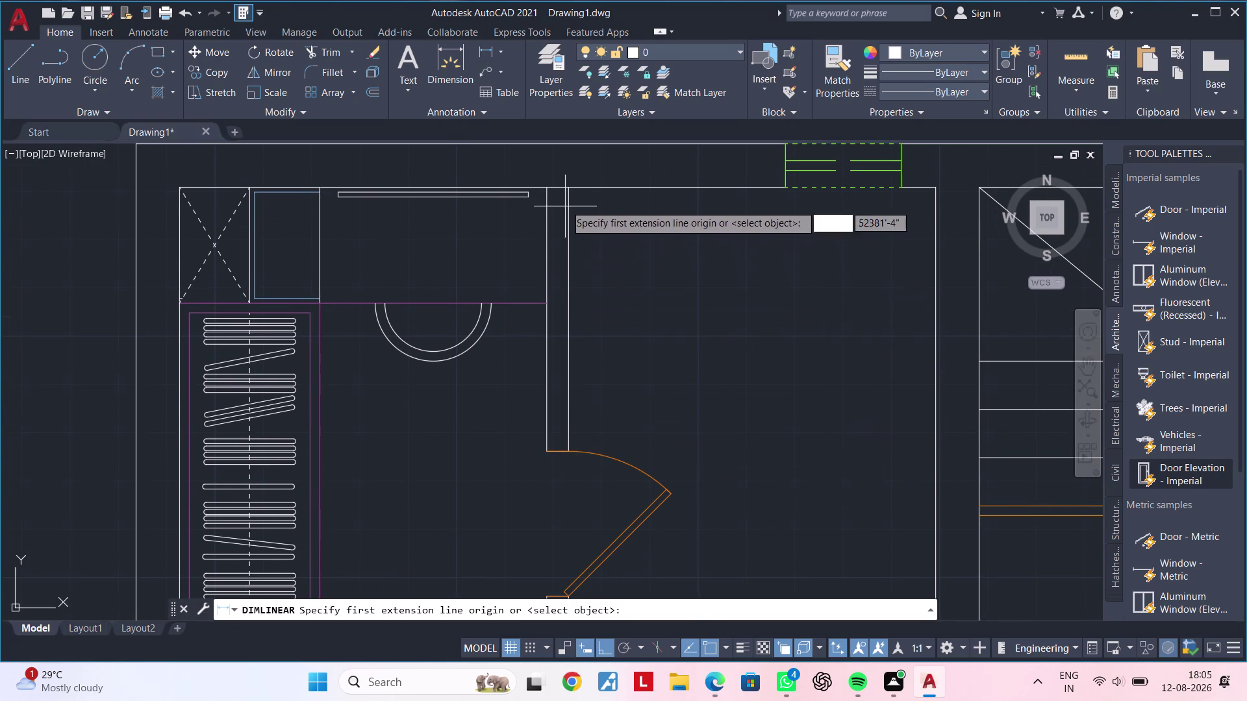
click(570, 190)
click(939, 190)
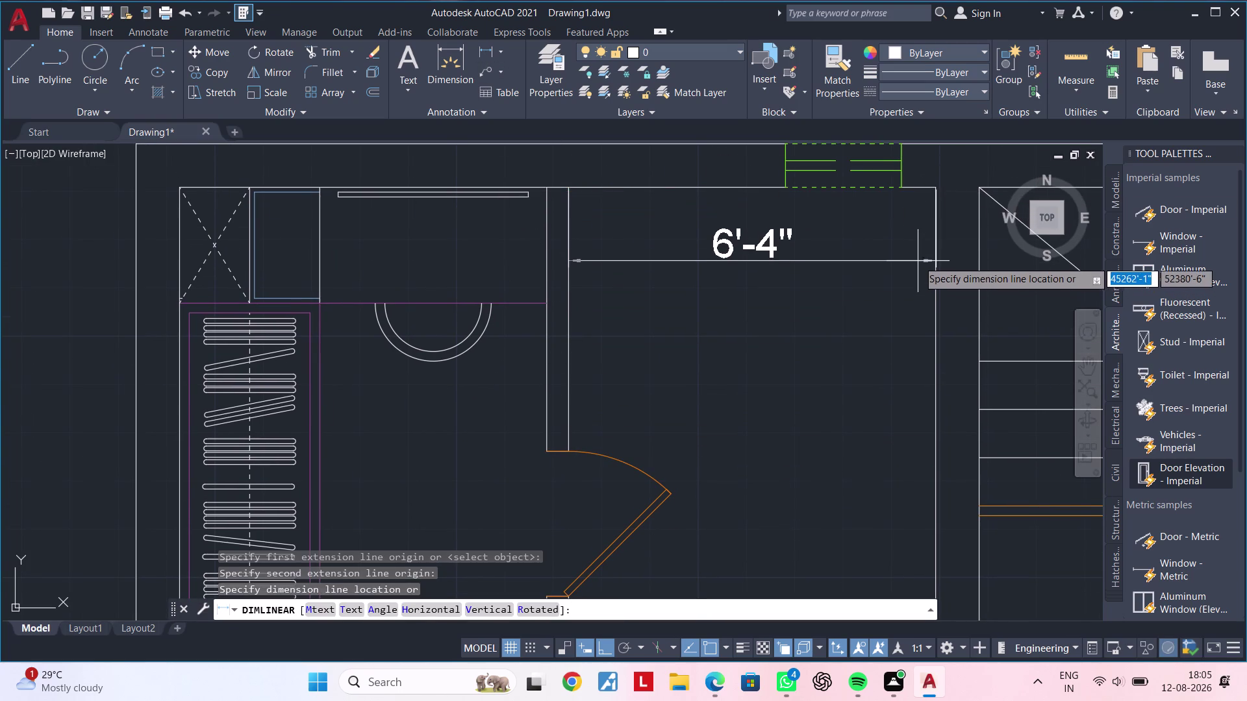
click(916, 255)
key(Escape)
key(Escape)
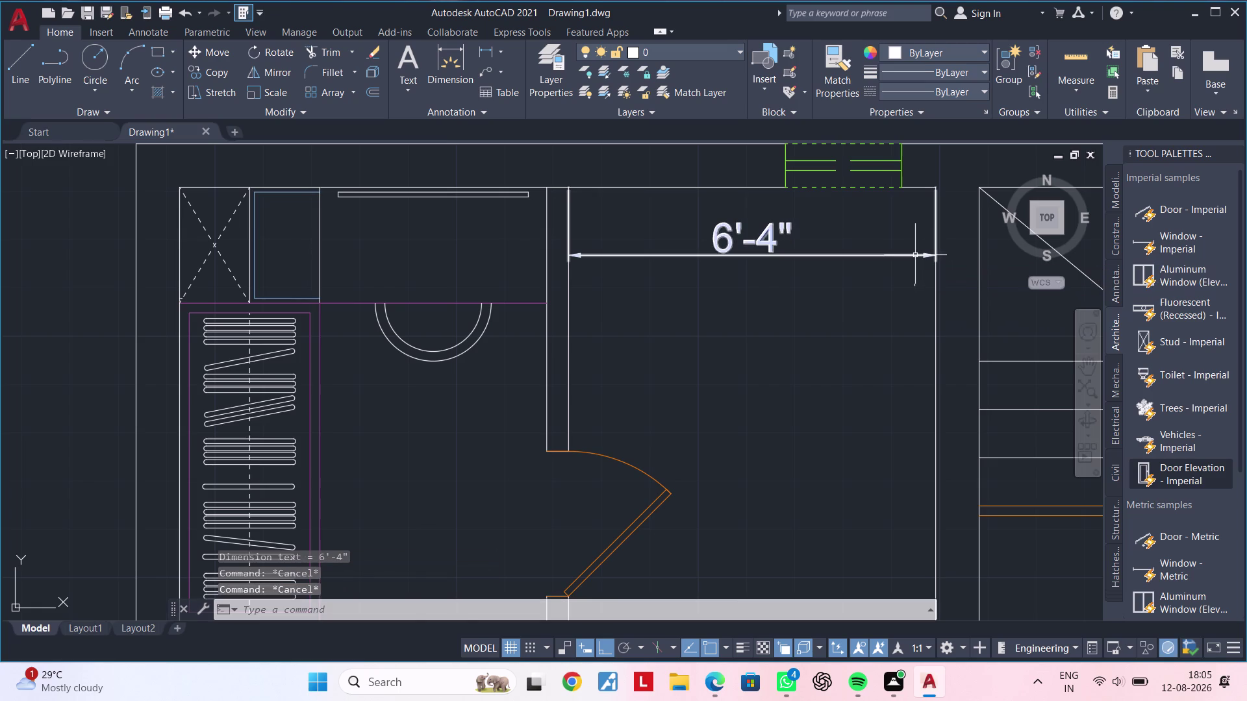
key(Escape)
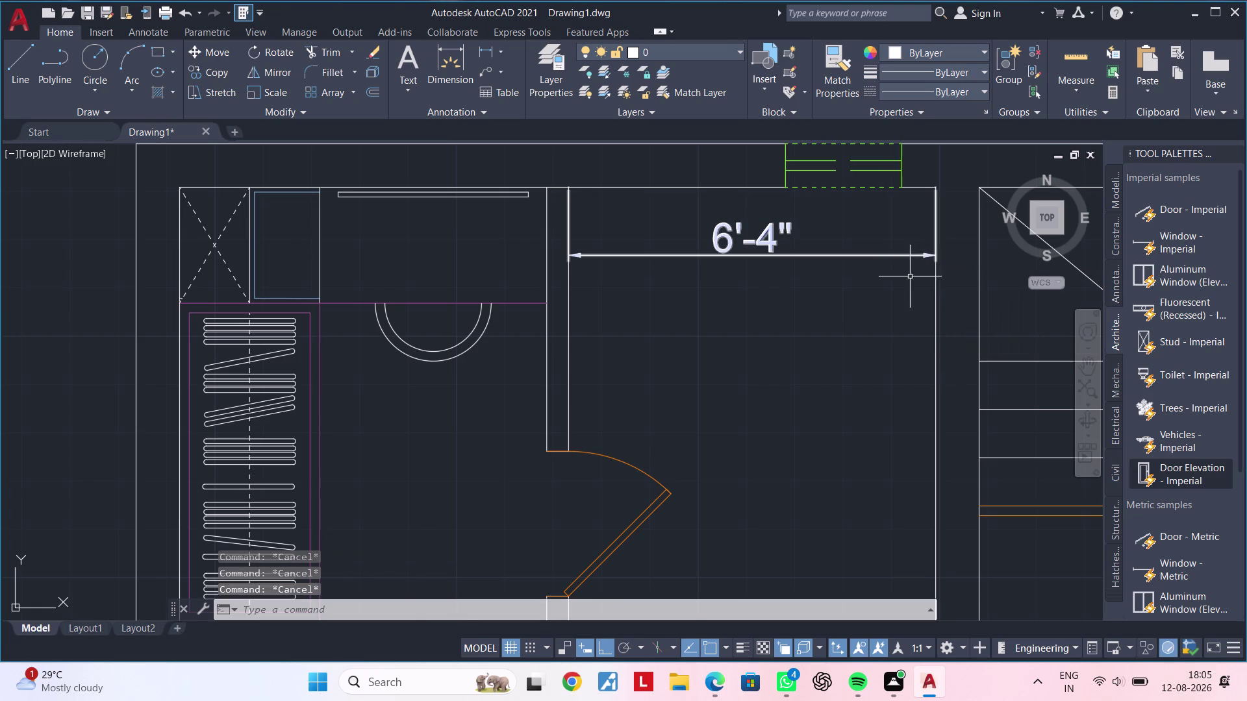
key(Escape)
scroll(down, 3)
middle_drag(873, 307, 776, 295)
key(Escape)
key(Escape)
key(Escape)
Start a 2' offset of the room's right wall, then abandon it.
text(OF)
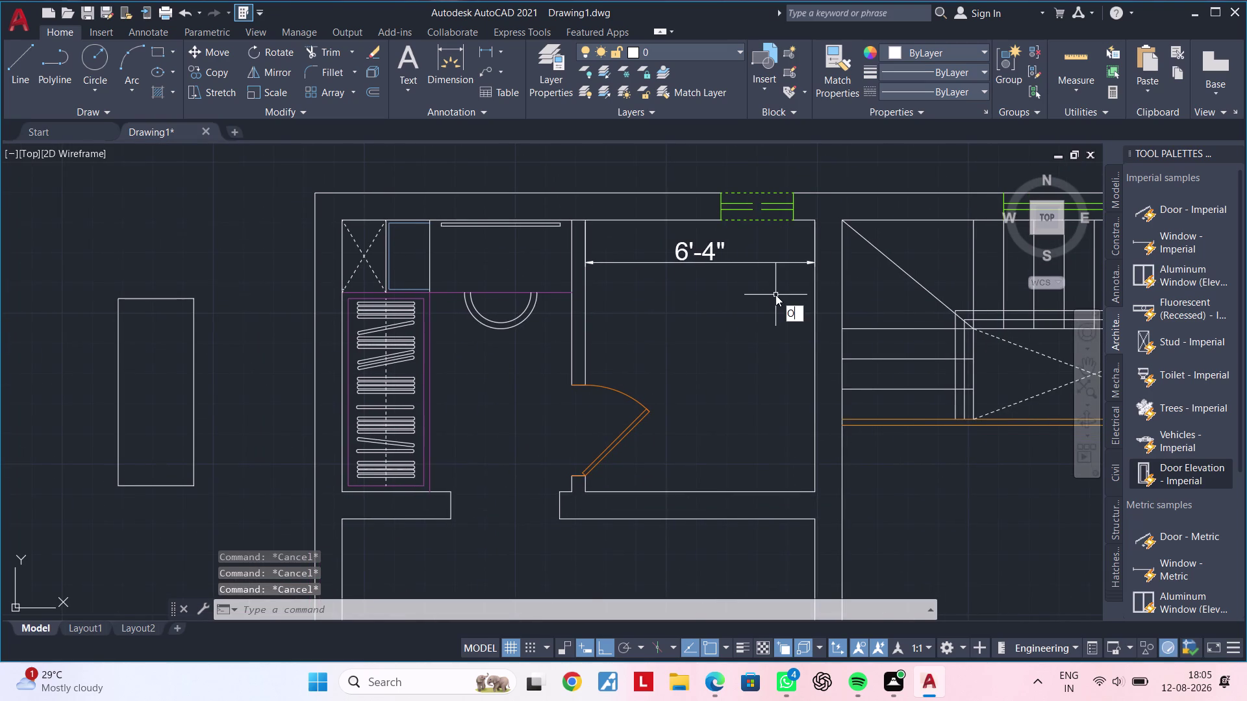
key(space)
text(2')
key(Return)
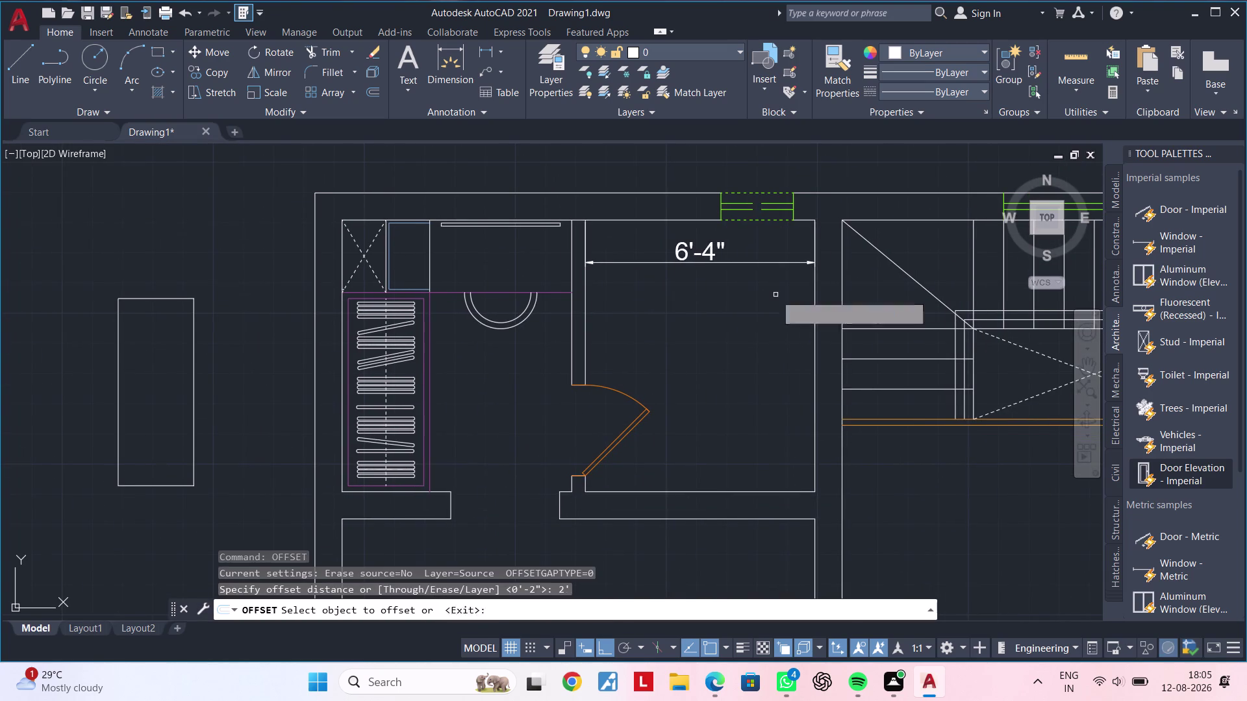
click(812, 301)
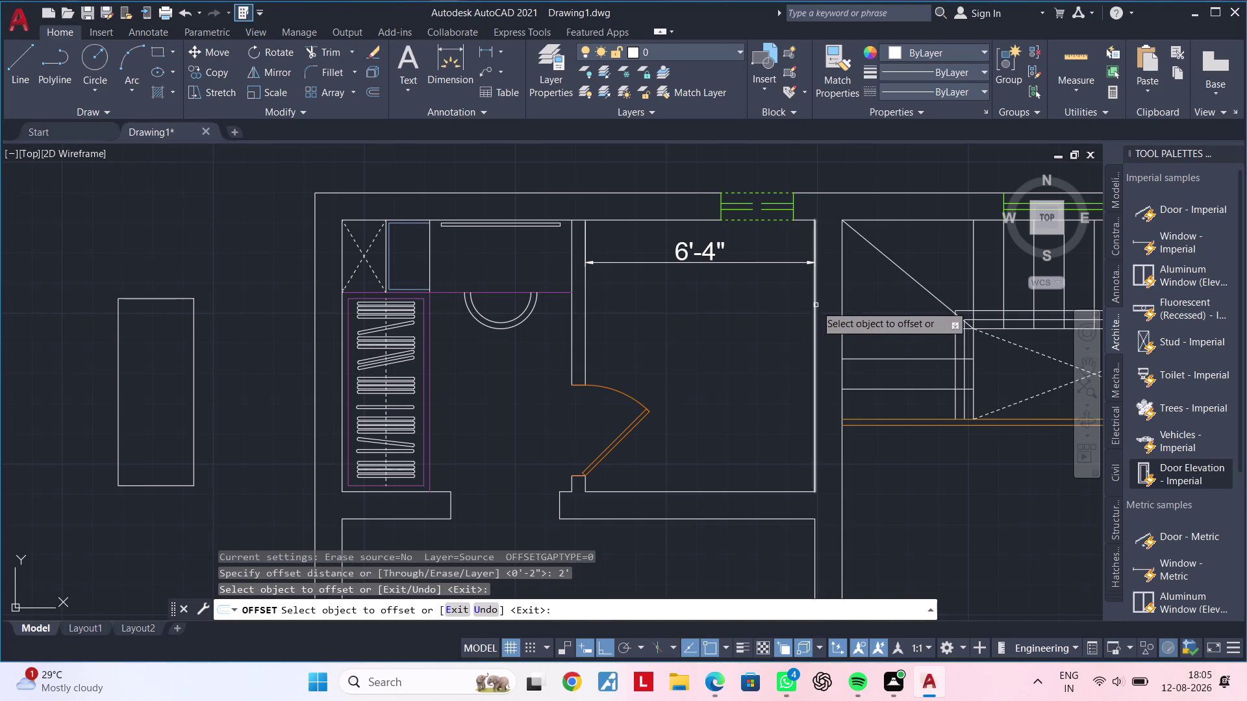
click(816, 305)
key(Escape)
key(Escape)
key(Escape)
Offset the room's right wall 1' inward as a vertical line.
text(O)
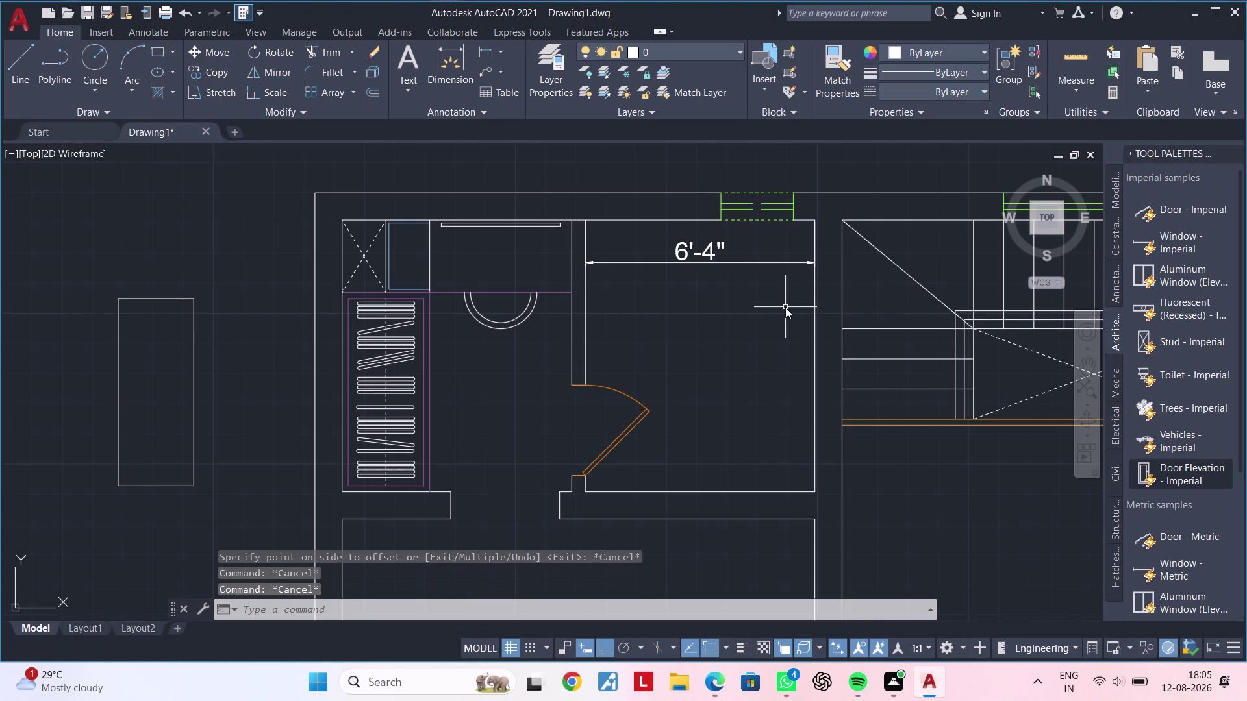
text(F 1')
key(Return)
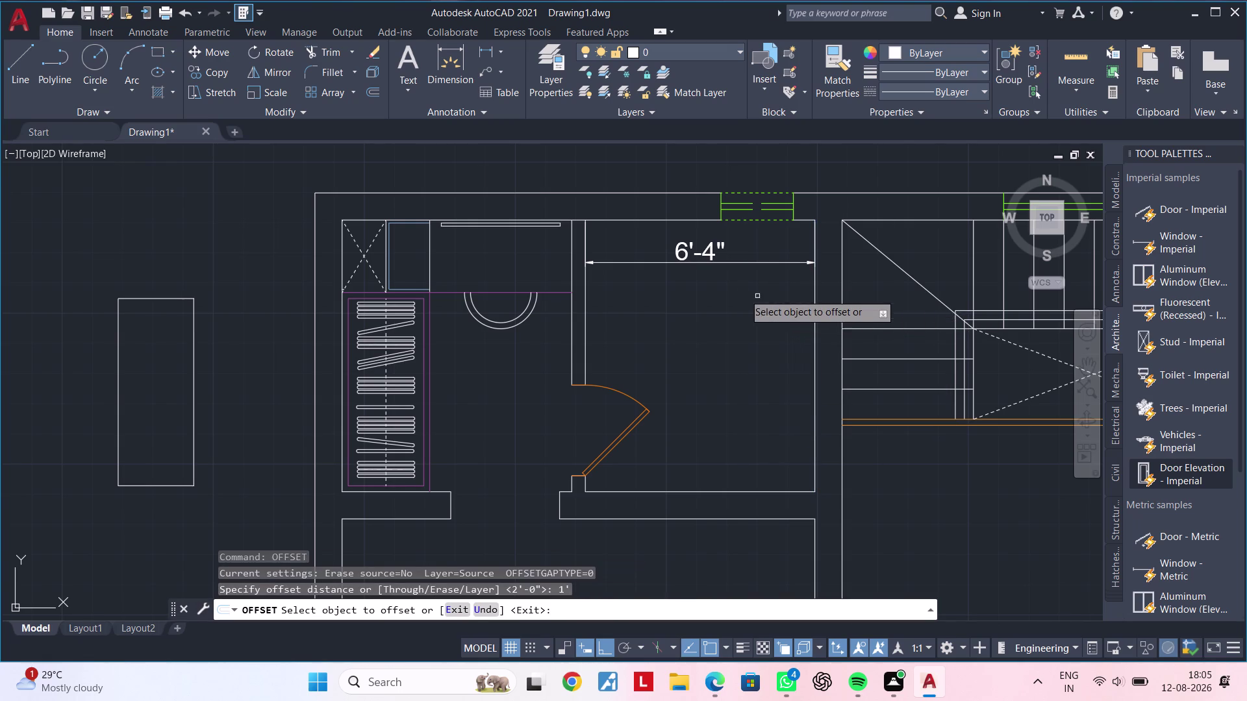
click(815, 305)
click(795, 307)
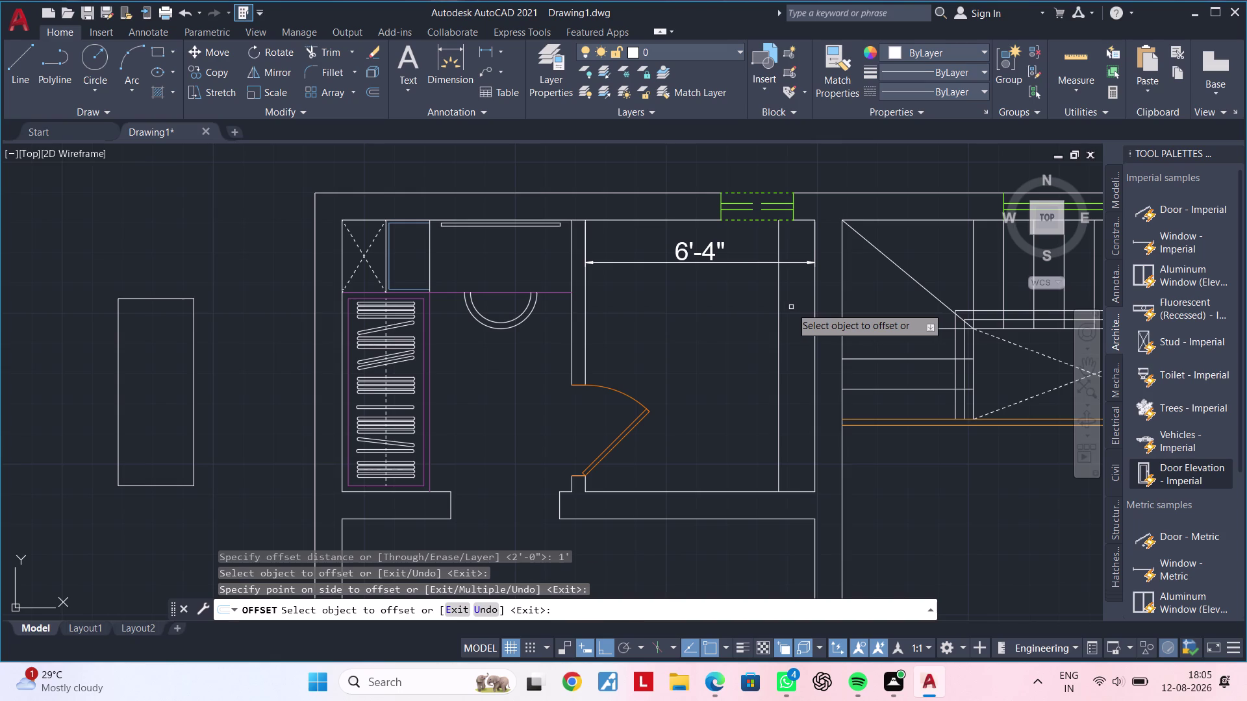
middle_drag(741, 328, 792, 317)
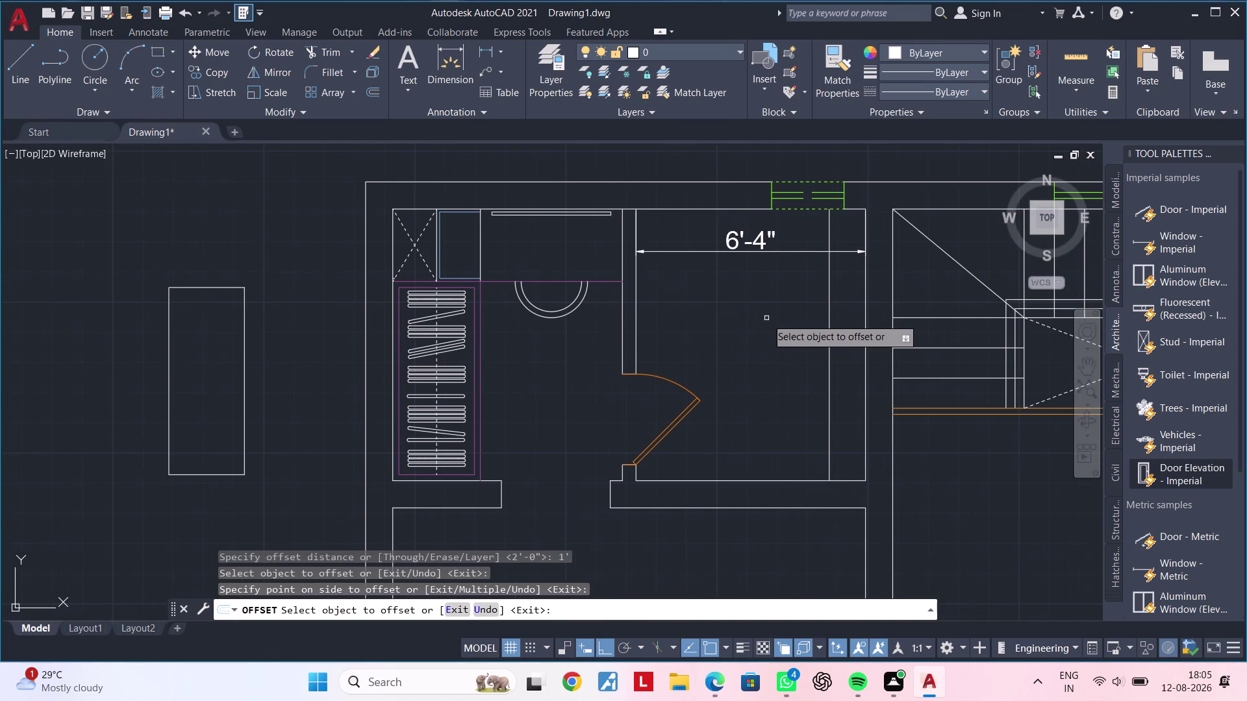
middle_drag(766, 318, 824, 311)
Select the 6'-4" room-width dimension and delete it.
key(Escape)
key(Escape)
key(Escape)
key(Escape)
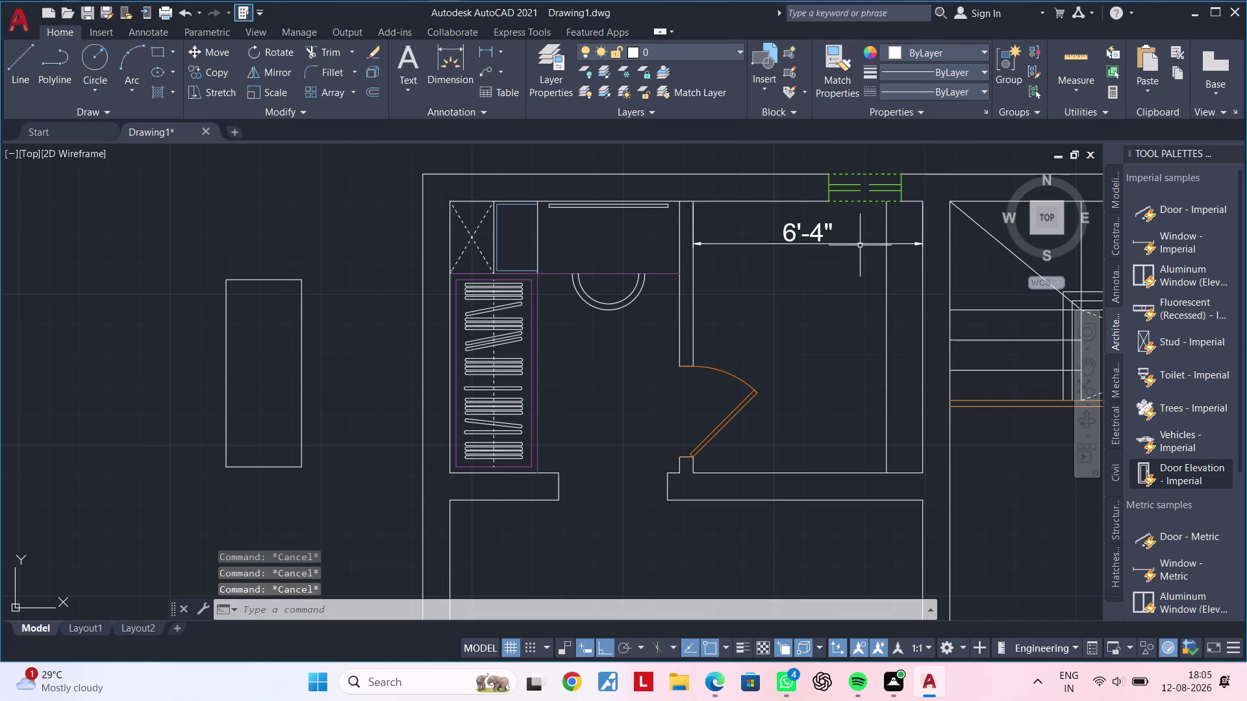
click(860, 245)
click(922, 244)
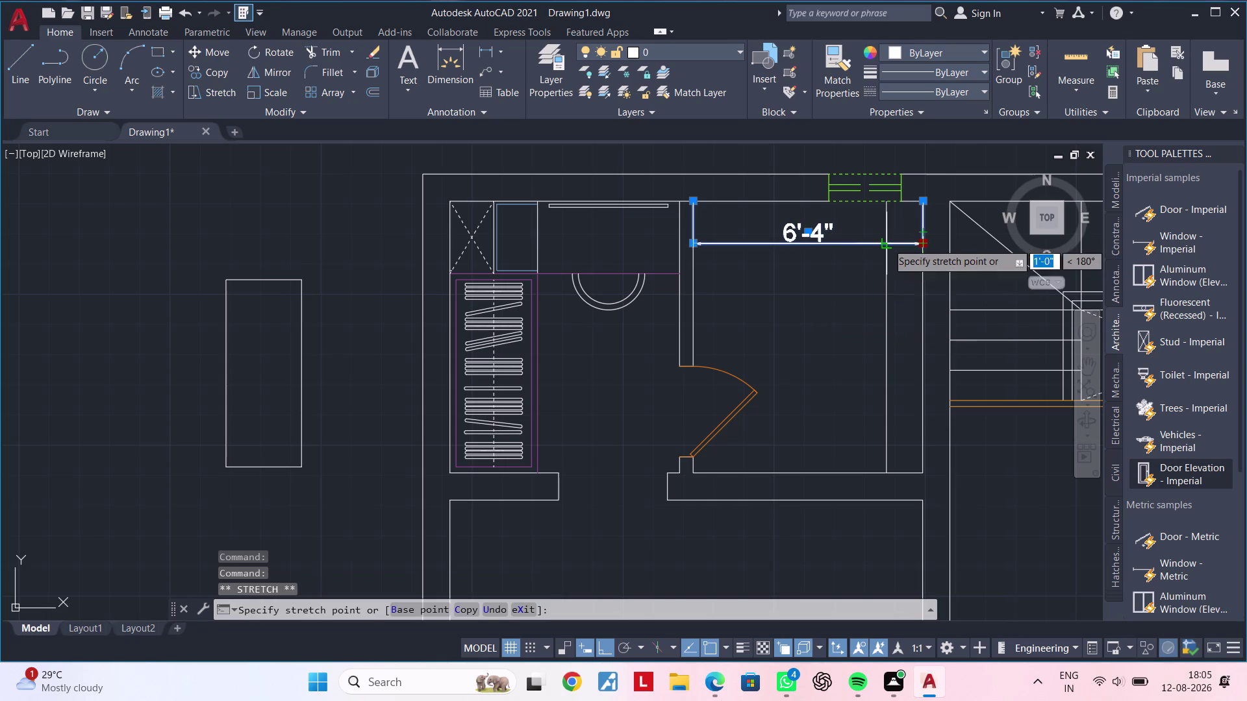
click(888, 243)
key(Escape)
key(Escape)
click(871, 242)
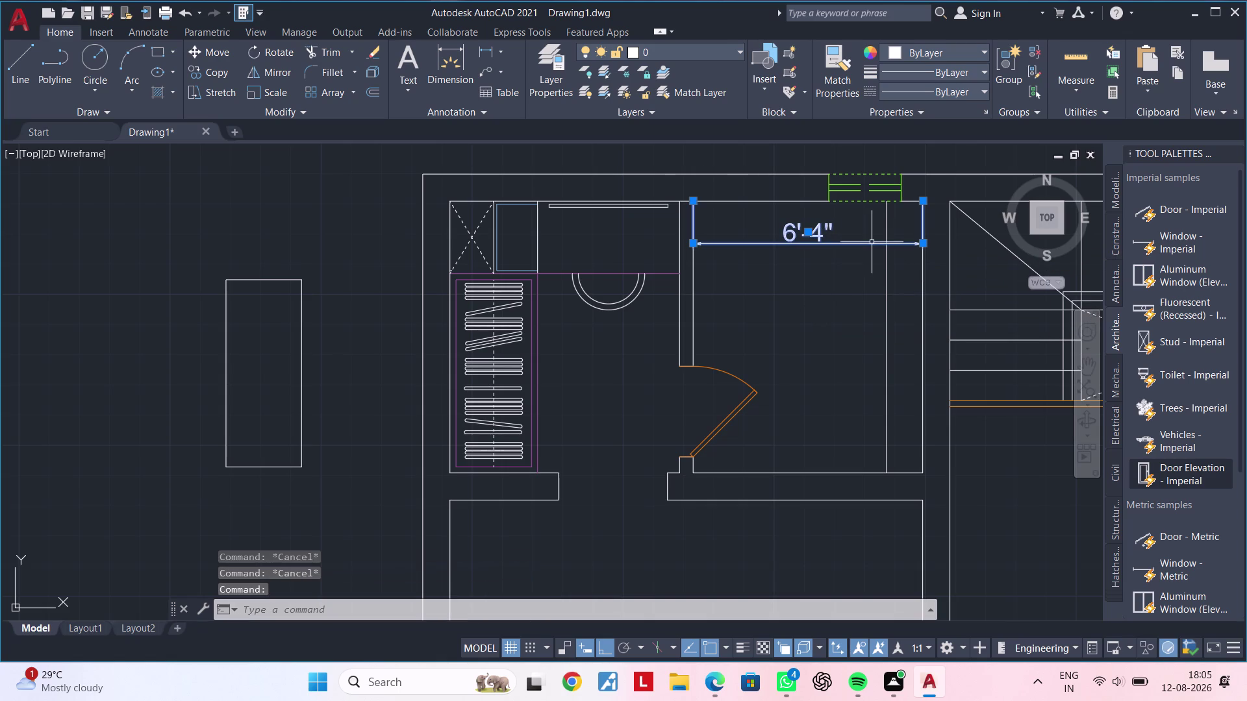
key(Delete)
middle_drag(826, 293, 824, 318)
key(Escape)
key(Escape)
key(Escape)
key(Escape)
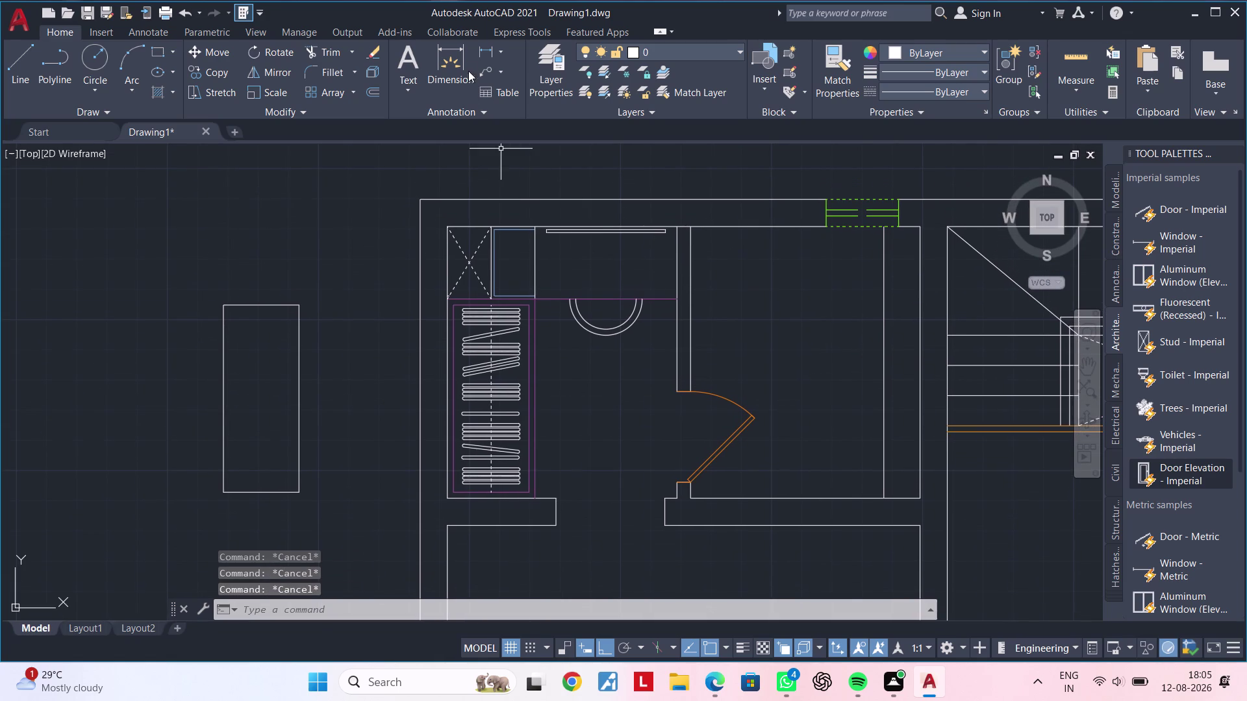
key(Escape)
click(485, 50)
Abandon a dimension started at the window's edge and clear all active commands.
click(694, 229)
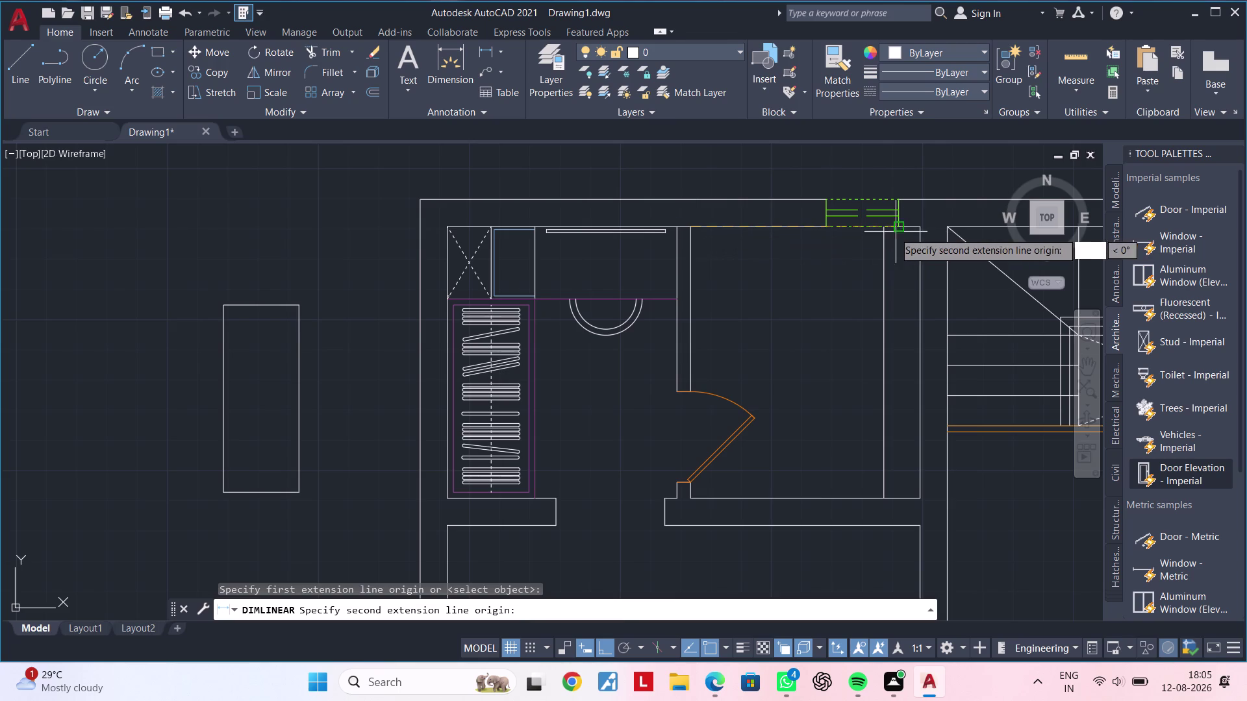
click(884, 230)
key(Escape)
key(Escape)
middle_drag(842, 283, 873, 274)
key(Escape)
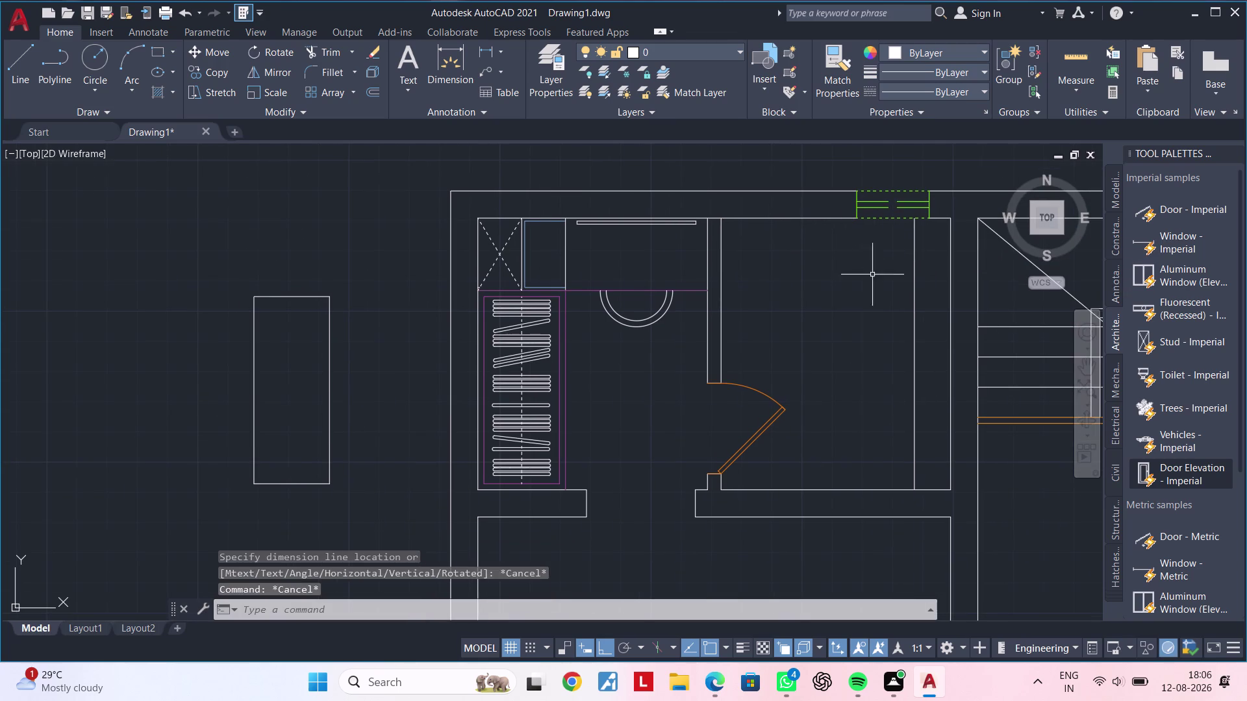
key(Escape)
key(Escape)
key(Escape)
key(Escape)
key(Escape)
key(Escape)
key(Escape)
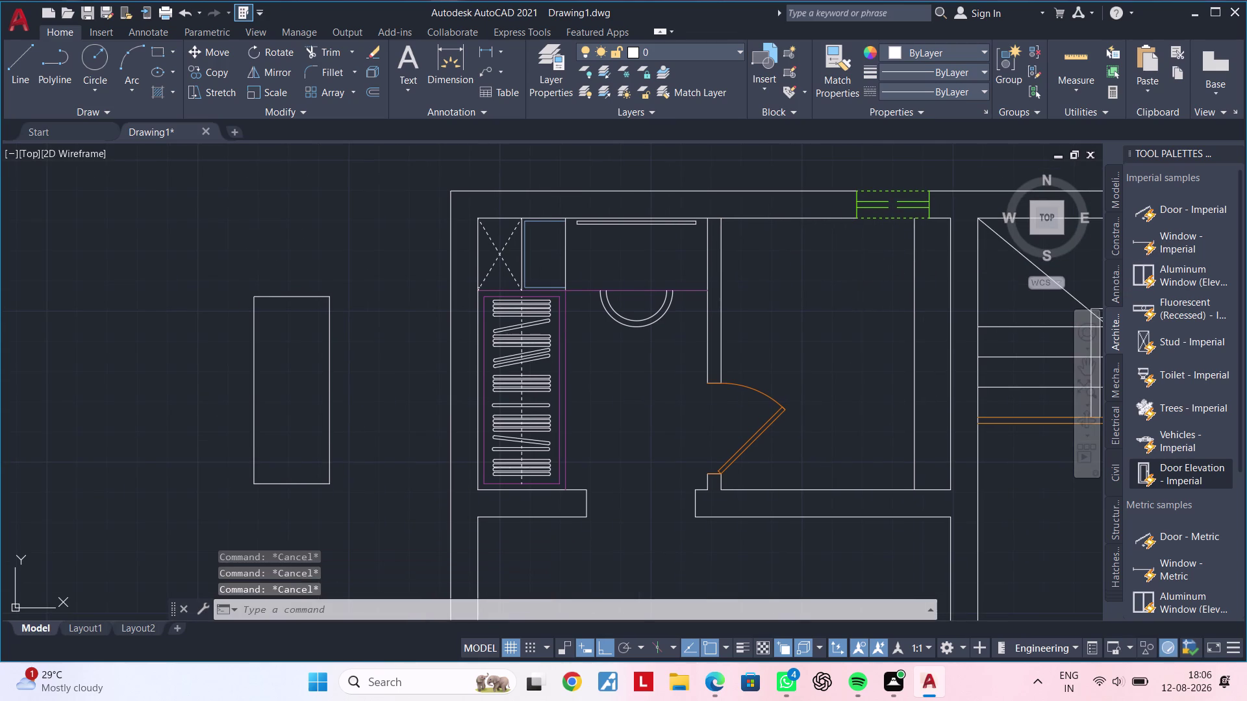
Offset the room's left vertical wall line 3' to the right.
text(OF)
key(space)
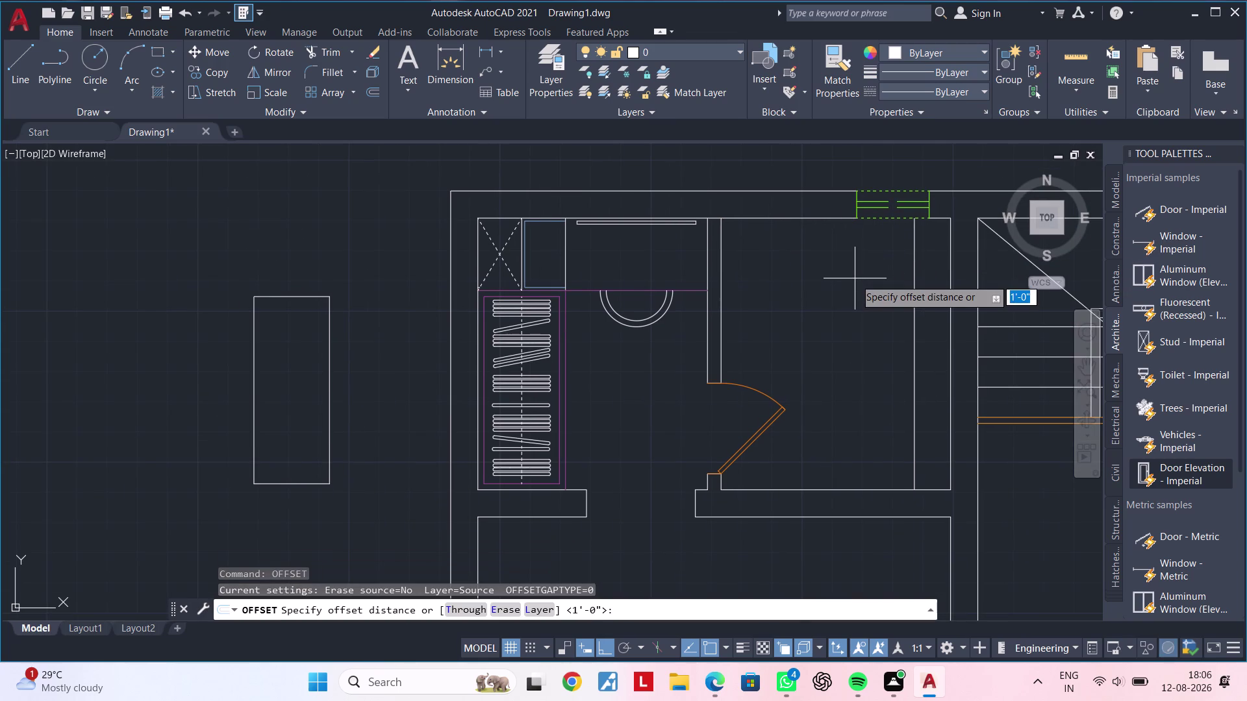
text(3')
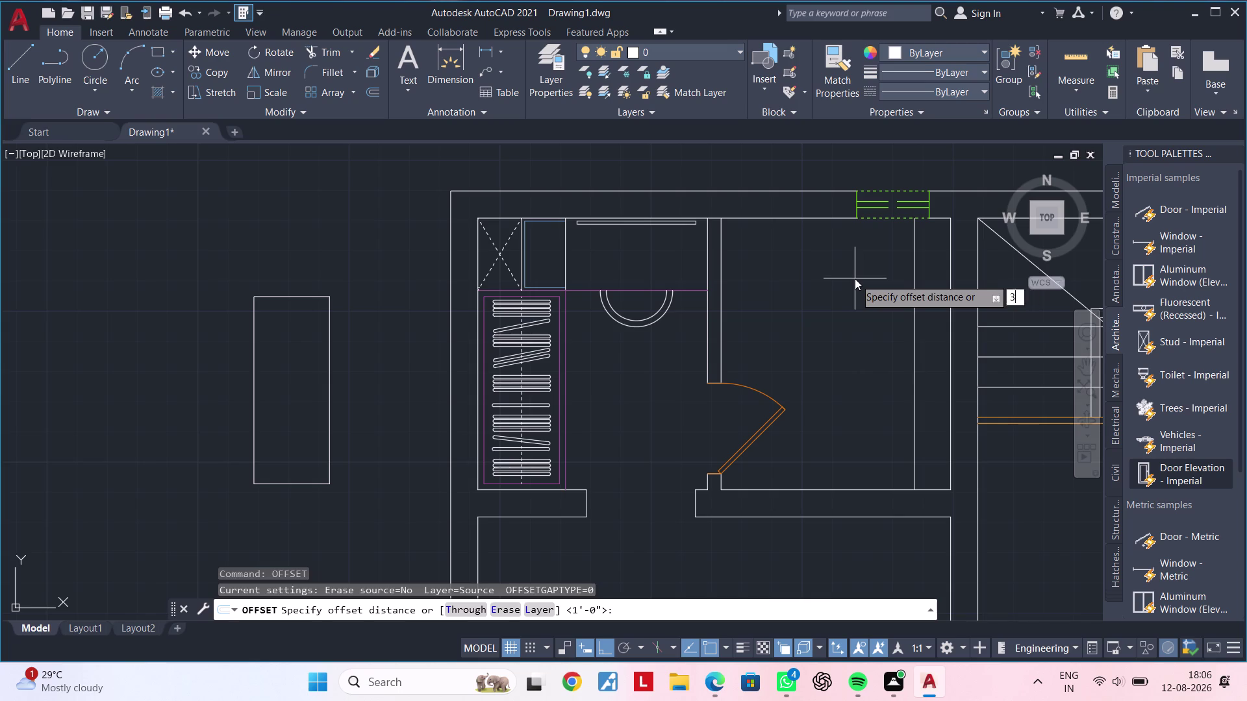
key(Return)
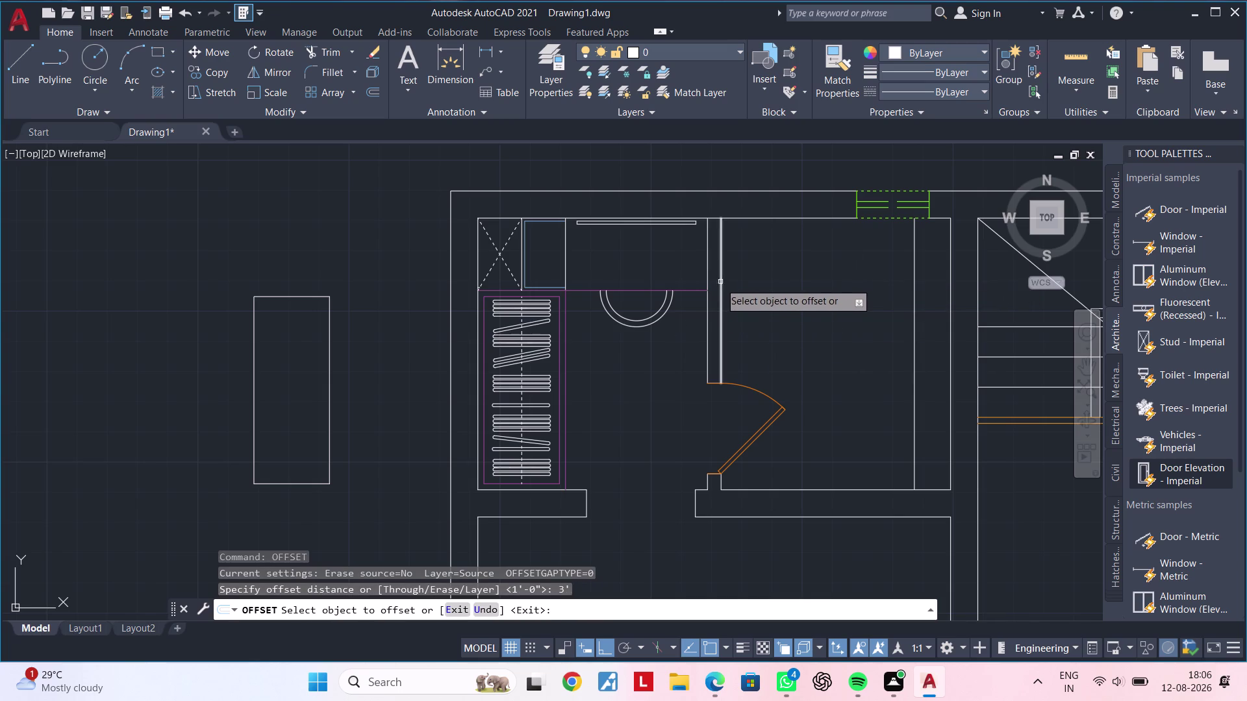
click(721, 283)
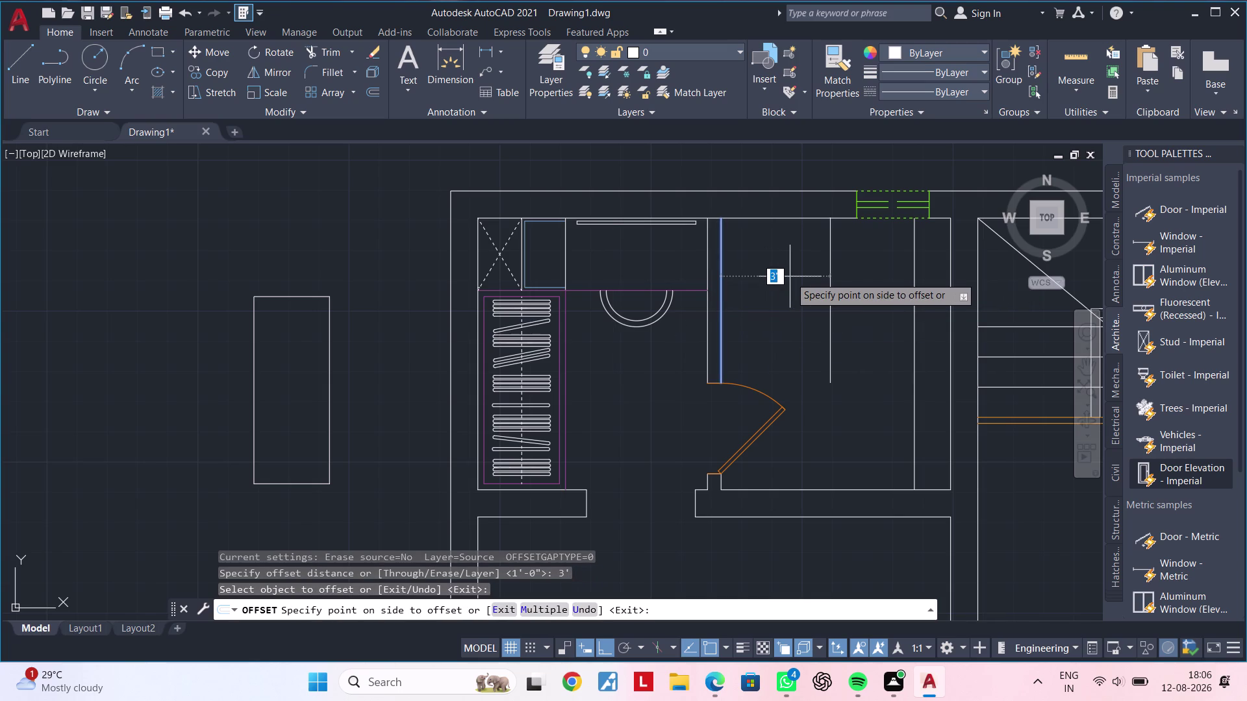
click(790, 277)
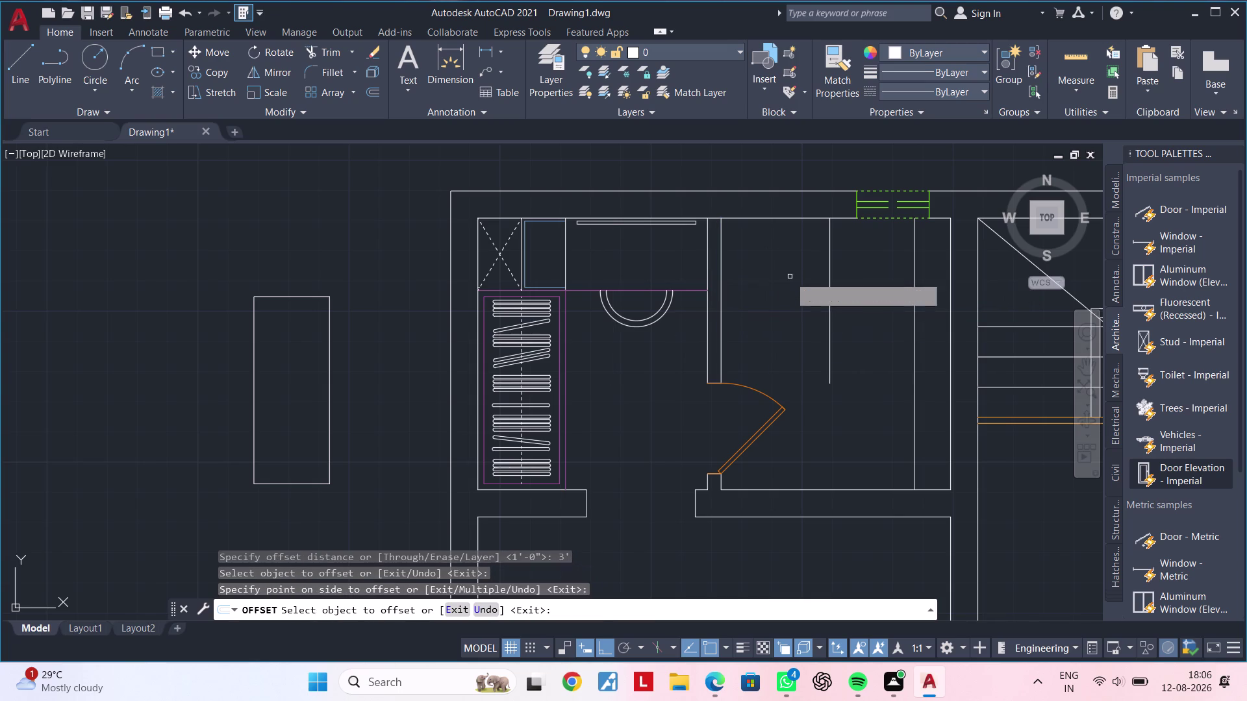
middle_drag(770, 300, 770, 293)
key(Escape)
key(Escape)
key(Escape)
key(Escape)
key(Escape)
key(Escape)
key(Escape)
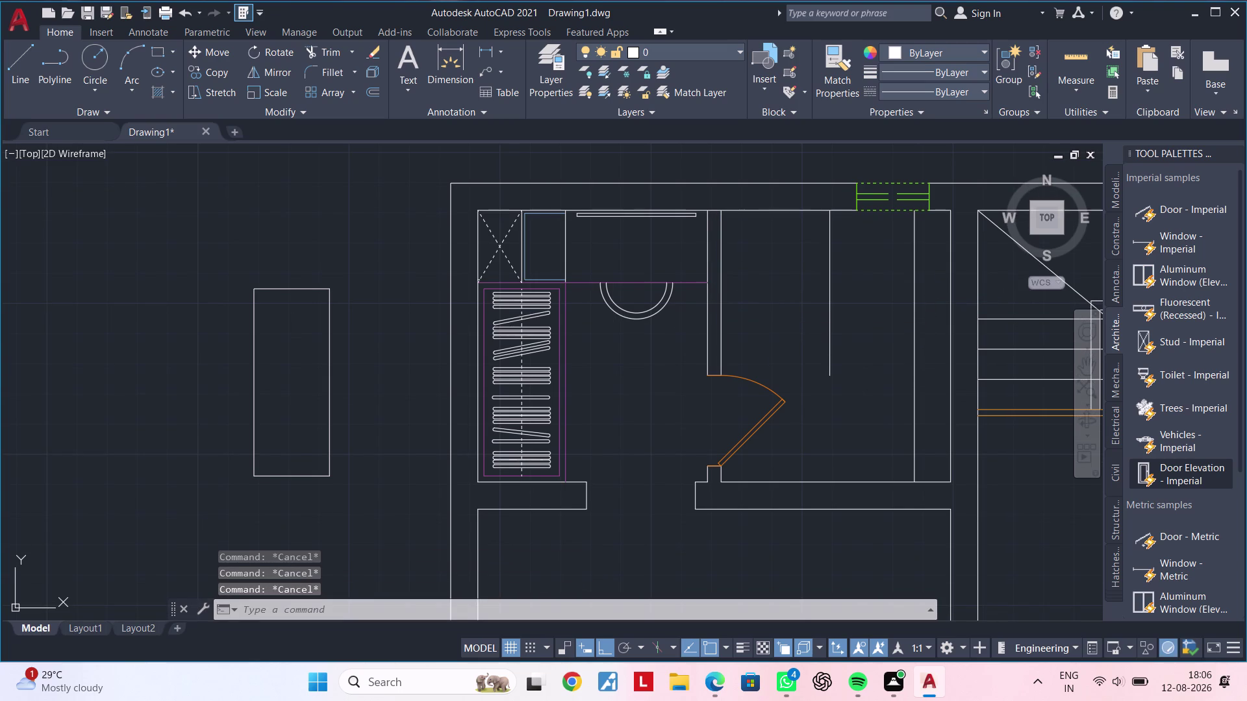
key(Escape)
key(Escape)
Attempt a 3' offset of the top wall line, then cancel it.
text(OF)
key(space)
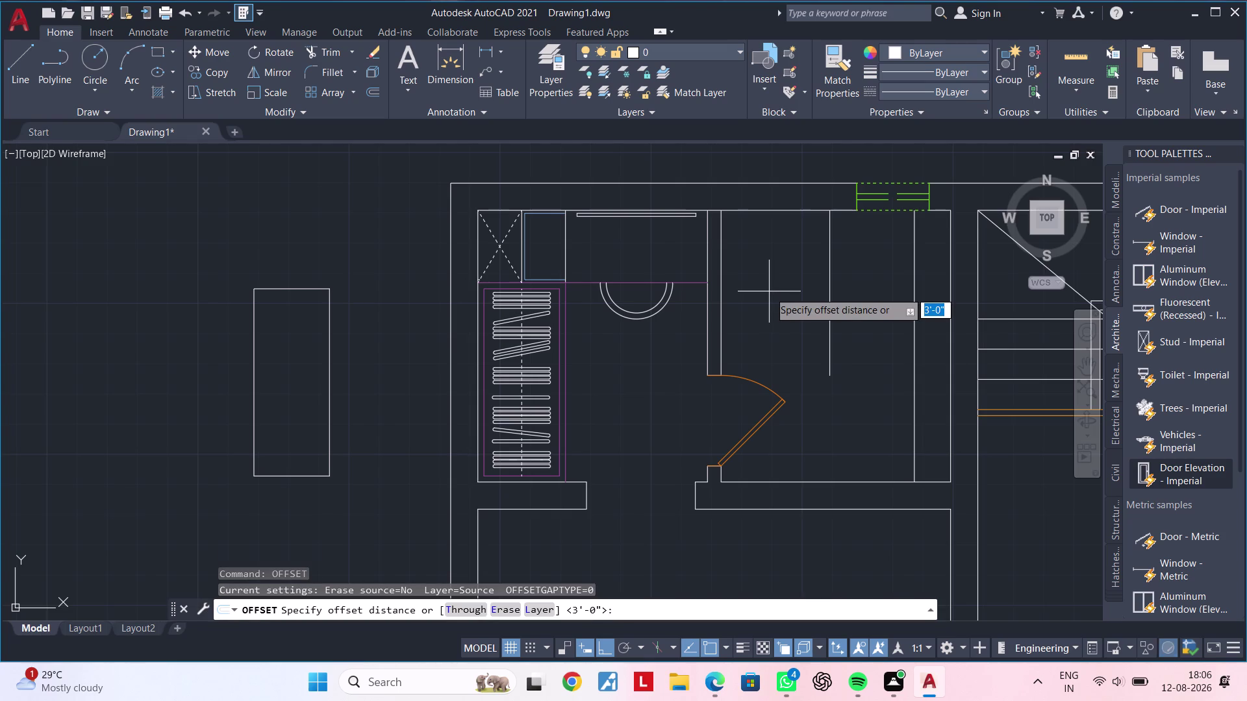
text(3')
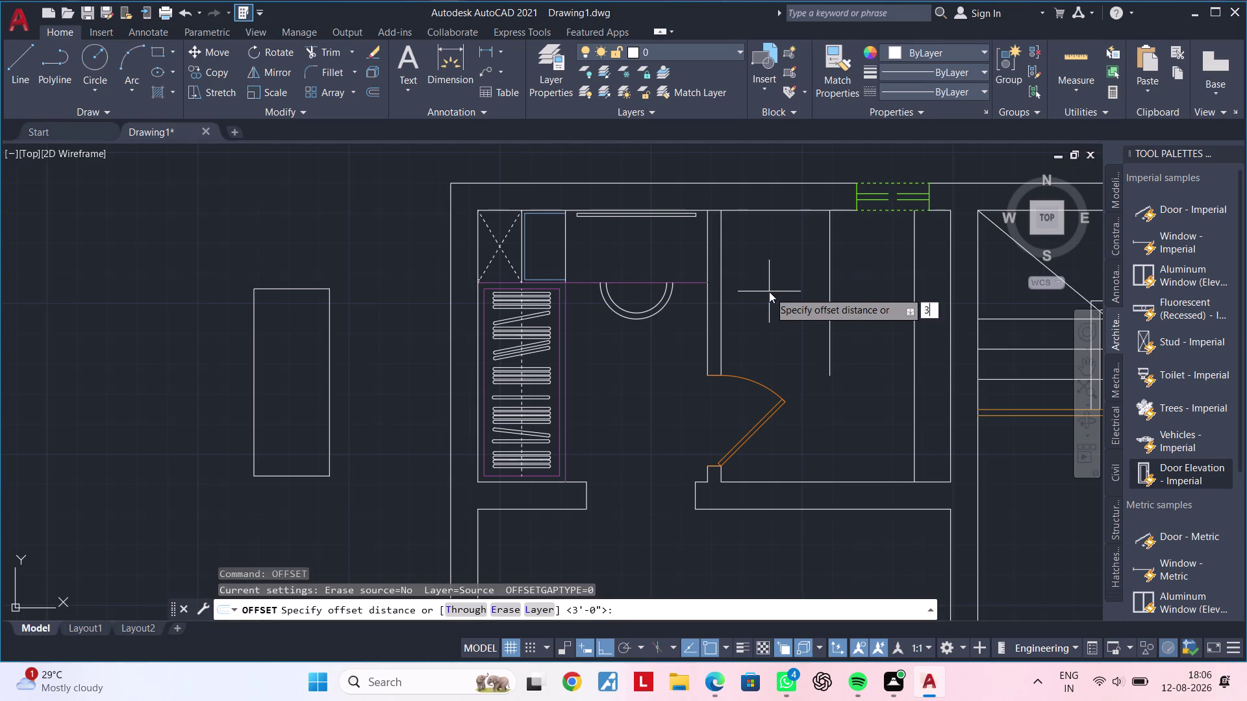
key(Return)
click(773, 213)
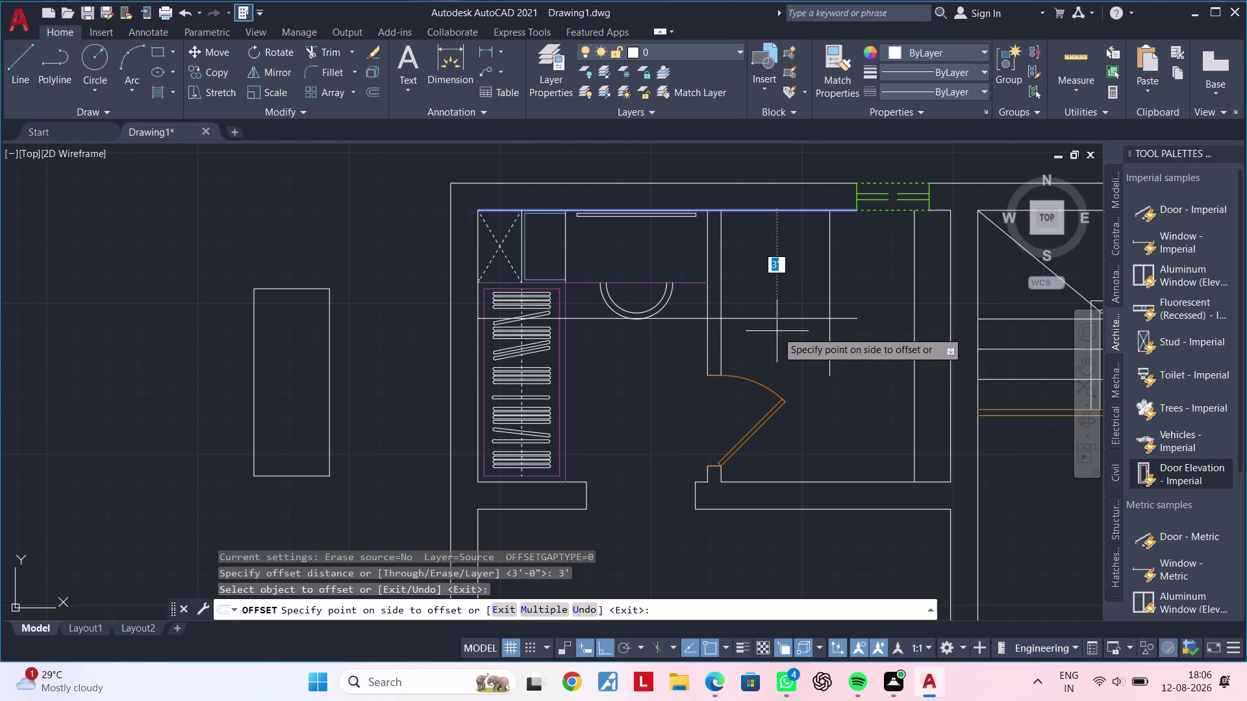
key(Escape)
key(Escape)
key(Escape)
Attempt a 4' offset of the top wall line, then cancel it.
text(OF)
key(space)
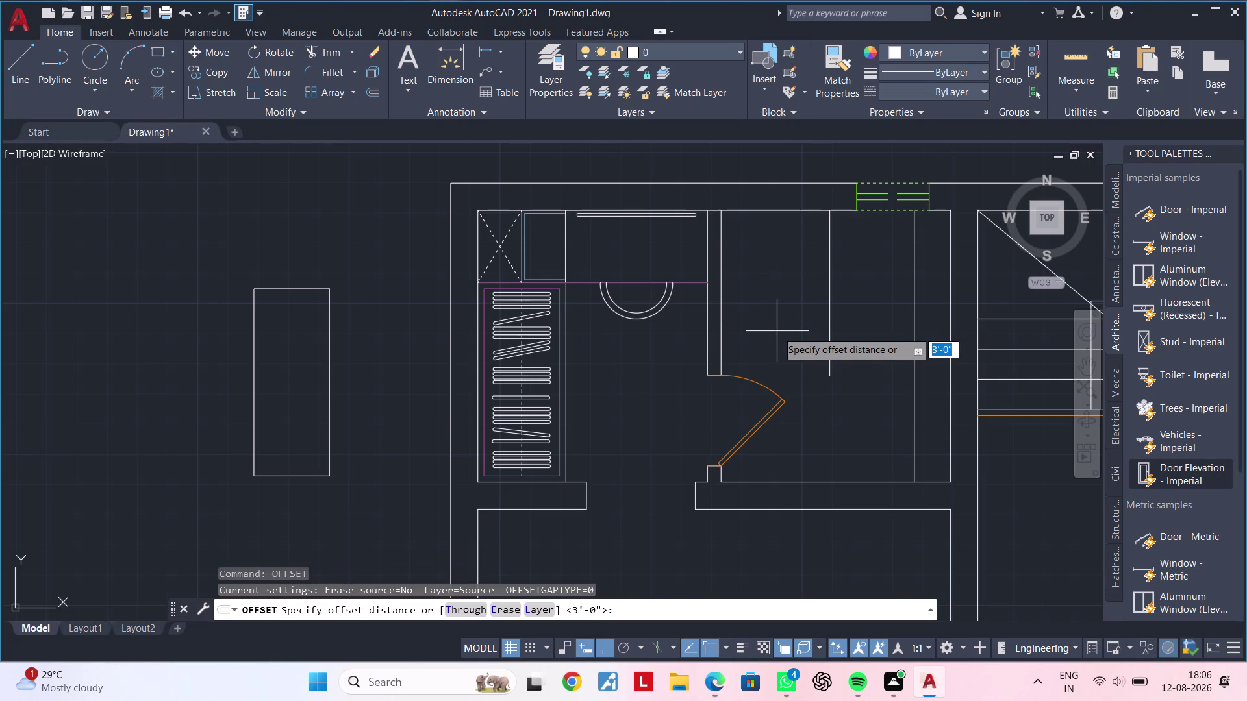
text(4')
key(Return)
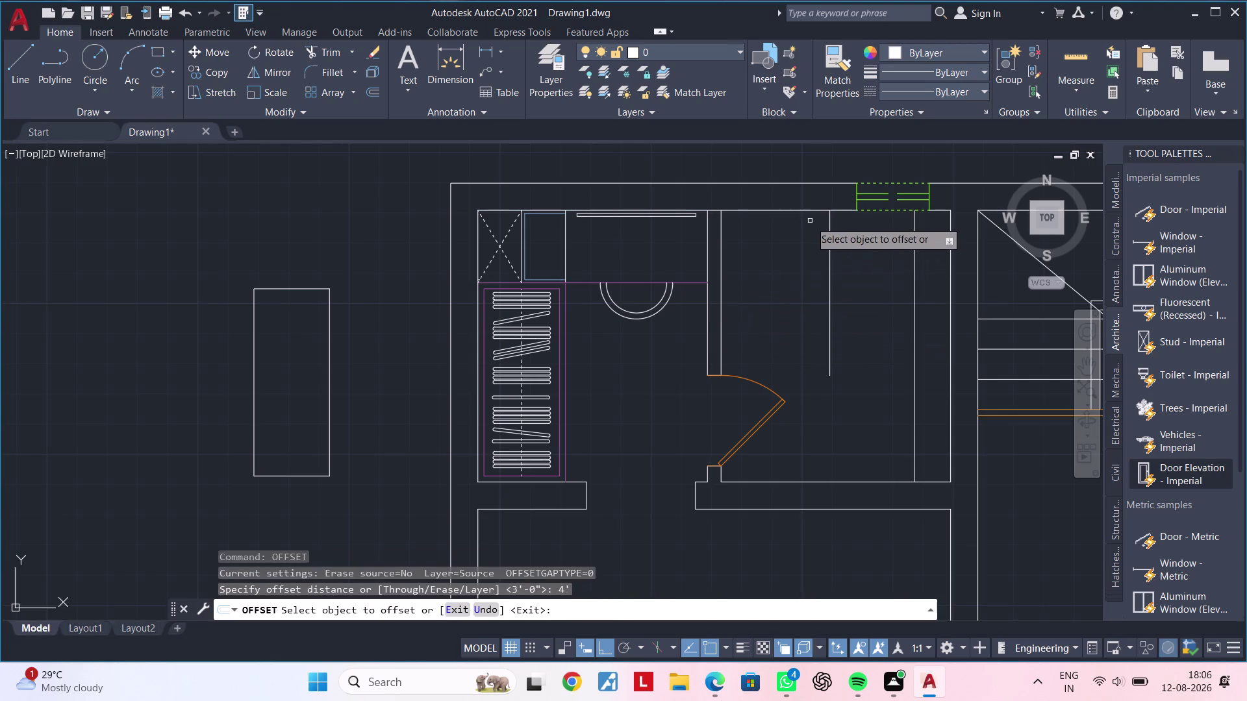
click(800, 209)
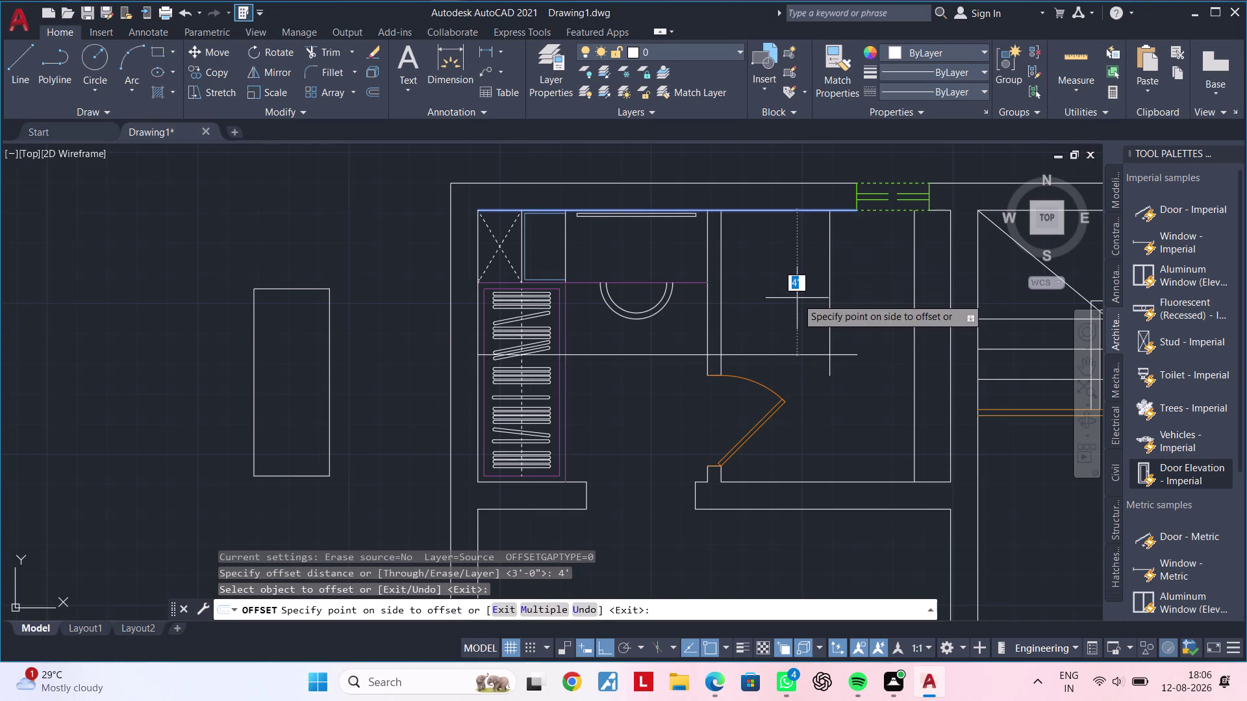
key(Escape)
key(Escape)
Offset the top wall line 3'6" downward into the room.
text(O)
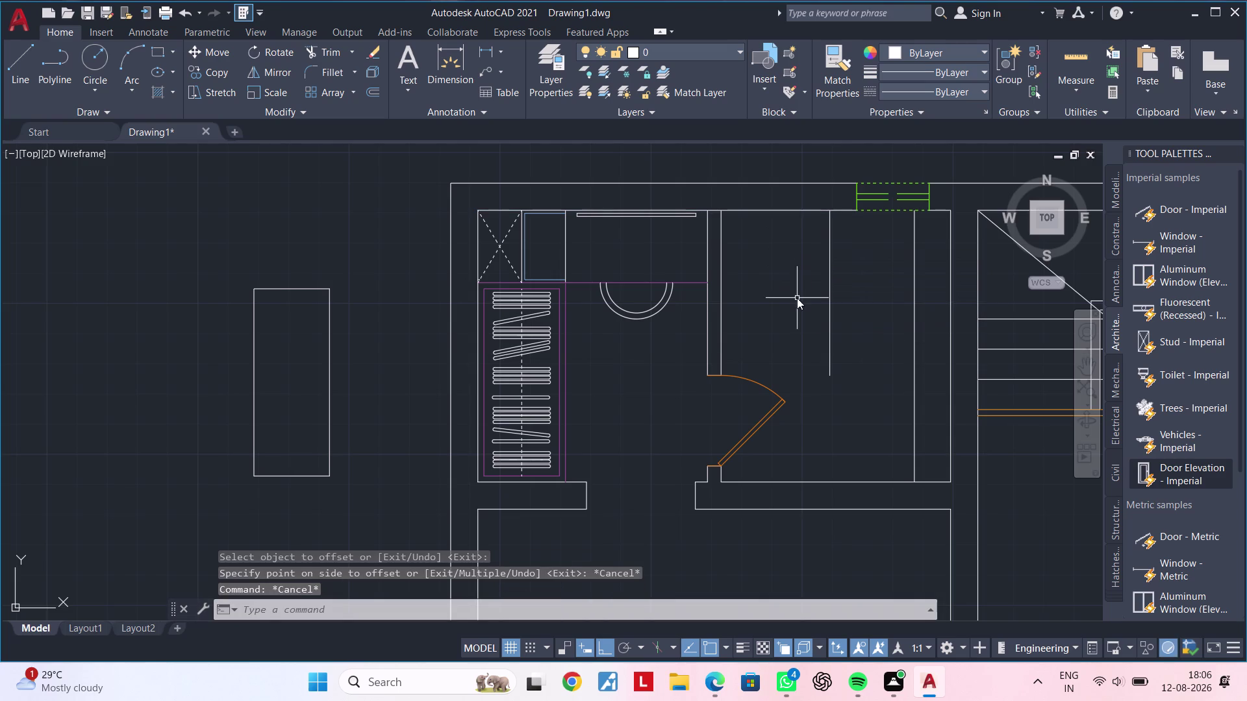
text(F 3')
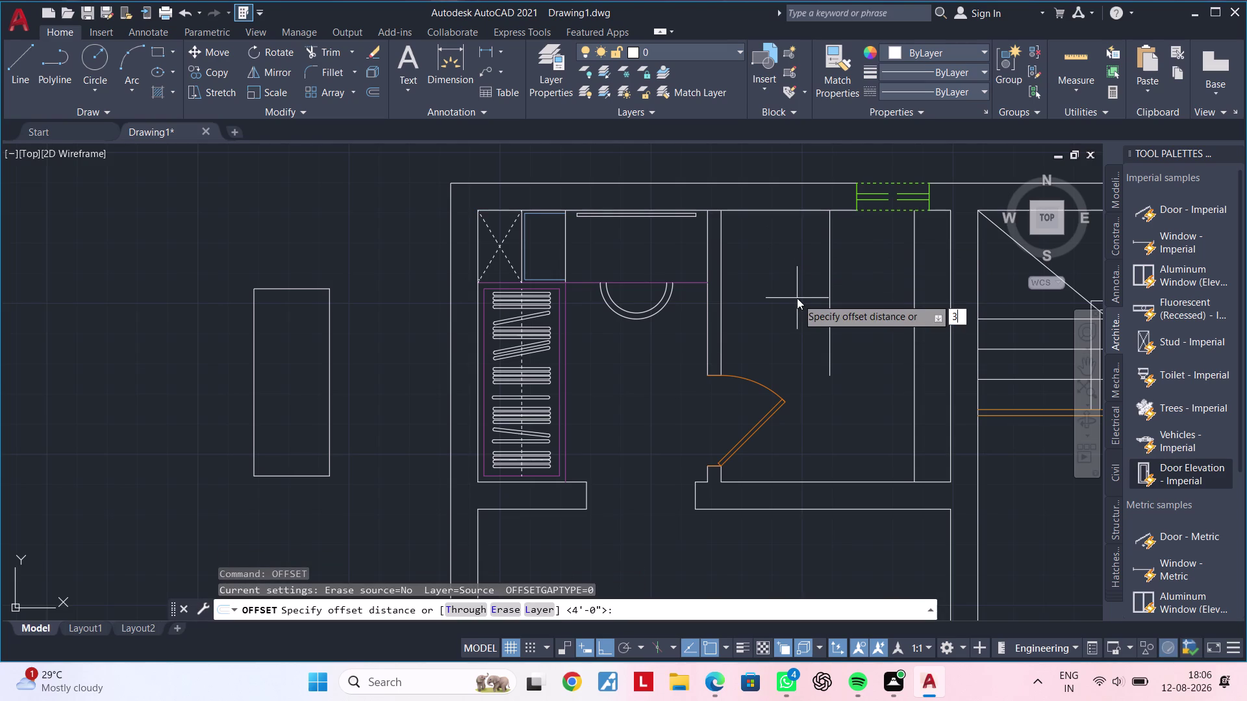
text(6")
key(Return)
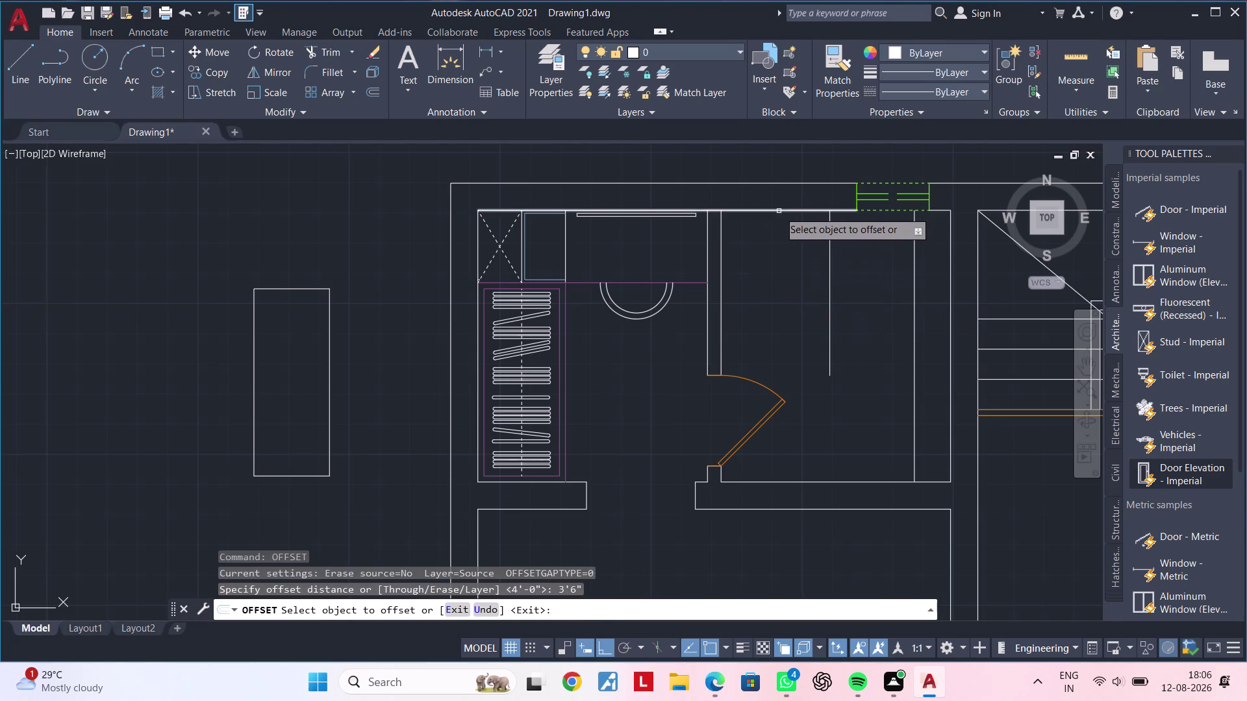
double_click(779, 211)
click(779, 277)
key(Escape)
key(Escape)
key(Escape)
key(t)
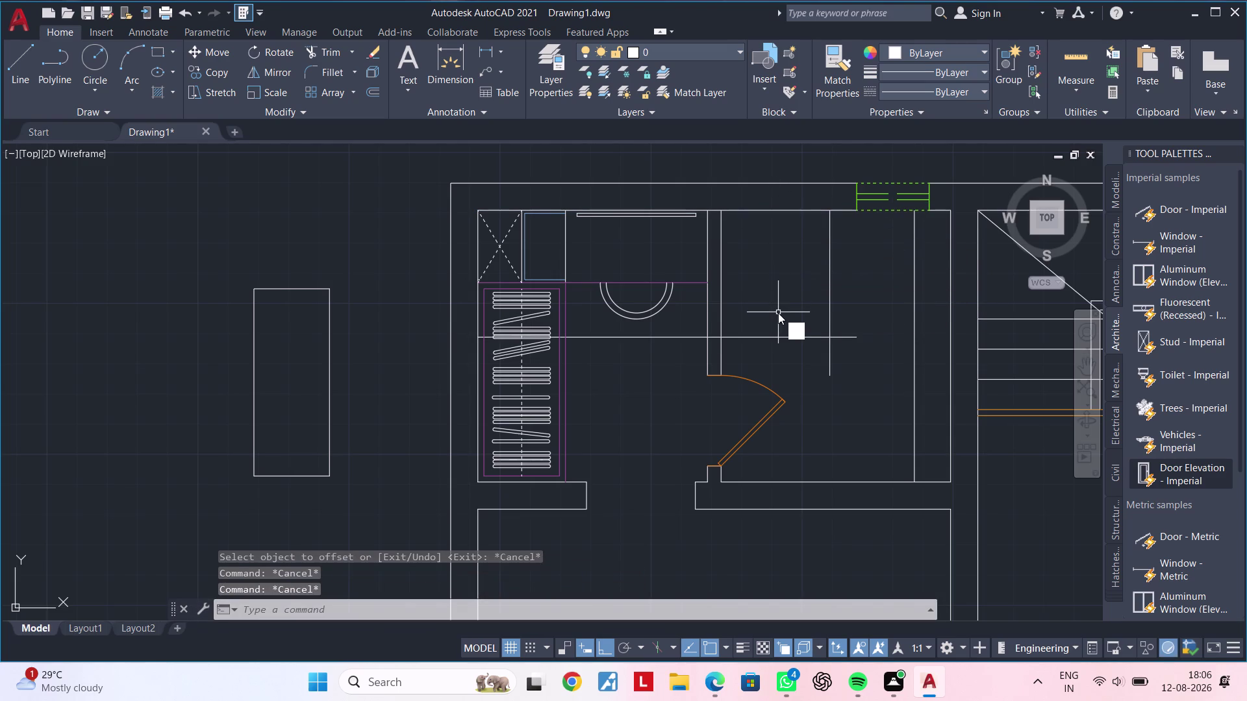
text(R)
key(space)
Trim excess line segments on the left and delete a stray line.
scroll(up, 3)
double_click(717, 335)
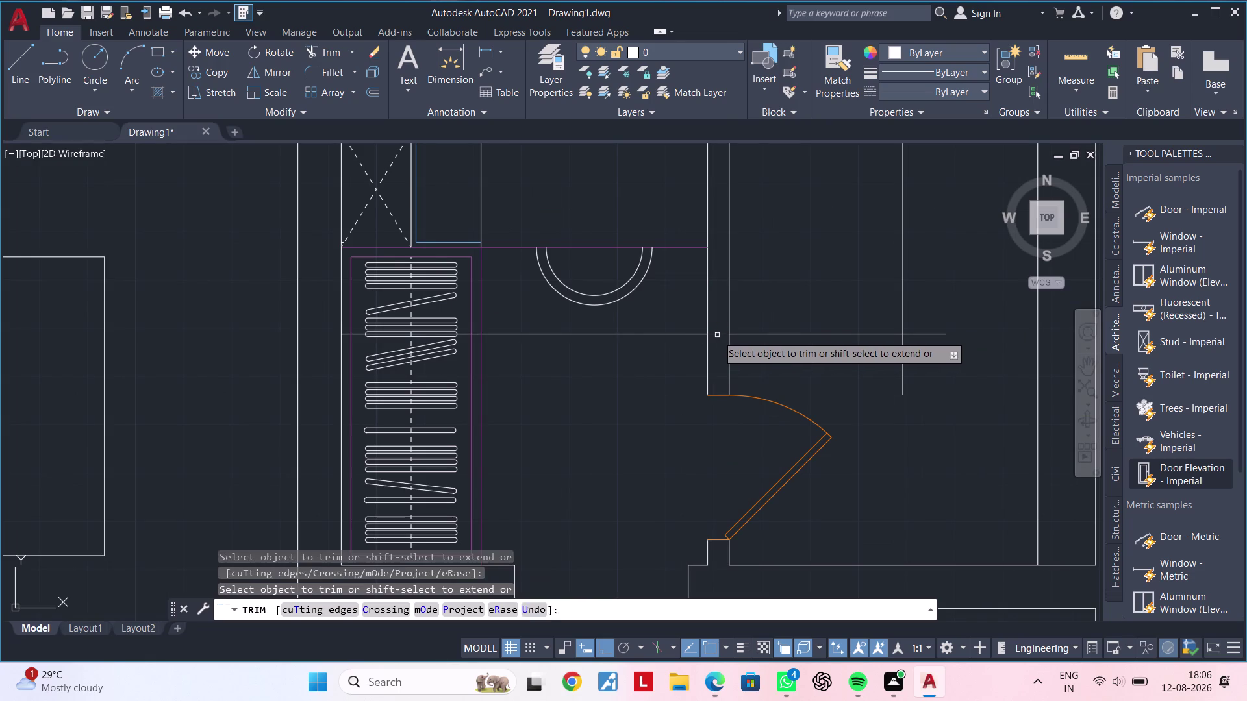
key(Escape)
click(676, 338)
click(678, 330)
click(676, 331)
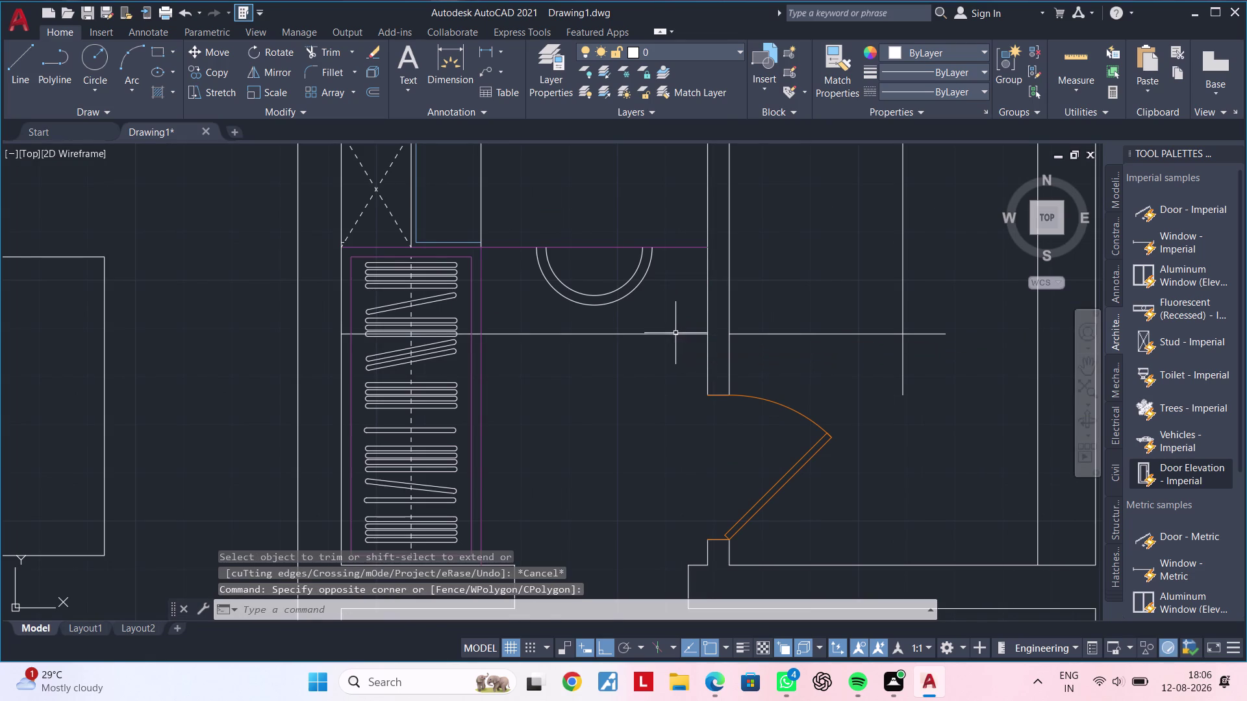
click(674, 335)
key(Delete)
Fence-trim the overhanging ends of the 3'6" line back to the walls.
scroll(down, 3)
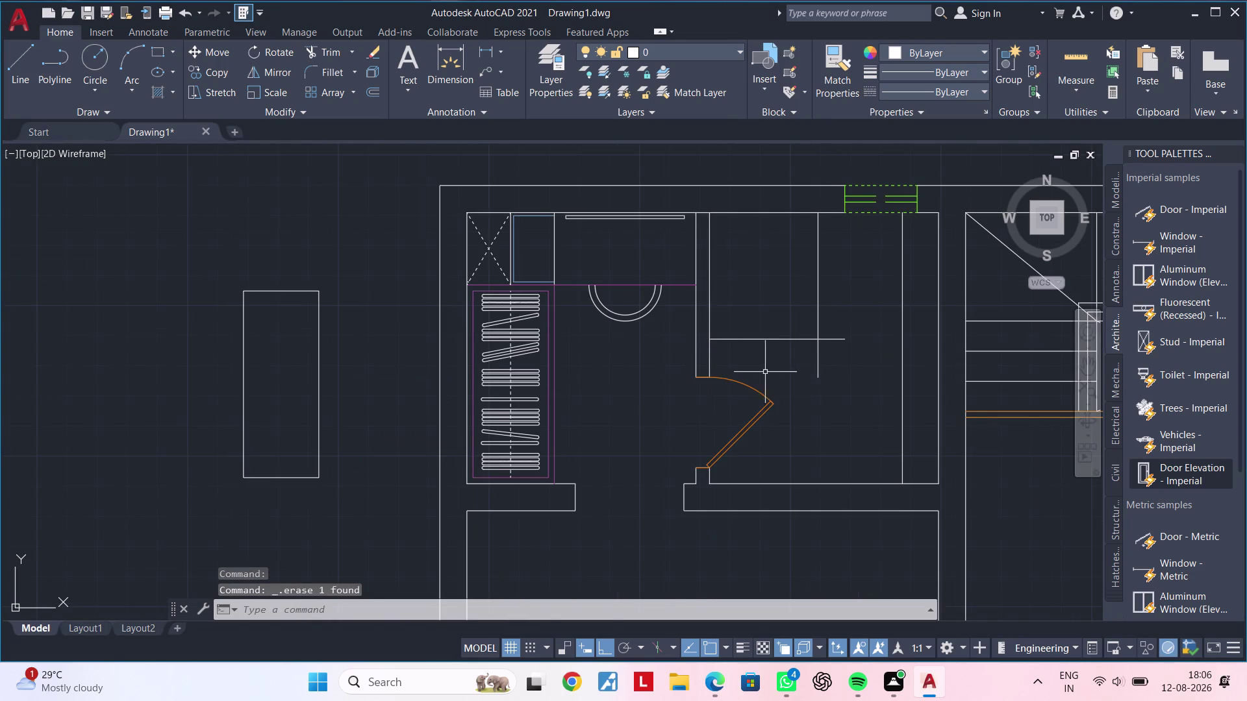
middle_drag(762, 373, 743, 373)
key(Escape)
key(Escape)
key(Escape)
text(TR)
key(space)
click(777, 363)
drag(778, 363, 830, 356)
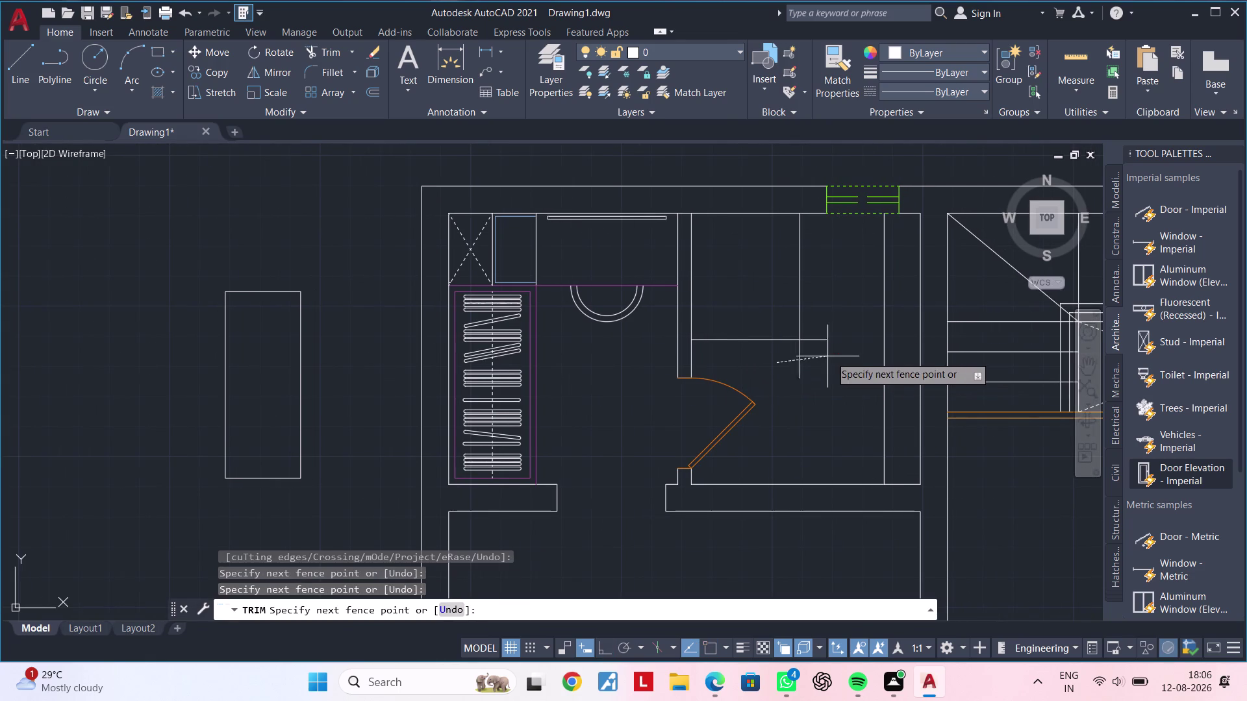
drag(830, 356, 820, 328)
click(819, 335)
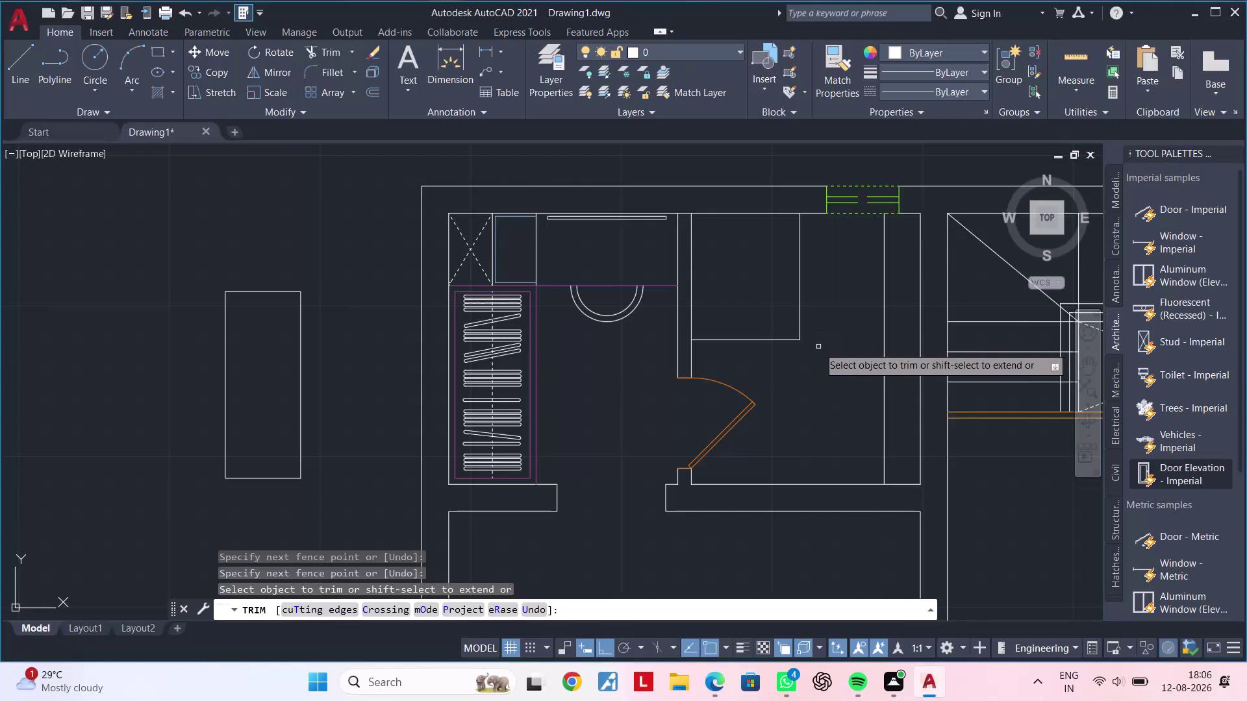
scroll(down, 3)
middle_drag(813, 353, 734, 373)
key(Escape)
key(Escape)
End the trim command and clear any pending commands.
key(Escape)
key(Escape)
key(Escape)
key(Escape)
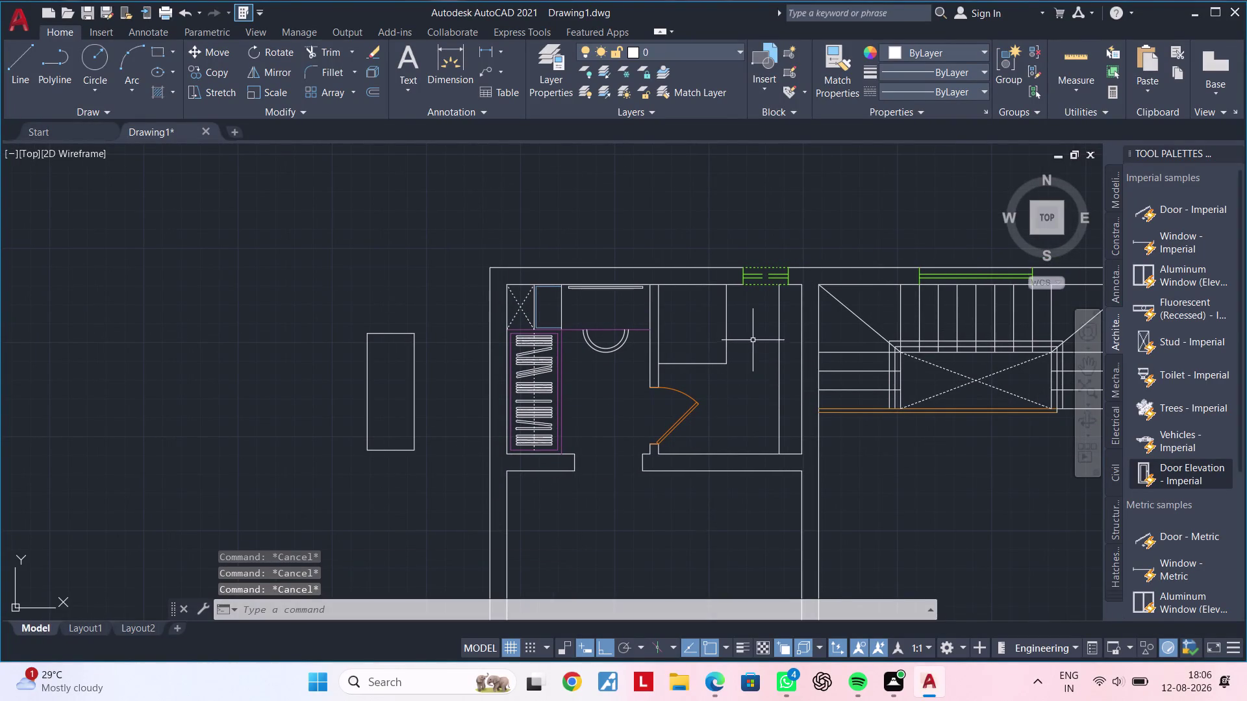
middle_drag(753, 340, 704, 345)
key(Escape)
key(Escape)
key(Escape)
key(Escape)
key(Escape)
middle_drag(699, 344, 716, 304)
key(Escape)
key(Escape)
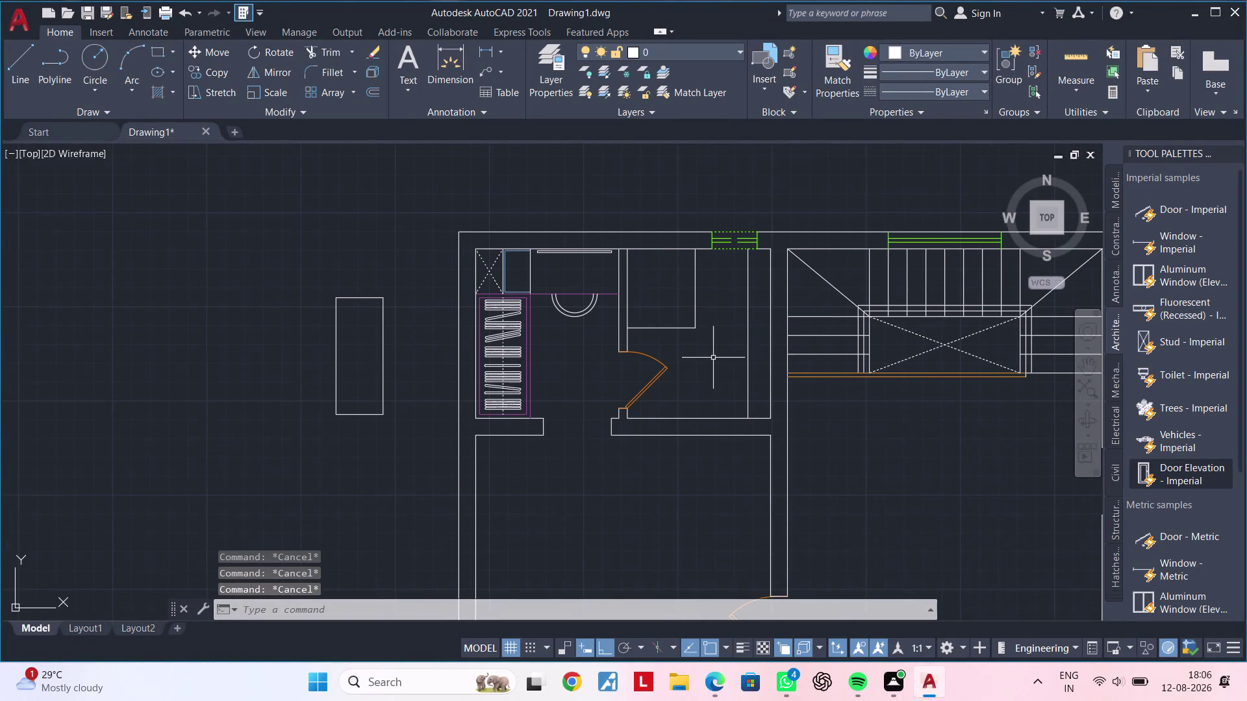
key(Escape)
key(Escape)
key(Escape)
key(Escape)
key(Escape)
key(Escape)
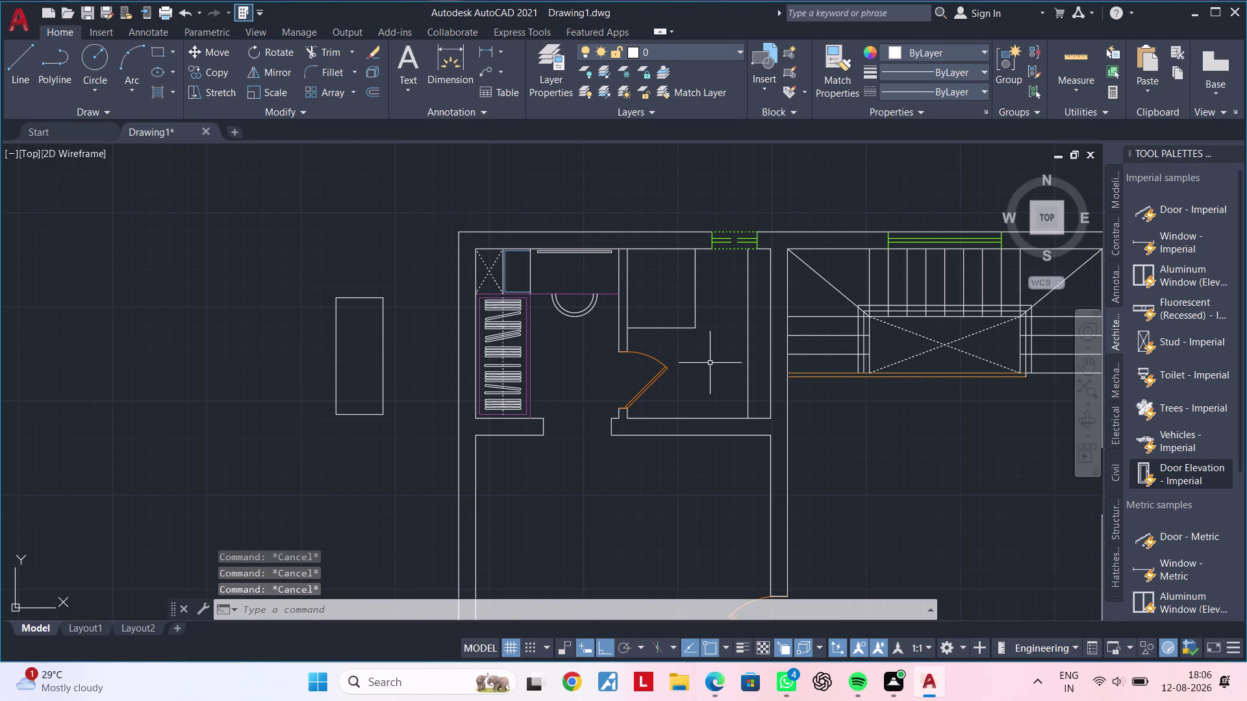
Offset the bottom wall of the room beside the door 2' upward.
scroll(up, 3)
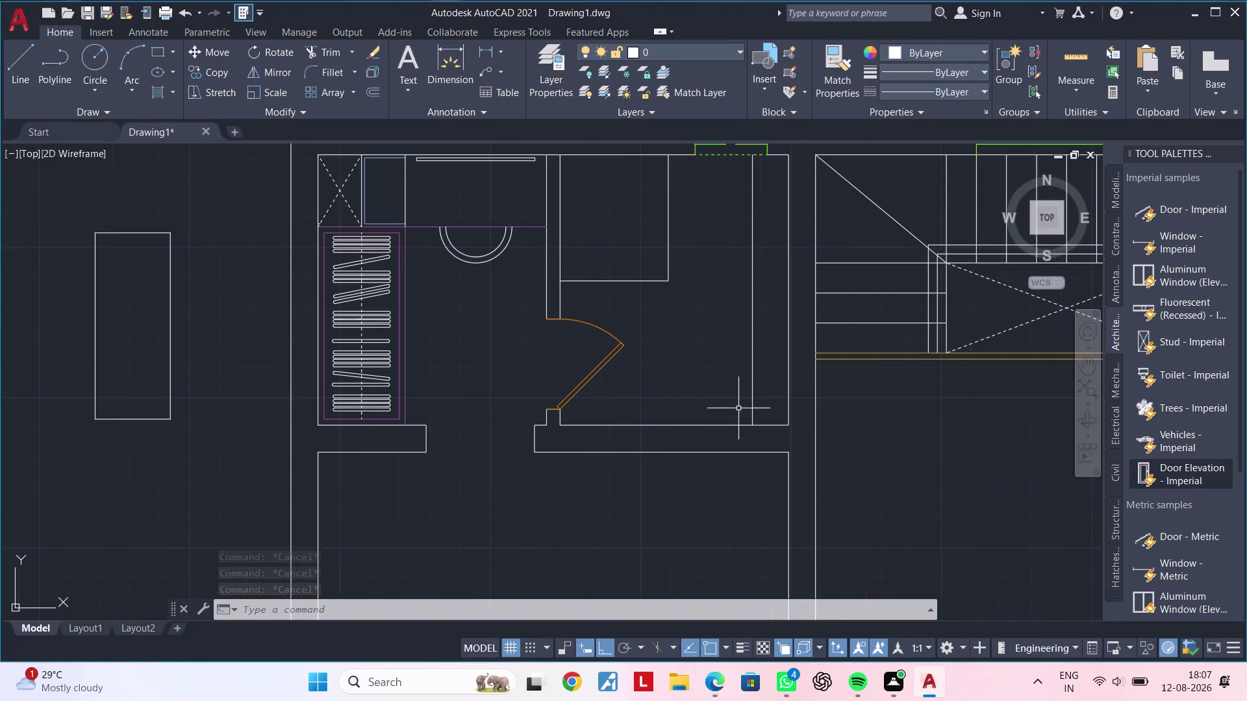
middle_drag(715, 408, 757, 405)
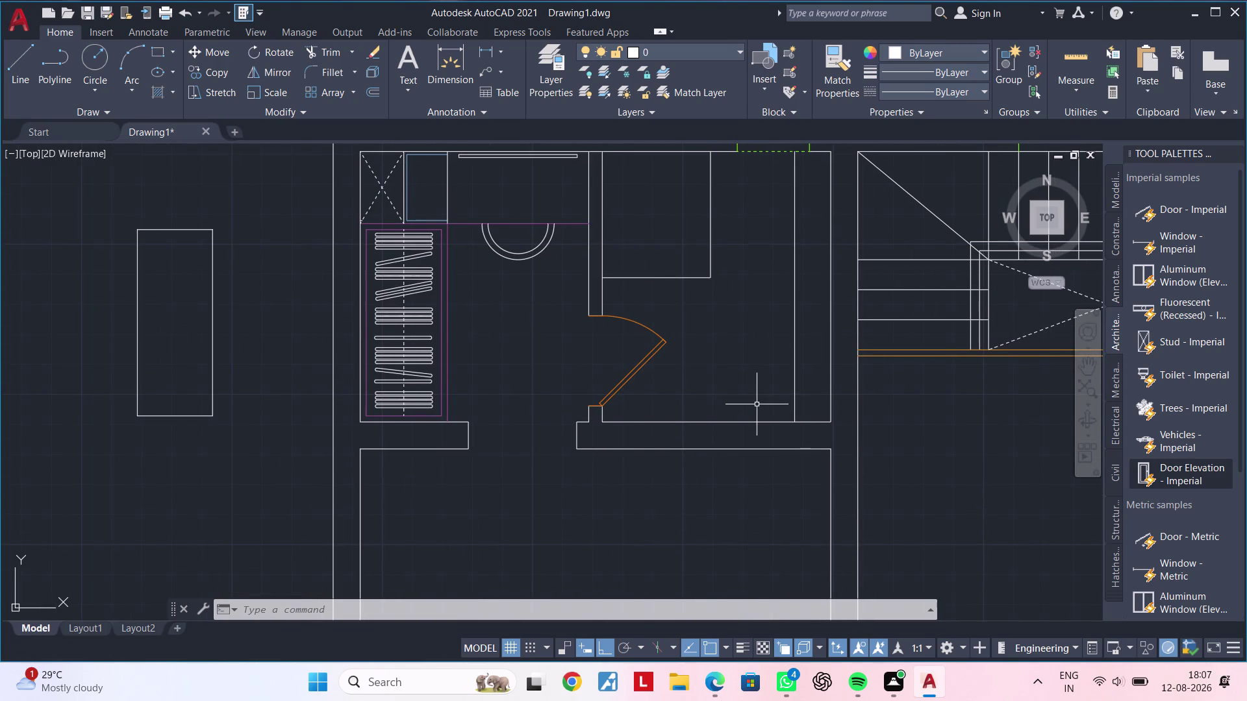
middle_drag(765, 399, 767, 389)
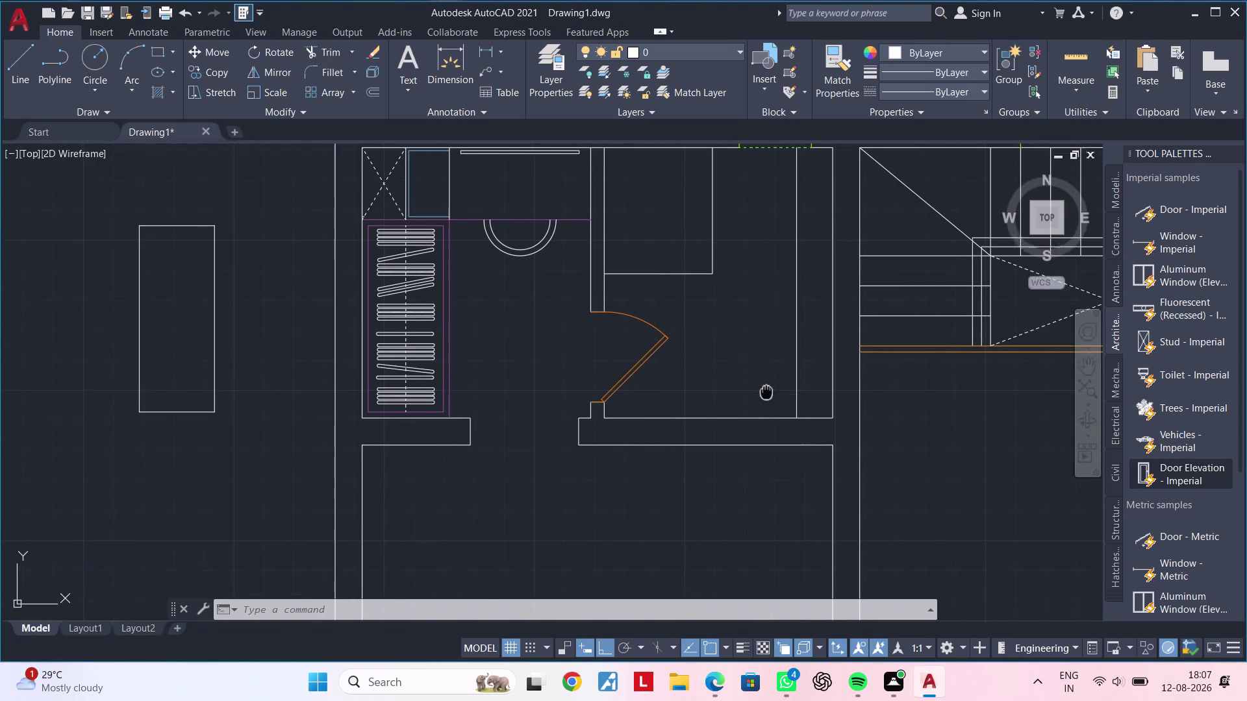
middle_drag(766, 388, 766, 384)
key(Escape)
key(Escape)
key(o)
text(F)
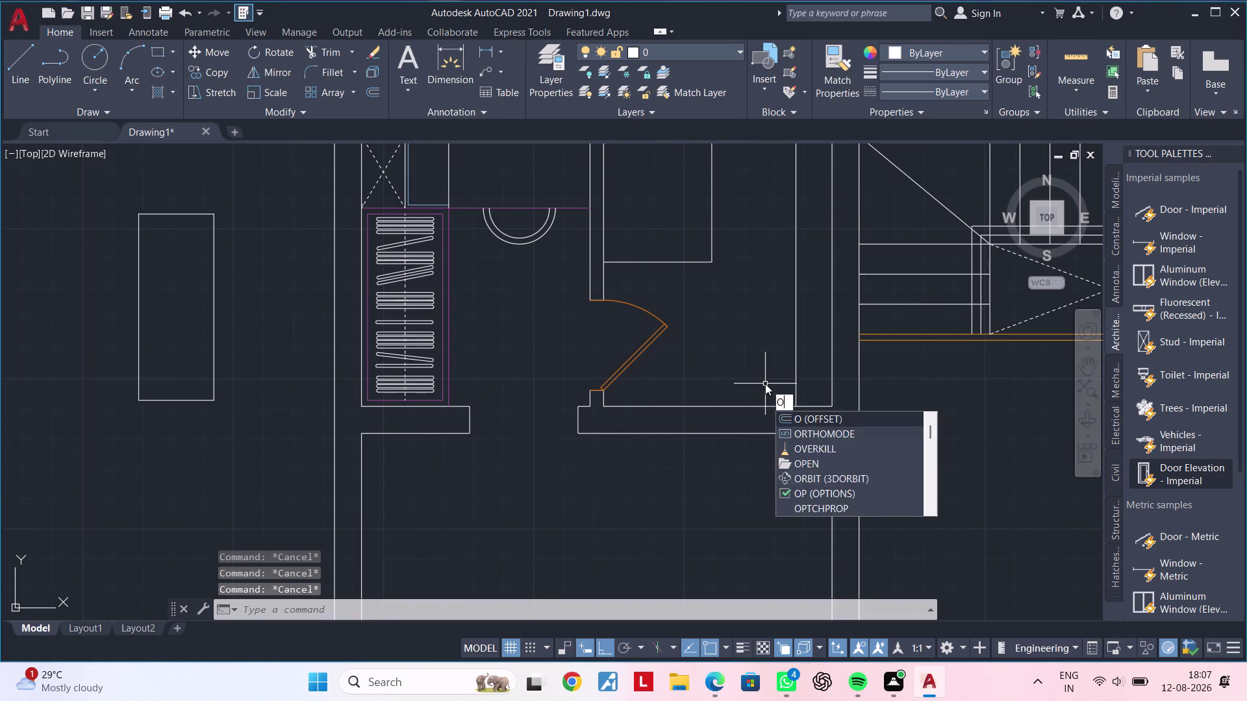
key(space)
text(2)
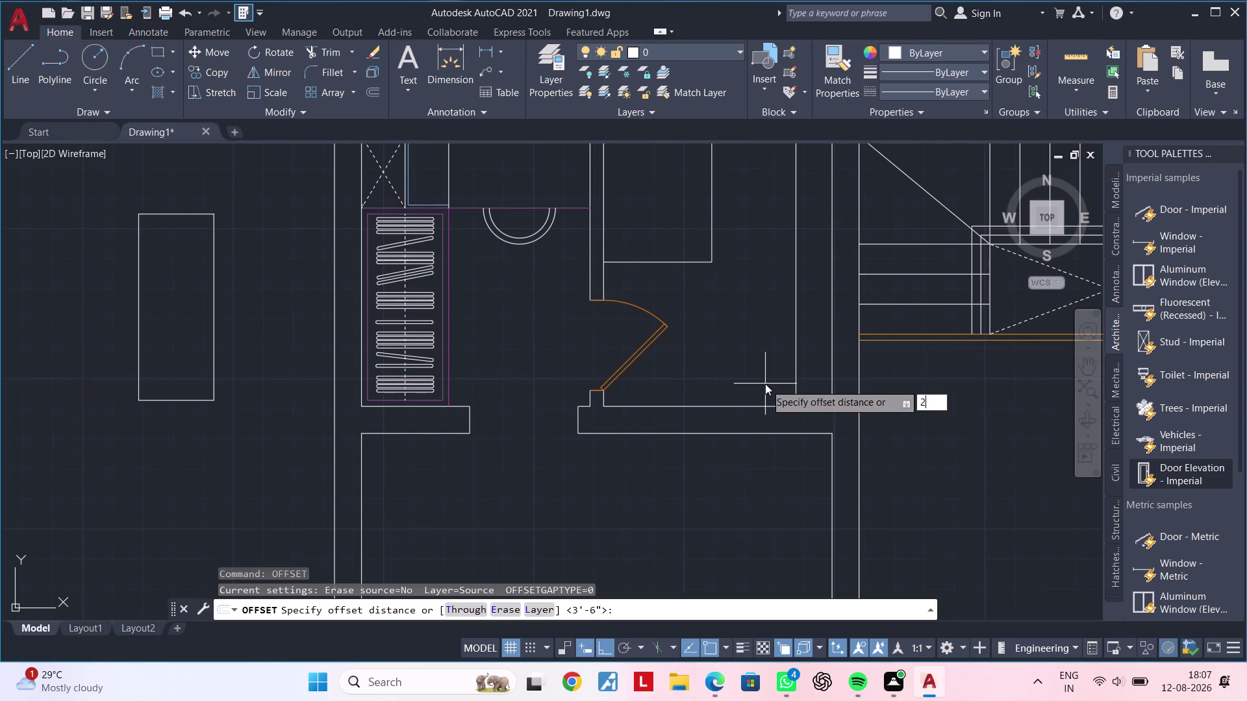
text(')
key(space)
scroll(up, 3)
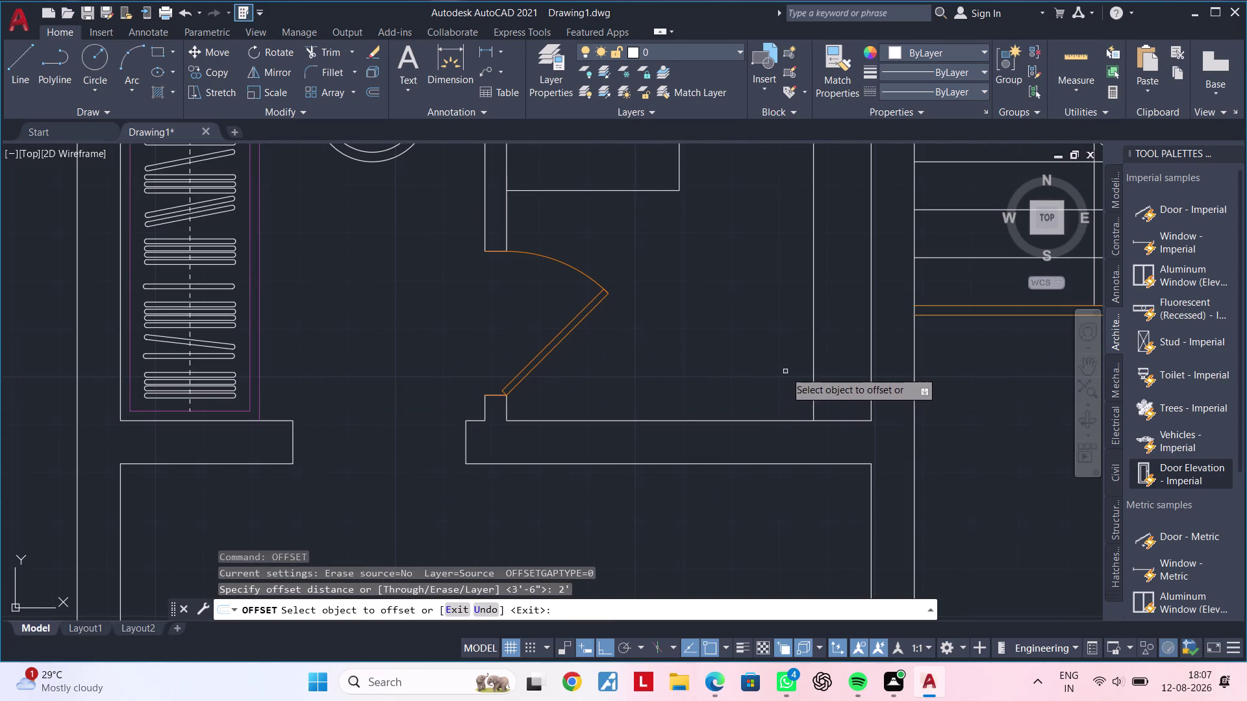
click(789, 420)
click(776, 346)
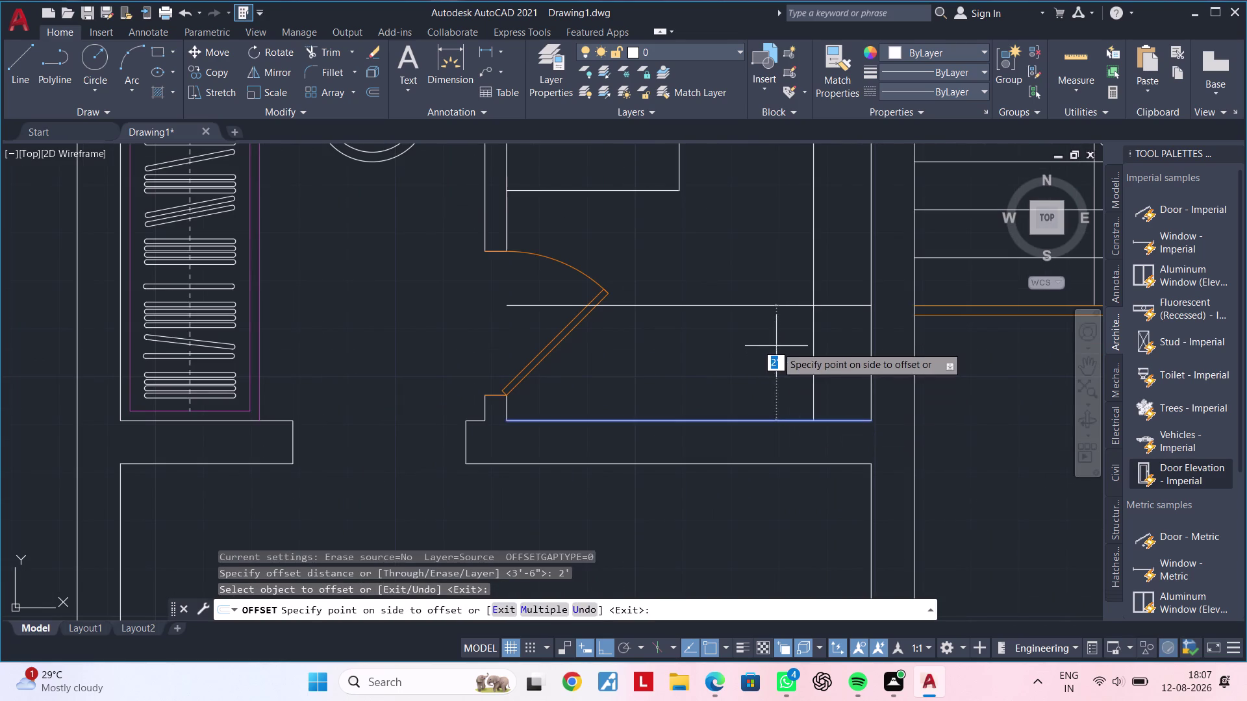
key(space)
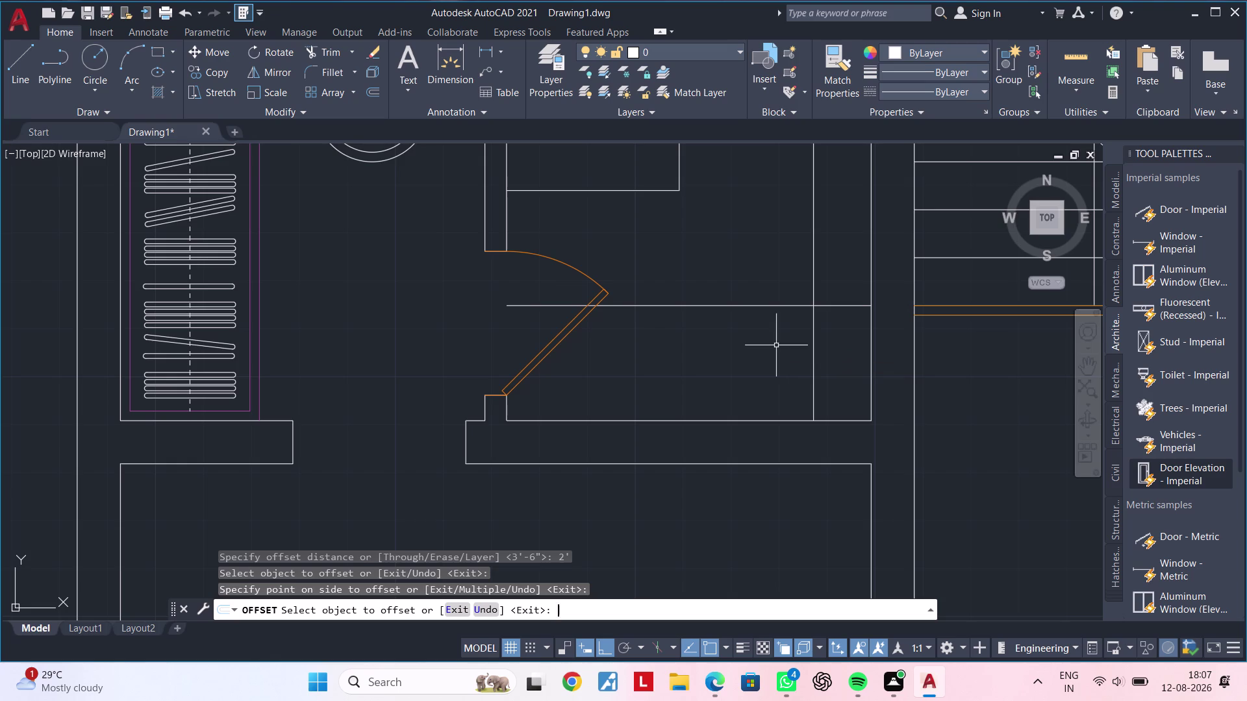
Attempt a 1' offset of the vertical wall line, then cancel it.
key(space)
text(1')
key(Return)
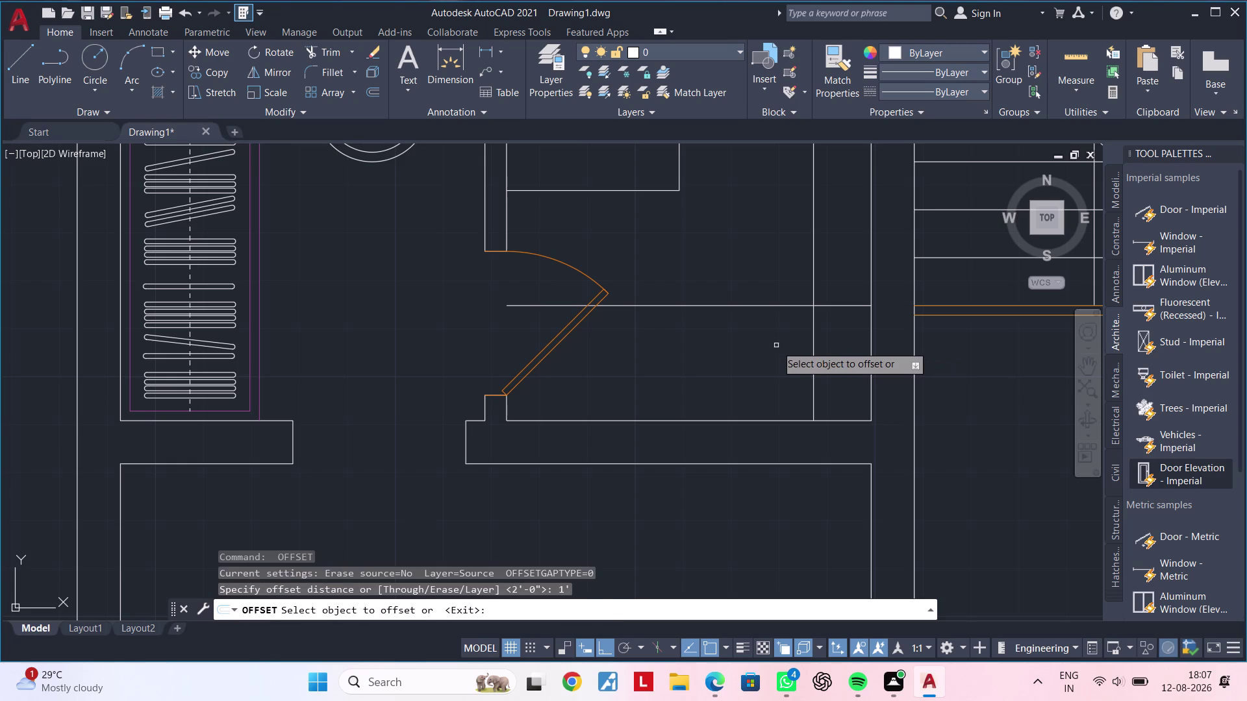
double_click(813, 341)
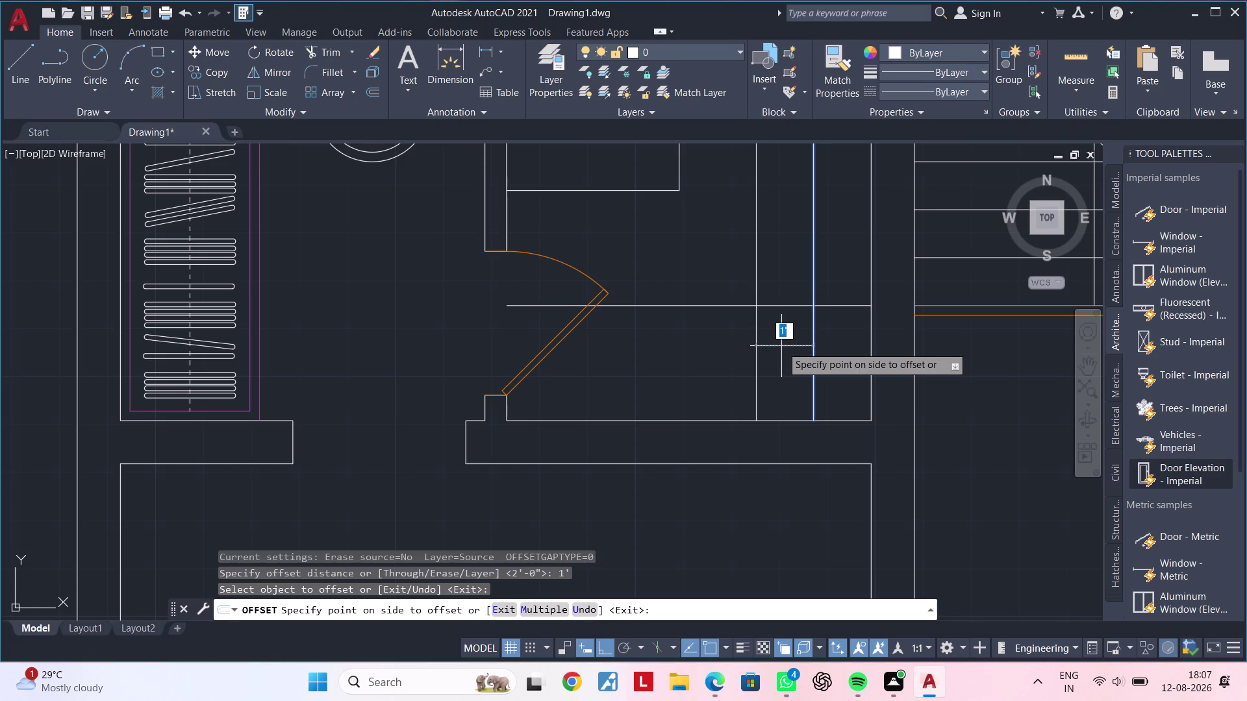
scroll(down, 3)
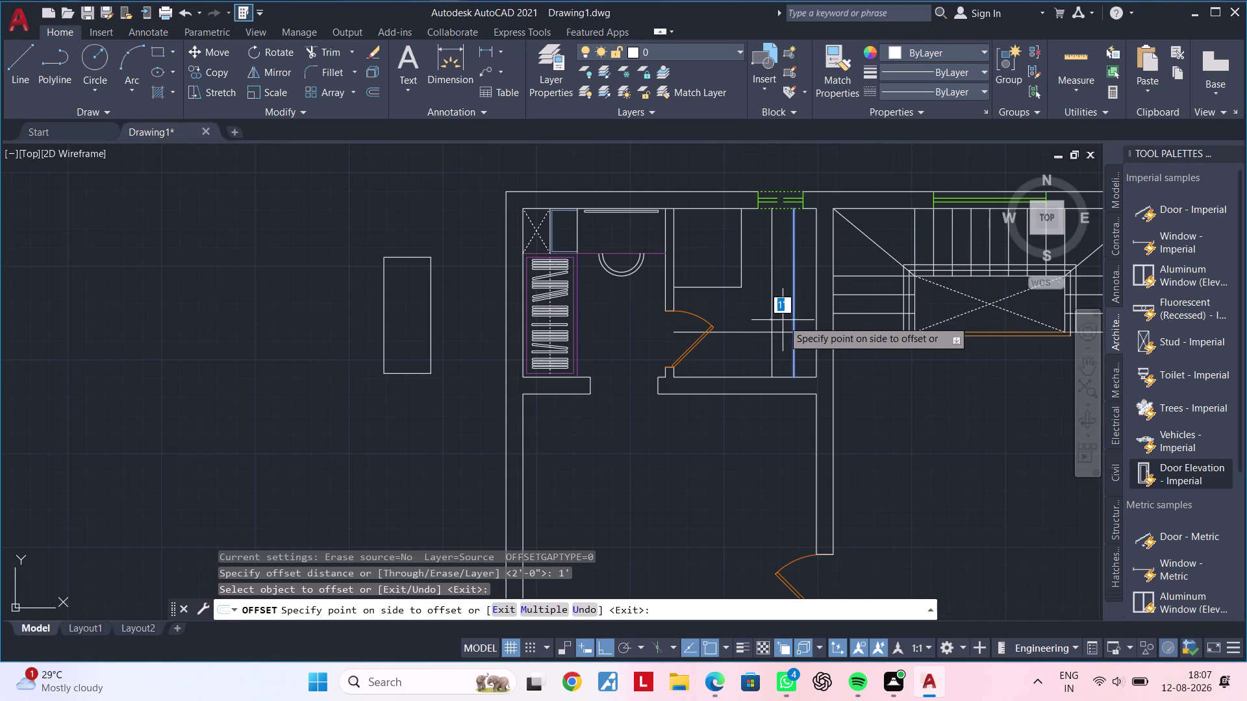
key(Escape)
key(Escape)
middle_drag(780, 324, 772, 339)
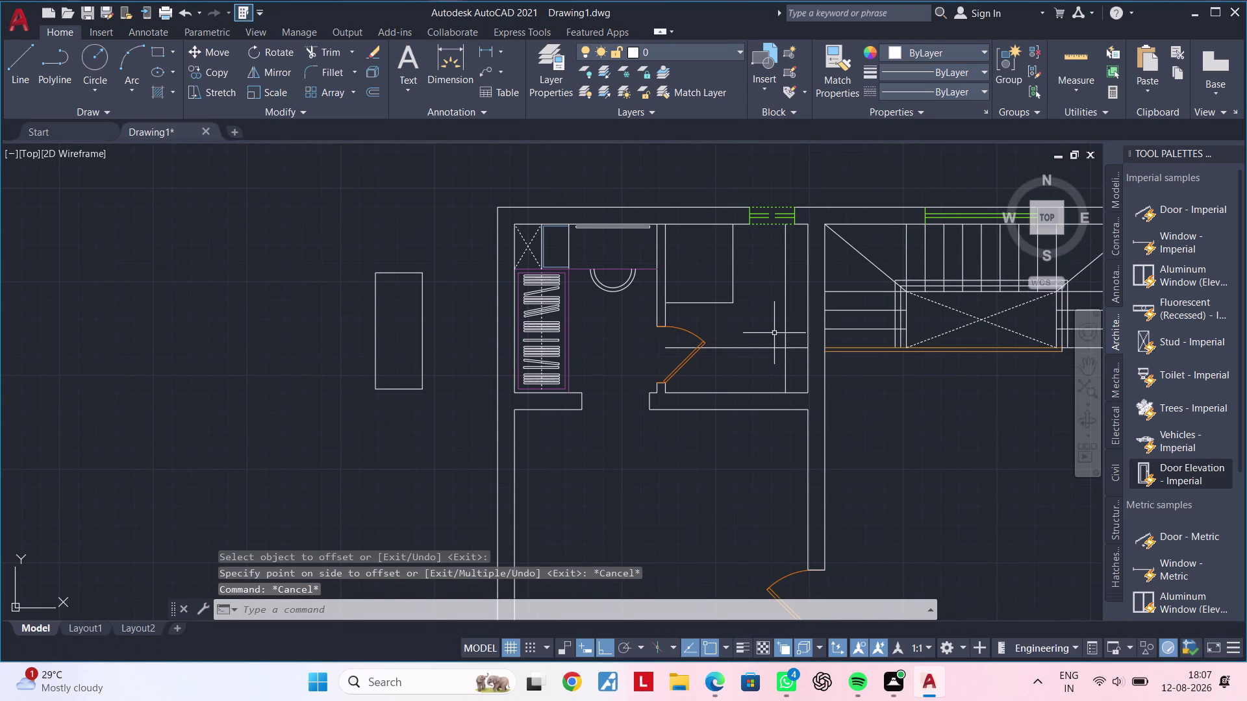
Try moving the vertical line beside the door 9" from its lower end, then cancel the failed move.
scroll(up, 3)
click(795, 318)
click(800, 317)
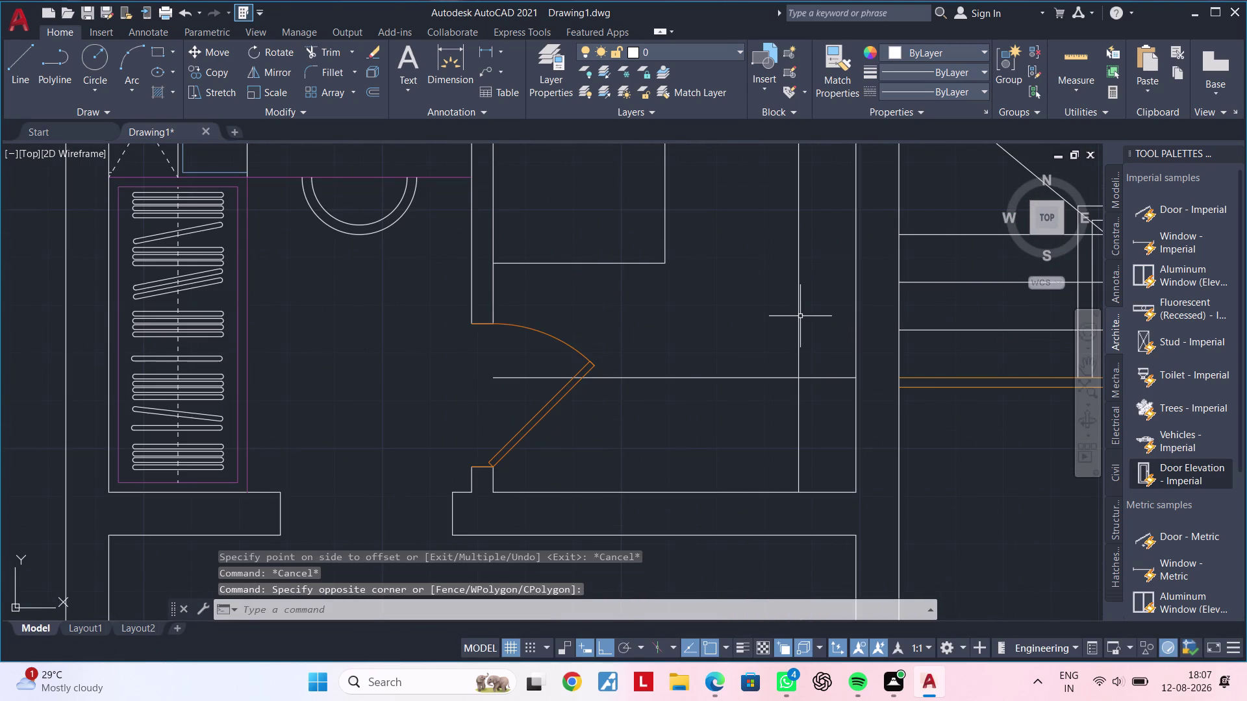
click(798, 317)
scroll(down, 3)
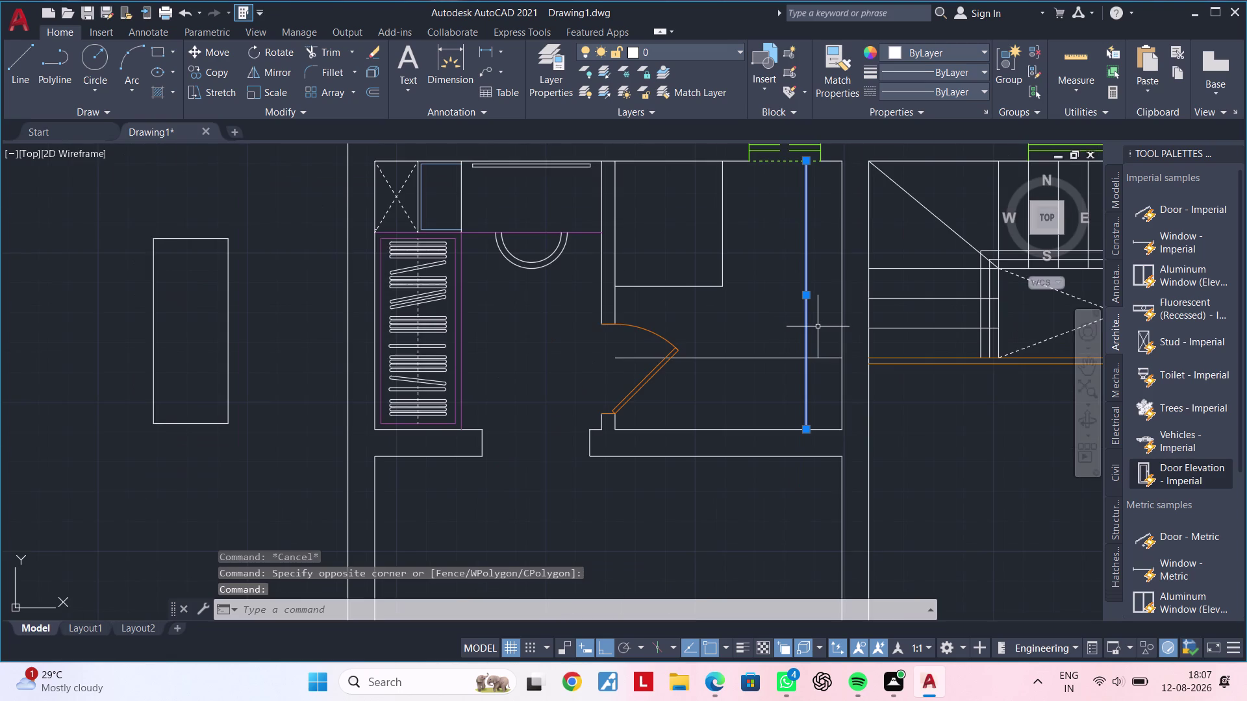
text(M)
key(space)
double_click(809, 432)
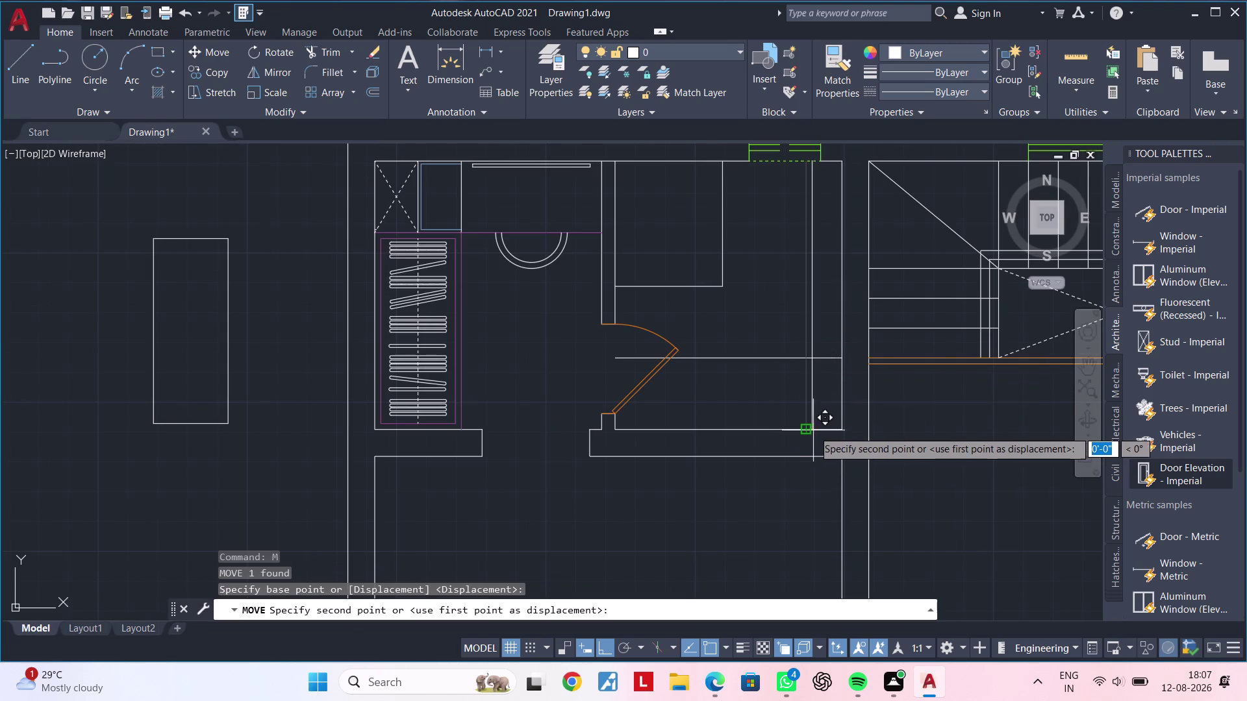
text(9")
key(Return)
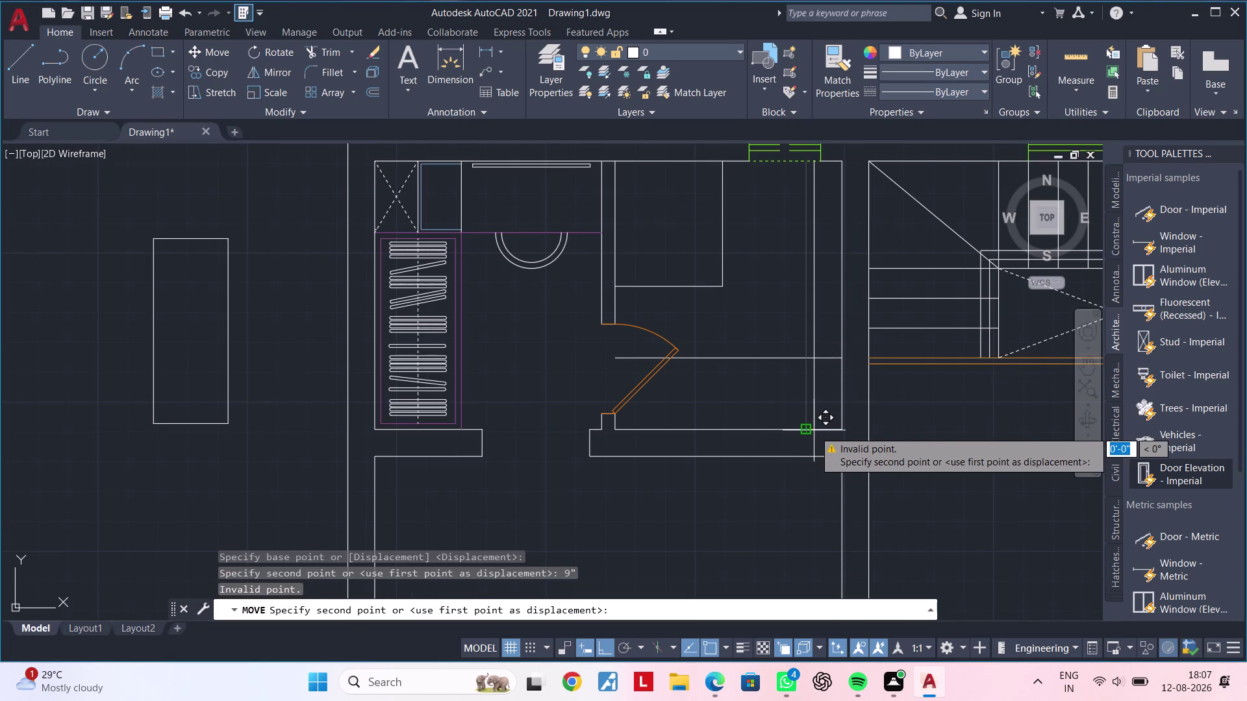
key(Escape)
key(Escape)
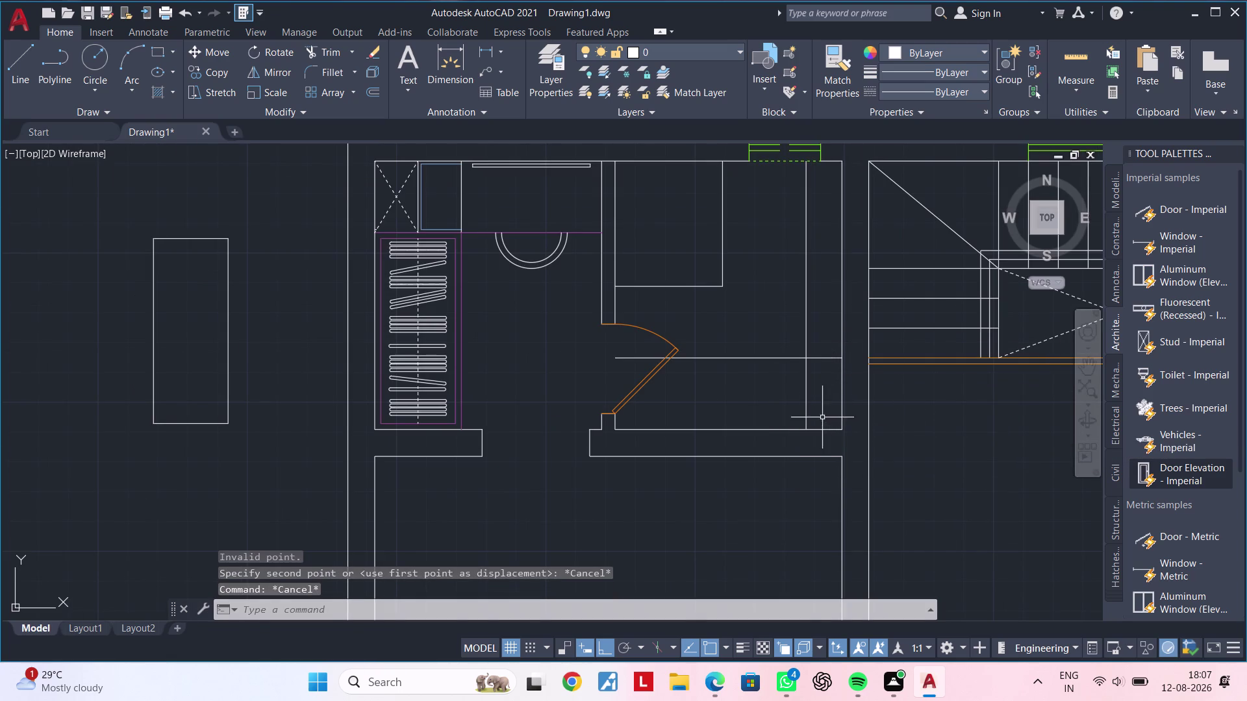
Move the vertical line 9" to the right, using its lower endpoint as base point.
click(808, 408)
text(M)
key(space)
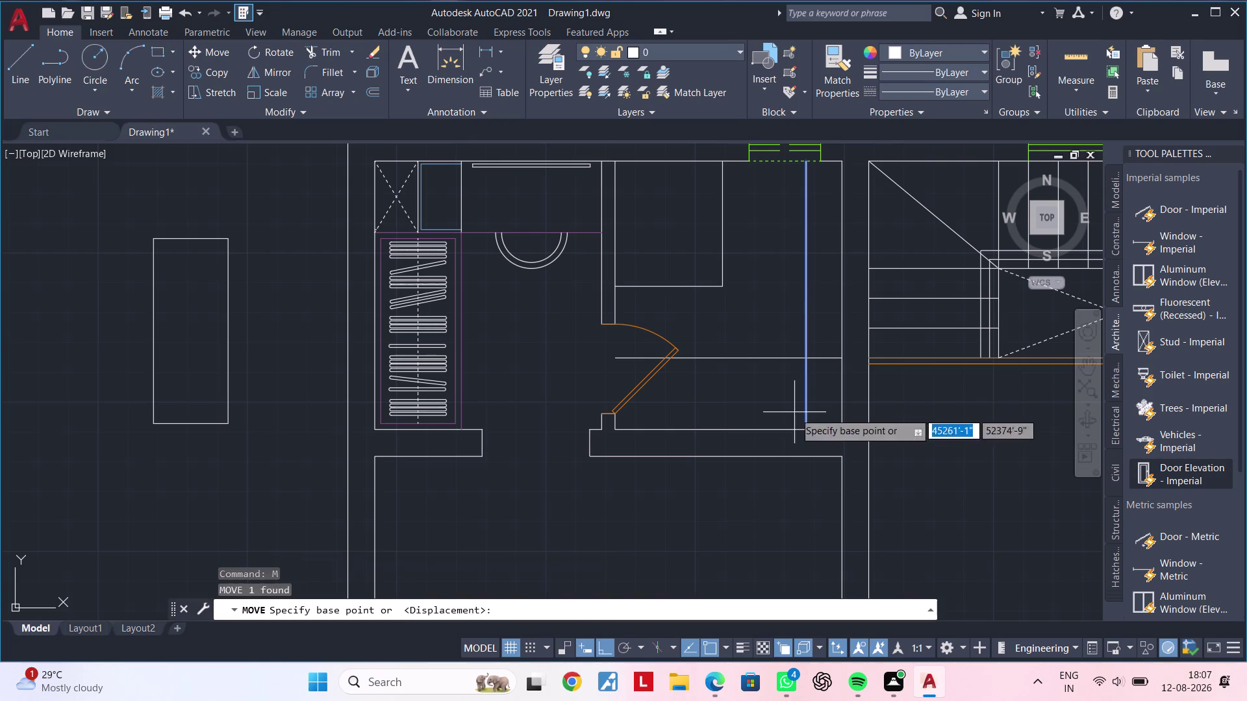
click(810, 434)
text(9)
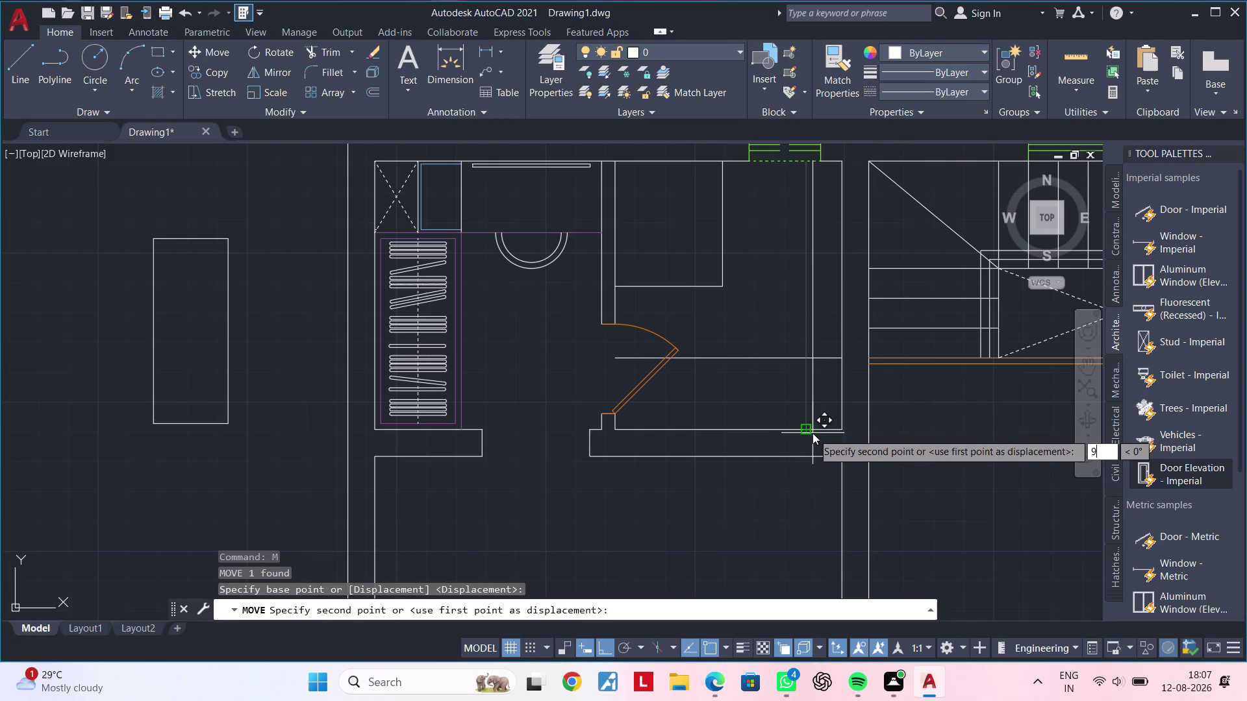
text(")
key(Return)
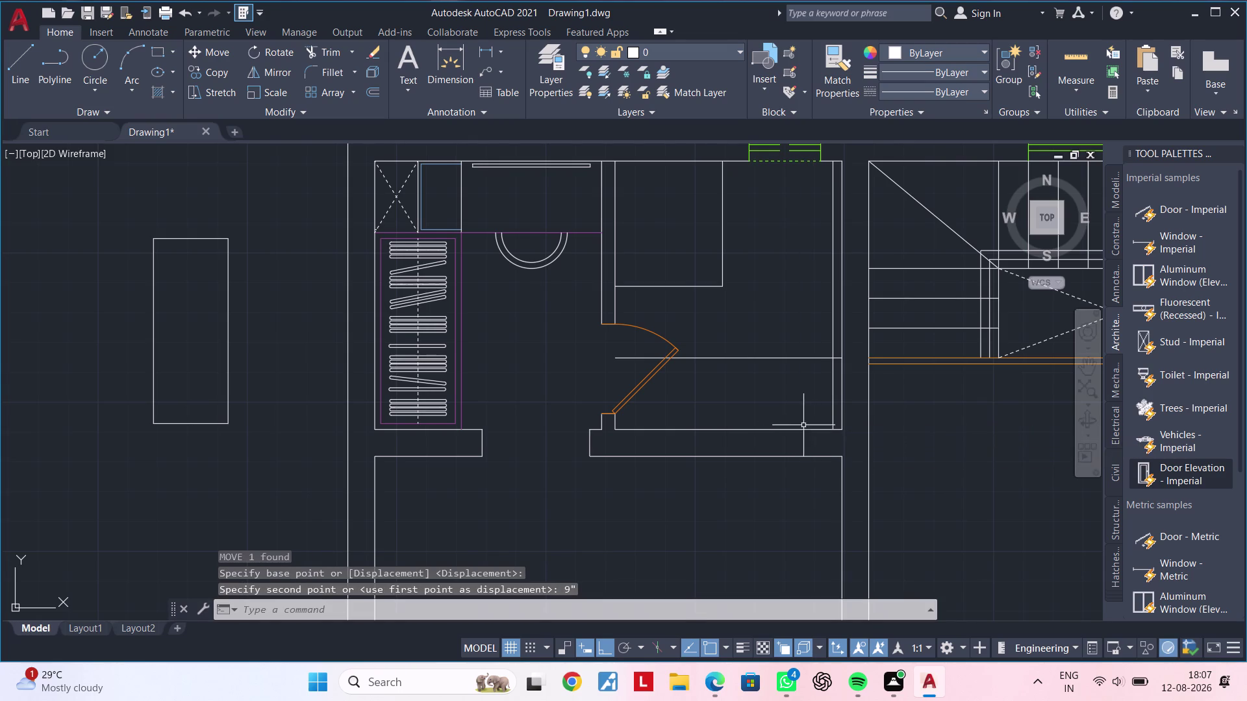
Select the room's right wall line and clear it with Delete, panning to show the room.
middle_drag(802, 424, 786, 463)
middle_drag(785, 463, 842, 462)
scroll(up, 3)
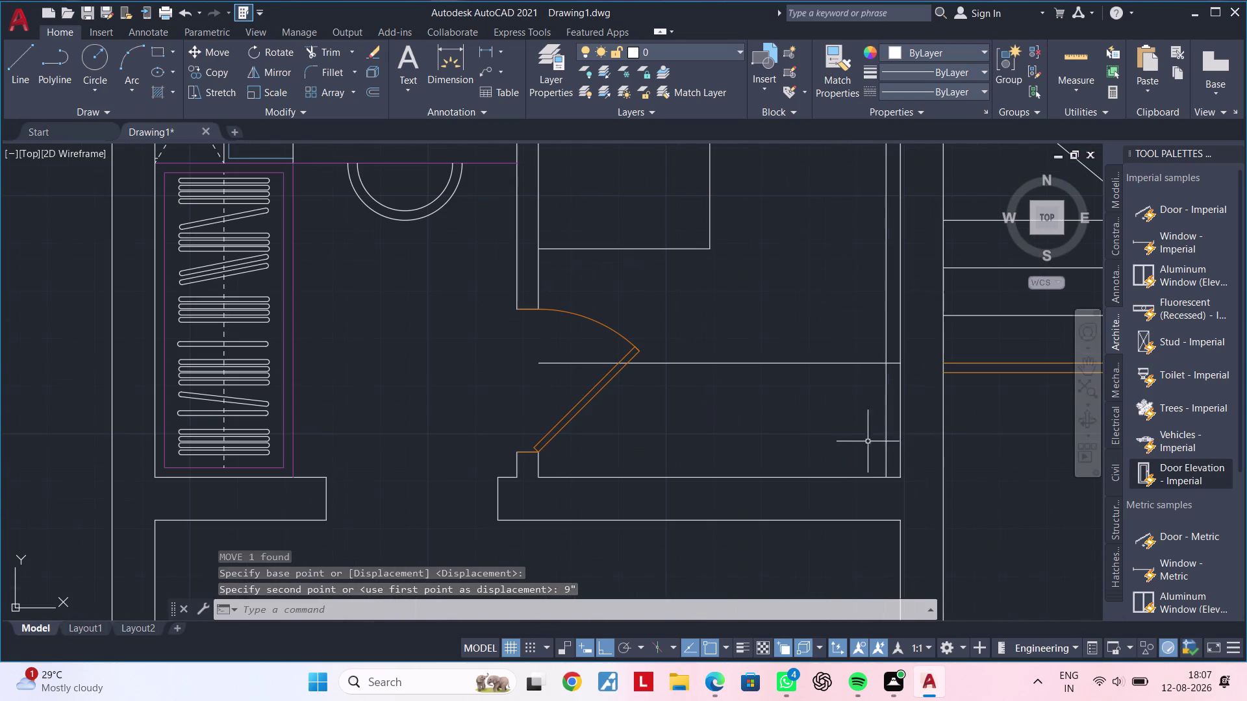
click(887, 426)
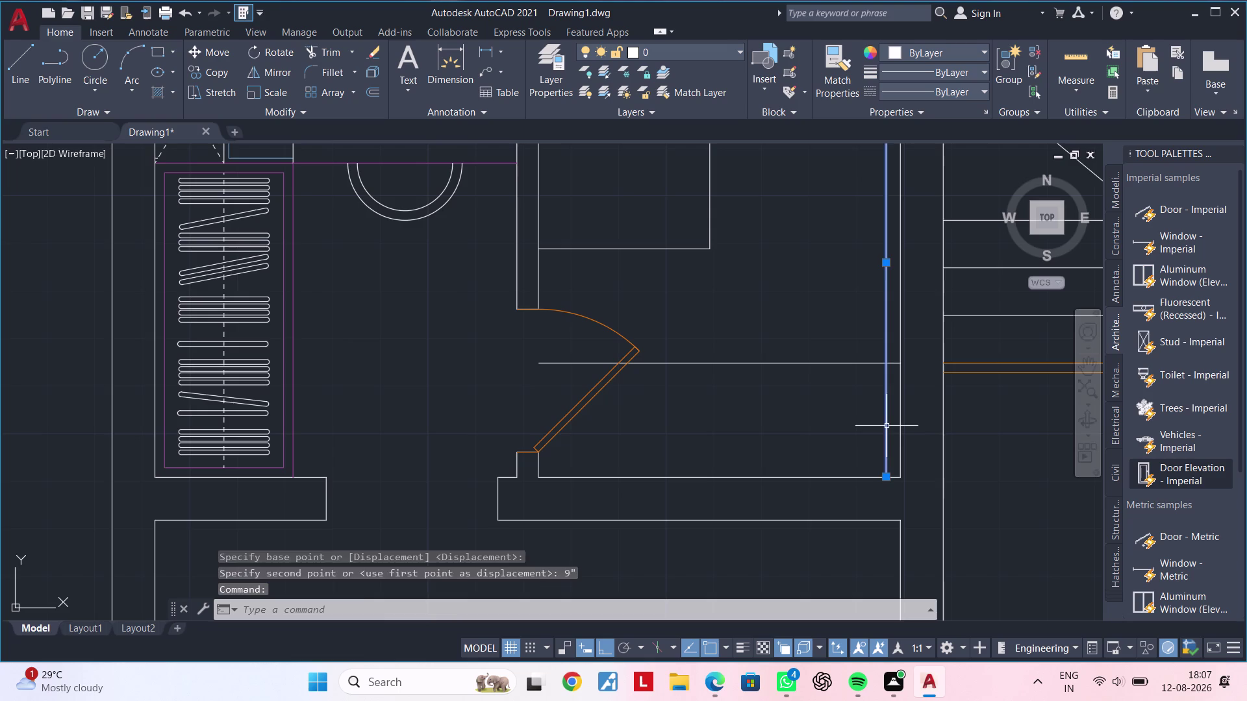
key(Delete)
scroll(down, 3)
middle_drag(816, 483, 824, 493)
middle_drag(830, 466, 840, 485)
Offset the room's right wall 10" into the room.
key(Escape)
key(Escape)
key(Escape)
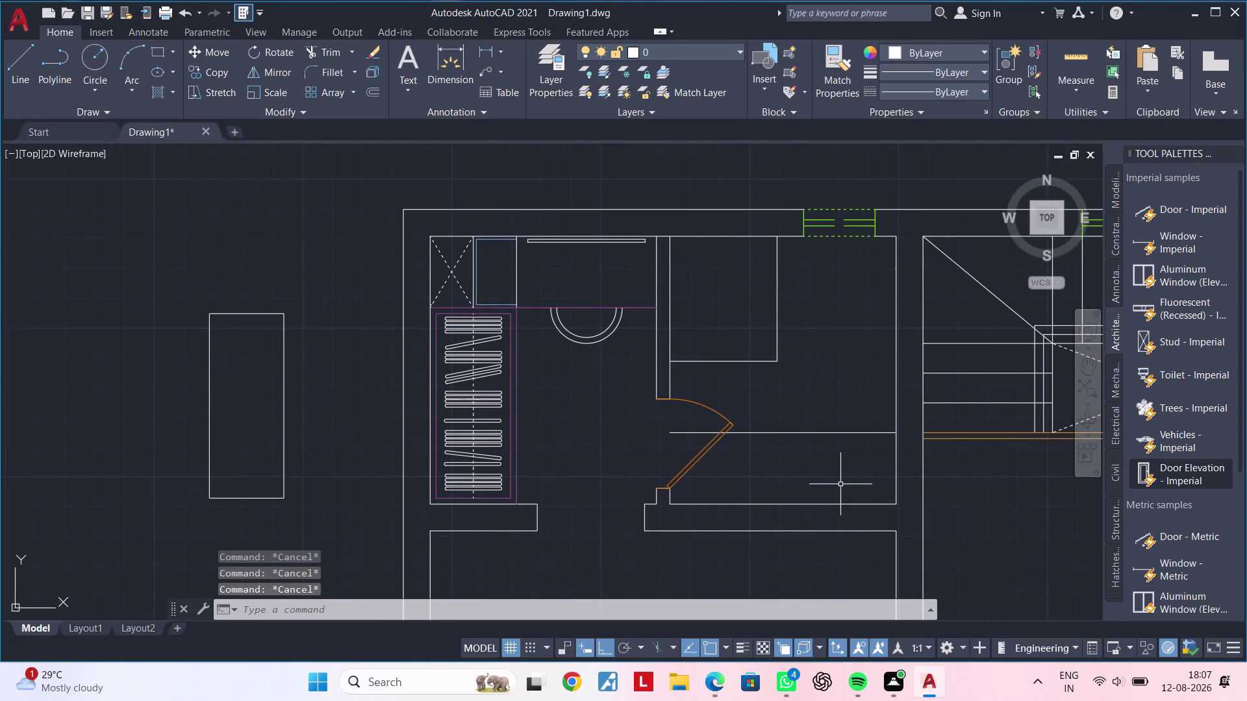
text(OF)
key(space)
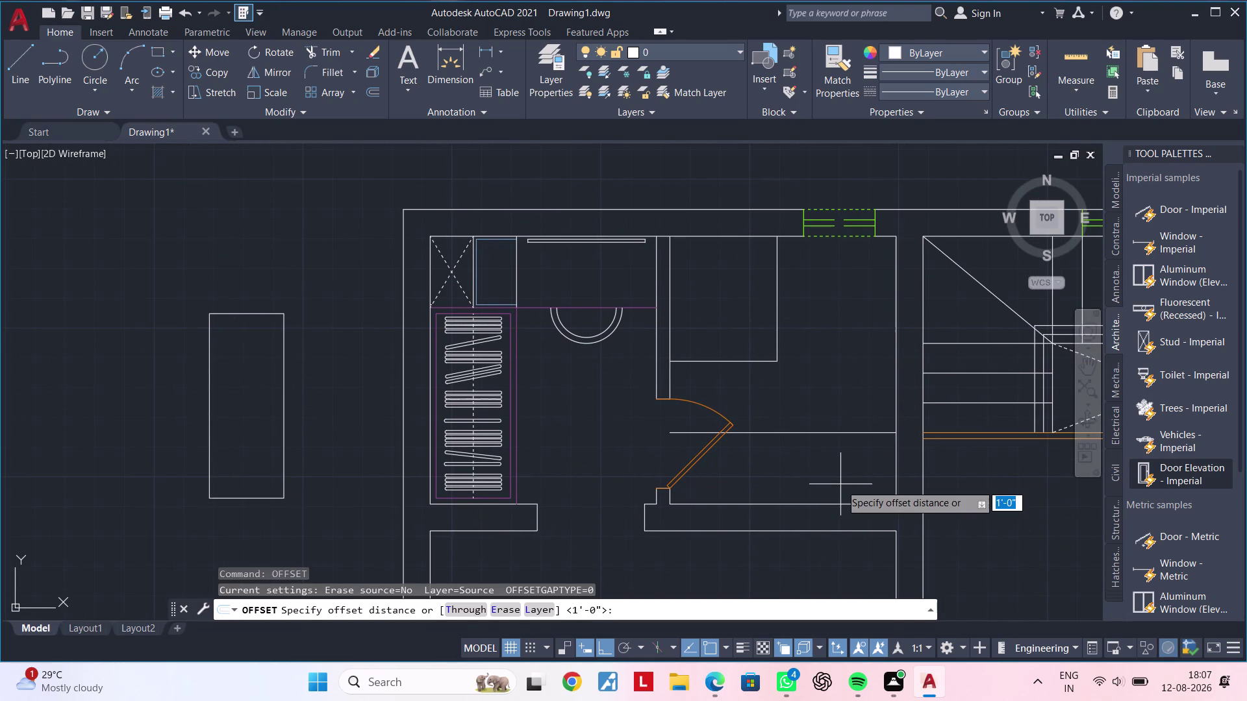
text(10")
key(Return)
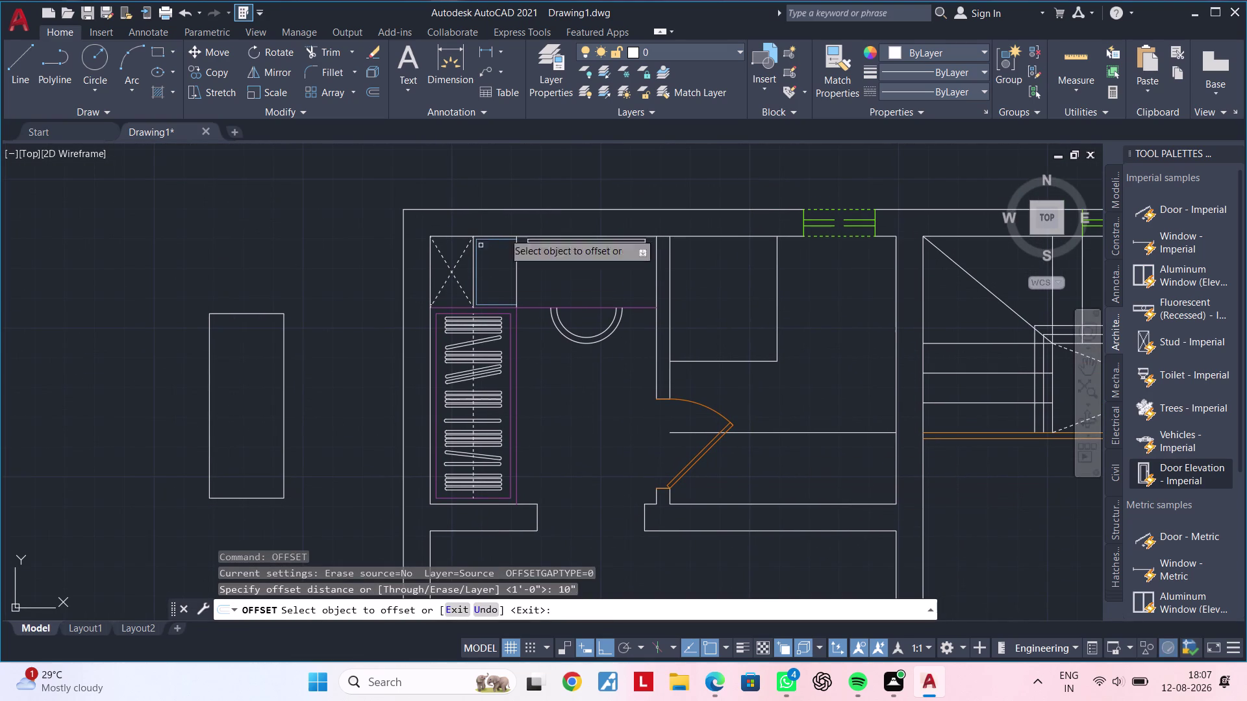
click(899, 372)
click(897, 375)
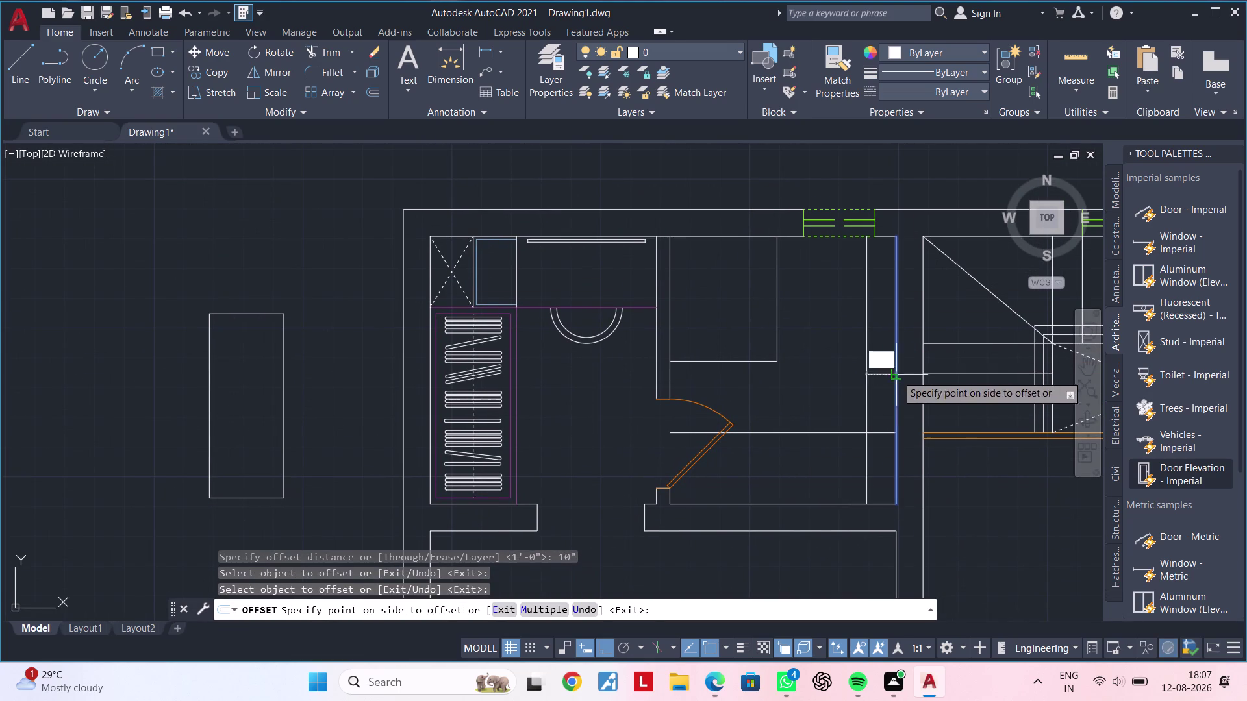
click(827, 373)
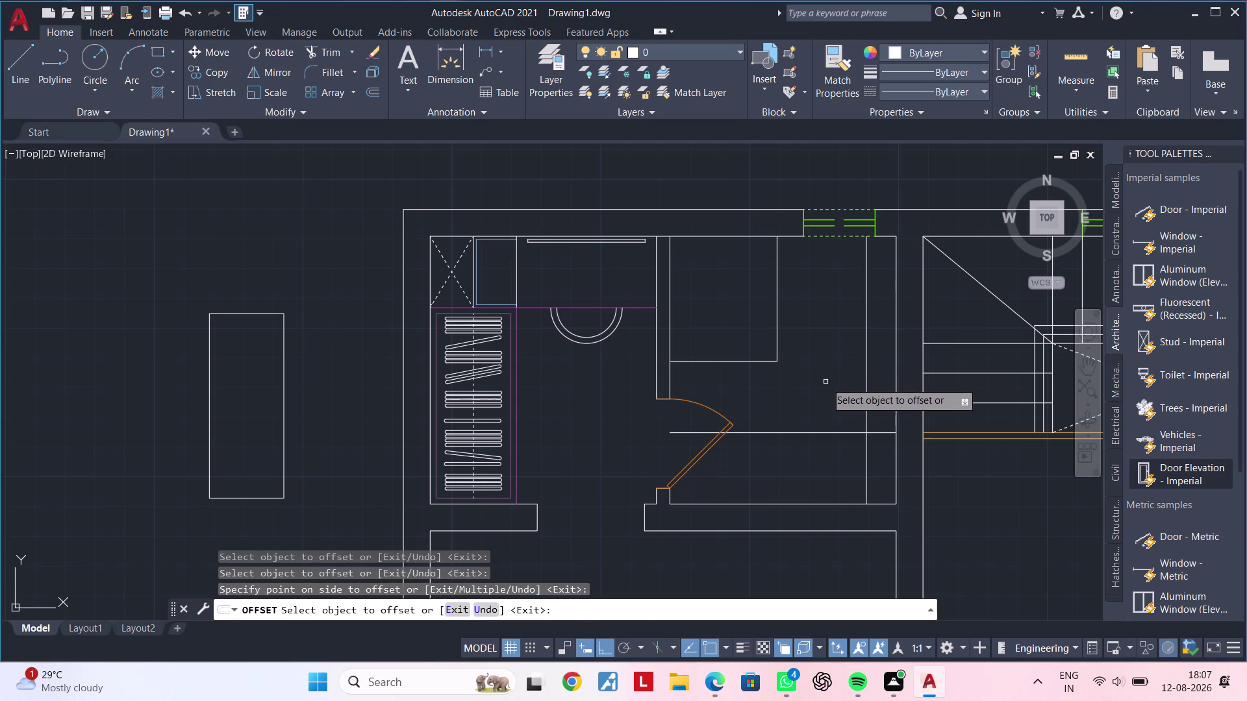
middle_drag(825, 382, 853, 339)
Restart the 10" offset on another line, then cancel it.
key(Escape)
key(Escape)
key(space)
key(space)
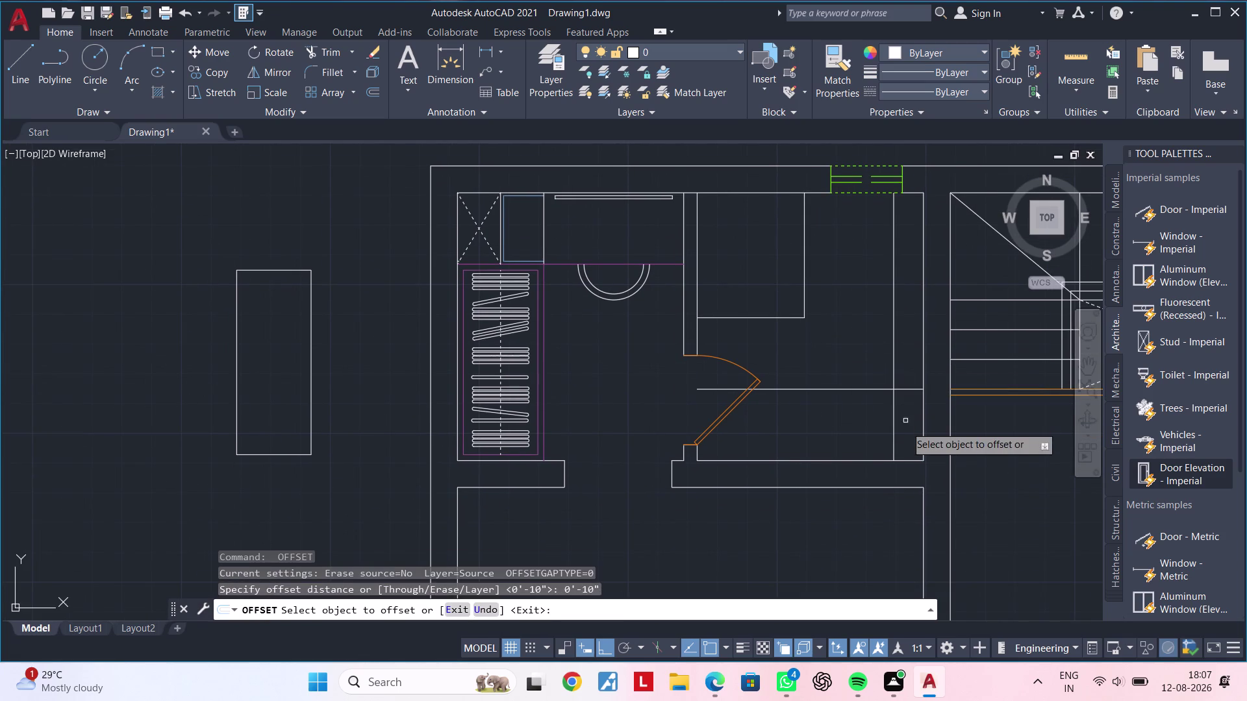
click(893, 419)
key(Escape)
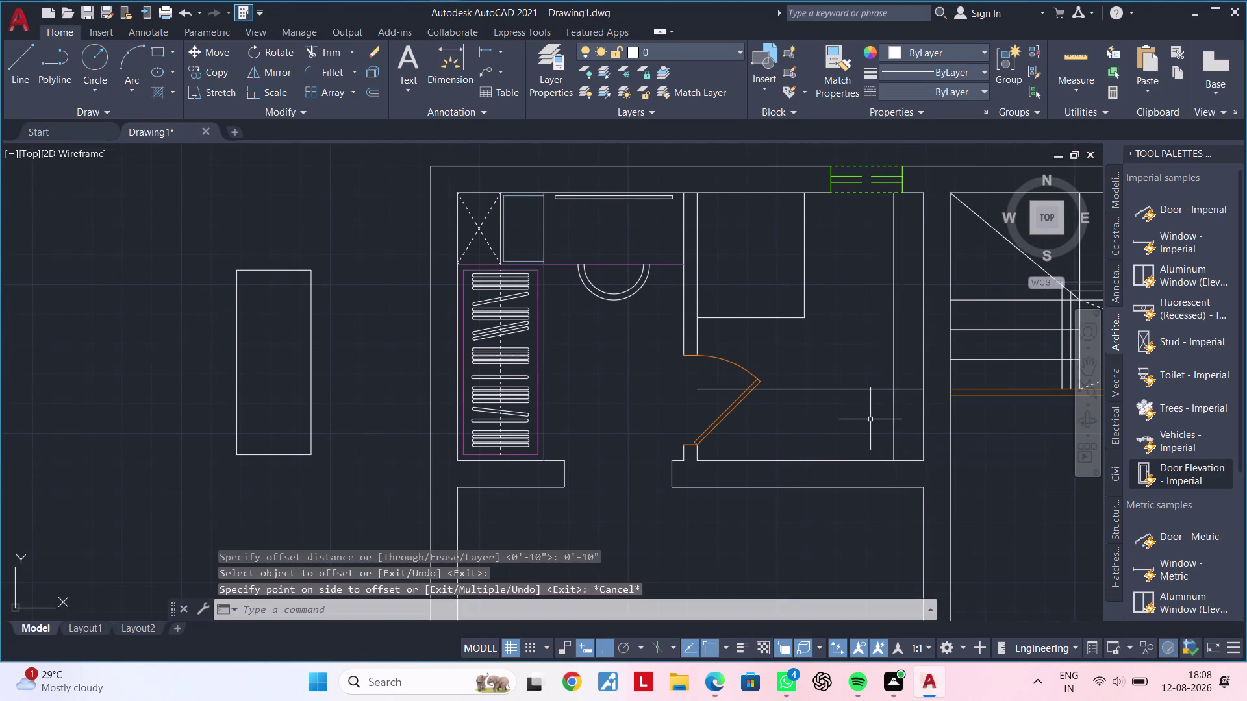
Offset the new inner line 1' further into the room.
key(space)
text(1")
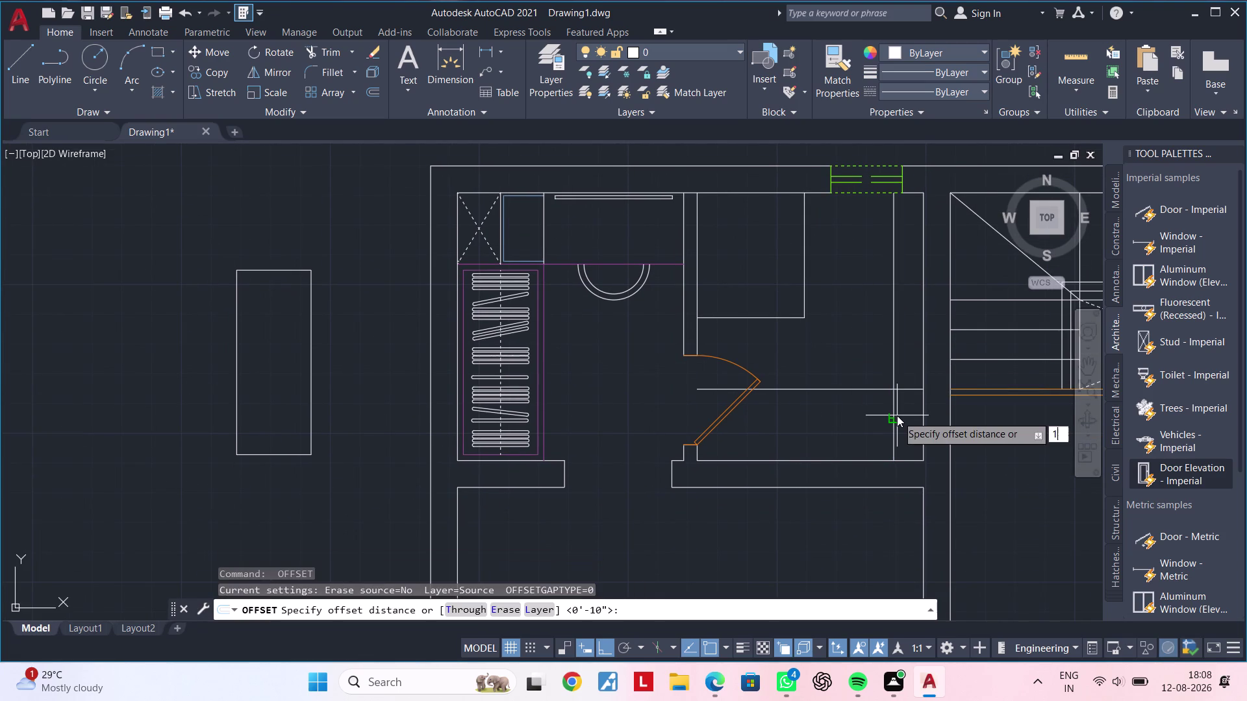
key(BackSpace)
key(apostrophe)
key(Return)
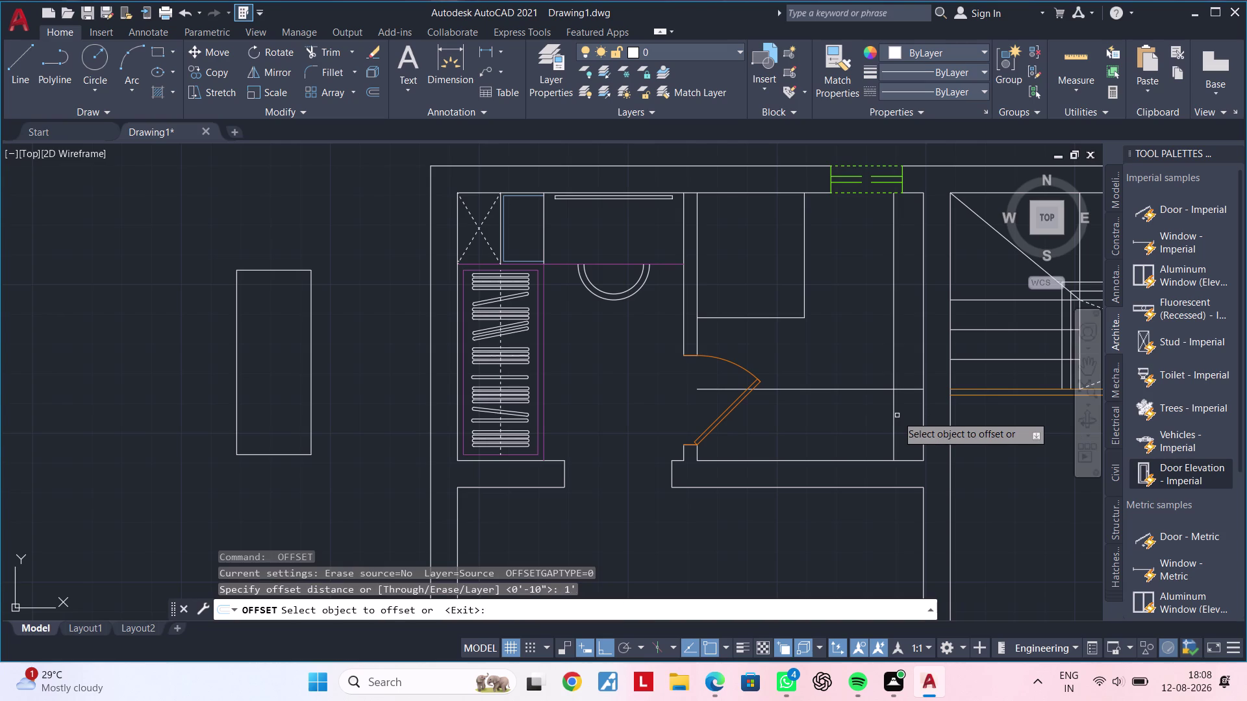
click(895, 421)
click(859, 424)
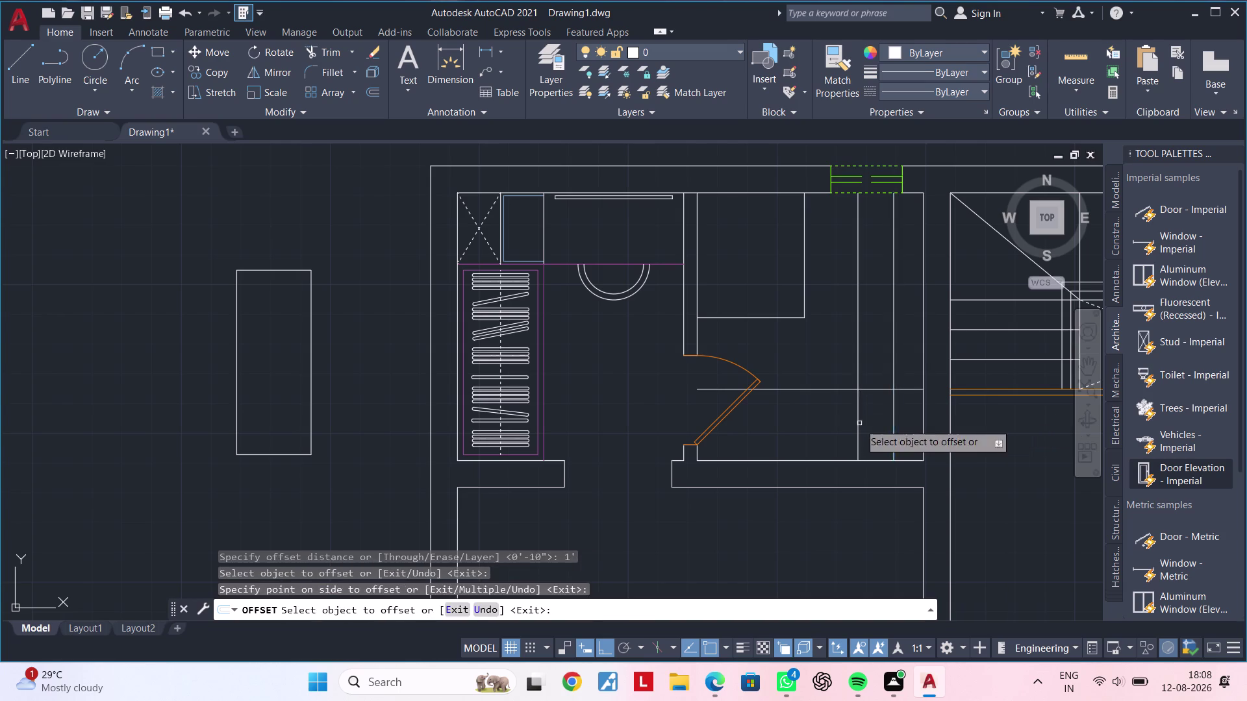
key(Escape)
key(Escape)
text(TR)
key(space)
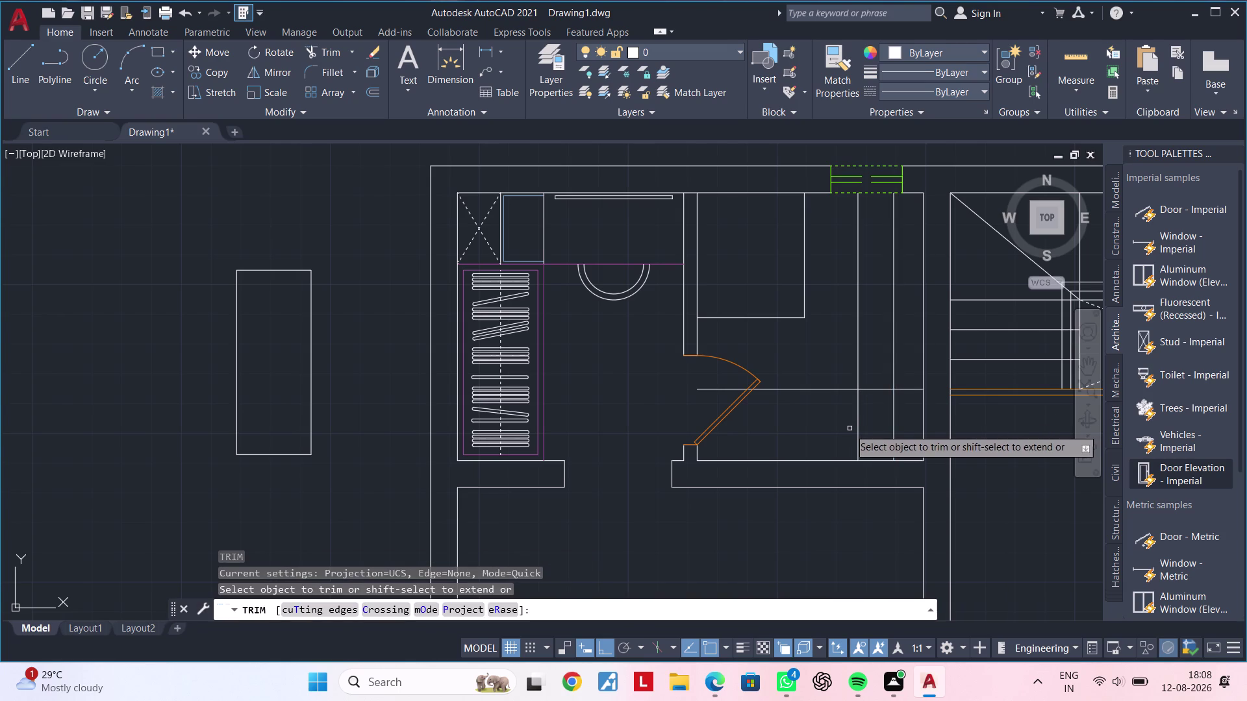
Fence-trim the new parallel lines, cut a stray piece, and delete a leftover line.
drag(828, 365, 826, 380)
click(822, 408)
drag(837, 375, 860, 370)
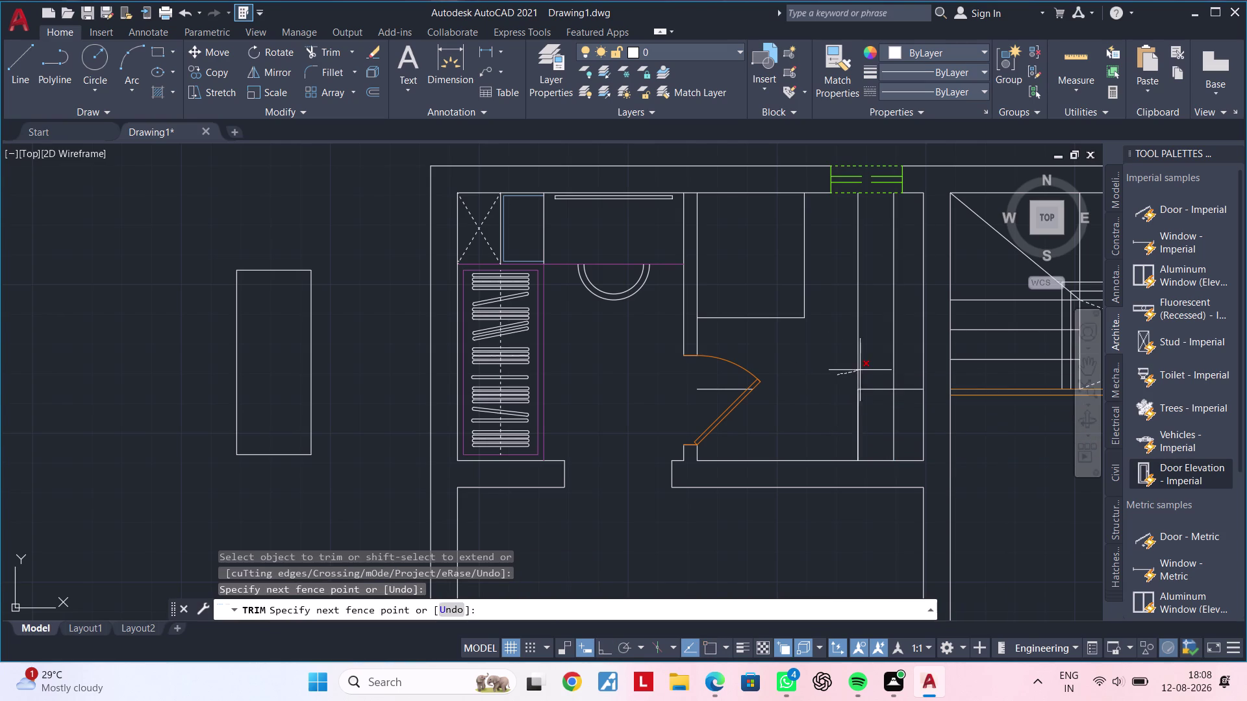
drag(860, 370, 868, 367)
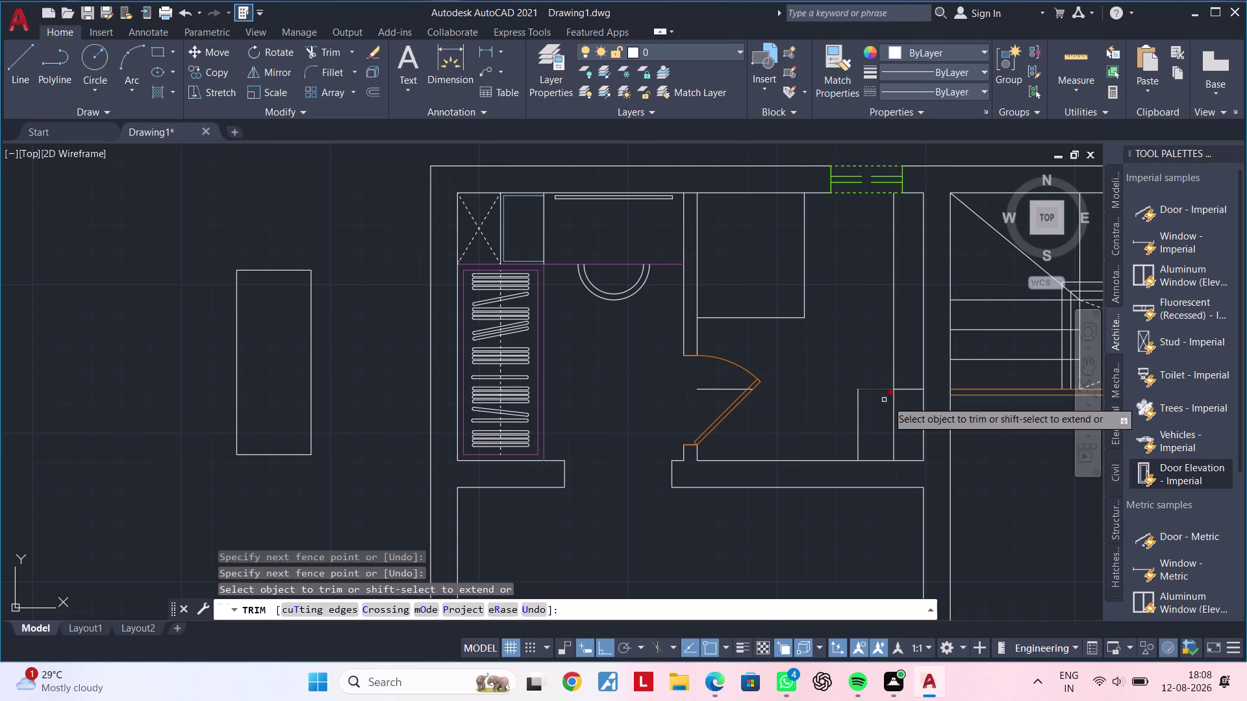
click(892, 404)
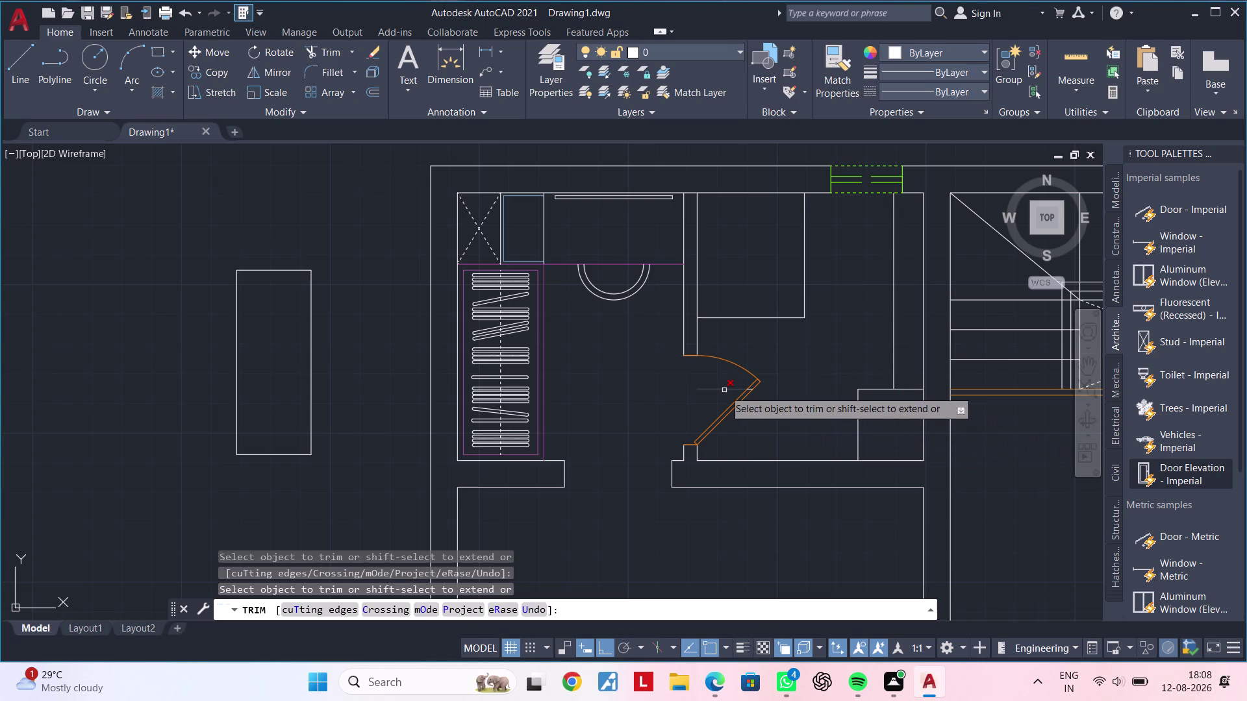
scroll(up, 3)
key(Escape)
click(727, 390)
key(Delete)
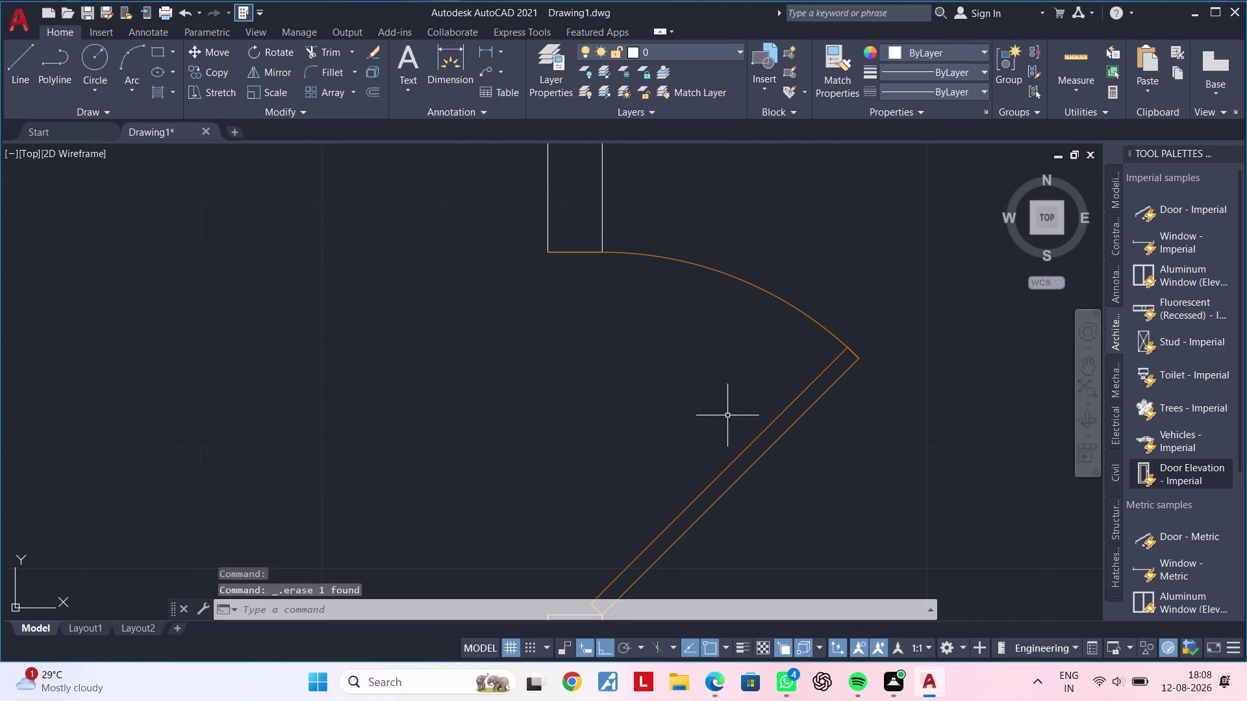
Pan around the plan to check the trimmed partition in the lower-right corner.
scroll(down, 3)
middle_drag(845, 469, 782, 439)
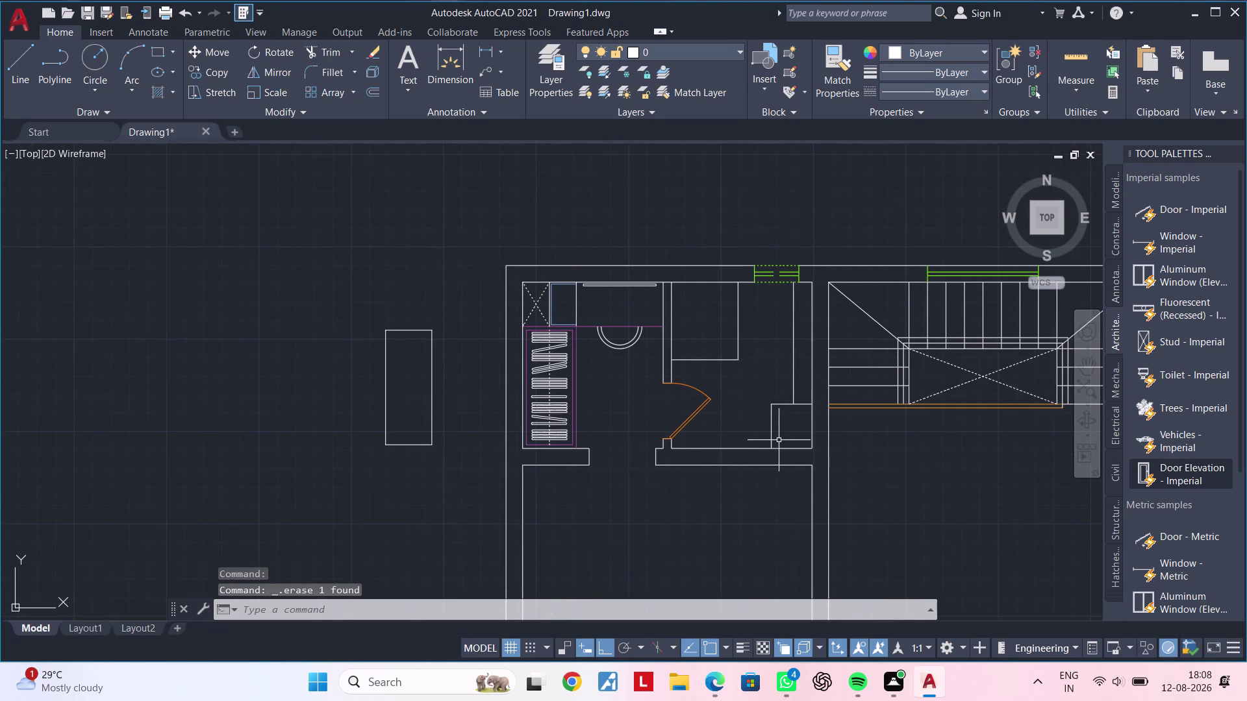
scroll(up, 3)
middle_drag(780, 417, 743, 398)
key(Escape)
key(Escape)
key(Escape)
key(Escape)
key(Escape)
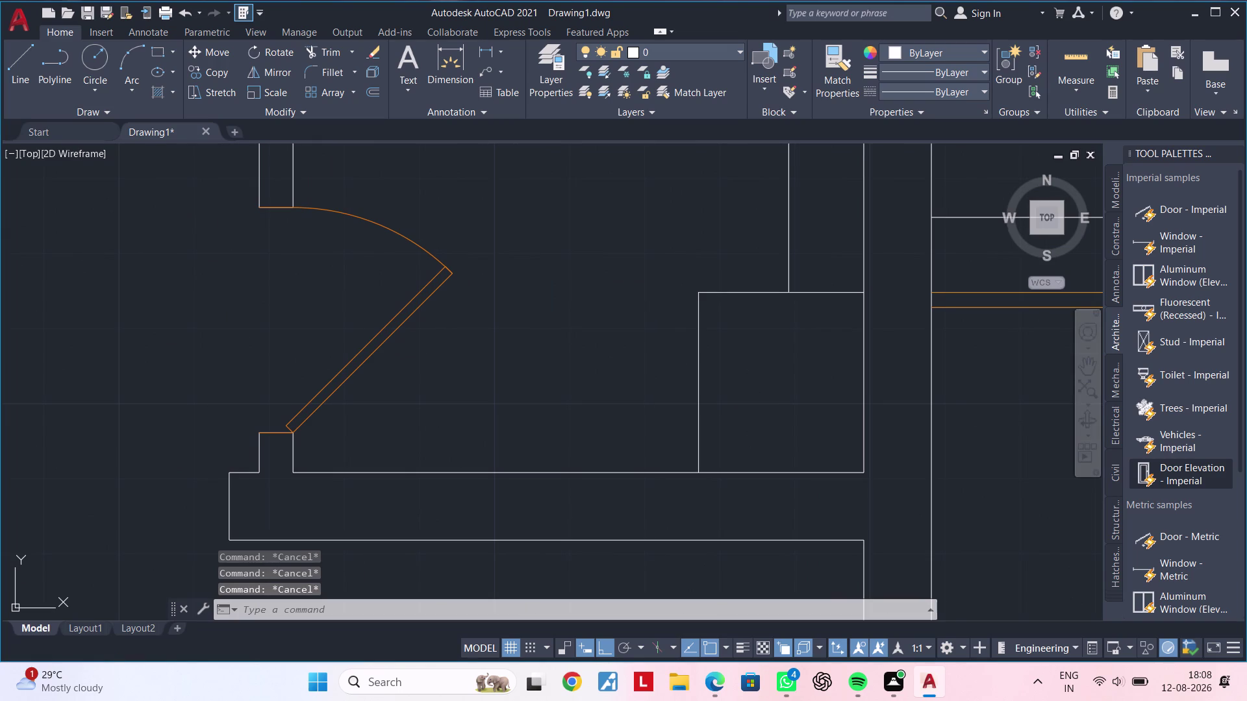
key(Escape)
key(Escape)
key(Escape)
key(Escape)
middle_drag(757, 408, 730, 408)
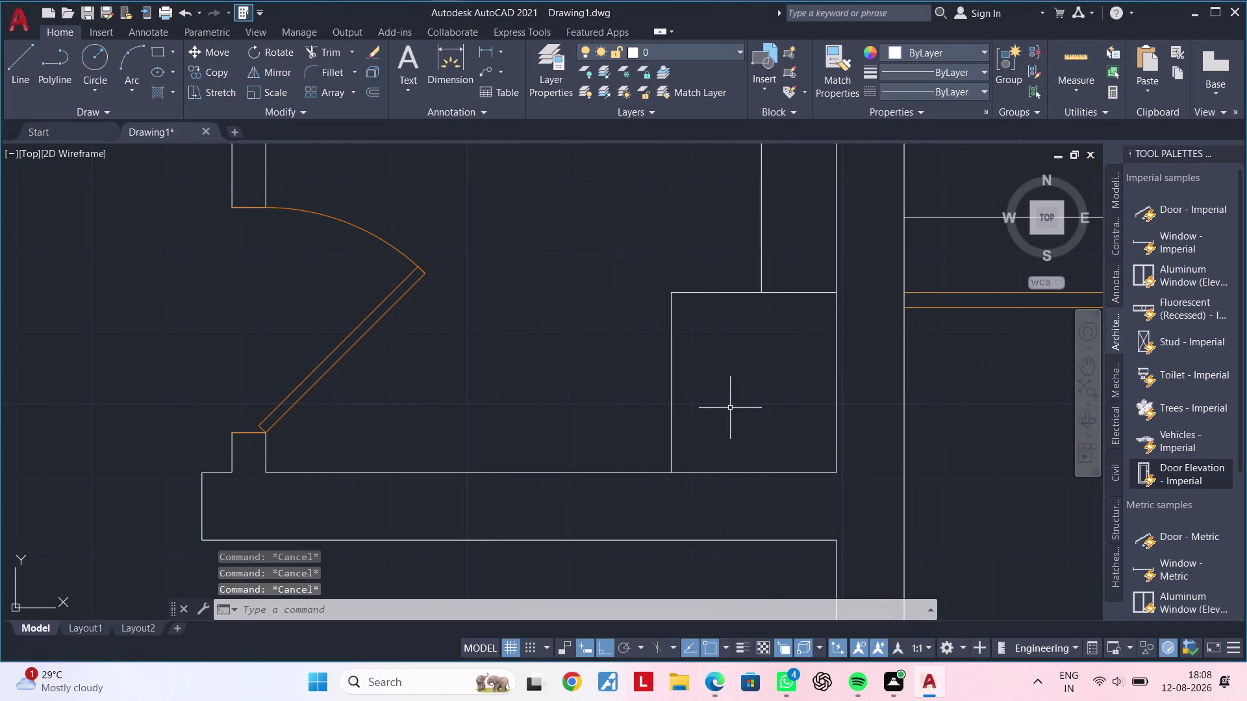
key(Escape)
key(Escape)
key(Escape)
key(Escape)
key(Escape)
key(Escape)
key(Escape)
scroll(down, 3)
middle_drag(731, 415, 728, 439)
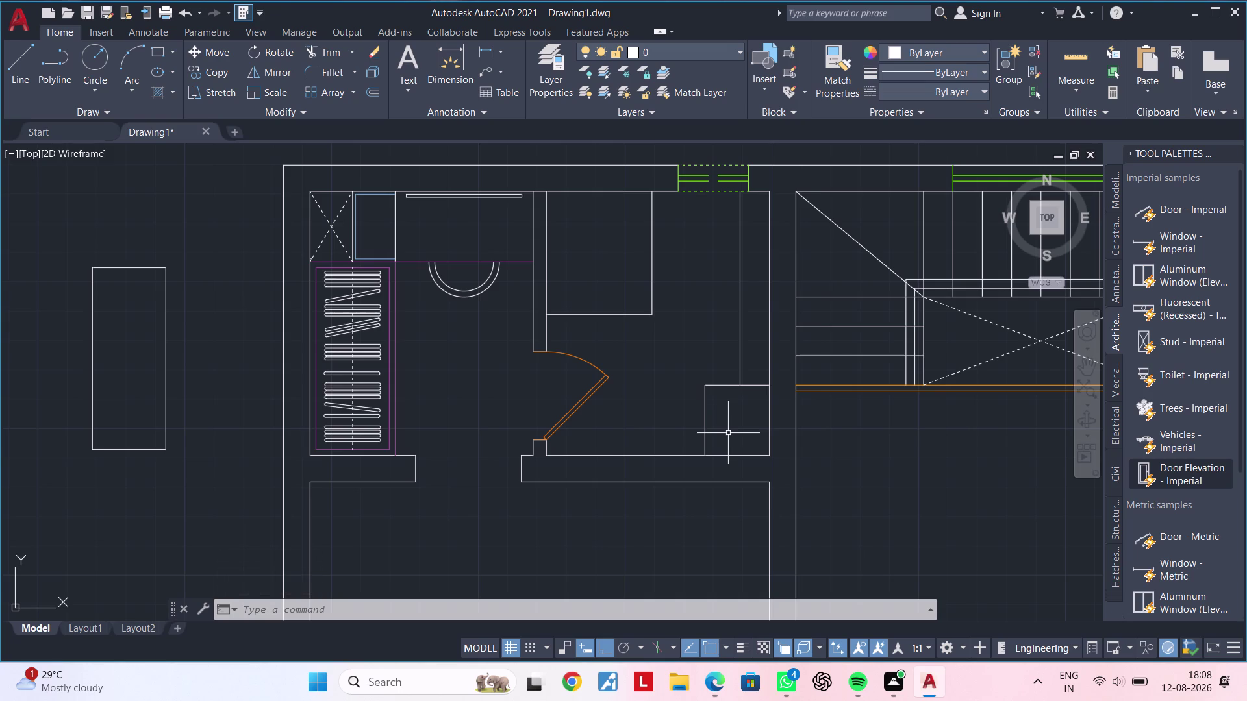
scroll(up, 3)
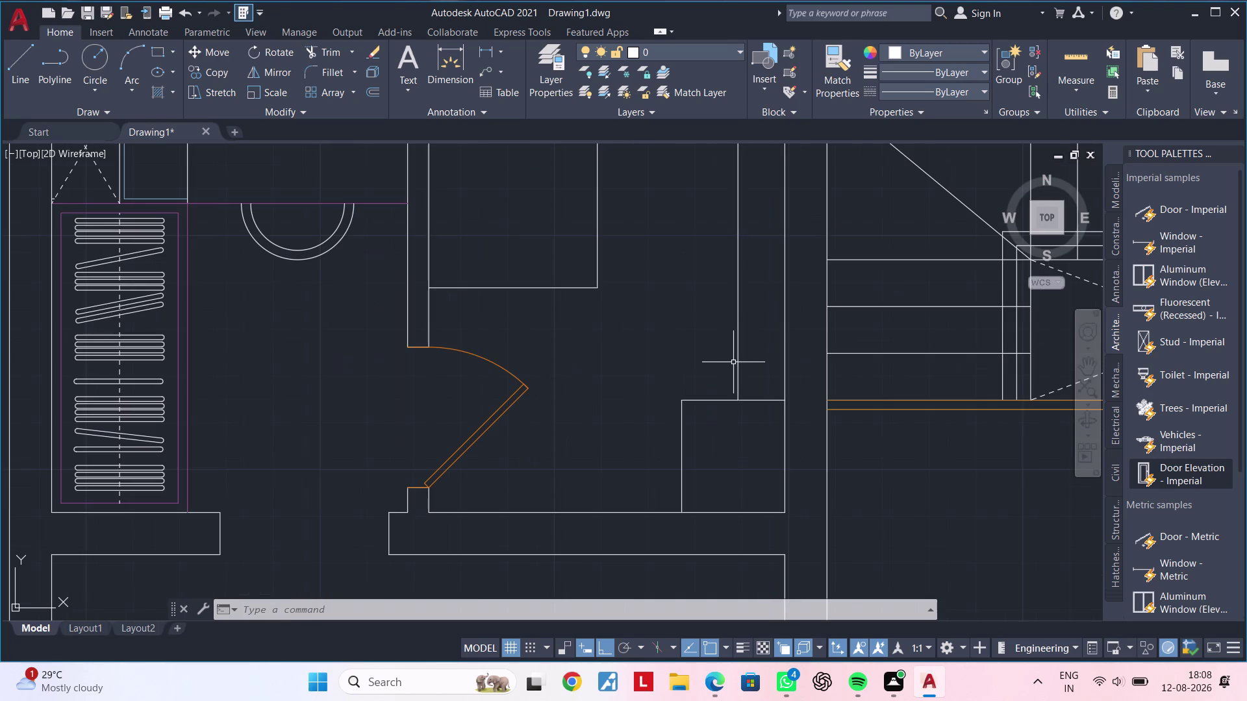
Start a linear dimension between two points at the top-wall window, then cancel it.
click(738, 363)
middle_drag(759, 385, 747, 485)
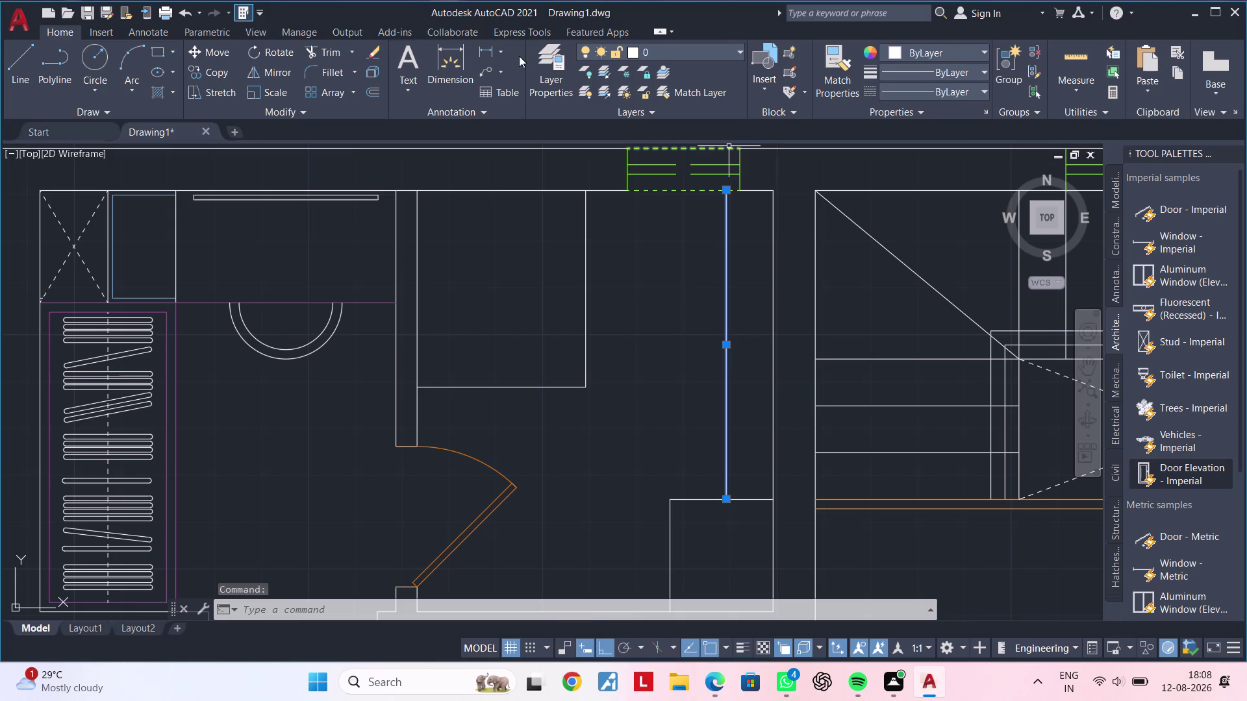
click(486, 53)
scroll(up, 3)
click(745, 185)
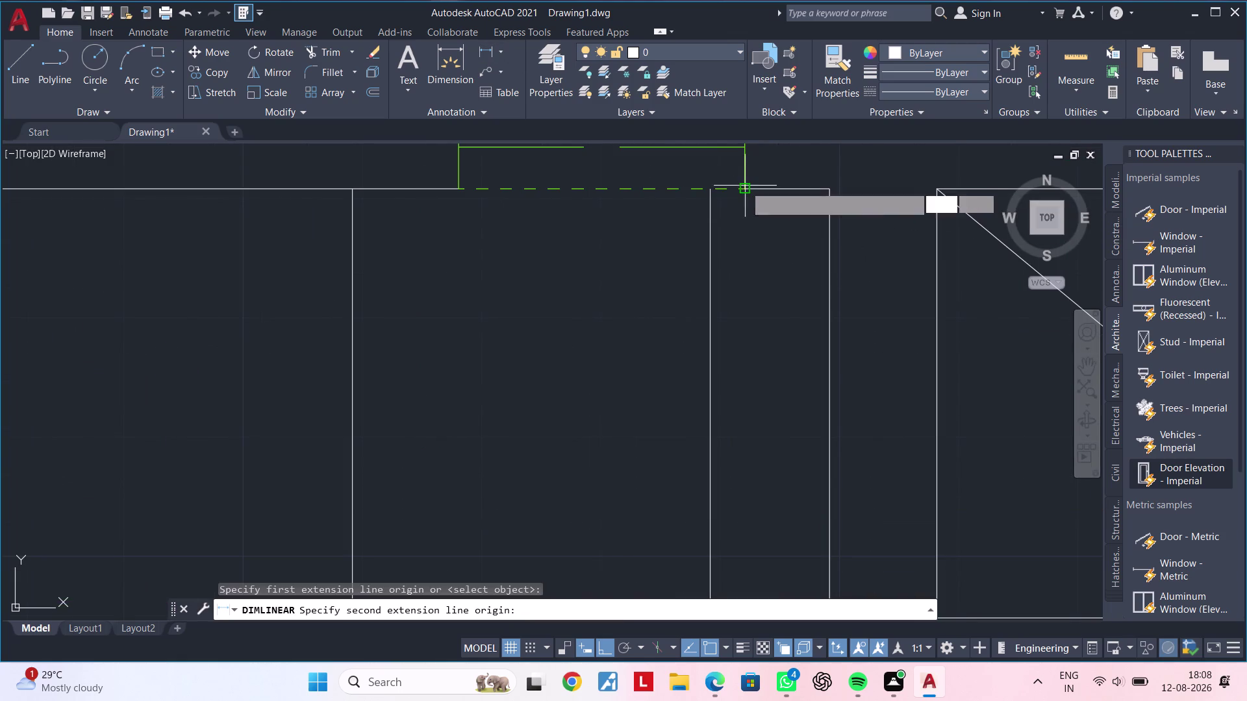
click(831, 189)
scroll(down, 3)
key(Escape)
key(Escape)
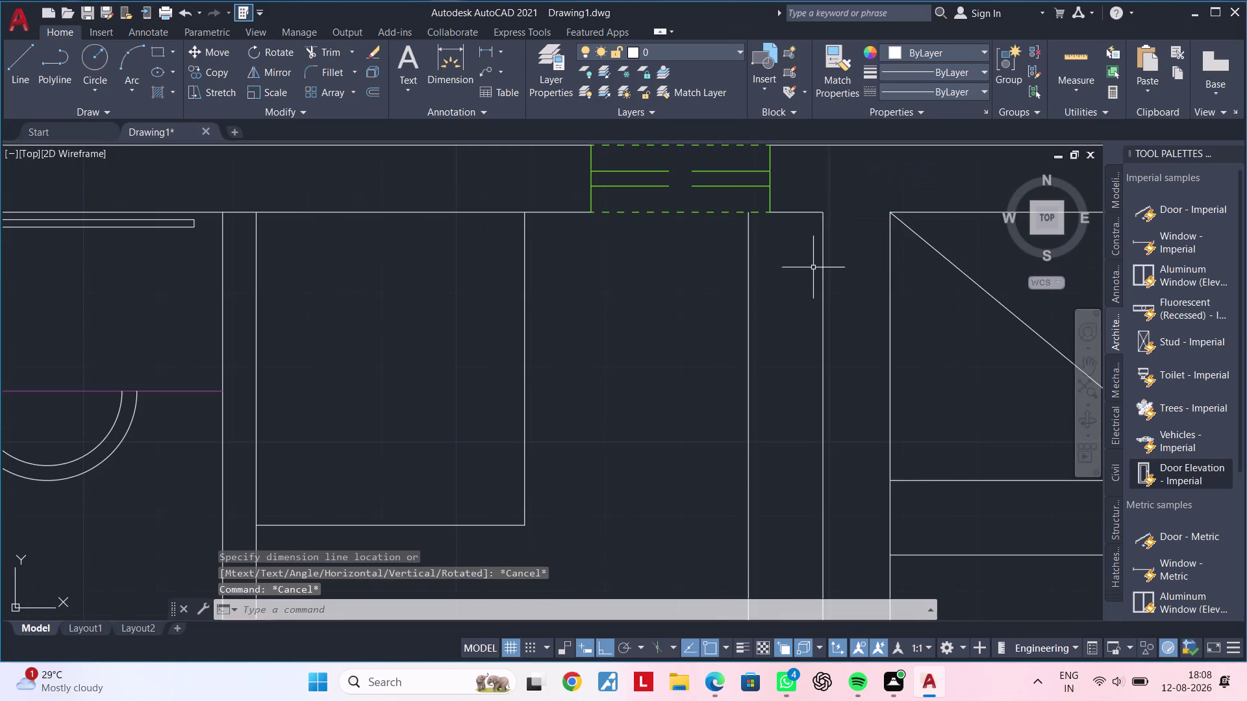
scroll(down, 3)
middle_drag(811, 268, 790, 220)
Move the vertical line from its top endpoint to the window's lower-right corner.
key(Escape)
click(750, 254)
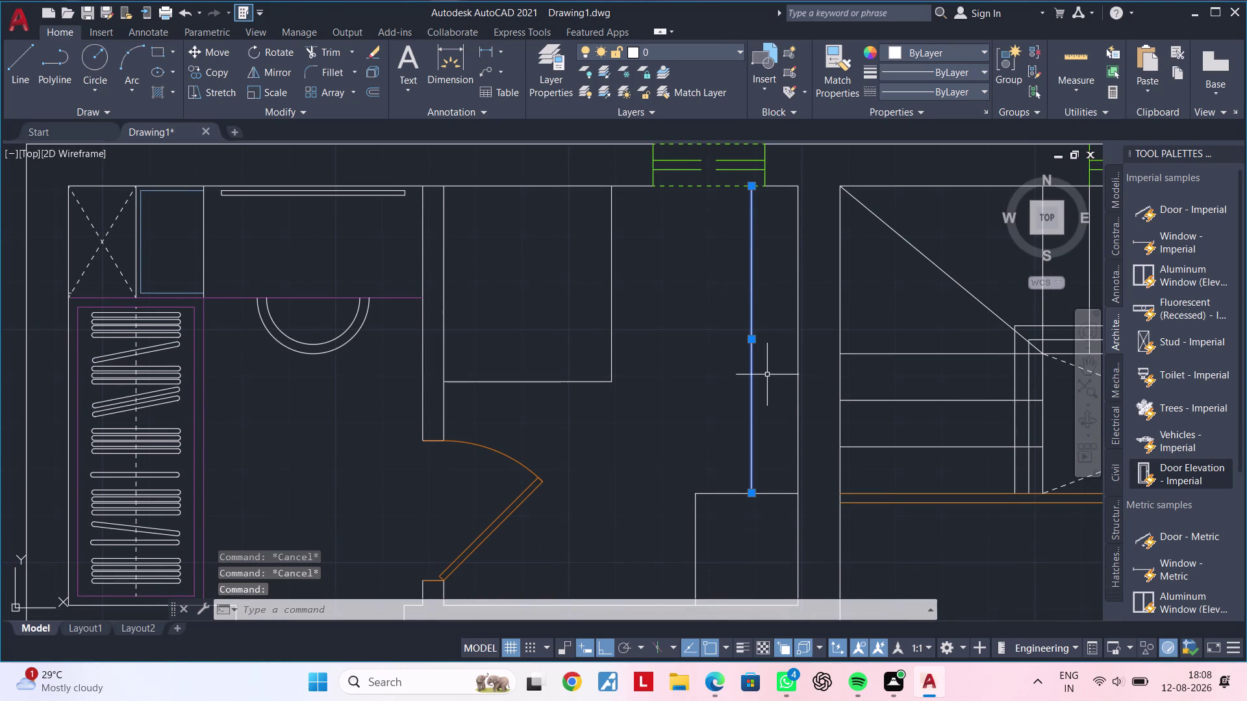
key(m)
key(space)
click(756, 187)
click(768, 188)
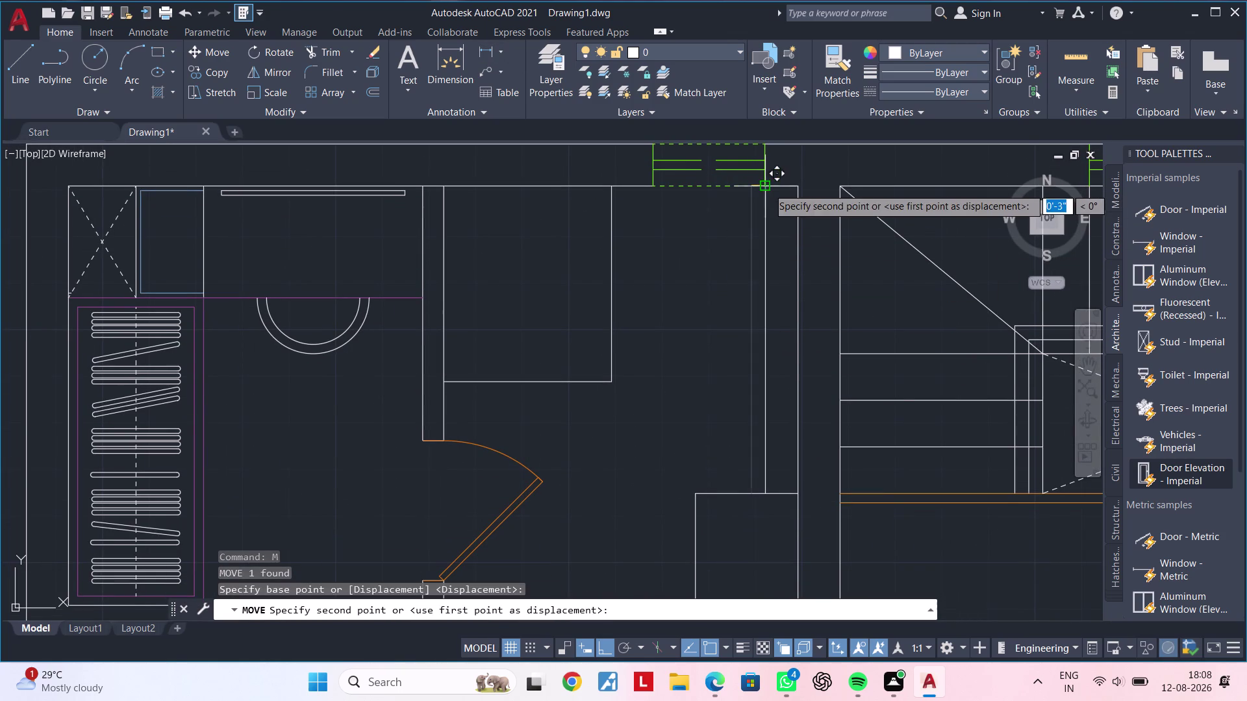
key(Escape)
Pan around the floor plan to re-center the view on the top-wall window.
scroll(down, 3)
middle_drag(726, 387, 792, 370)
key(Escape)
key(Escape)
middle_drag(790, 348, 797, 332)
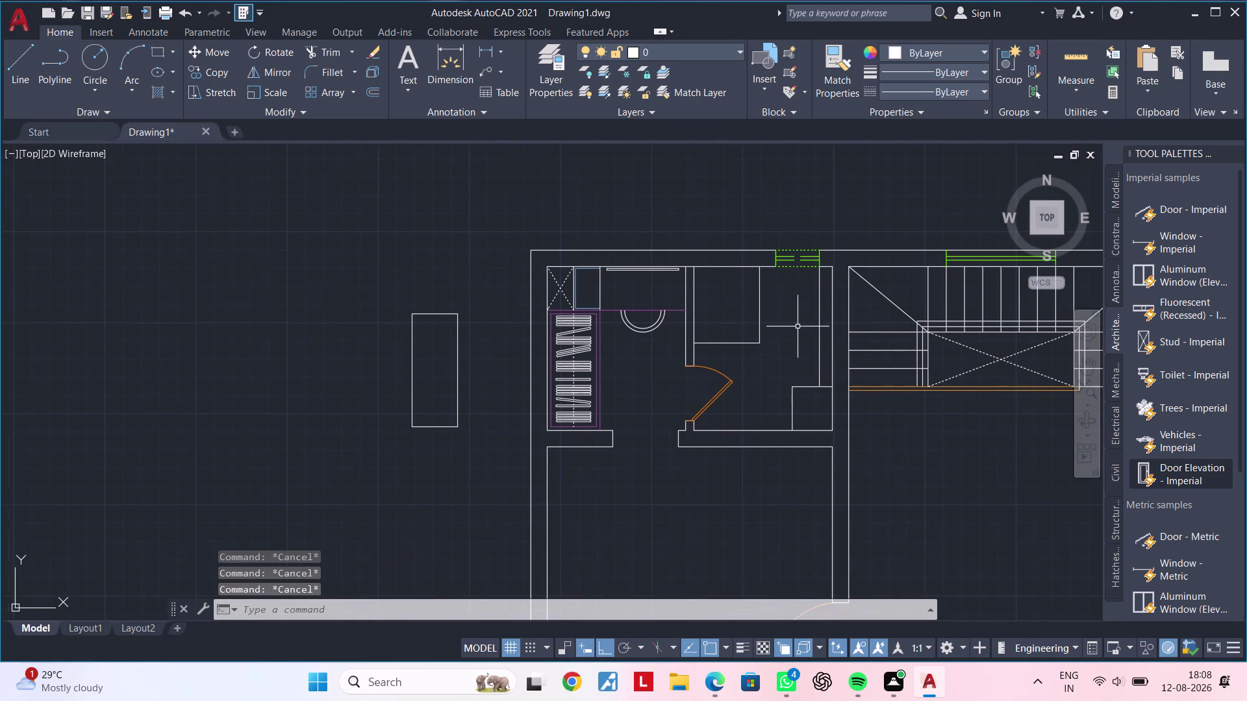
scroll(up, 3)
middle_drag(796, 332, 767, 380)
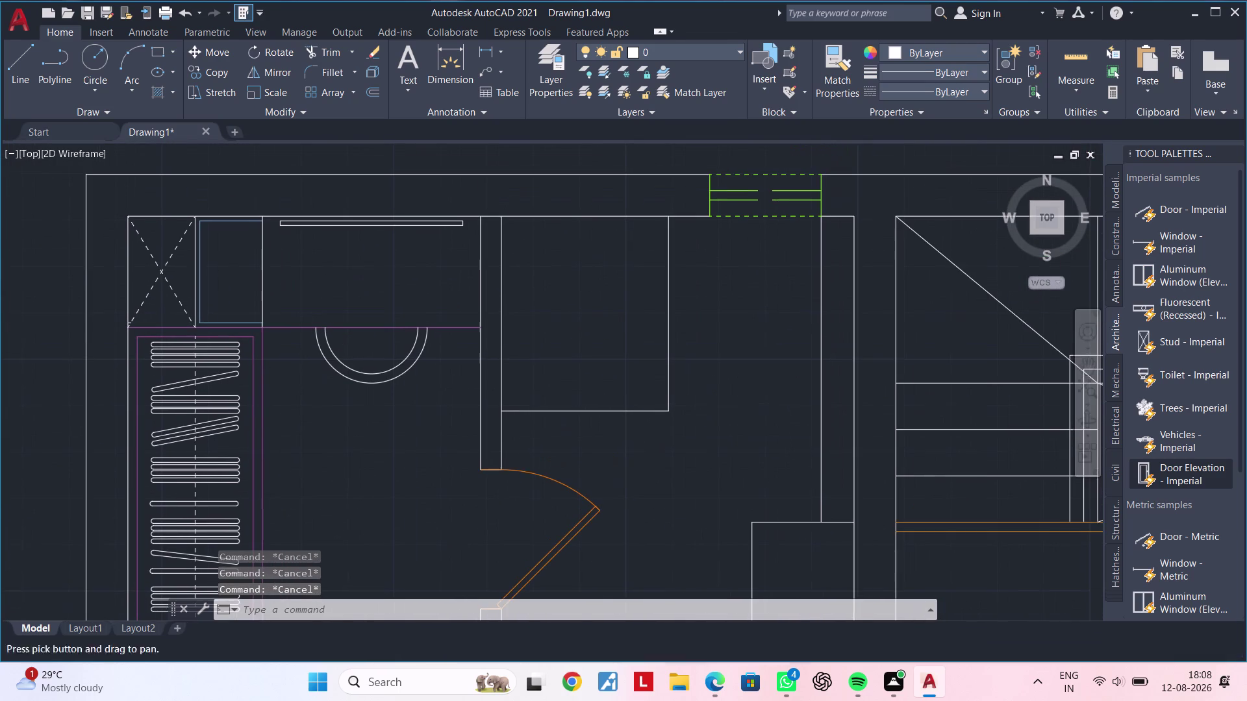
scroll(down, 3)
middle_drag(766, 380, 778, 349)
key(Escape)
key(Escape)
key(Escape)
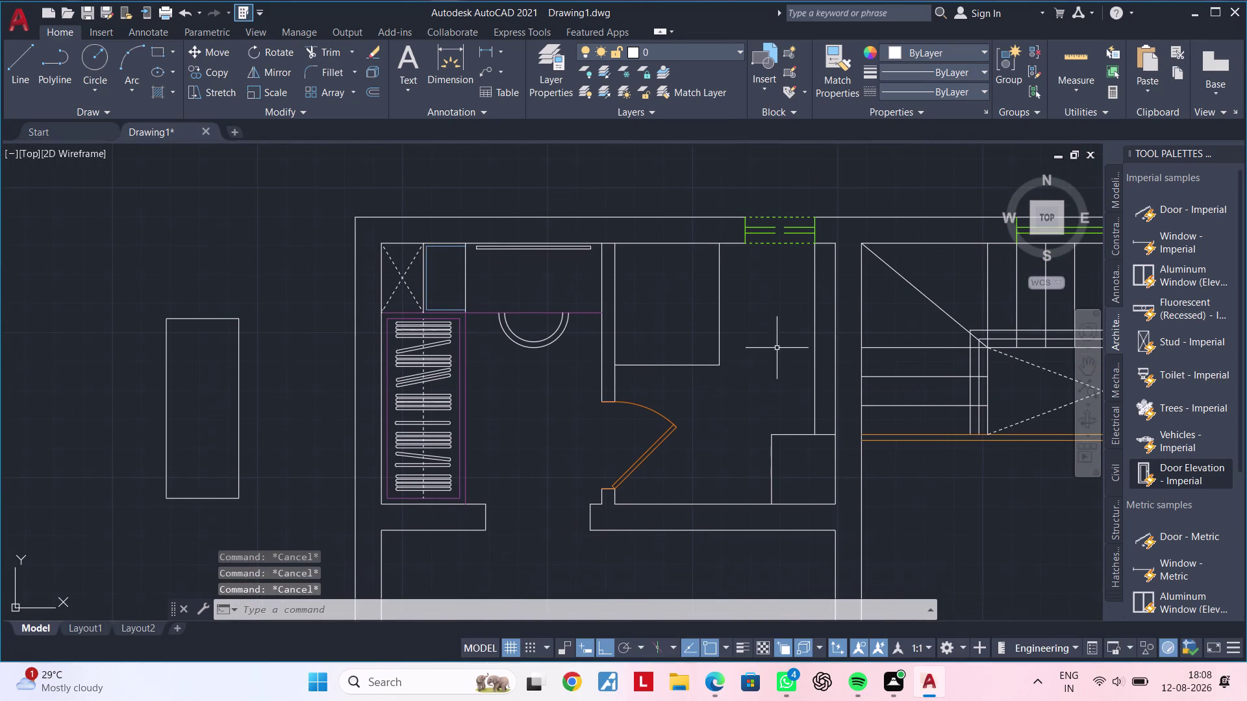
middle_drag(761, 349, 765, 384)
middle_drag(755, 379, 775, 378)
scroll(up, 3)
middle_drag(763, 323, 766, 330)
scroll(down, 3)
middle_drag(769, 339, 759, 331)
key(Escape)
key(Escape)
key(Escape)
key(Escape)
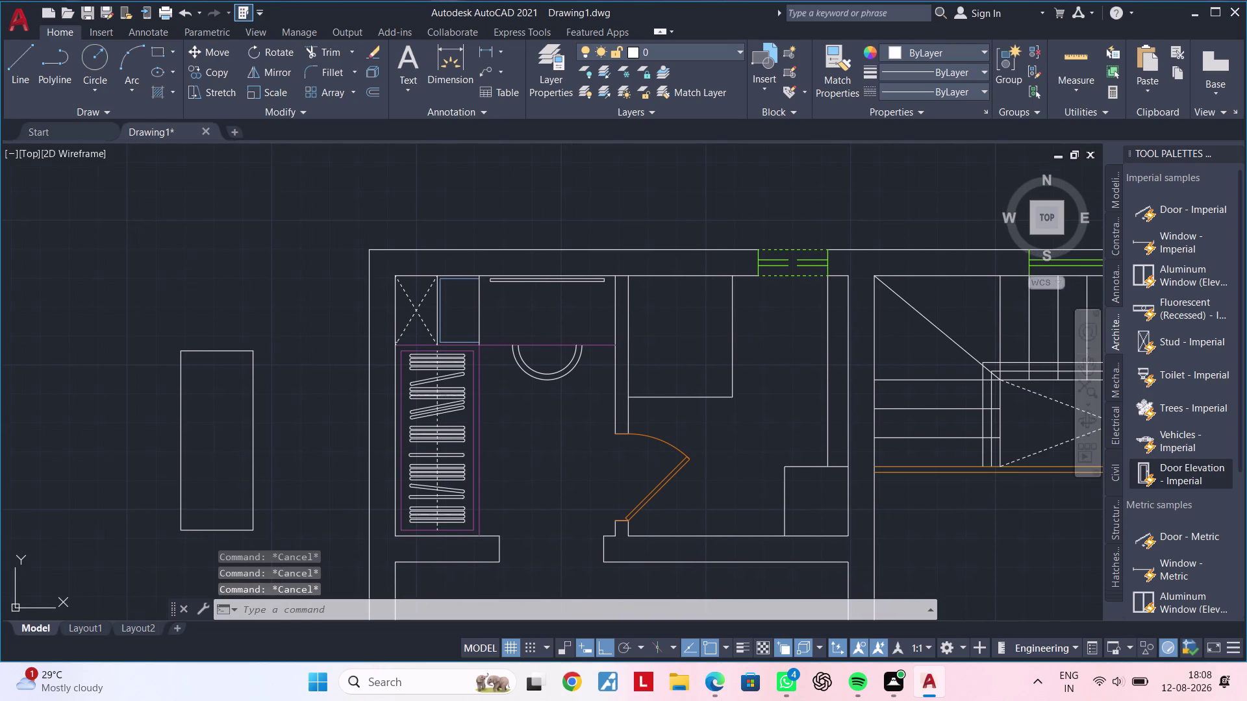
key(Escape)
key(Escape)
key(l)
key(space)
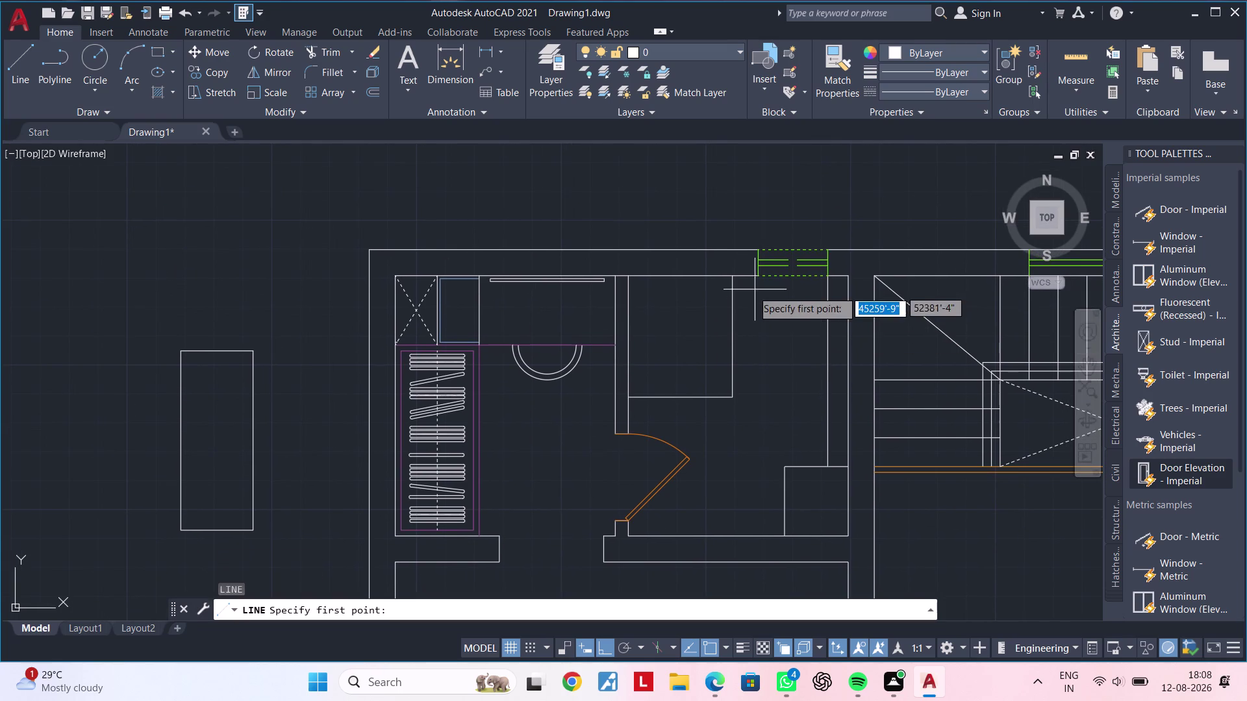
scroll(up, 3)
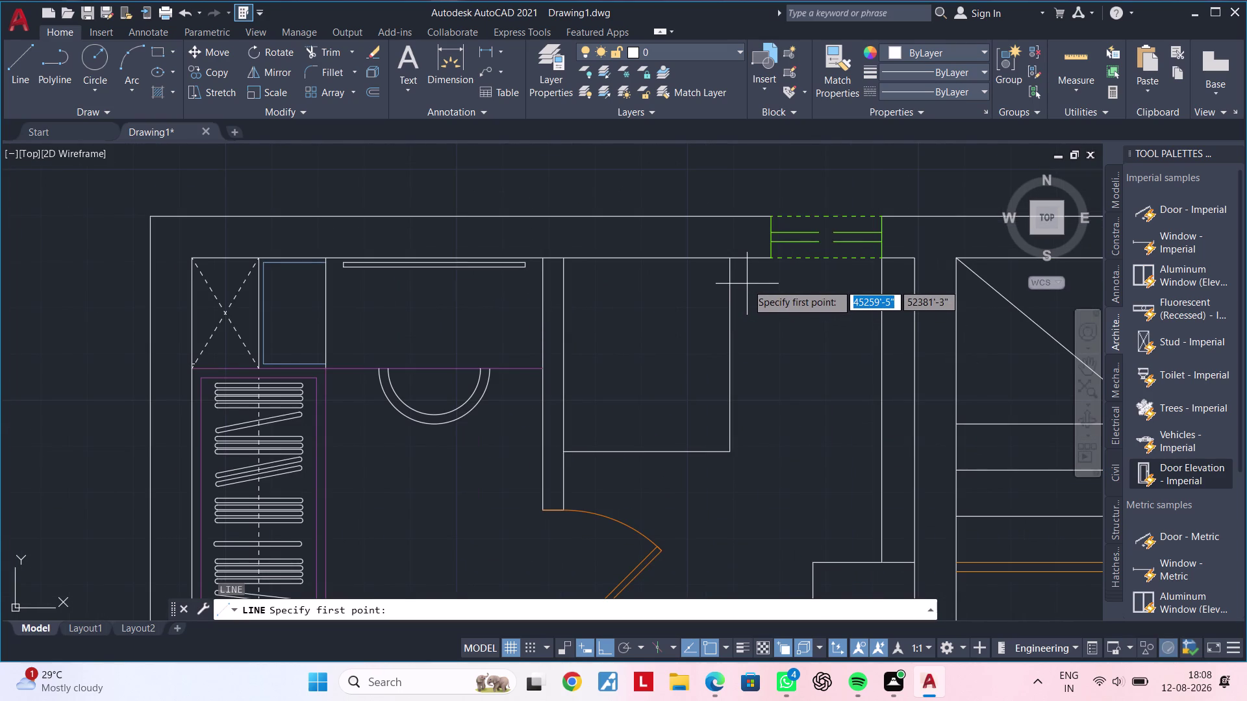
scroll(up, 3)
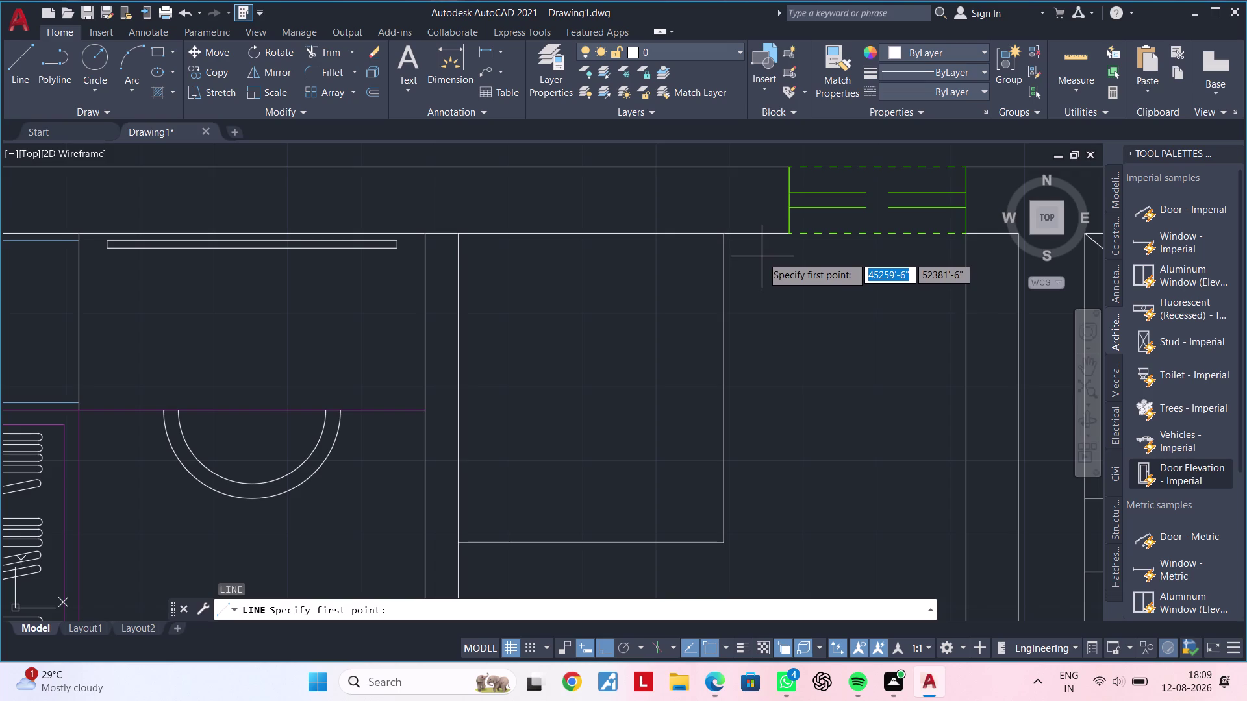
scroll(down, 3)
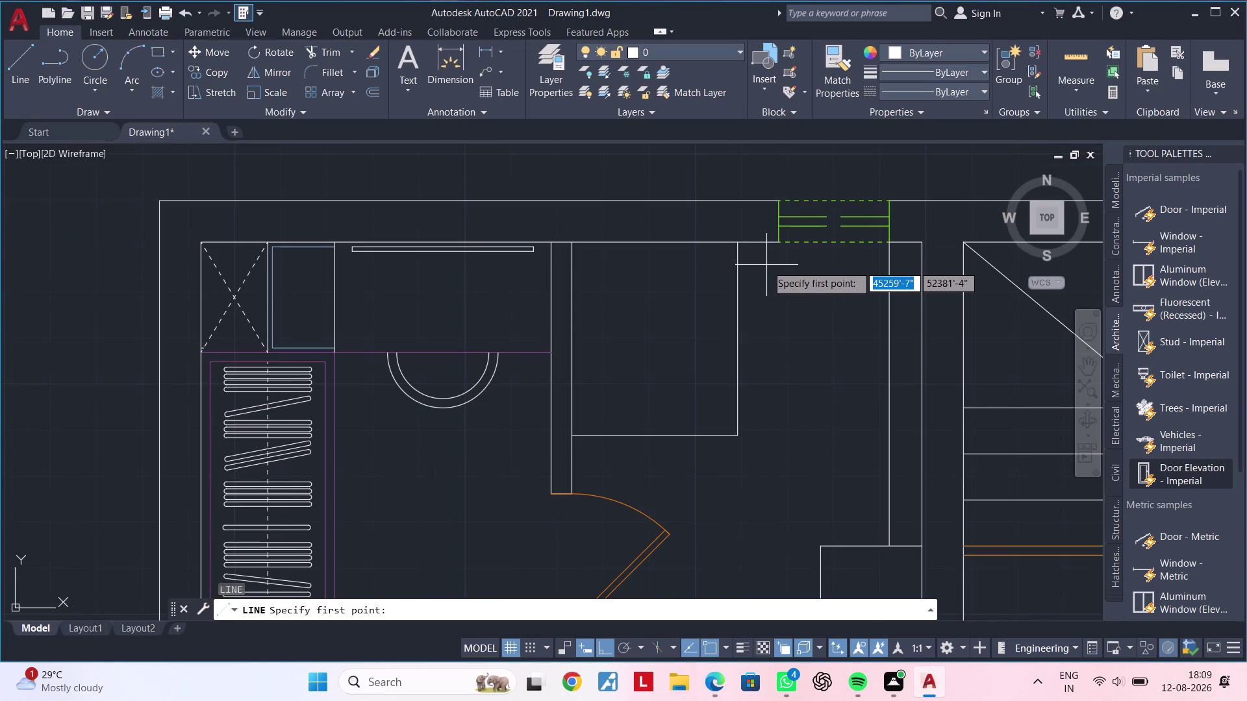
scroll(down, 3)
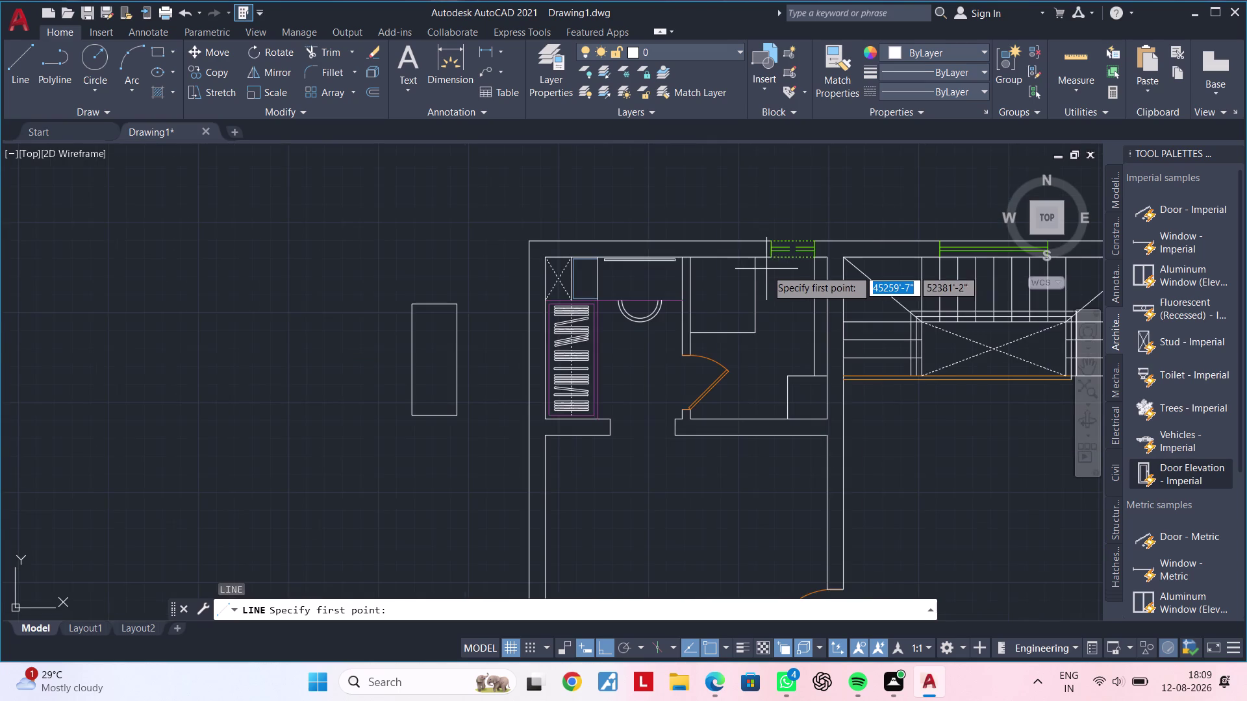
scroll(up, 3)
middle_drag(775, 280, 739, 332)
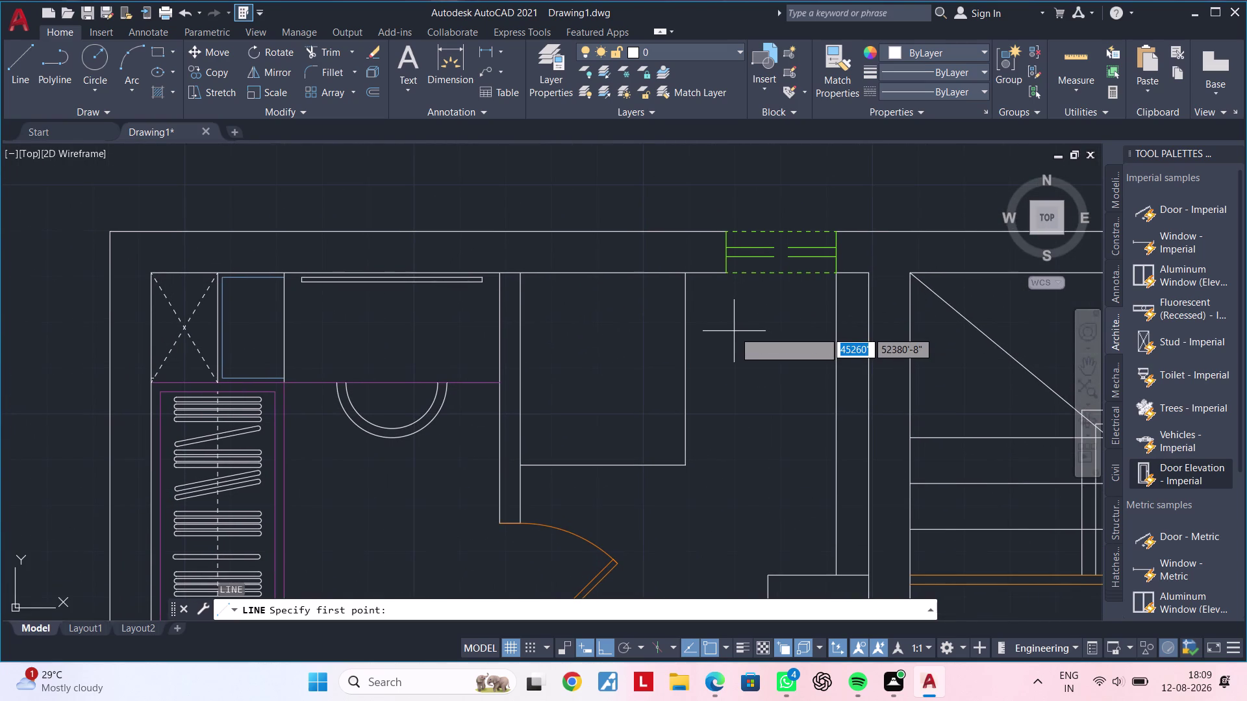
scroll(down, 3)
scroll(down, 3)
scroll(down, 3)
scroll(up, 3)
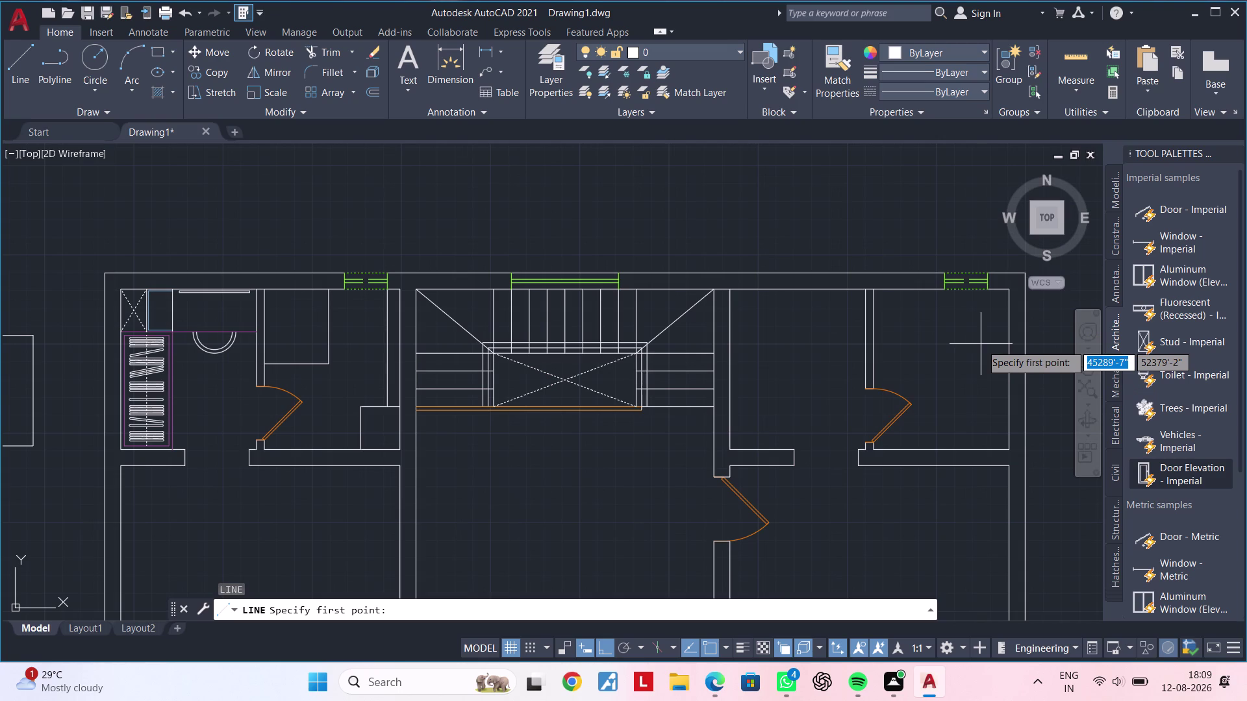
key(Escape)
key(Escape)
key(Escape)
scroll(up, 3)
middle_drag(951, 353, 869, 414)
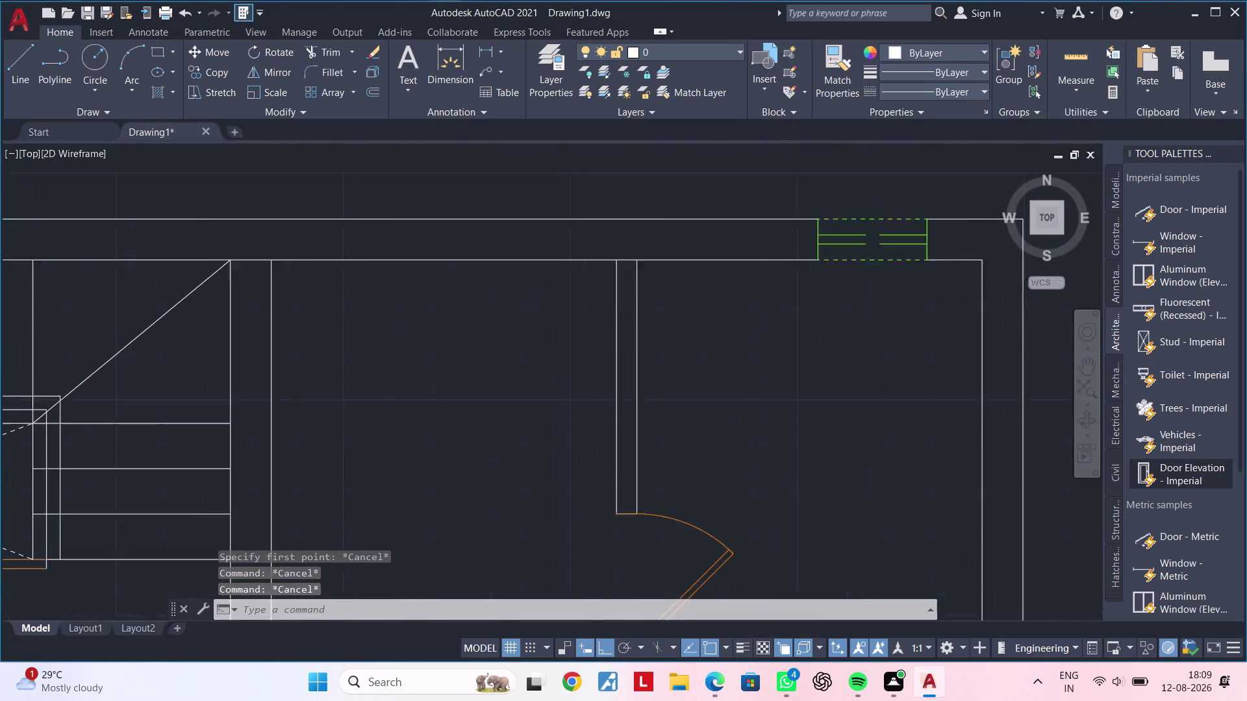
Measure the 1' gap at the top-wall window with DIMLINEAR, then discard it.
middle_drag(868, 414, 823, 463)
click(486, 47)
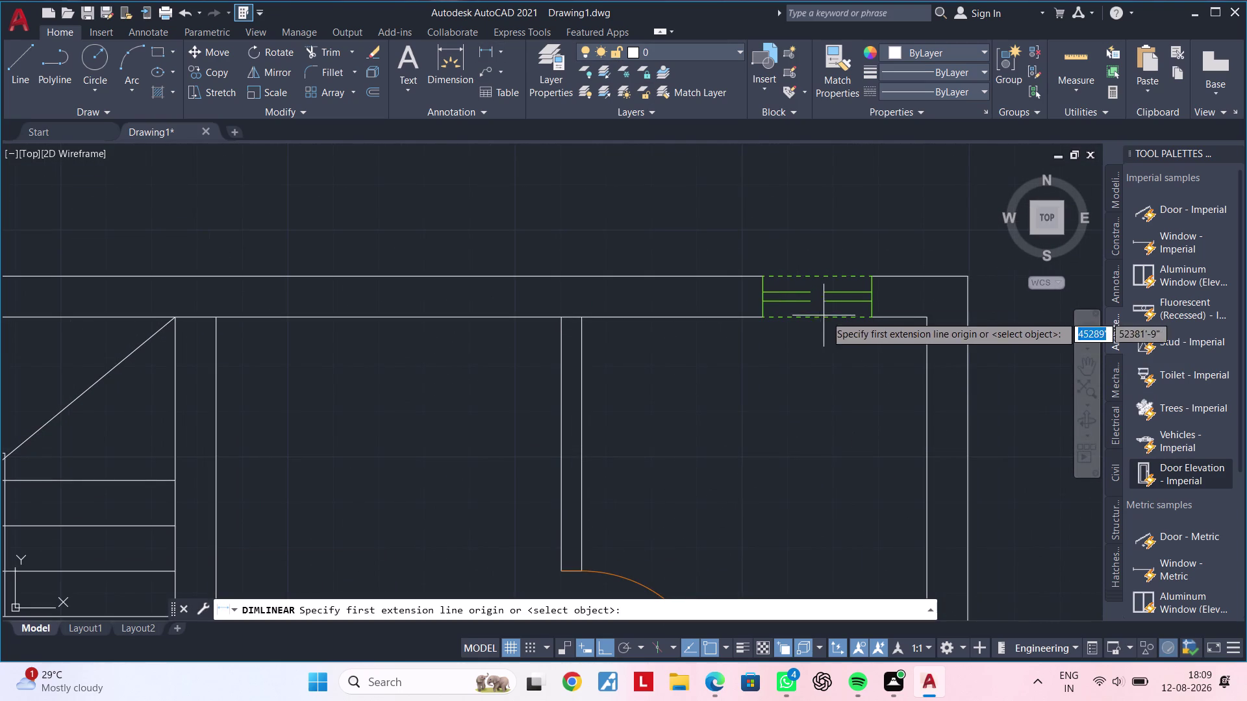
click(874, 320)
click(927, 320)
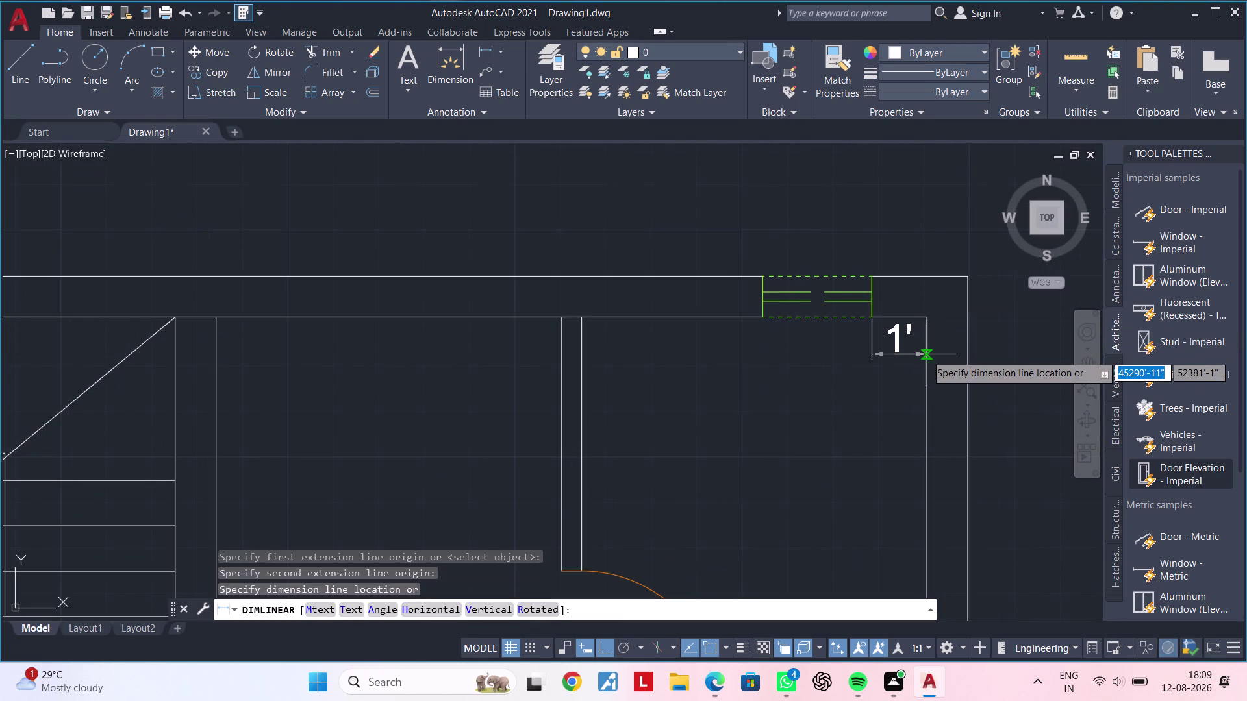
key(Escape)
key(Escape)
scroll(down, 3)
middle_drag(830, 362, 997, 342)
middle_drag(1005, 349, 1061, 347)
middle_drag(754, 368, 987, 351)
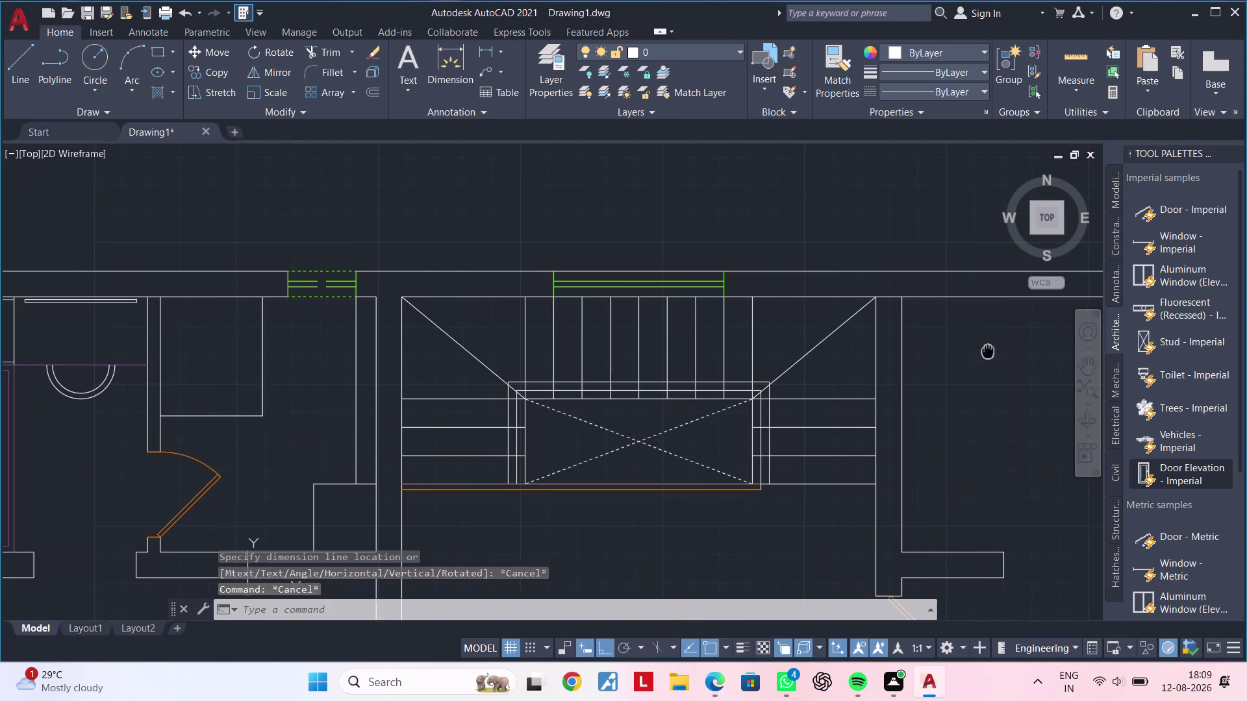
middle_drag(666, 325, 1078, 323)
scroll(up, 3)
middle_drag(732, 324, 870, 349)
middle_drag(852, 331, 852, 331)
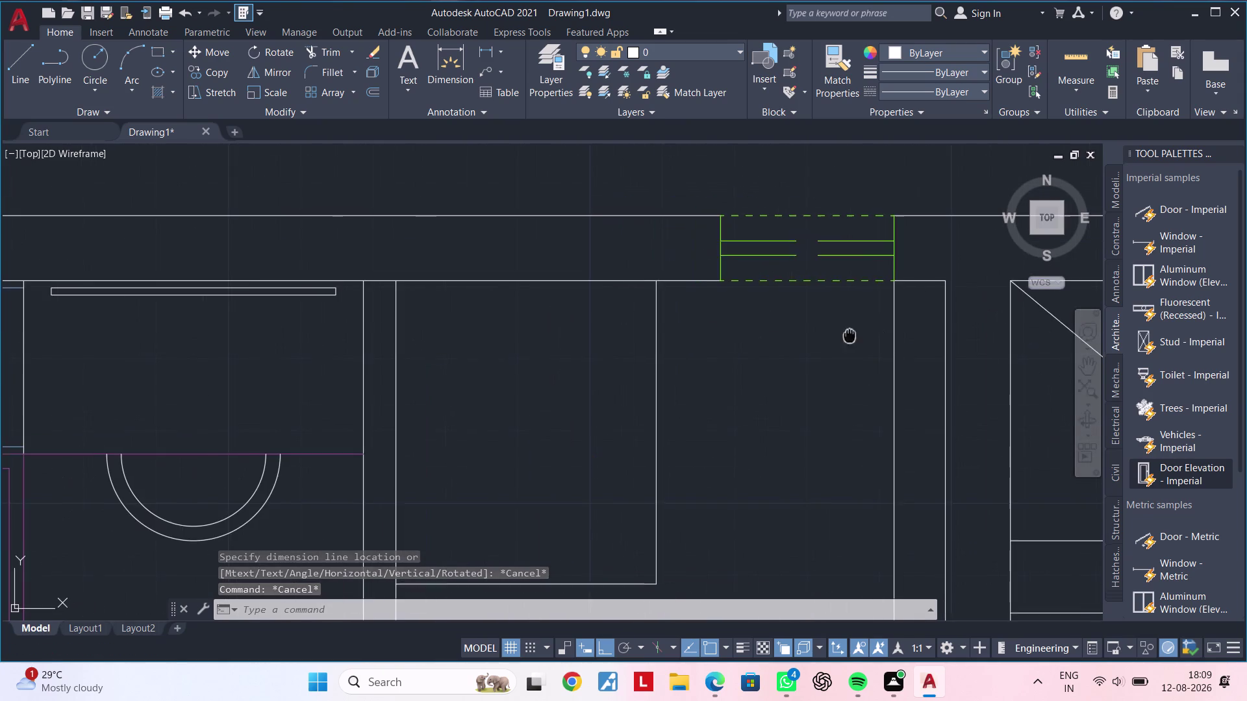
middle_drag(852, 331, 812, 358)
Move the window's solid lines 5" to the left along the top wall.
click(883, 267)
click(656, 294)
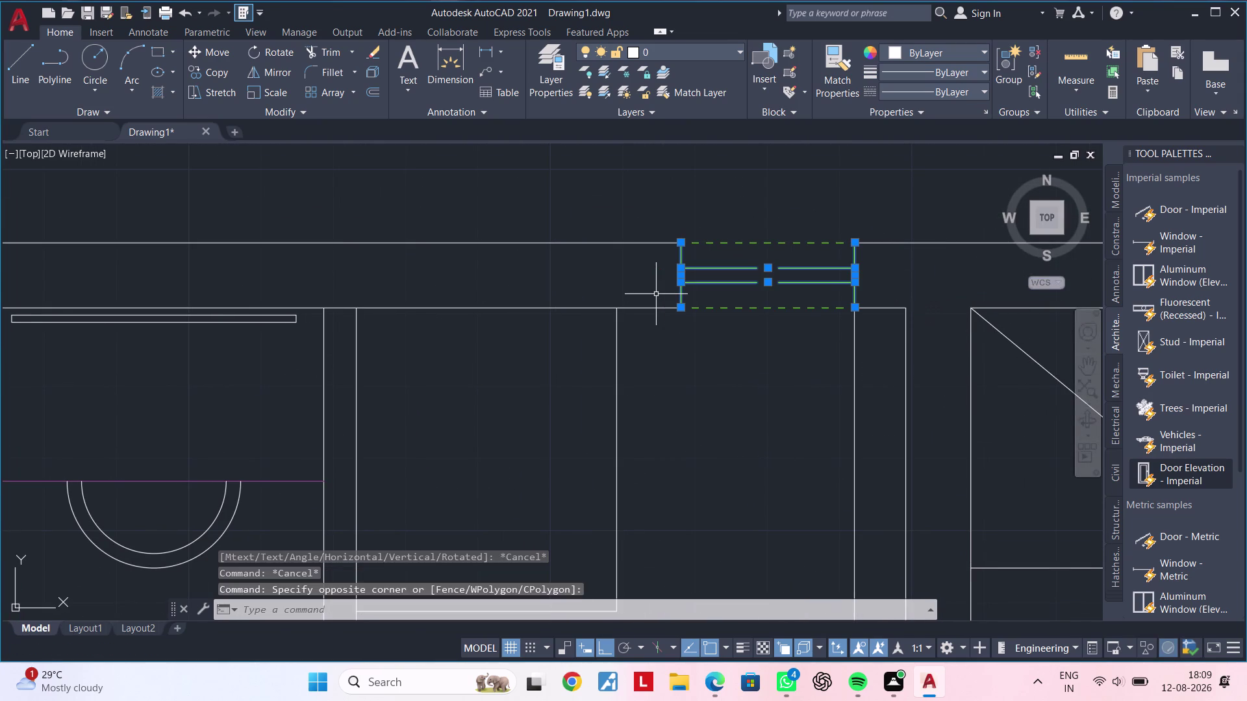
key(m)
key(space)
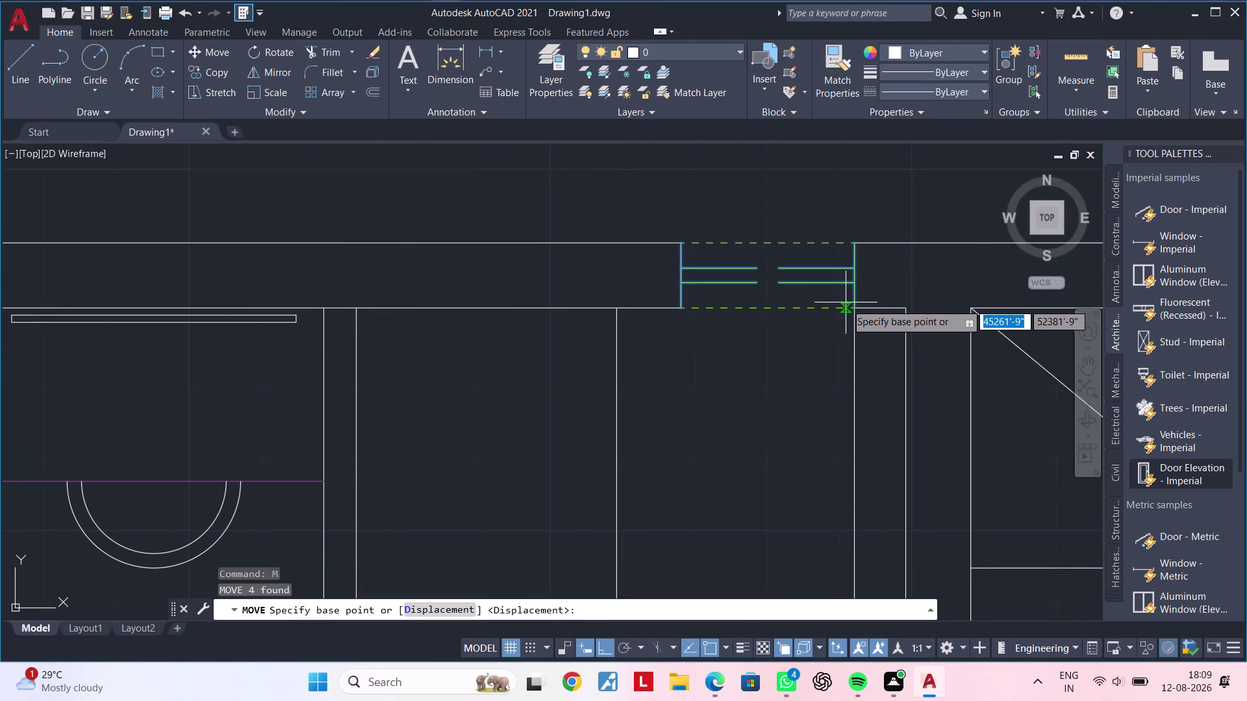
click(854, 311)
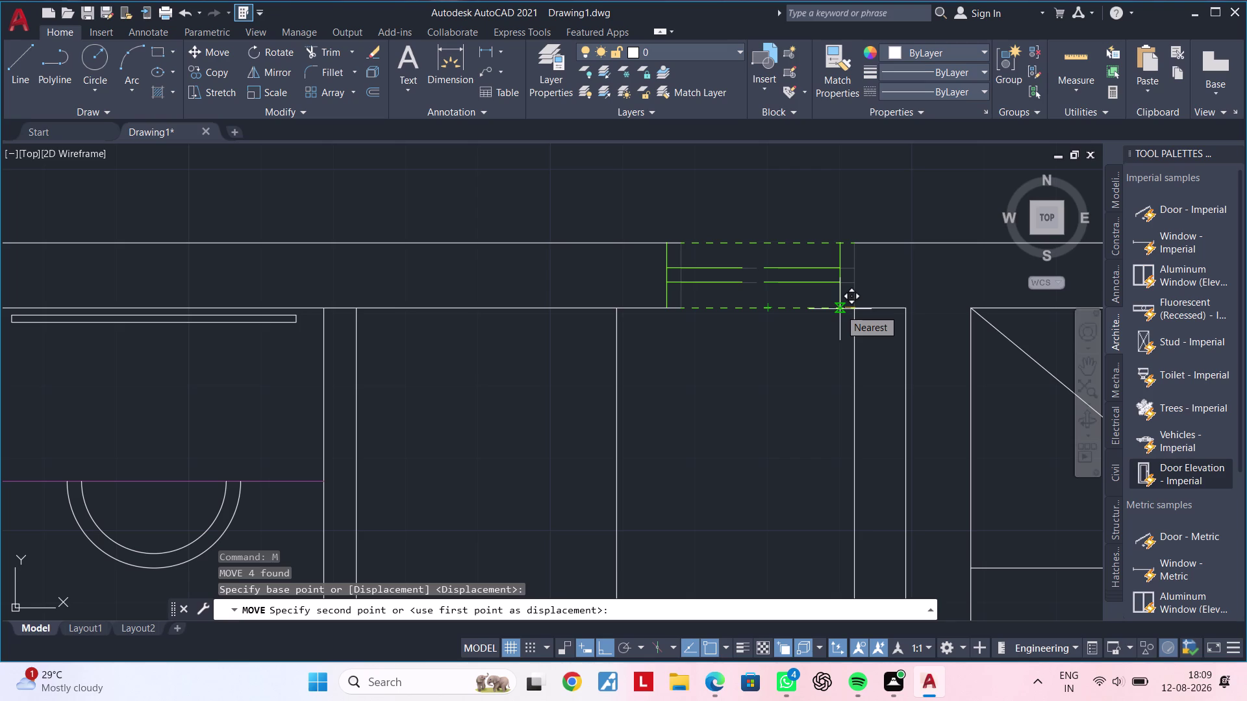
text(5")
key(Return)
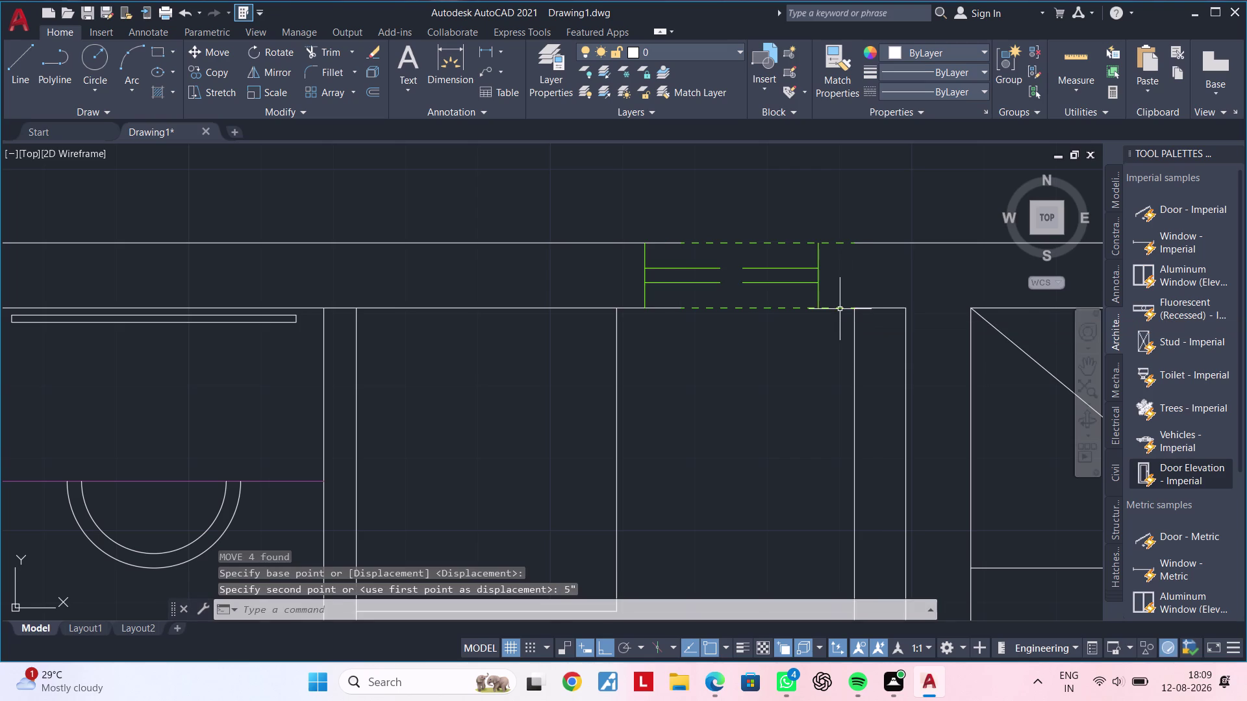
key(Escape)
key(Escape)
middle_drag(714, 336, 791, 346)
key(Escape)
key(Escape)
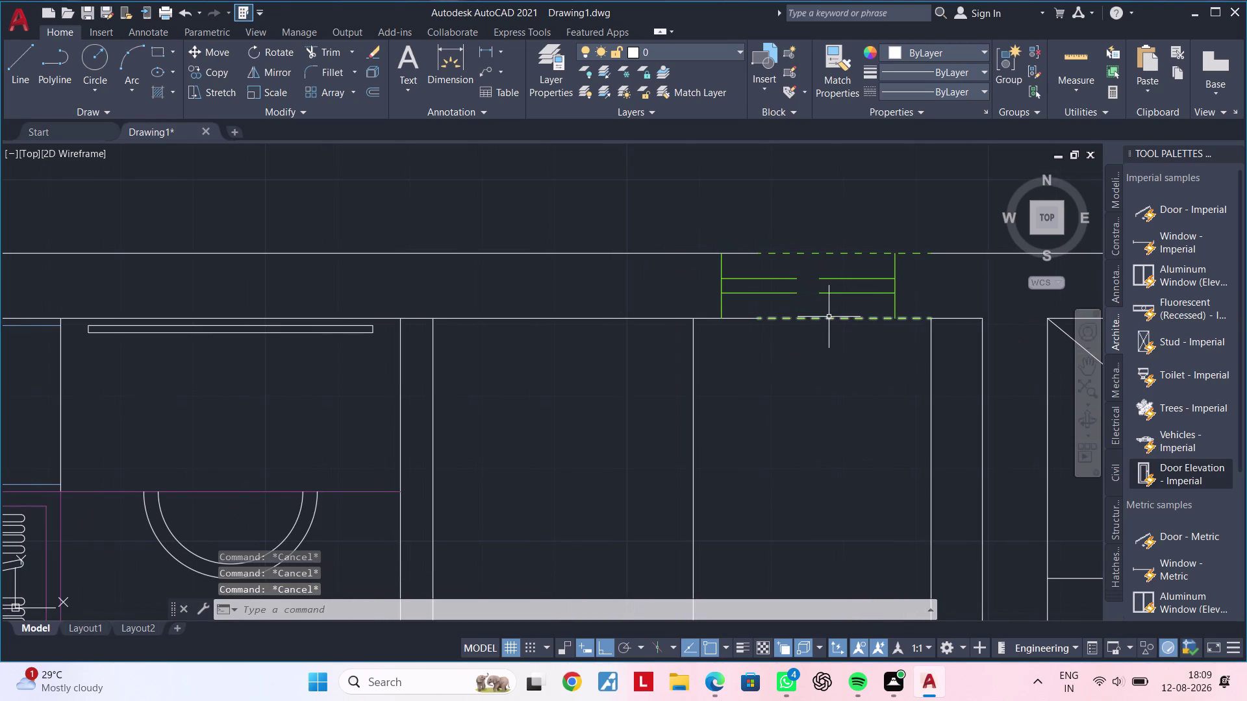
Trim two overhanging segments of the window lines.
scroll(up, 3)
key(t)
key(r)
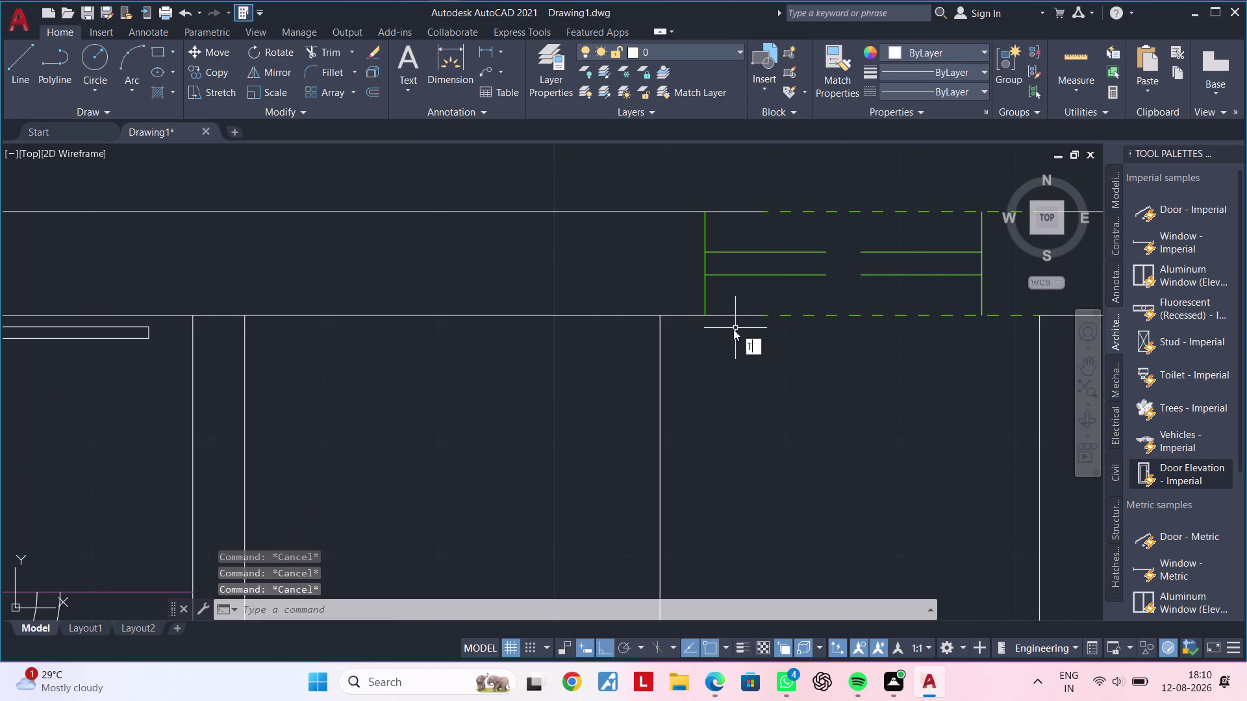
key(space)
click(725, 316)
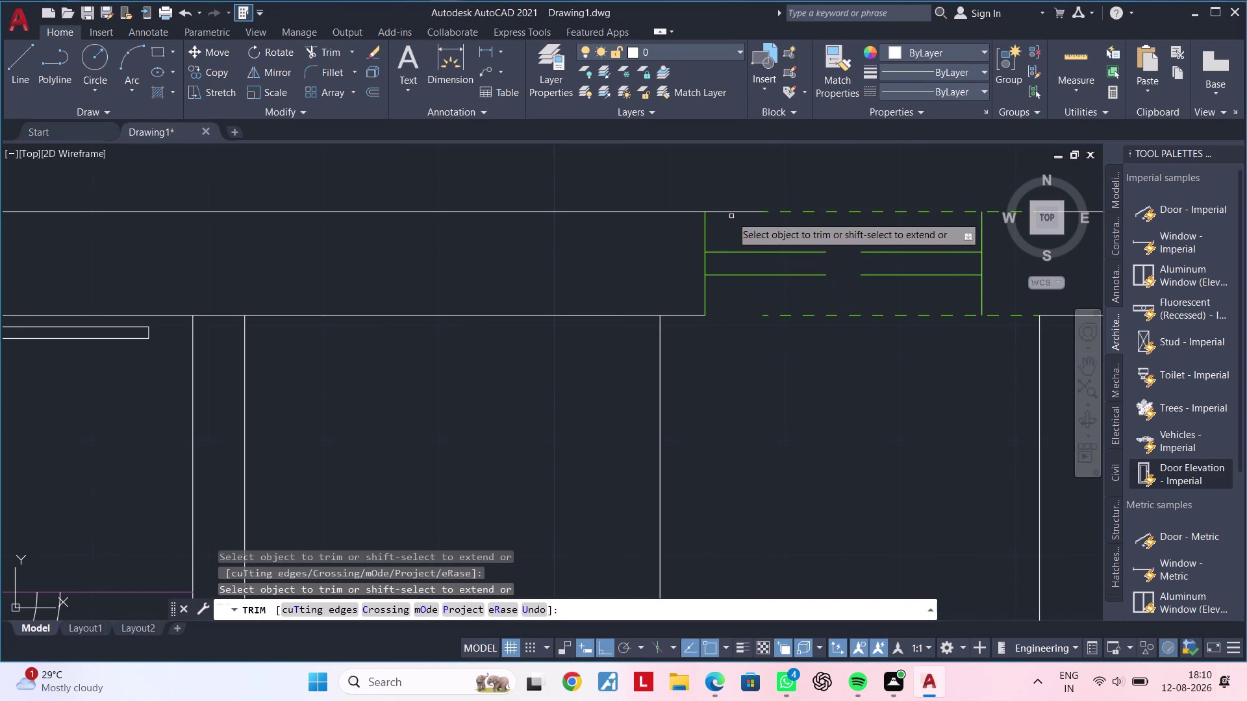
click(731, 211)
middle_drag(797, 366, 678, 383)
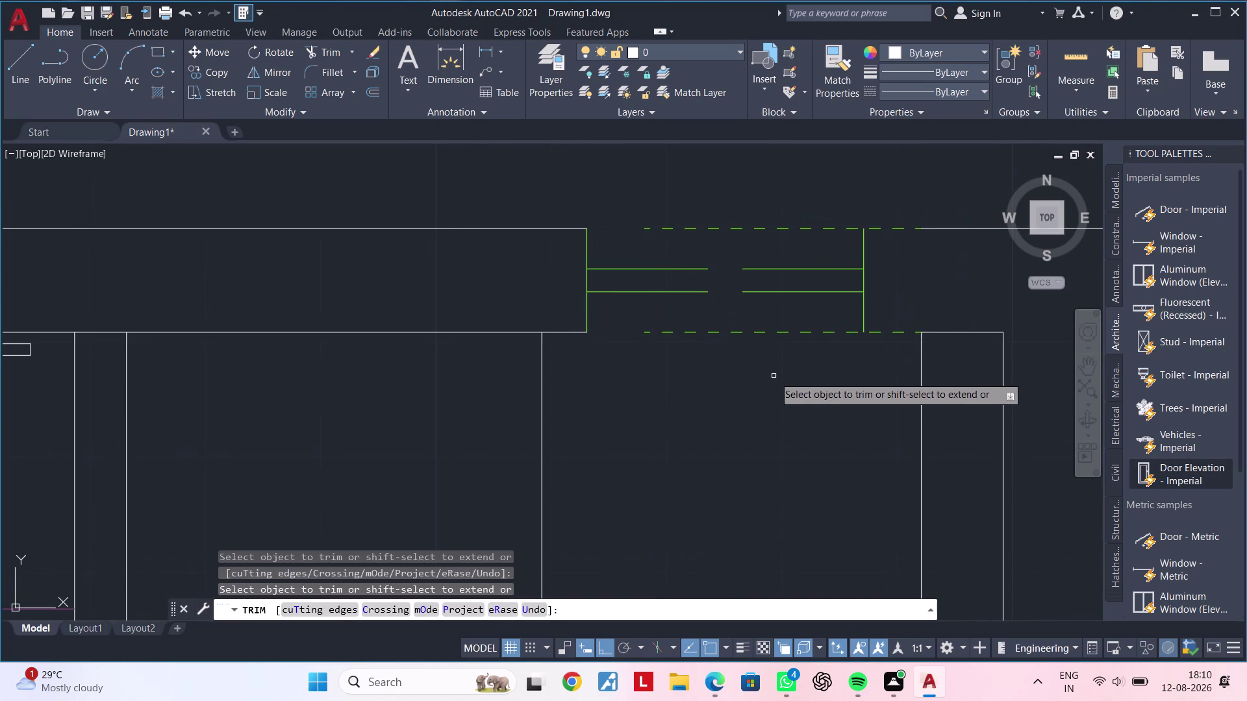
middle_drag(773, 376, 747, 387)
key(Escape)
key(Escape)
key(Escape)
key(Escape)
key(Escape)
Stretch the window's lower and upper dashed lines to its left edge.
middle_drag(691, 369, 726, 369)
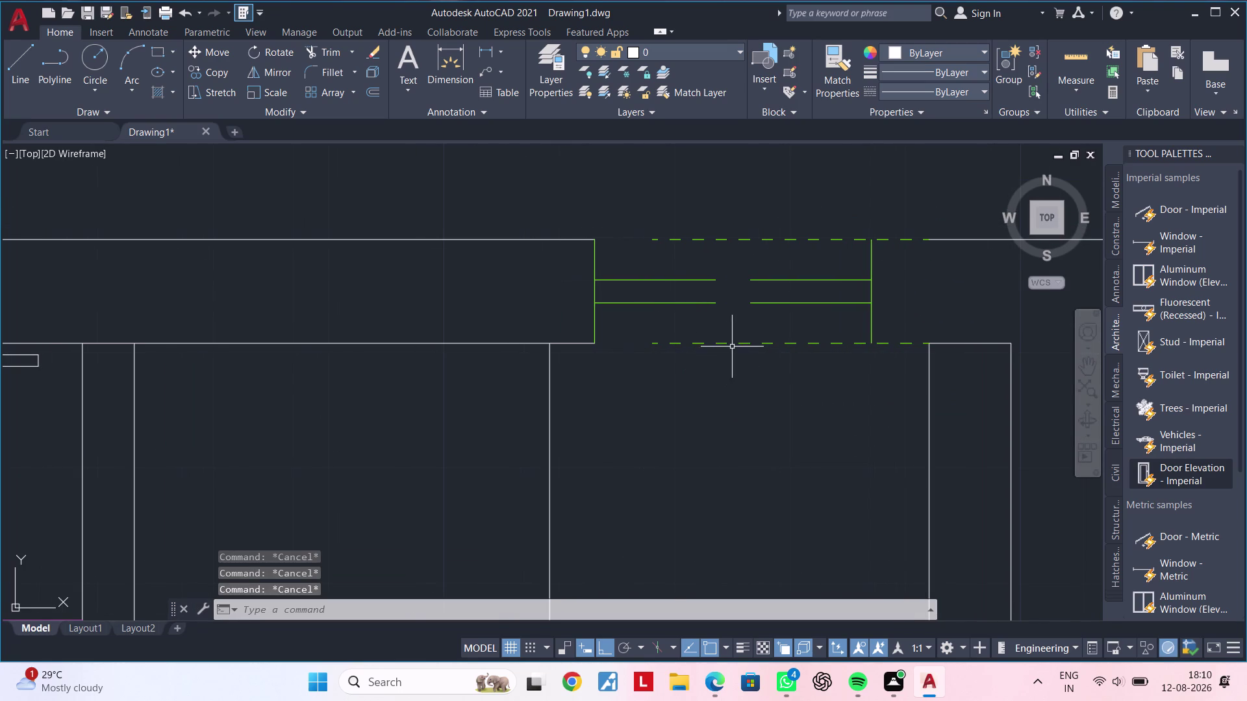
click(733, 343)
click(655, 345)
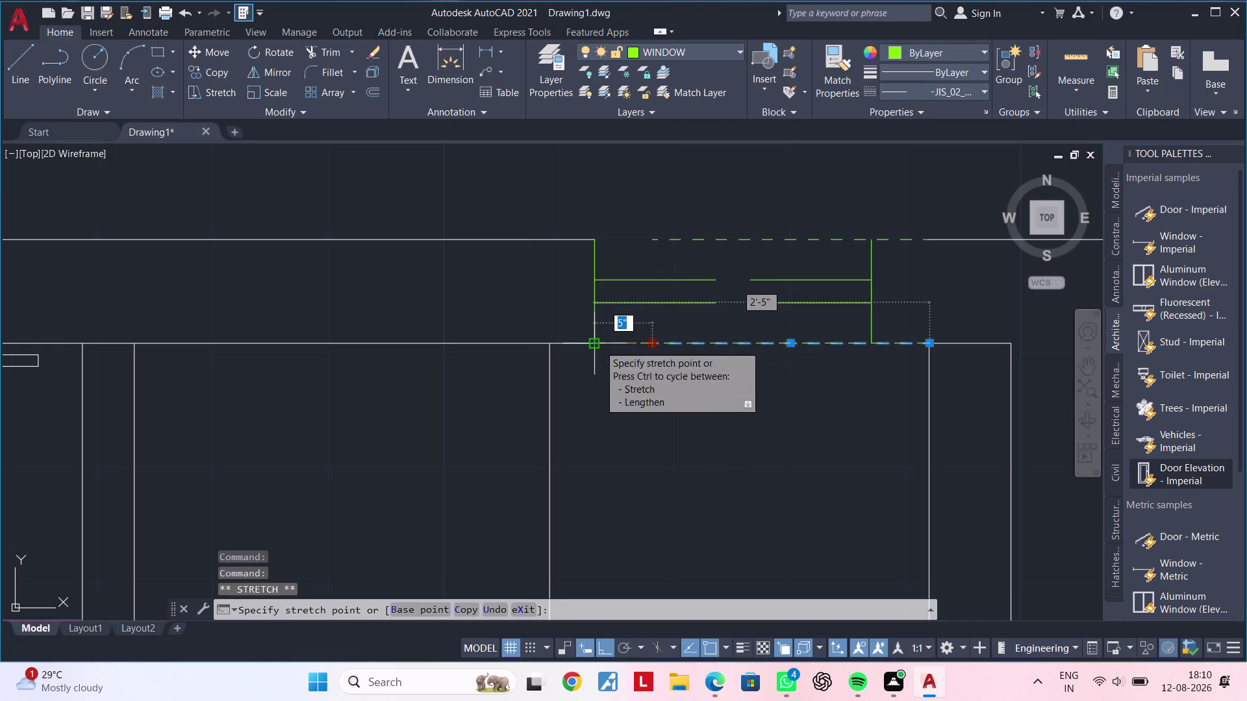
click(598, 345)
click(656, 241)
click(650, 241)
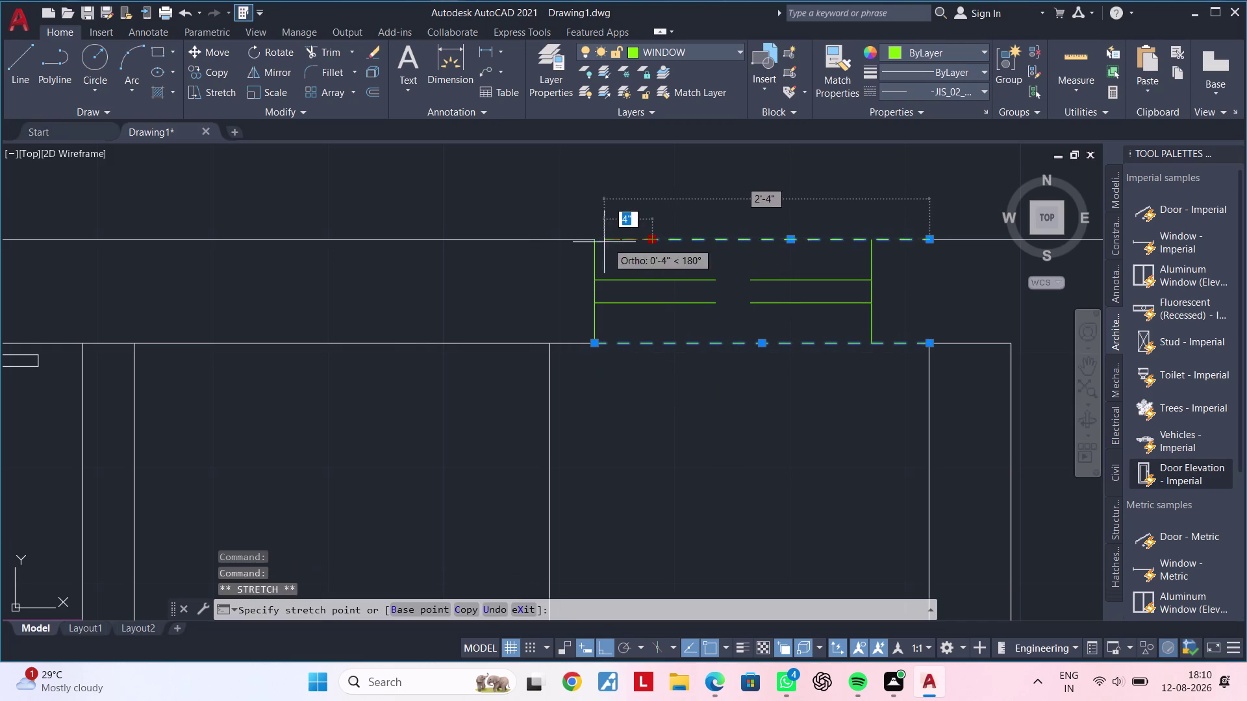
click(595, 242)
middle_drag(832, 450, 729, 464)
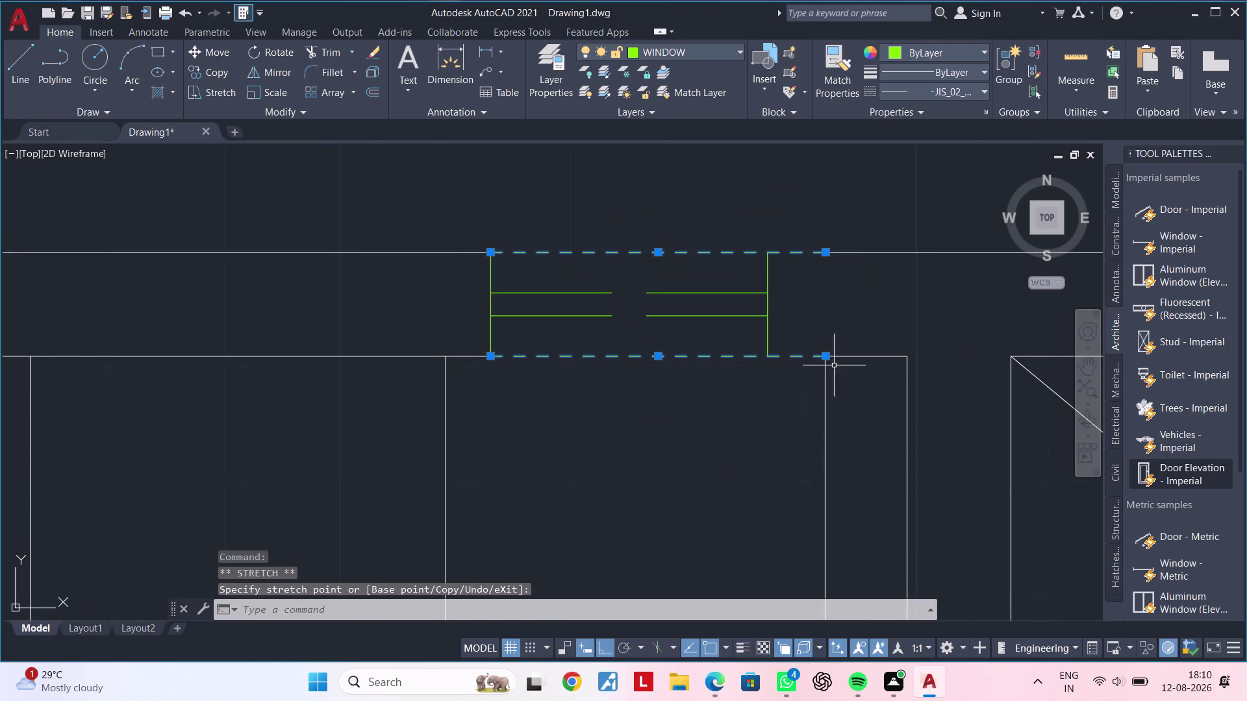
Try trimming the wall lines right of the window, then cancel the trim.
text(TR)
key(space)
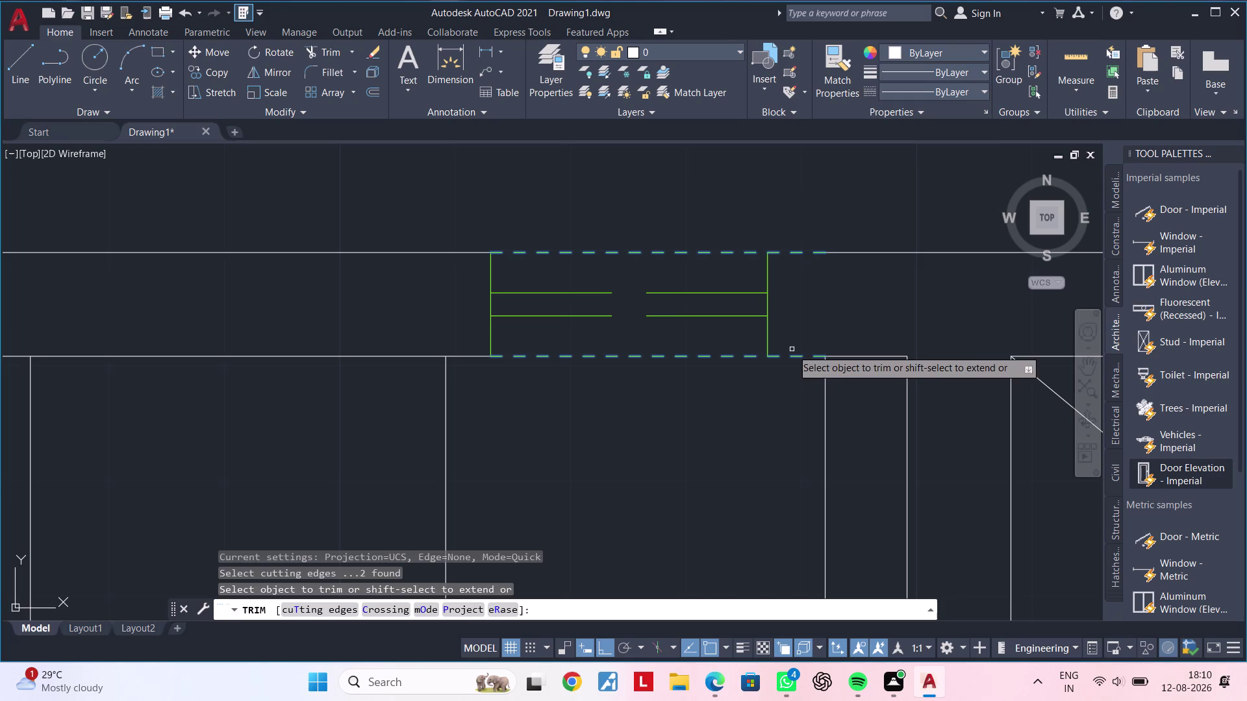
key(Escape)
key(Escape)
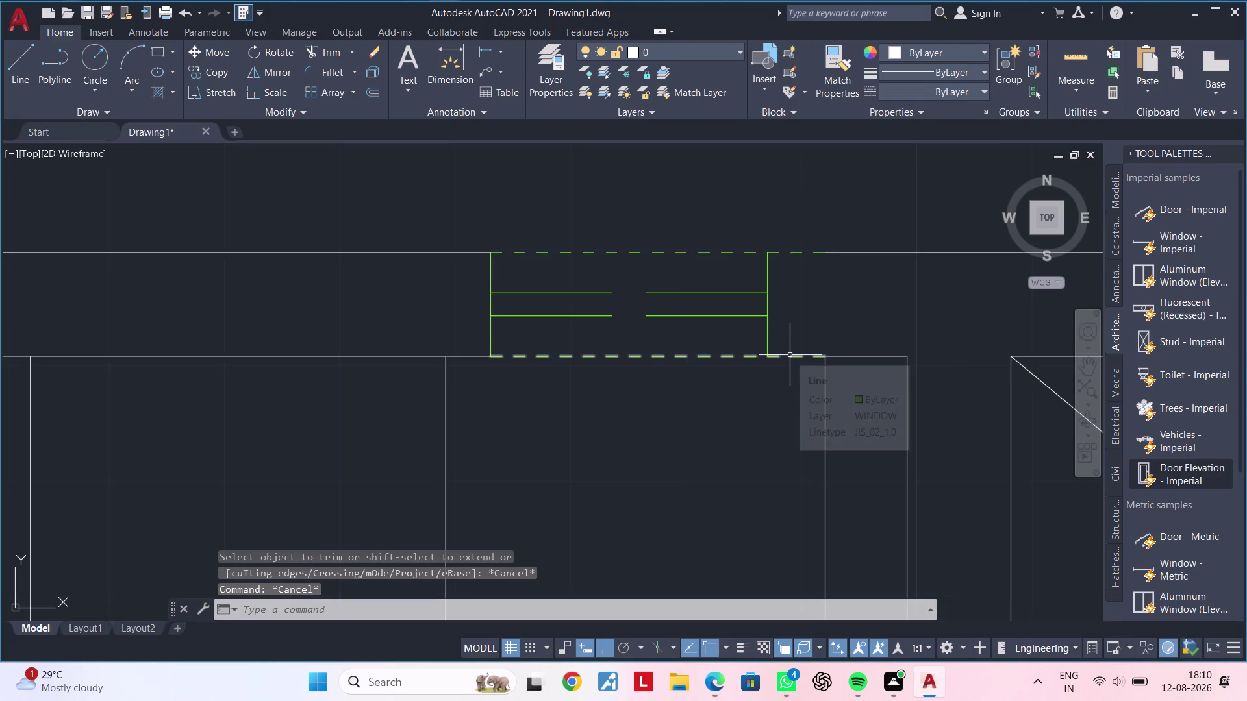
middle_drag(787, 385, 765, 401)
key(Escape)
key(Escape)
key(t)
key(r)
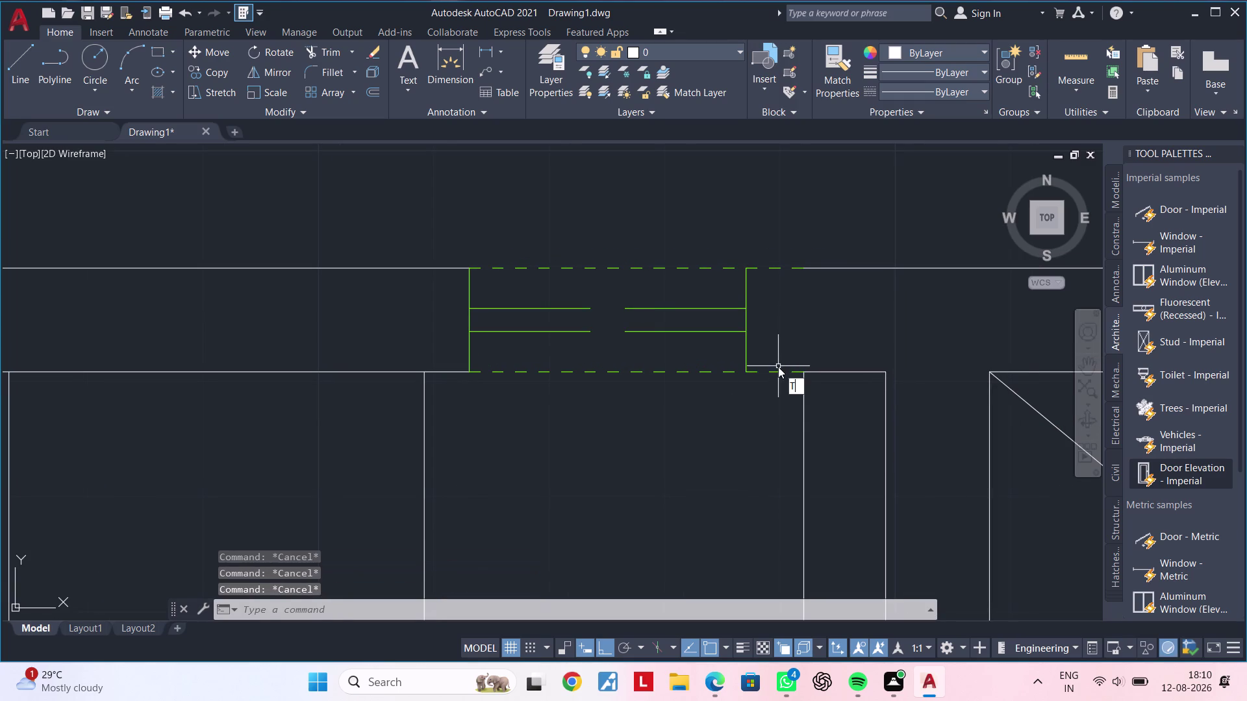
key(space)
click(775, 374)
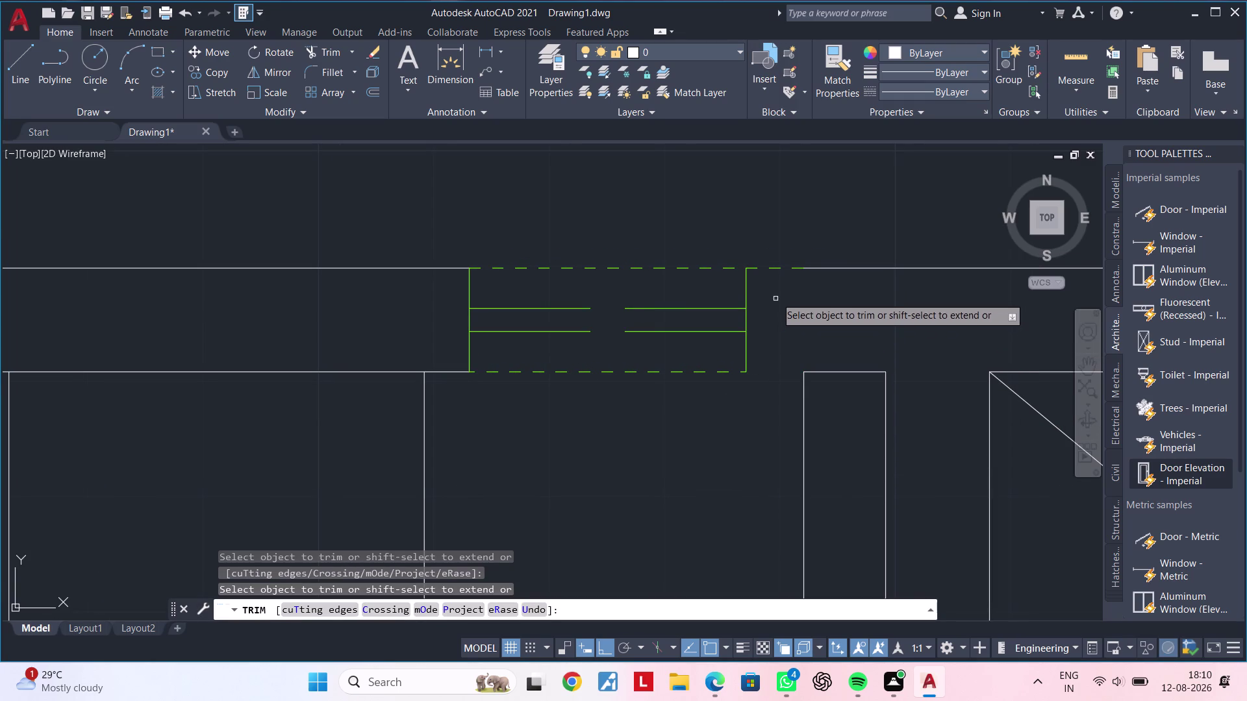
click(780, 270)
key(Escape)
key(Escape)
key(Escape)
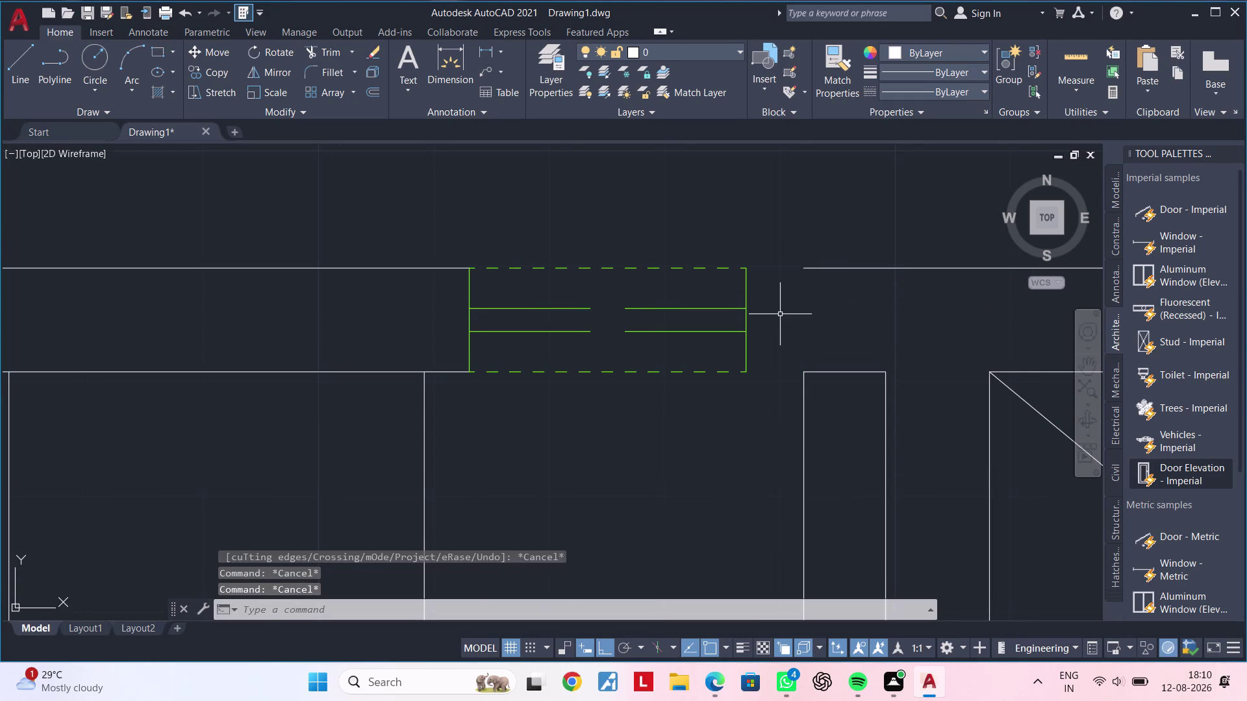
Start an EXTEND with the EX alias and cancel it.
key(e)
key(x)
key(space)
key(grave)
key(grave)
key(grave)
key(Escape)
key(Escape)
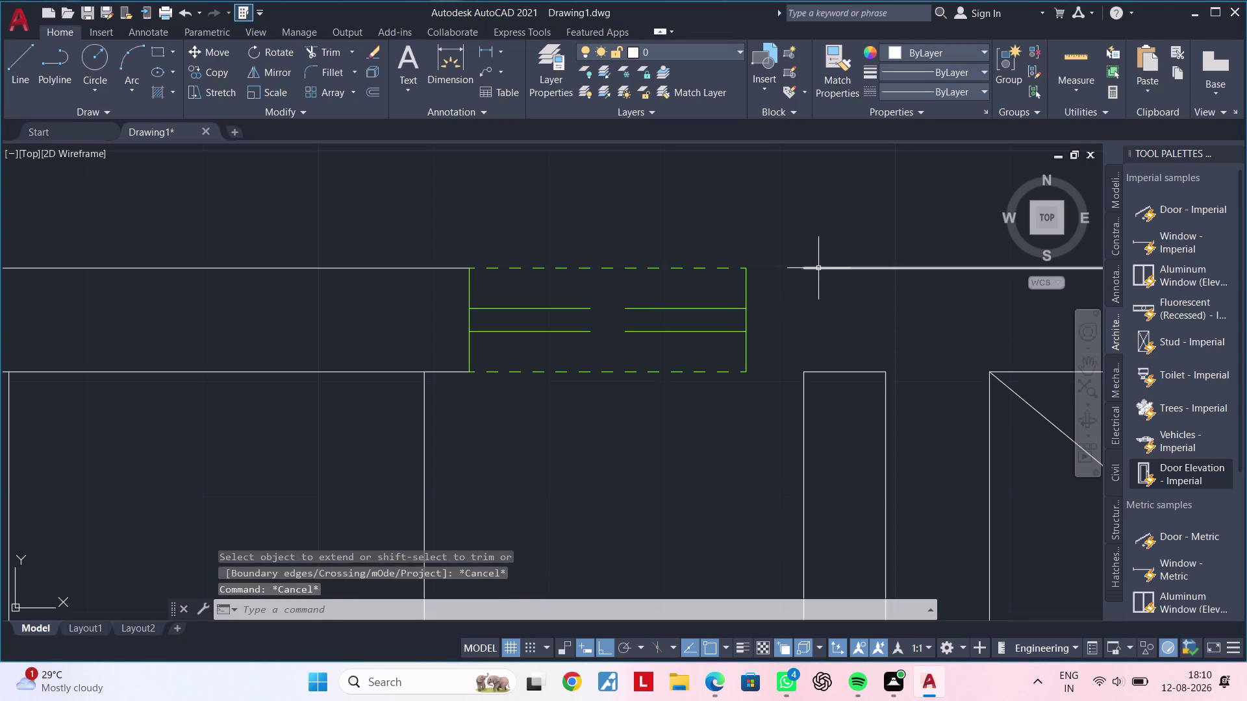
Grip-stretch the upper wall line's left end to the window's right edge.
click(818, 268)
click(806, 270)
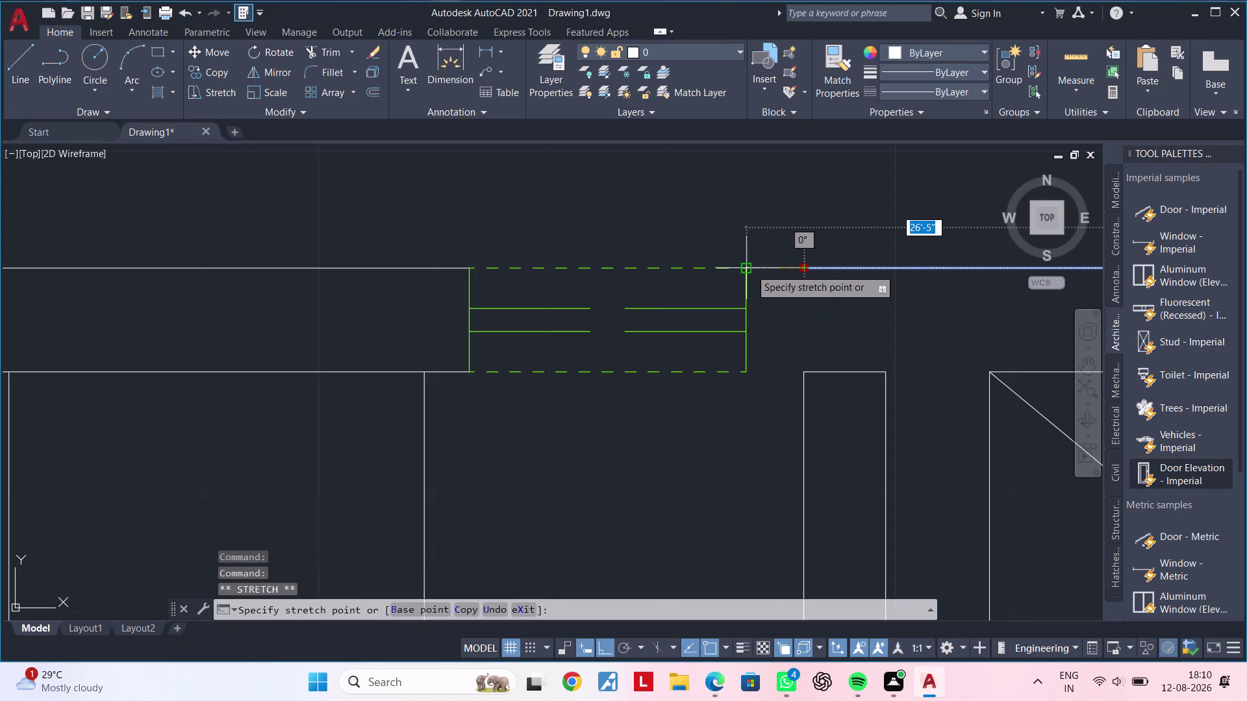
click(750, 268)
key(space)
key(space)
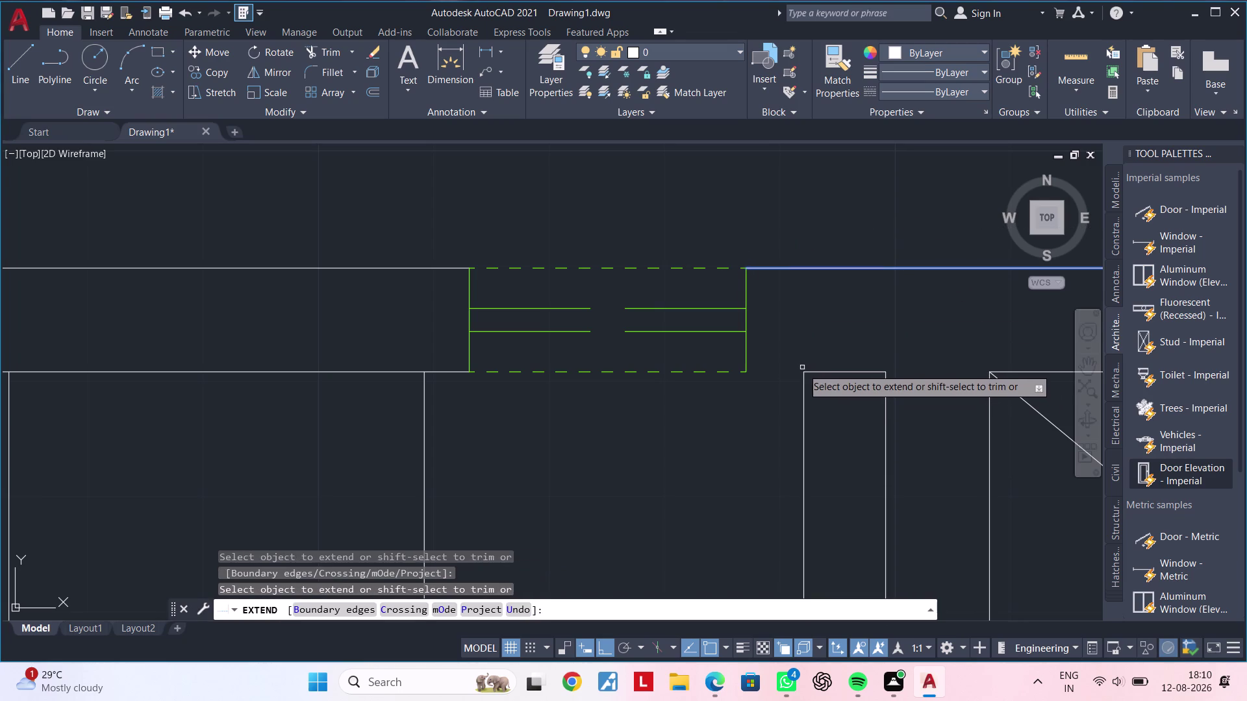
key(Escape)
key(Escape)
Grip-stretch the lower wall line's left end to the window's right edge.
click(810, 370)
click(804, 373)
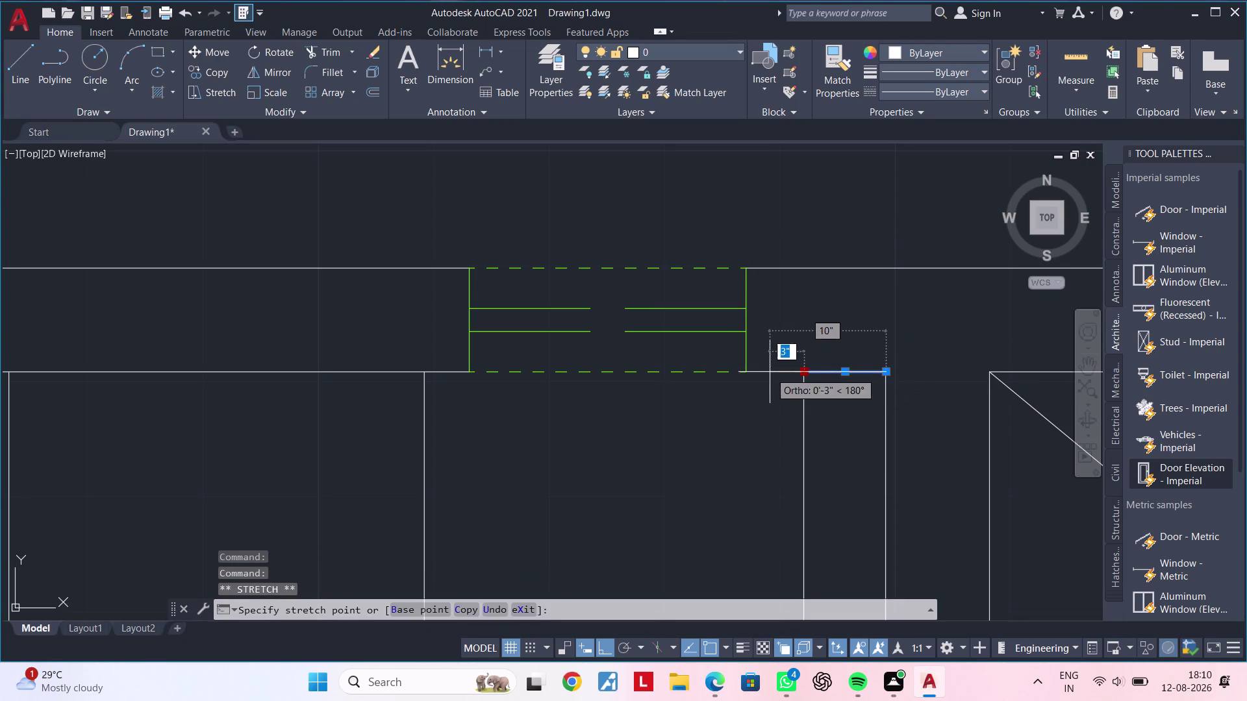
click(750, 372)
key(Escape)
scroll(down, 3)
middle_drag(743, 452, 789, 377)
key(Escape)
scroll(down, 3)
middle_drag(769, 427, 788, 334)
key(Escape)
key(Escape)
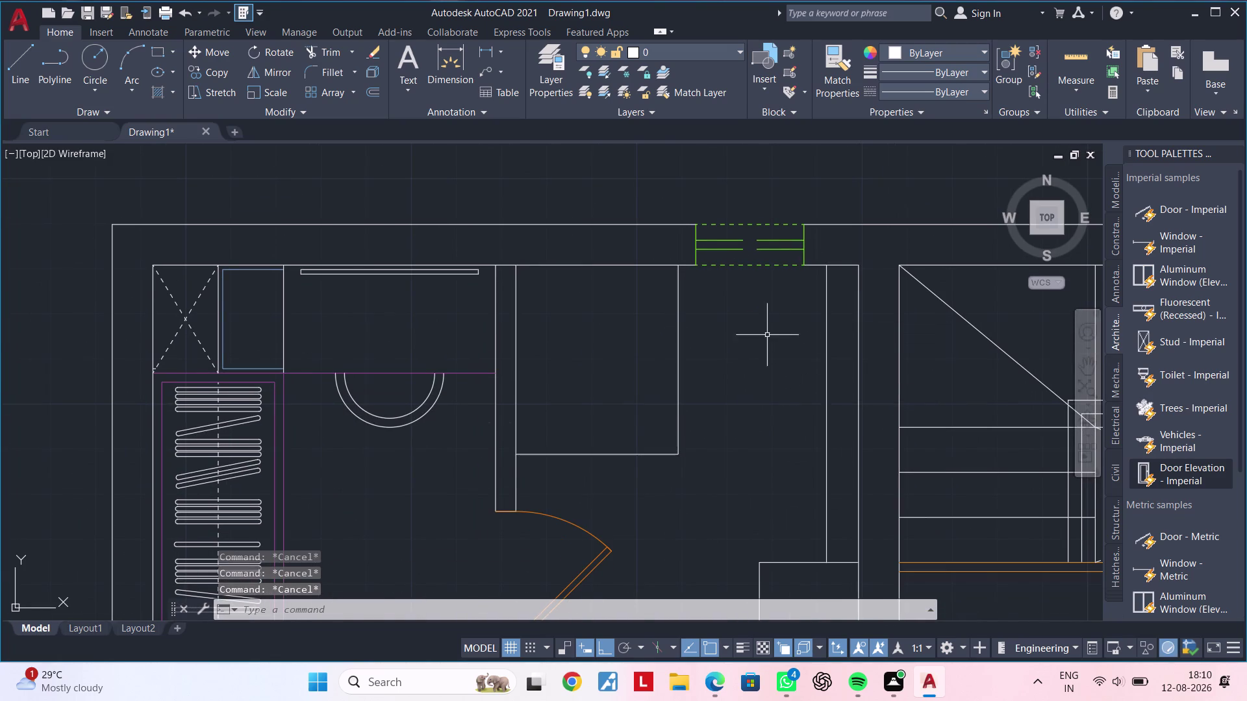
Center the view on the window and start a line below its left end.
scroll(down, 3)
middle_drag(765, 365, 768, 340)
middle_drag(755, 338, 788, 297)
key(Escape)
key(Escape)
middle_drag(783, 294, 756, 370)
scroll(up, 3)
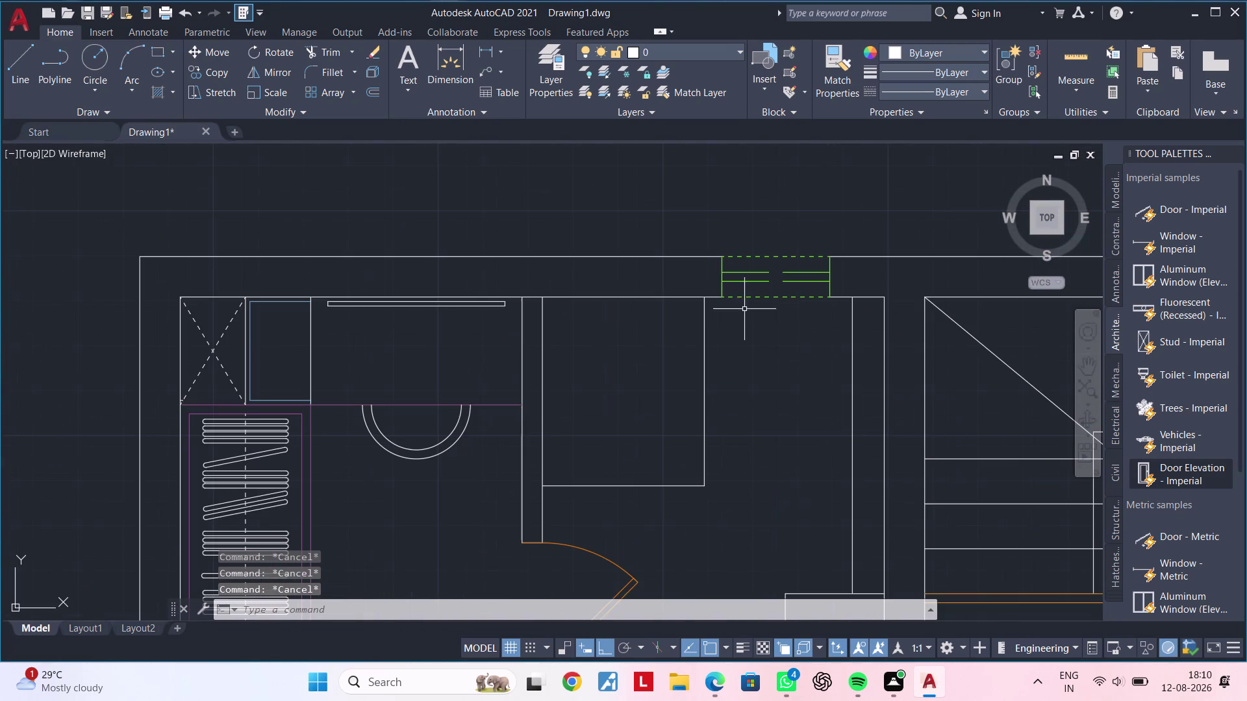
middle_drag(731, 327, 734, 364)
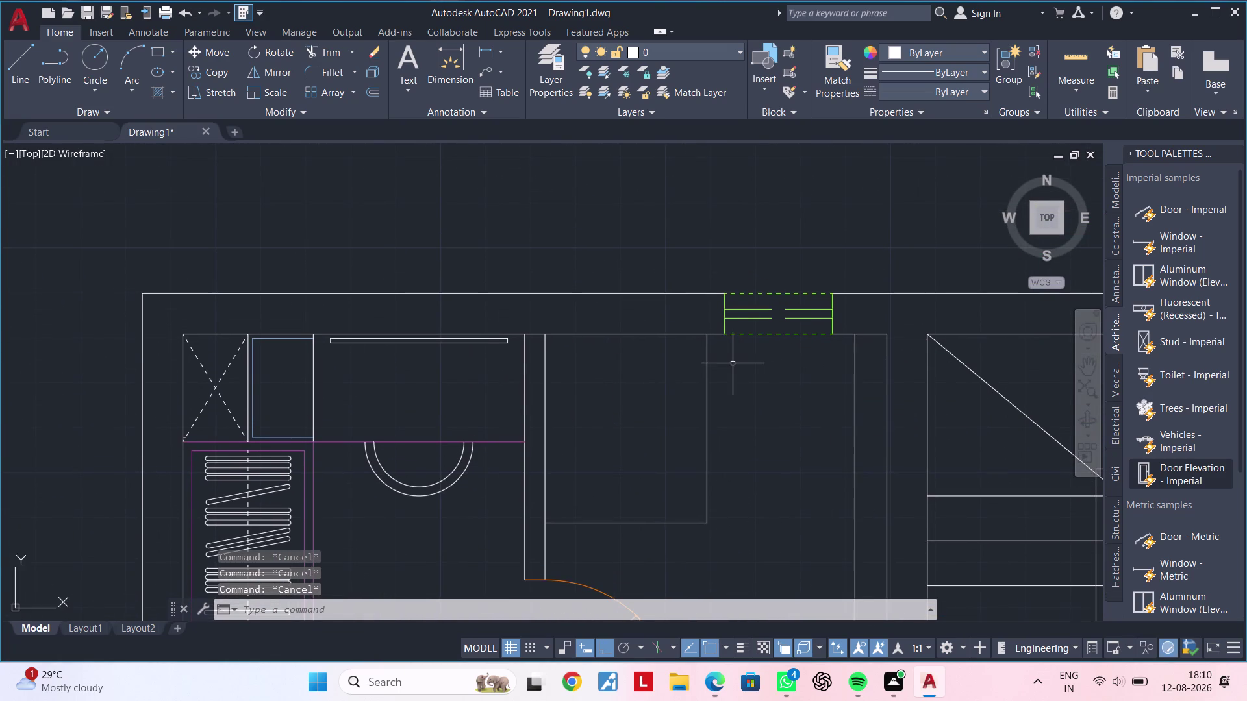
scroll(up, 3)
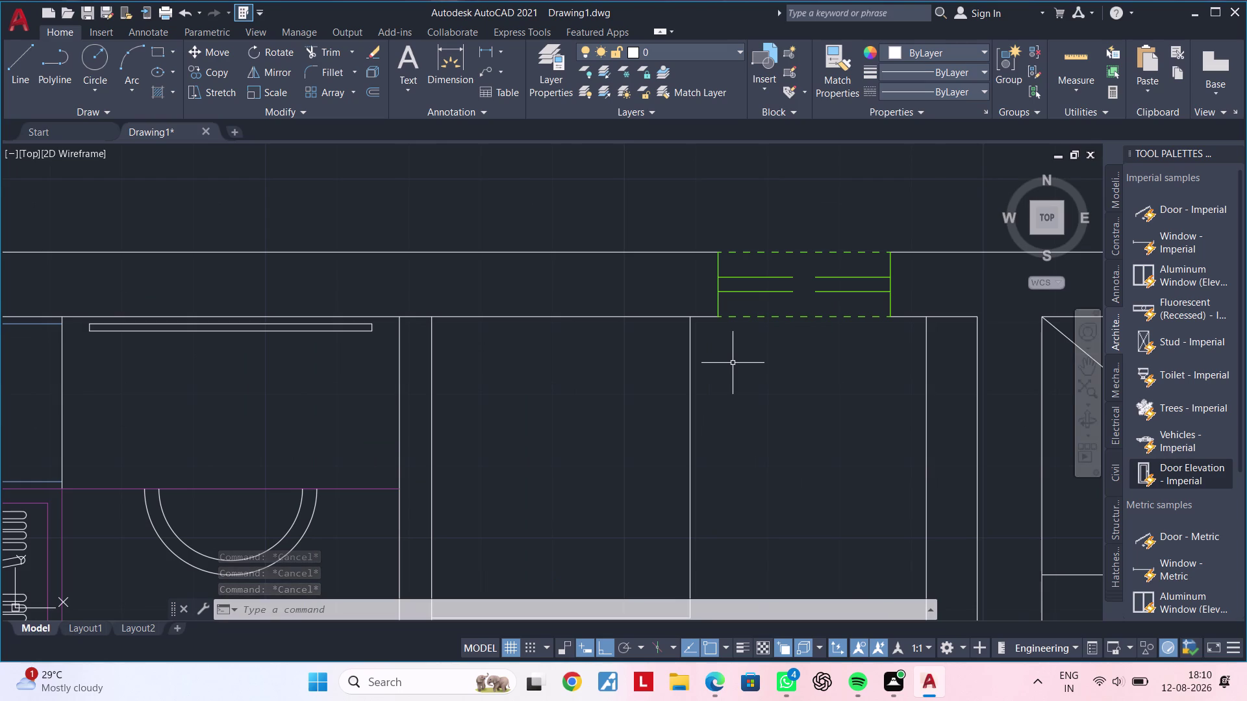
middle_drag(733, 363, 715, 407)
key(Escape)
key(Escape)
scroll(down, 3)
middle_drag(739, 445, 749, 326)
key(Escape)
middle_drag(749, 333, 699, 366)
key(Escape)
middle_drag(698, 359, 692, 381)
scroll(up, 3)
middle_drag(689, 373, 680, 398)
key(Escape)
key(Escape)
key(l)
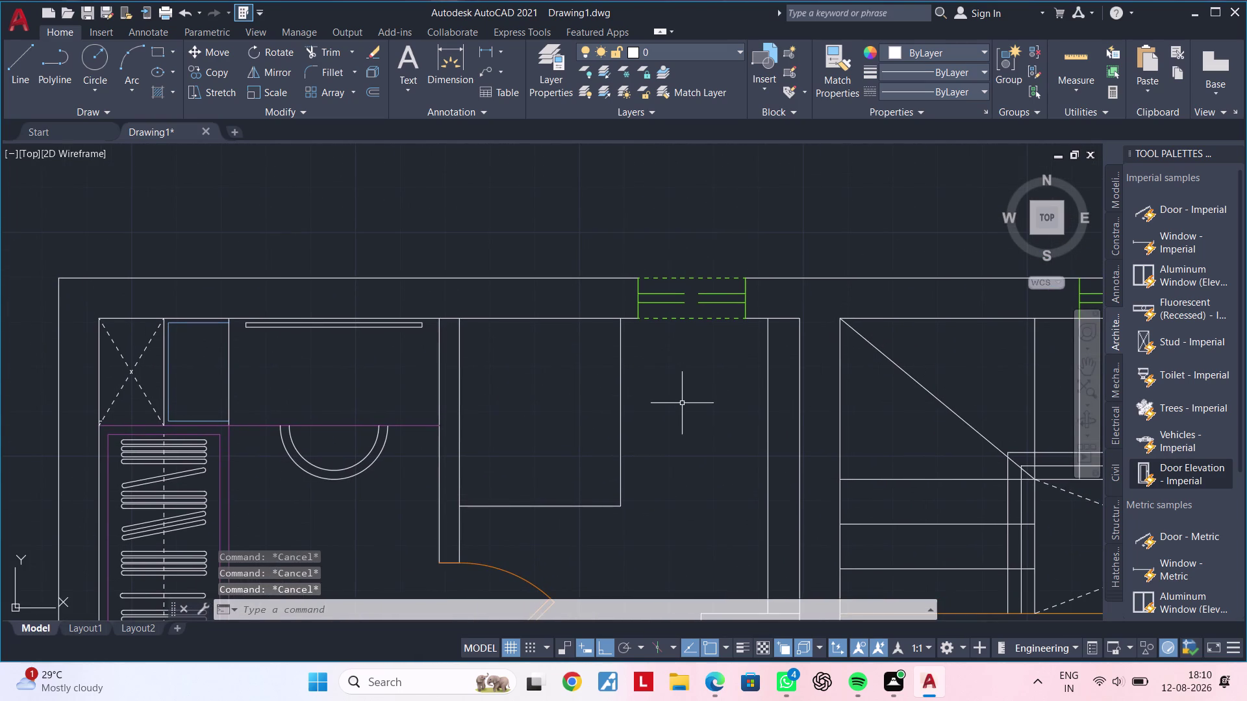
key(space)
scroll(up, 3)
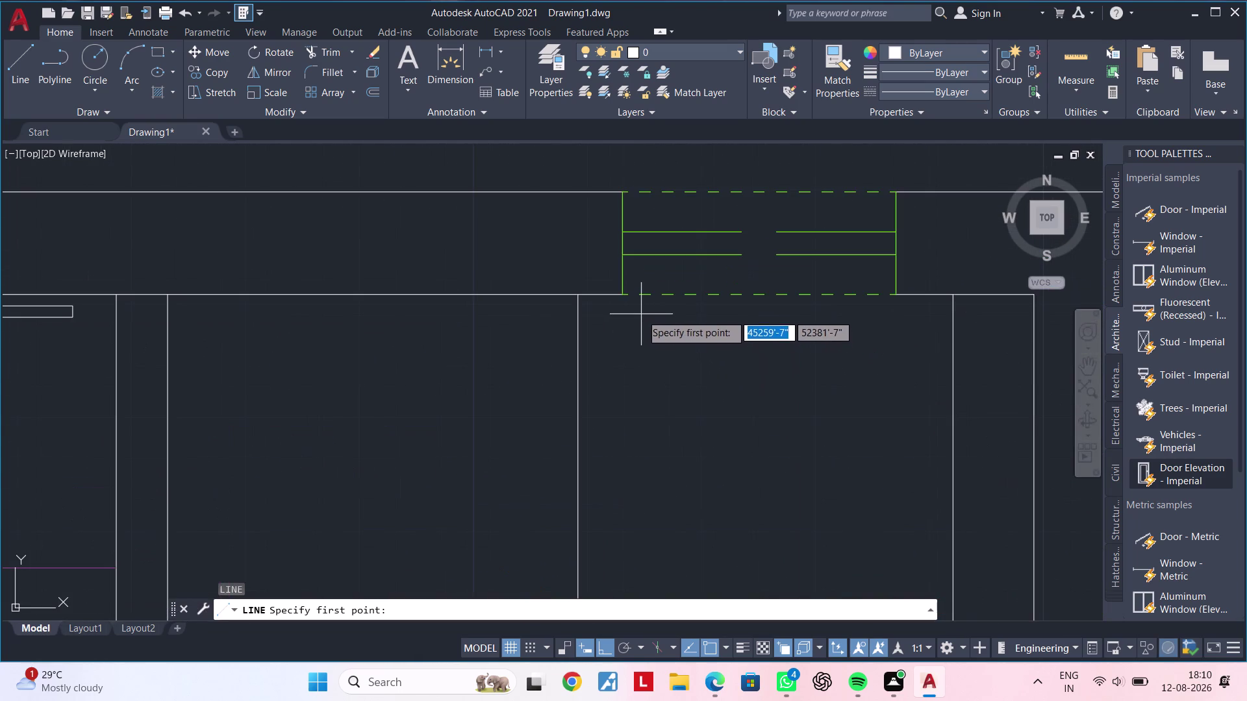
scroll(up, 3)
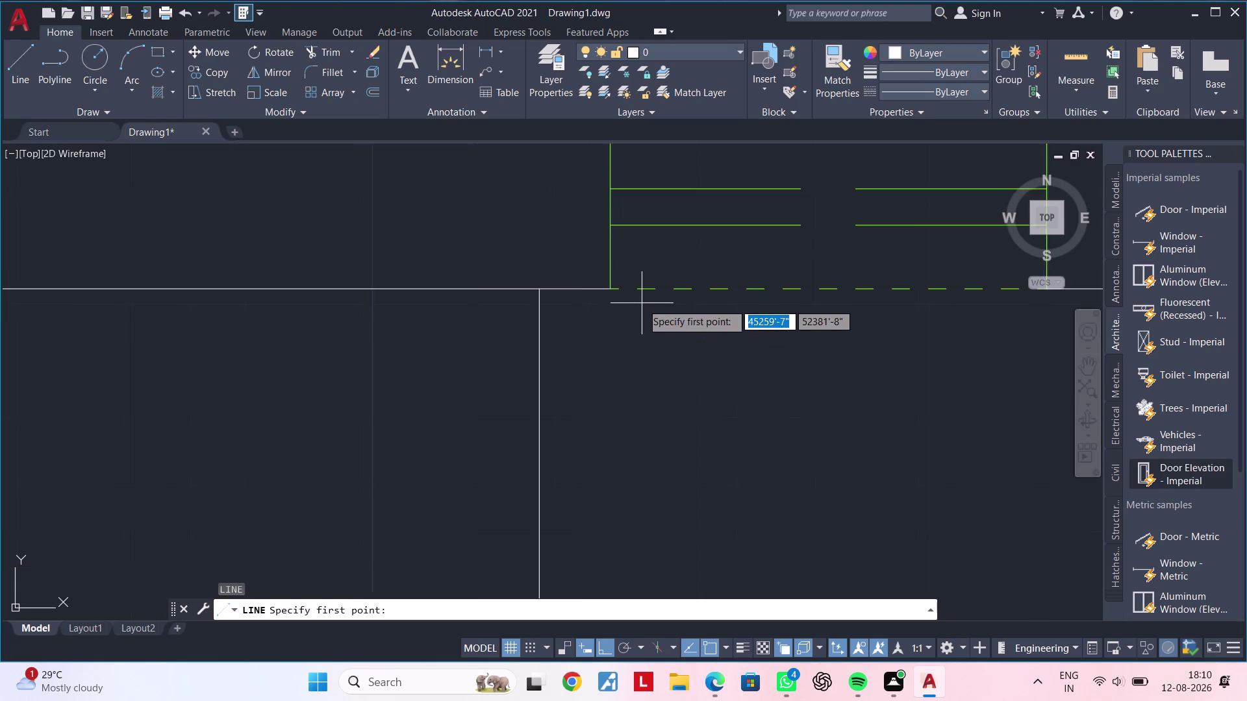
scroll(up, 3)
click(646, 283)
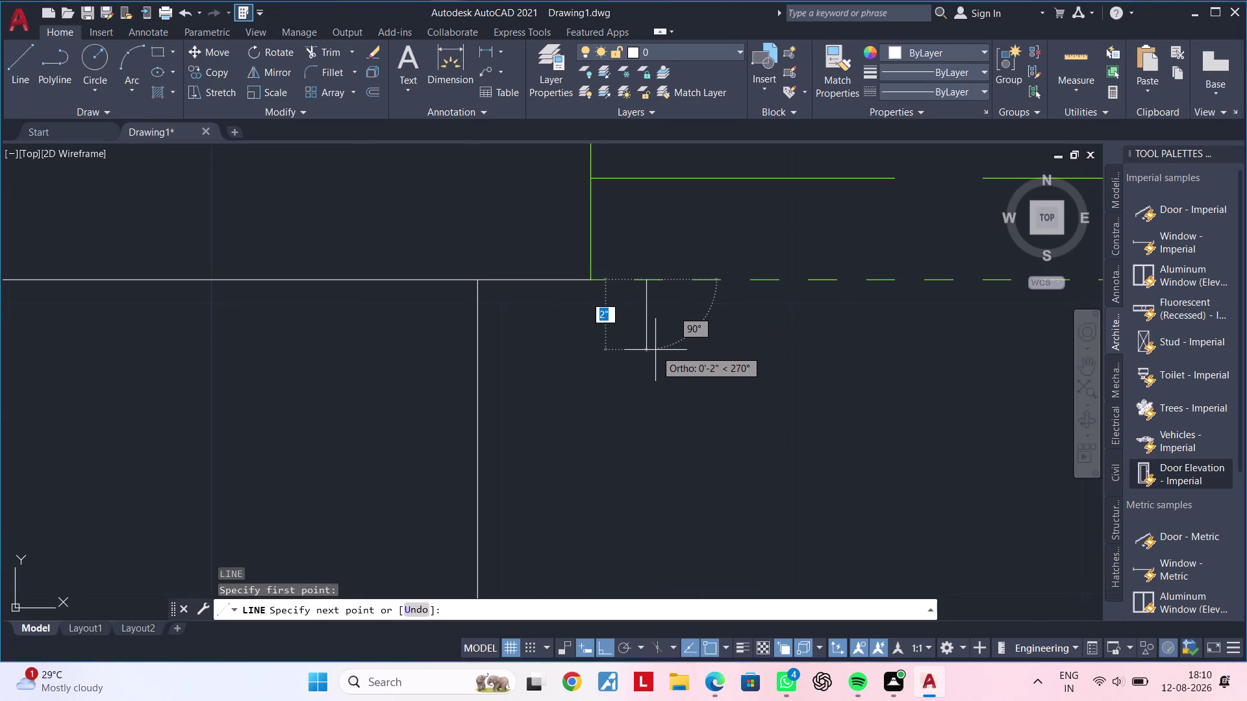
Try 6", 4" and 9" downward segment lengths, undoing each one.
text(6")
key(Return)
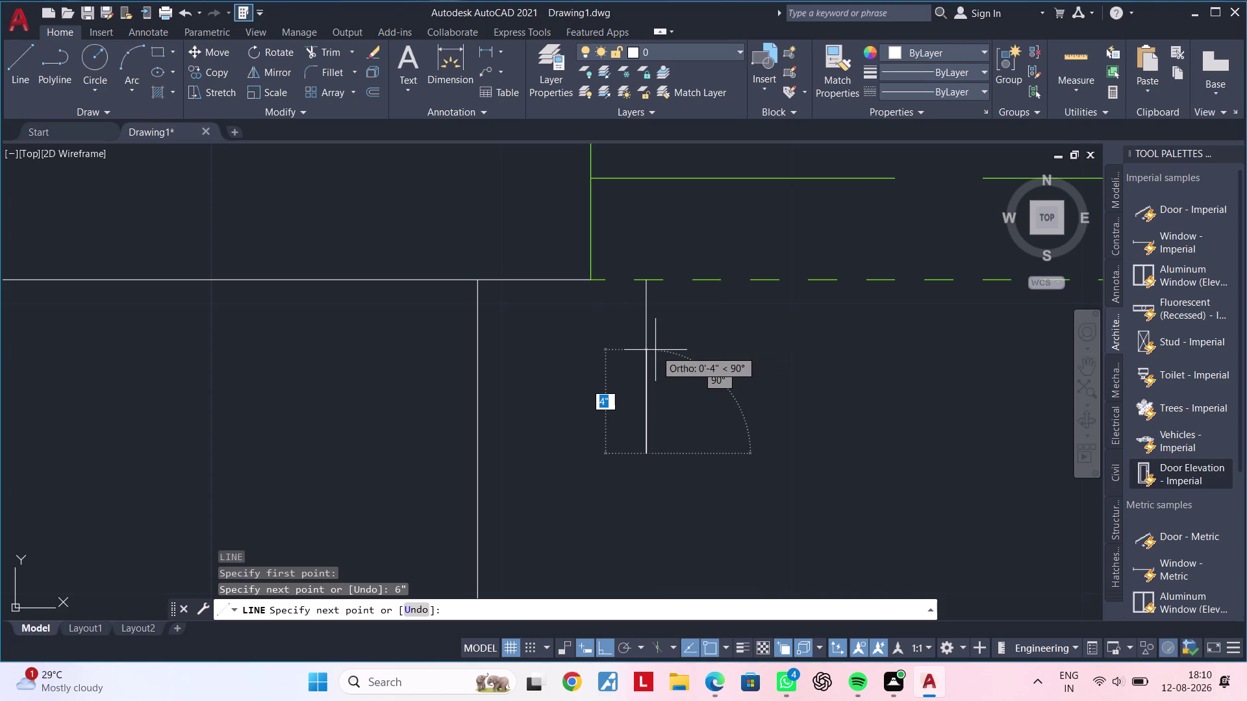
key(ctrl+z)
text(4")
key(Return)
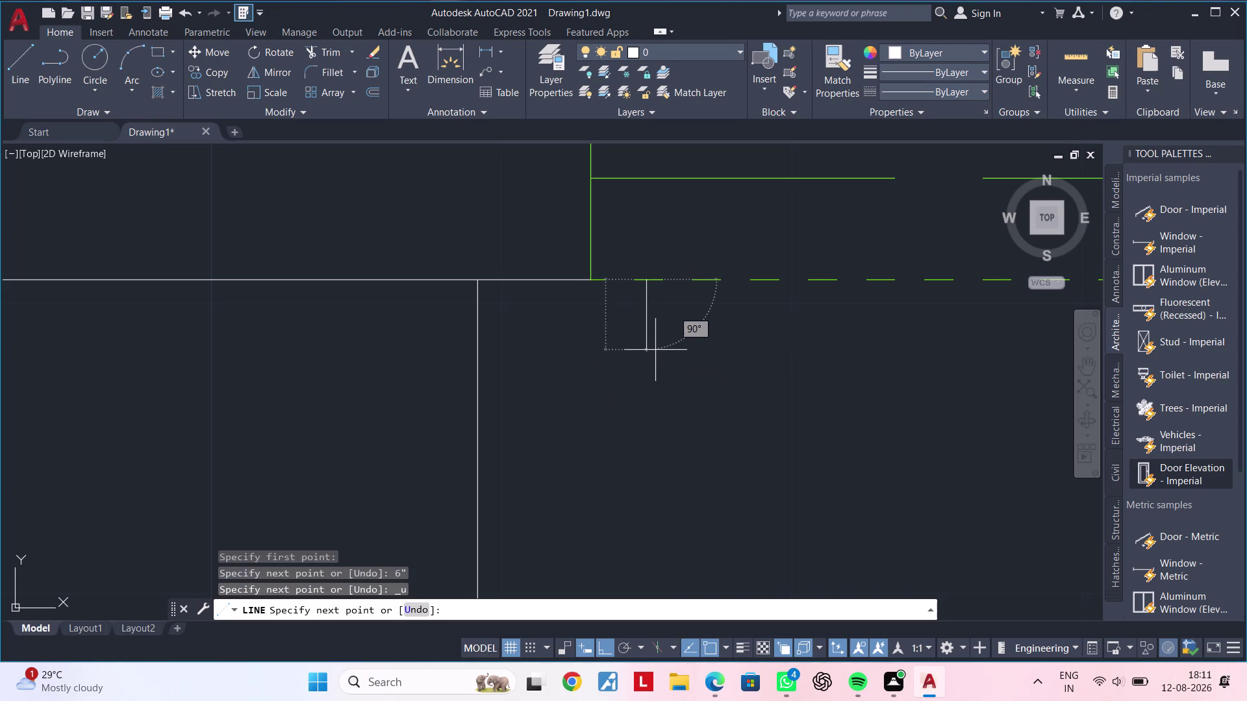
key(ctrl+z)
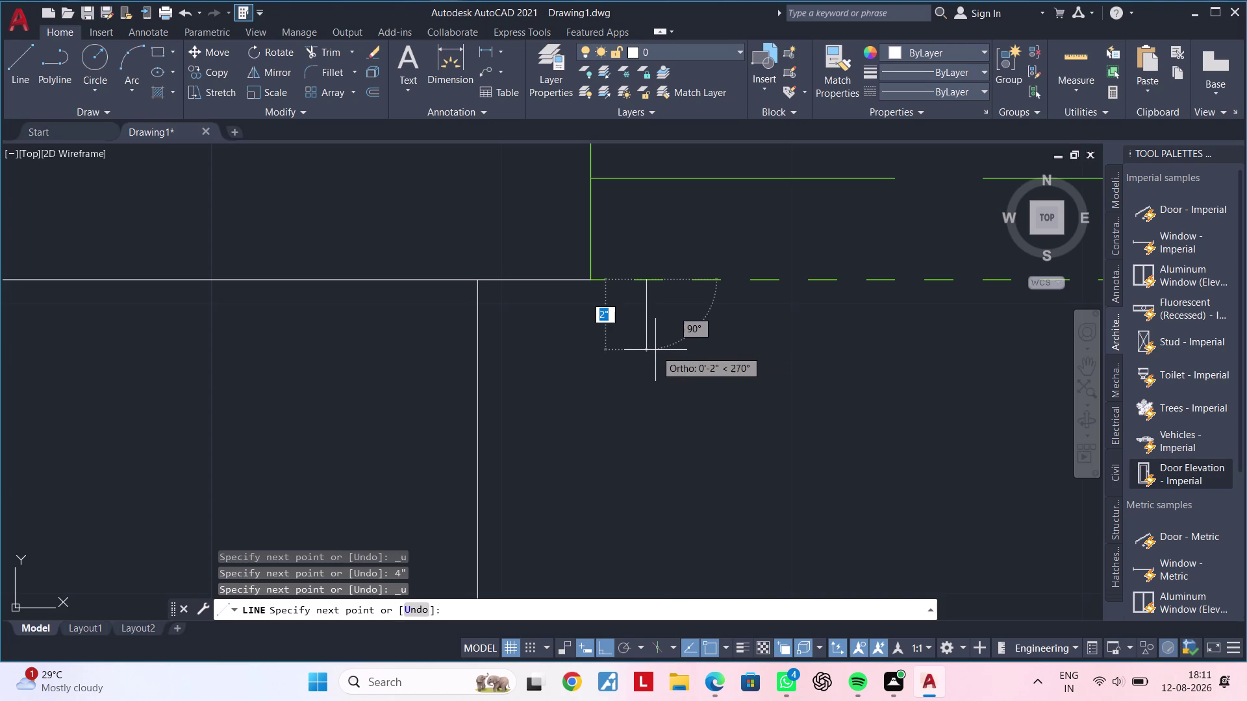
key(6)
key(BackSpace)
text(9)
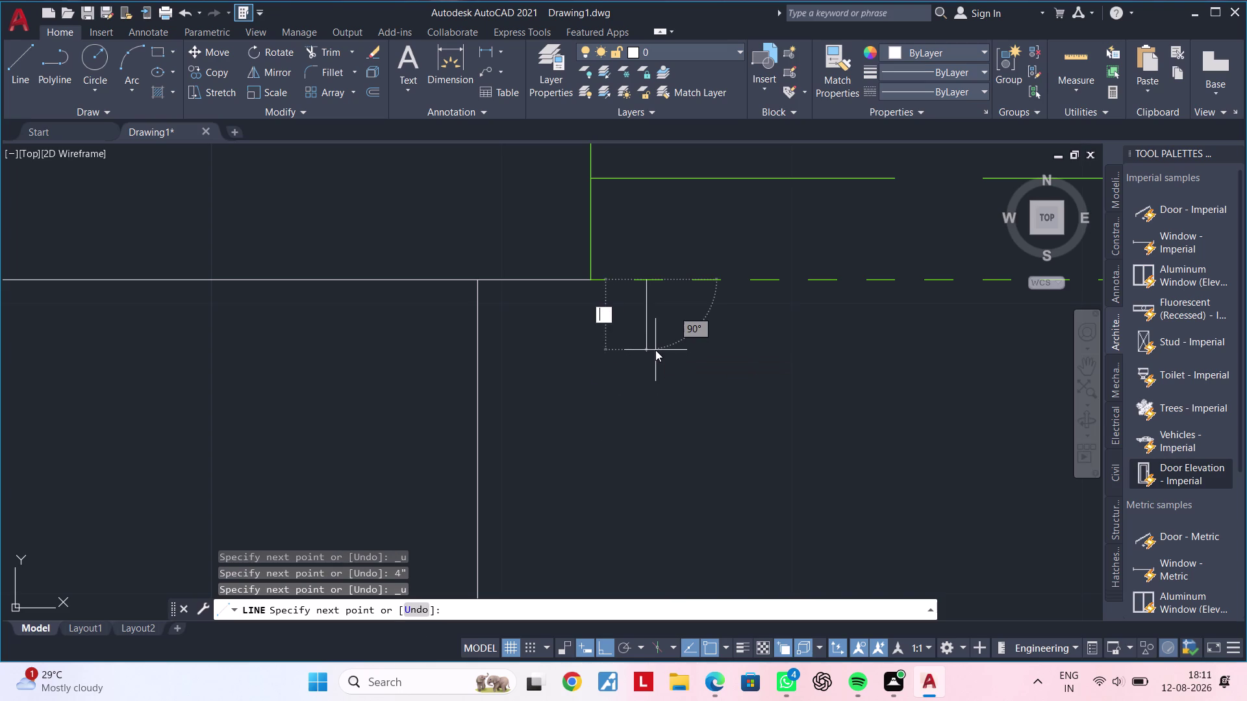
text(")
key(Return)
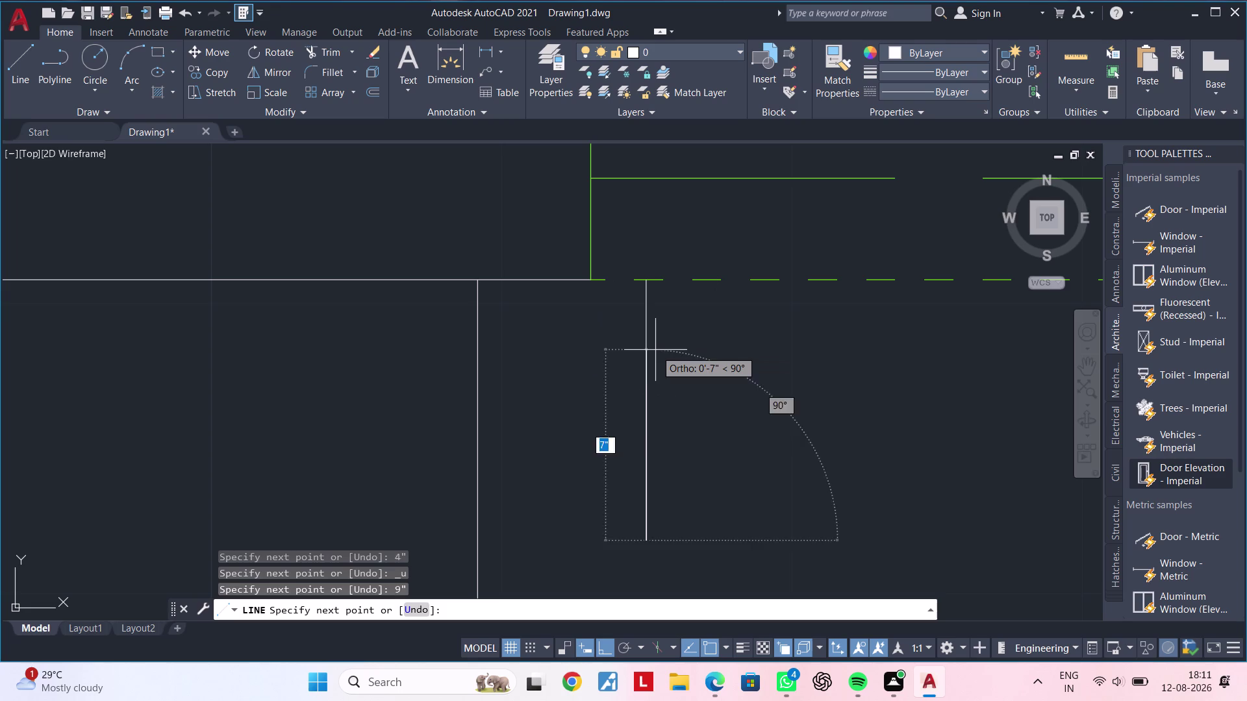
key(ctrl+z)
Draw the L with a 3" downward segment and a 3" horizontal segment.
text(3")
key(Return)
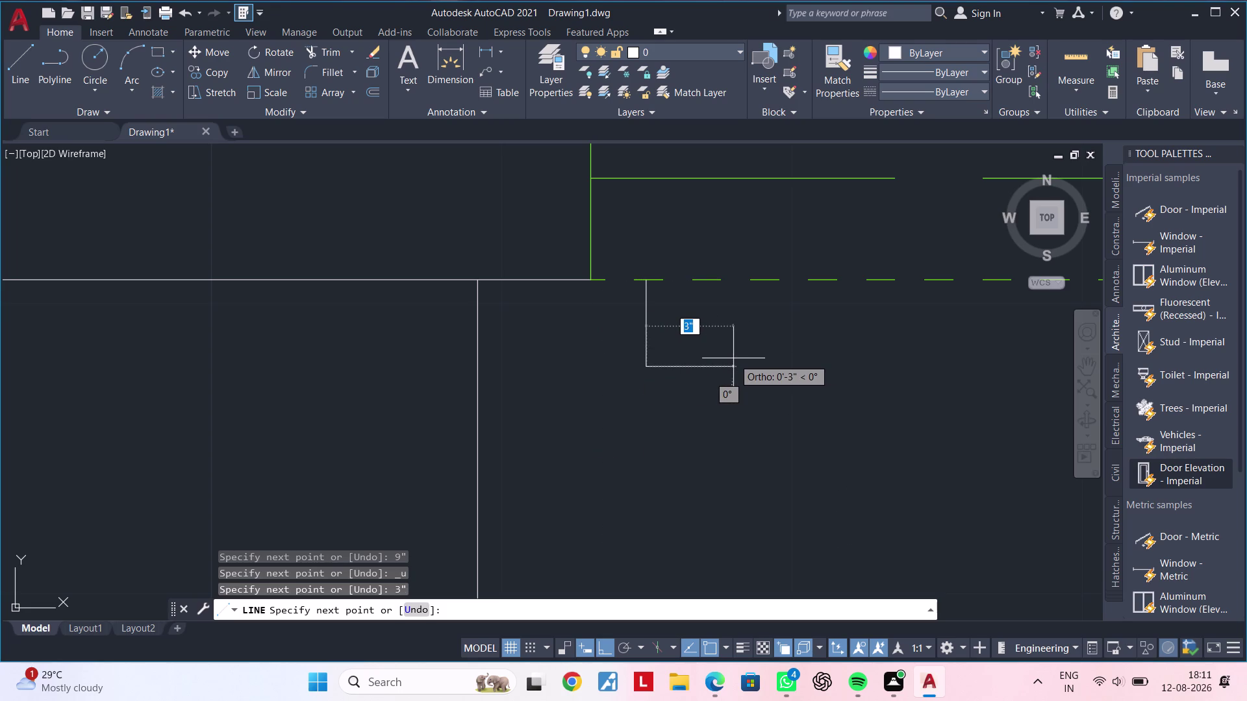
text(3")
key(Return)
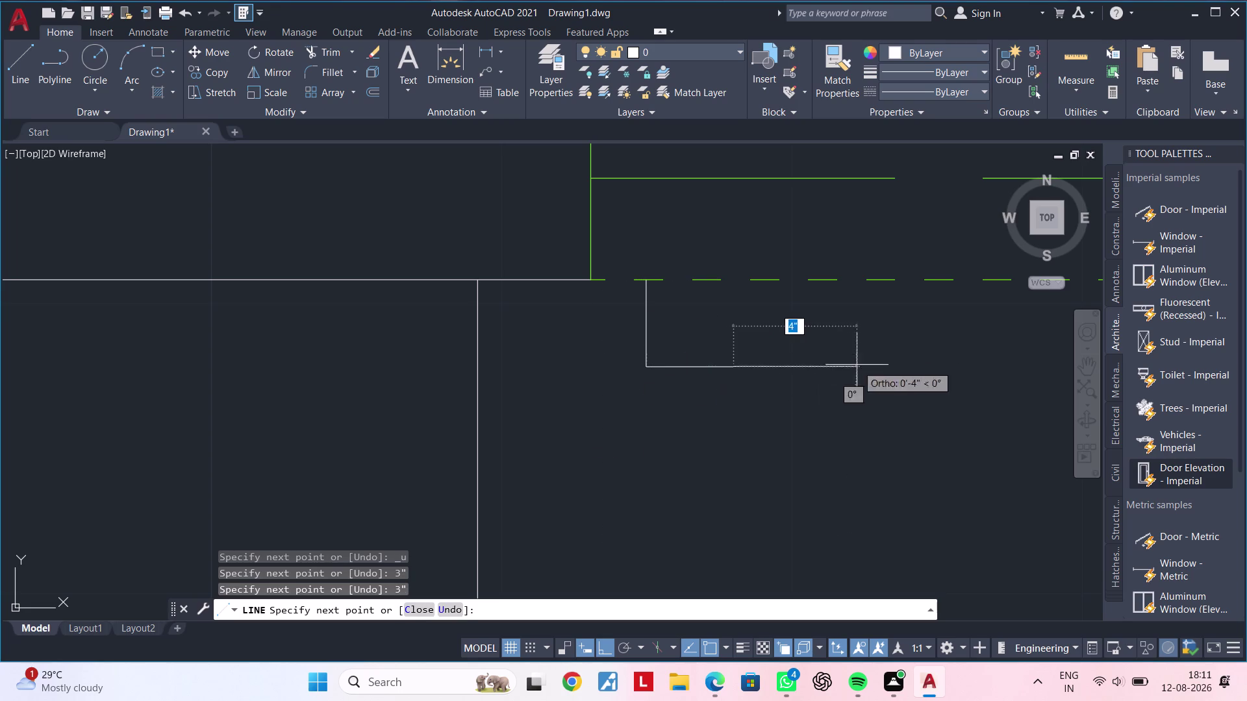
key(Escape)
key(Escape)
scroll(down, 3)
middle_drag(773, 409, 702, 386)
key(Escape)
scroll(up, 3)
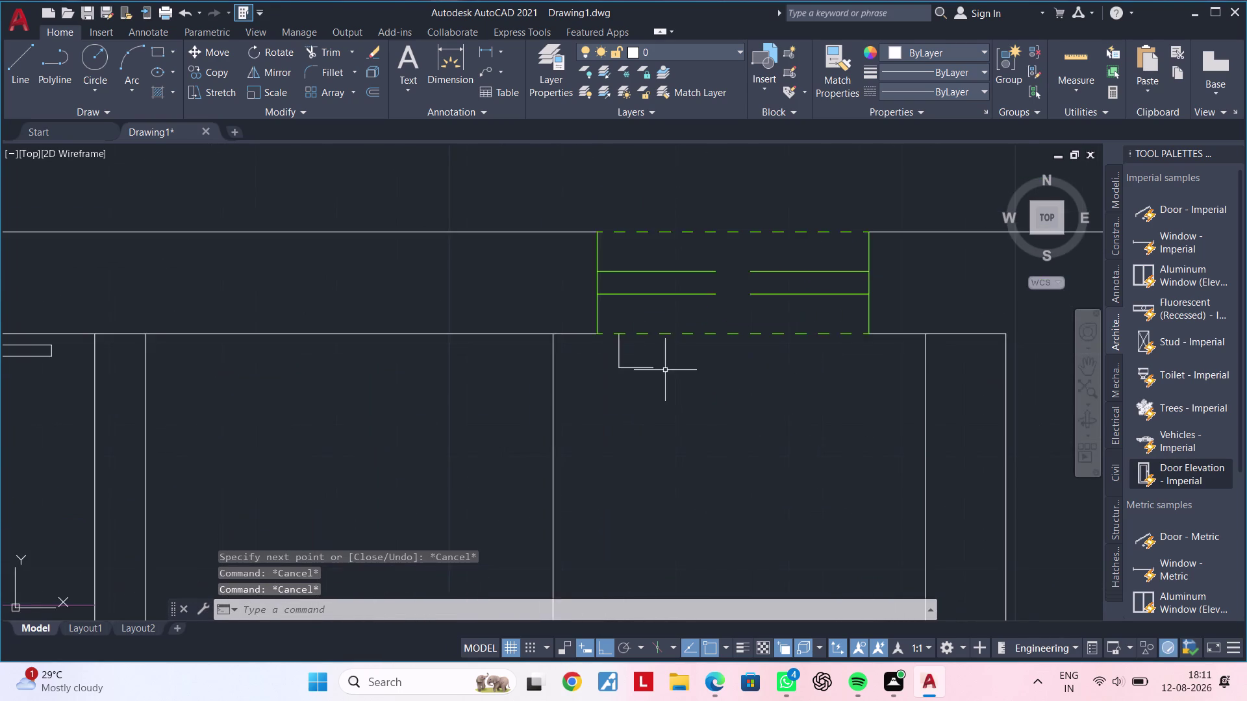
Window-select the small L lines below the window and start a copy, then cancel it.
middle_drag(664, 370, 677, 360)
drag(669, 343, 660, 344)
click(594, 366)
text(C)
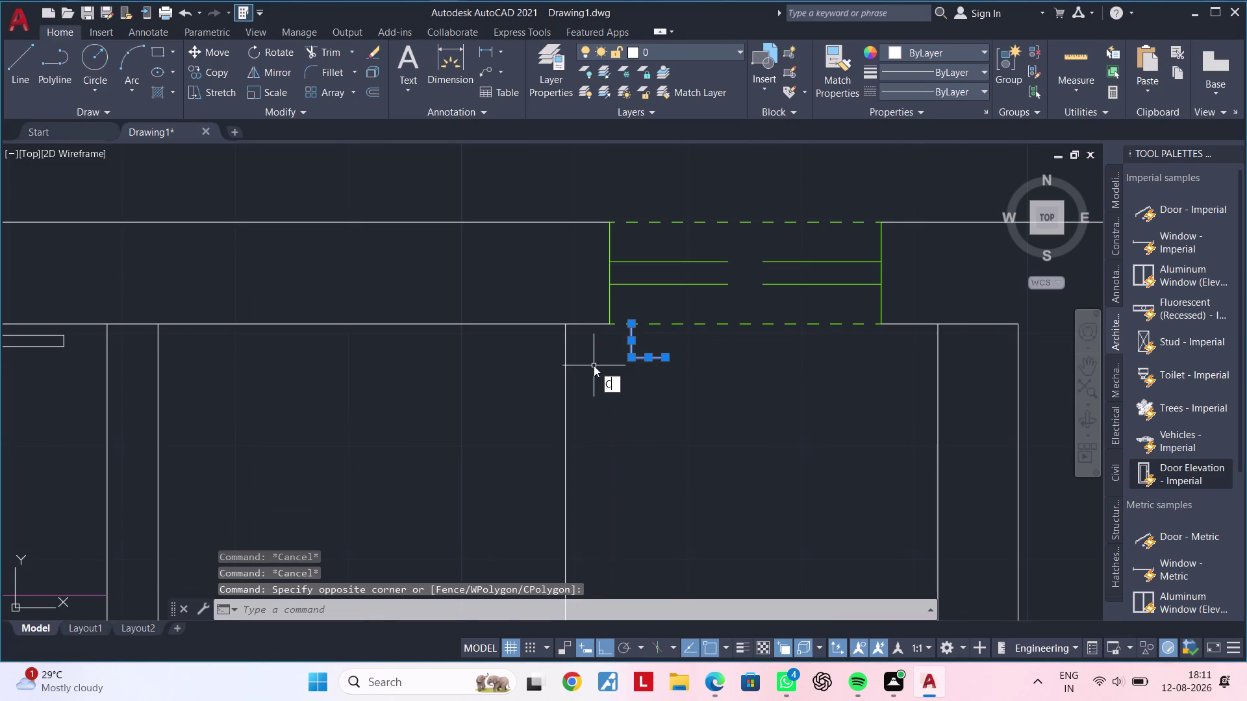
text(O)
key(space)
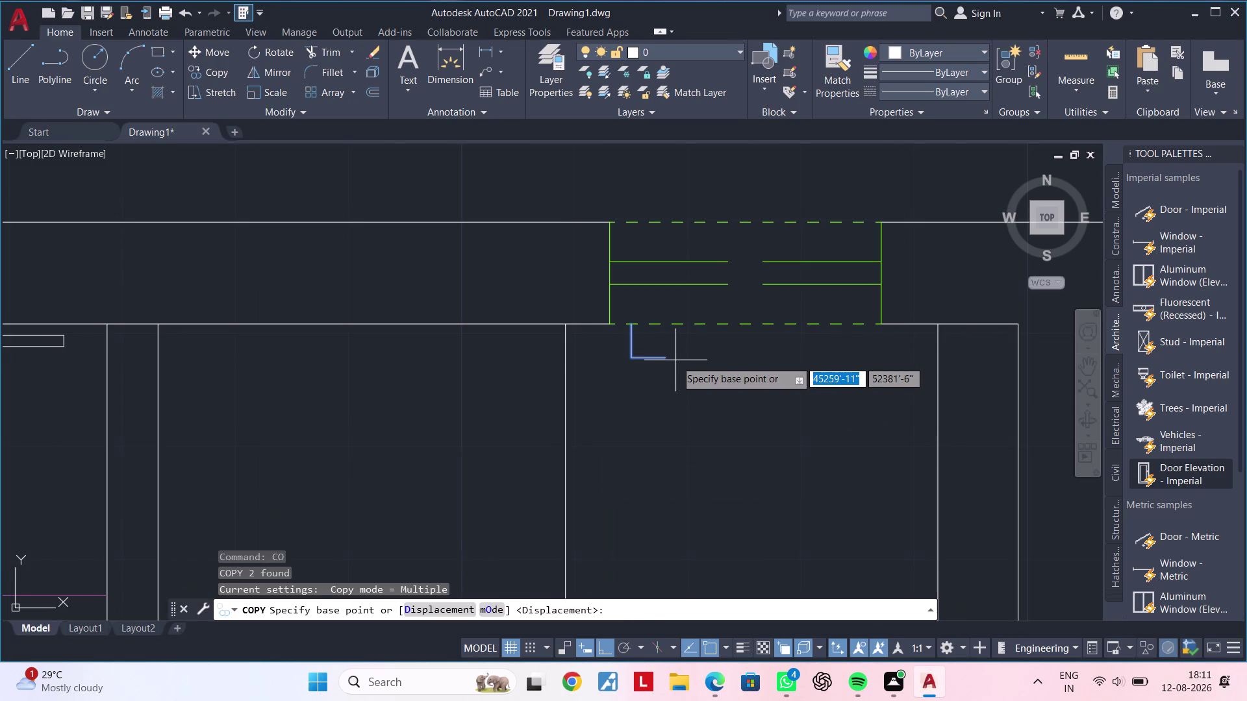
click(676, 360)
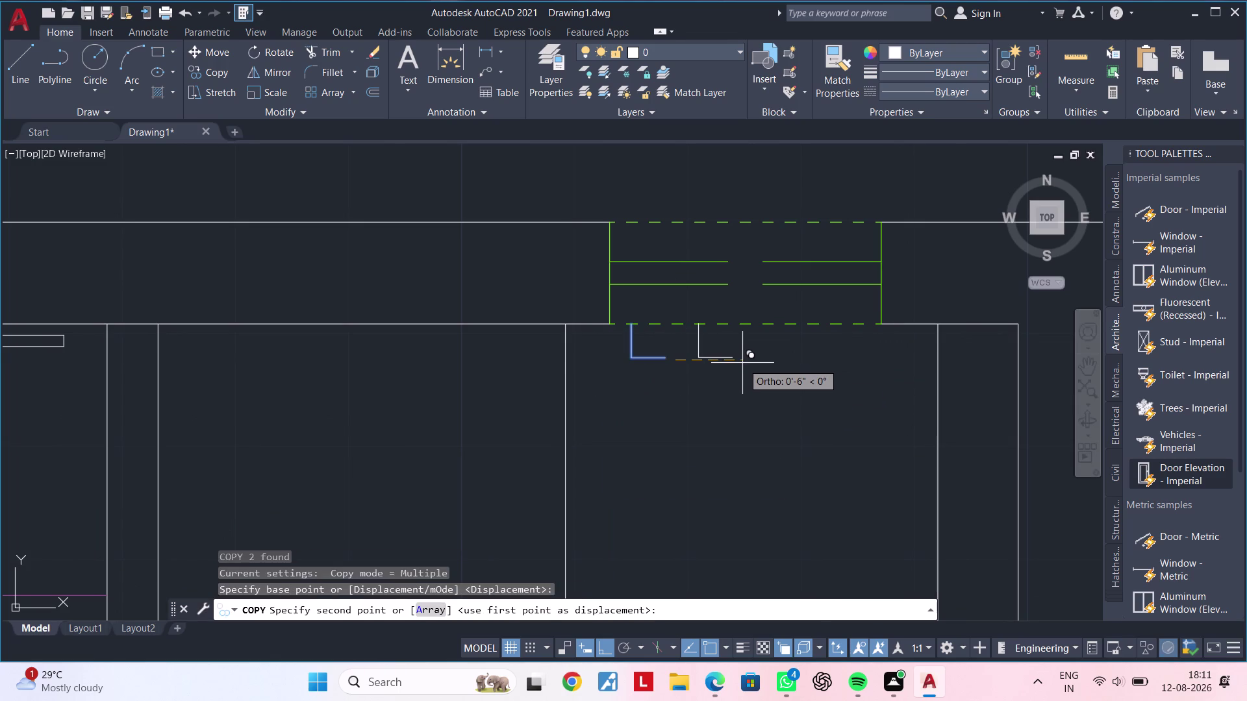
scroll(down, 3)
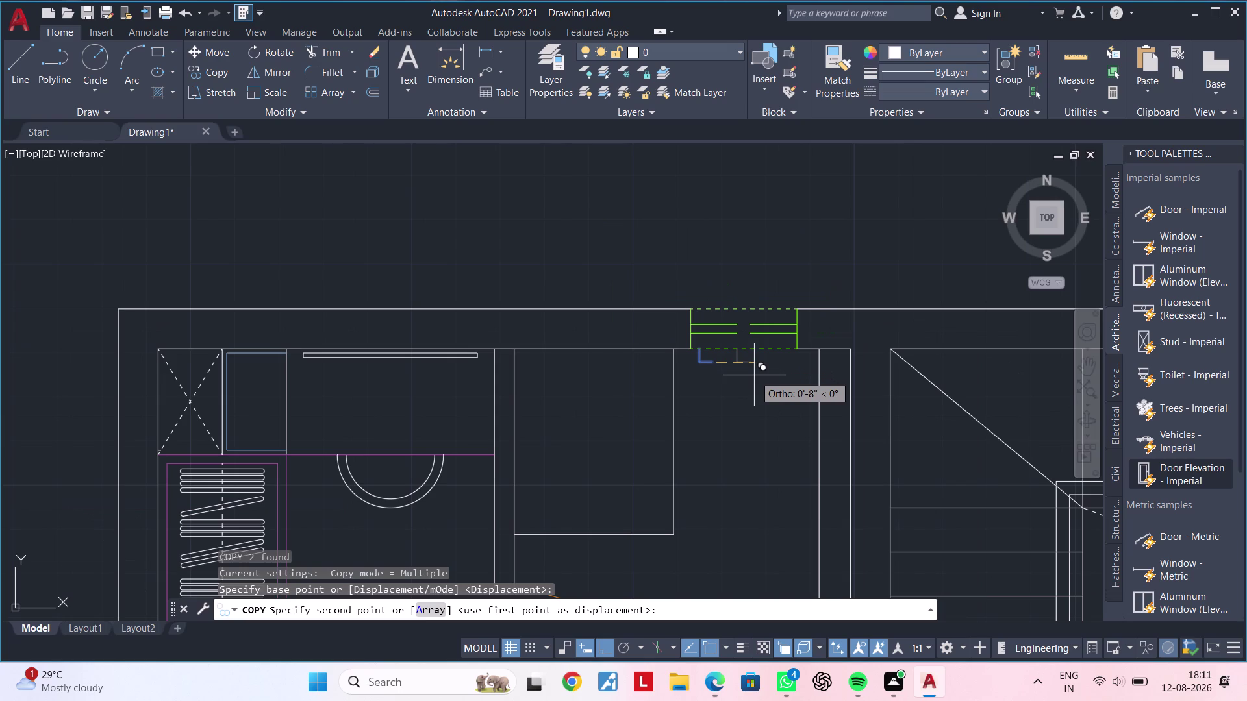
scroll(up, 3)
key(Escape)
key(Escape)
Reselect the two L lines below the top-wall window and erase them.
scroll(down, 3)
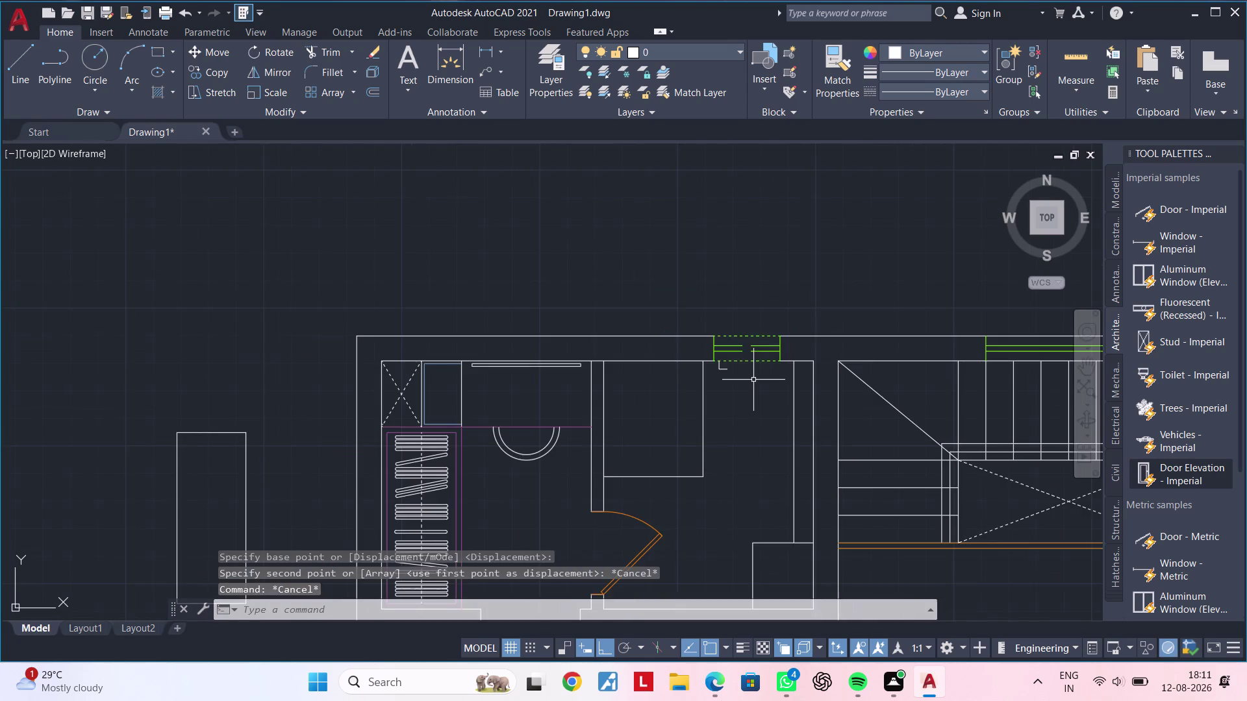
middle_drag(753, 380, 732, 327)
scroll(up, 3)
click(698, 273)
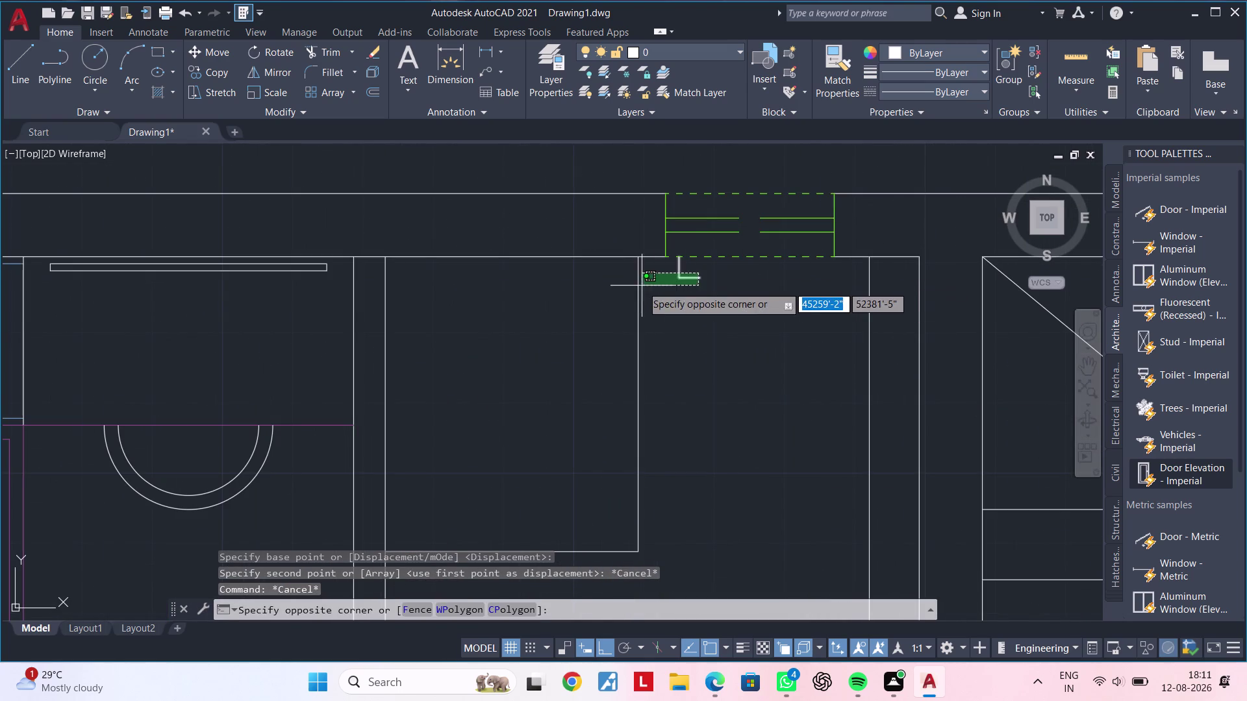
click(661, 289)
key(Delete)
key(Escape)
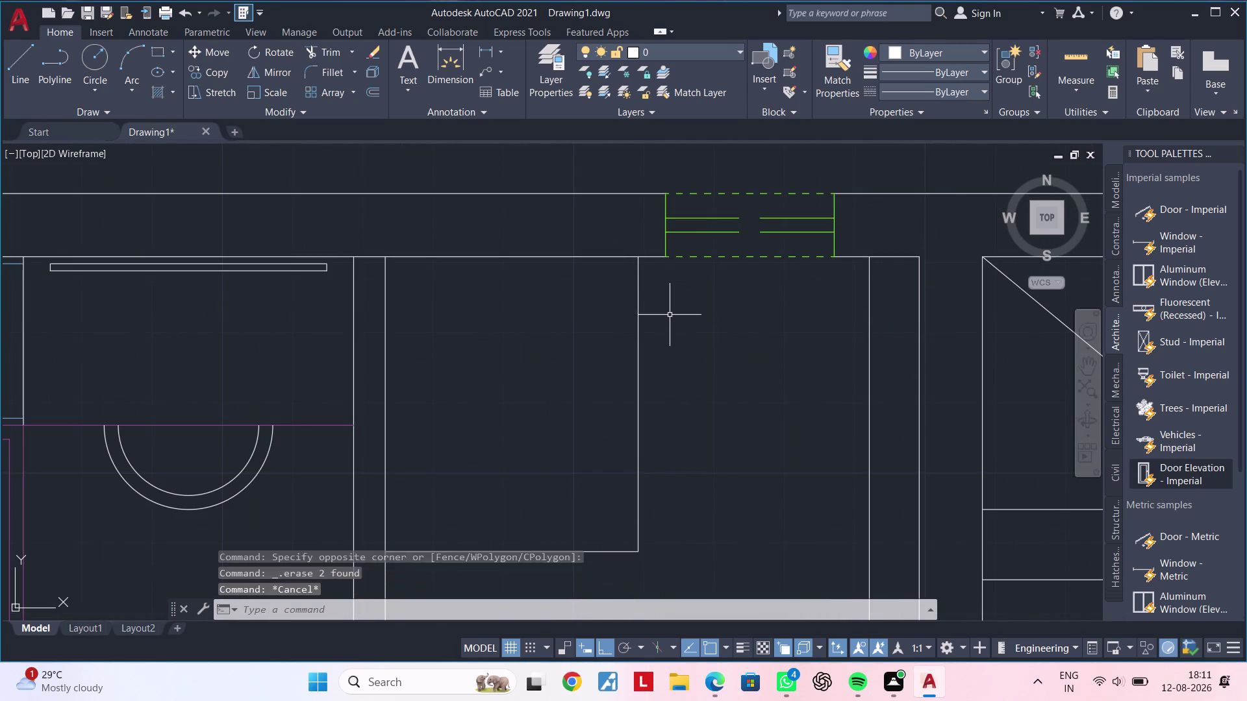
key(Escape)
key(Escape)
Draw an L-shaped line under the window's left end: 5" down, then 9" across.
text(L)
key(space)
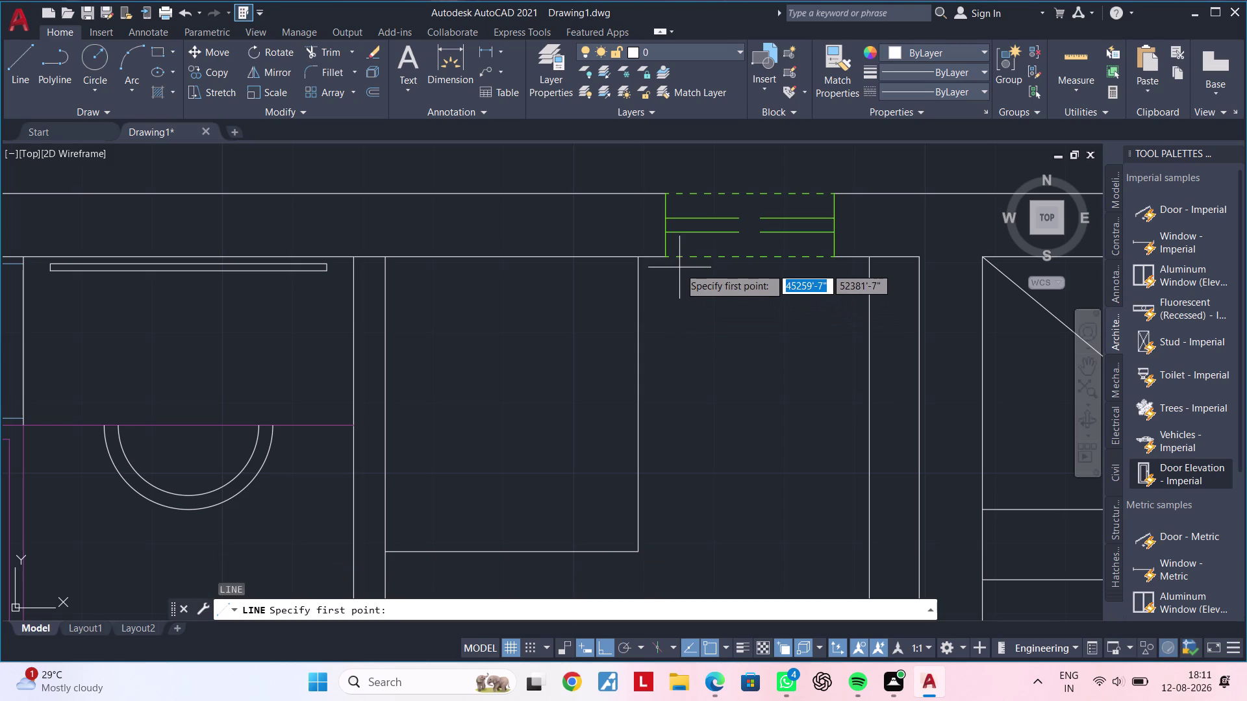
click(680, 260)
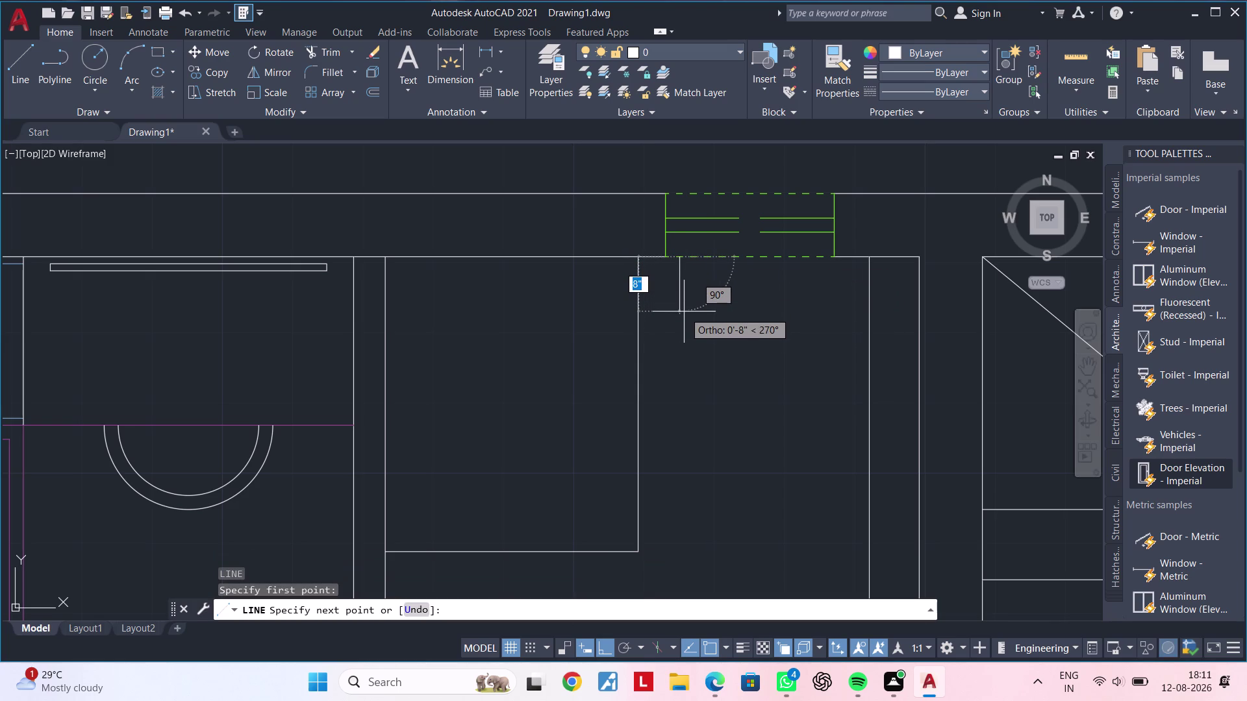
text(5")
key(Return)
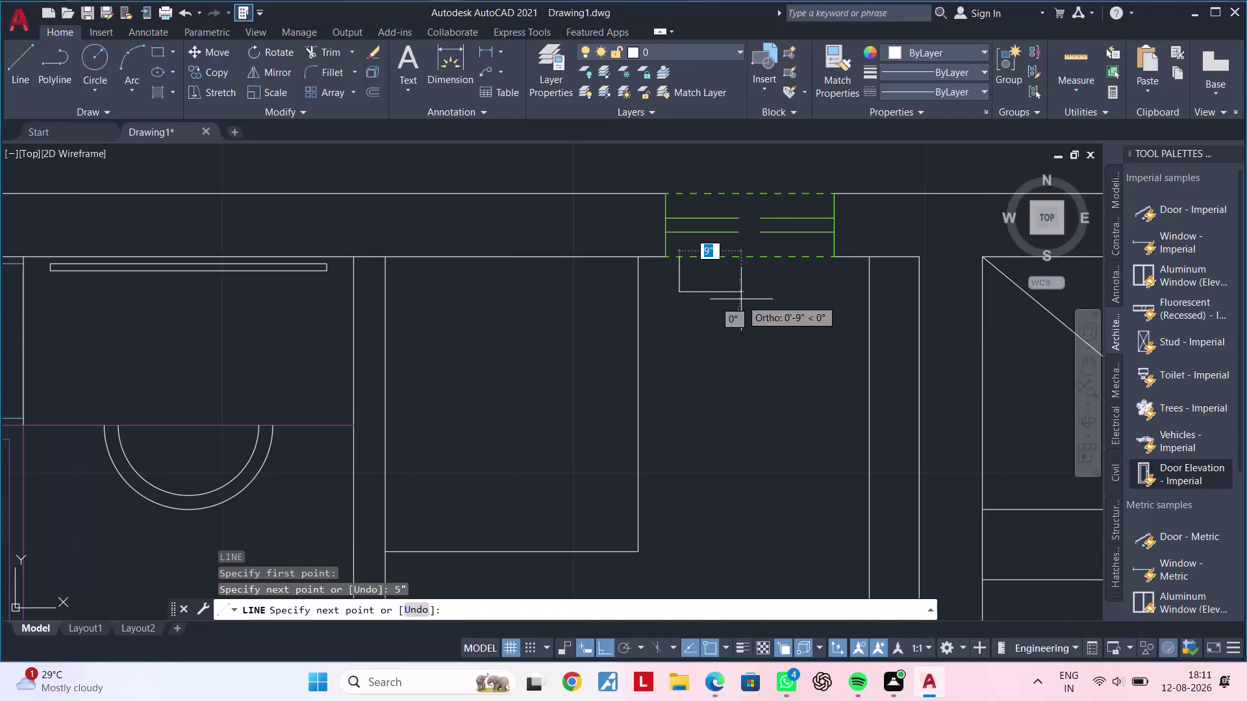
text(9")
key(Return)
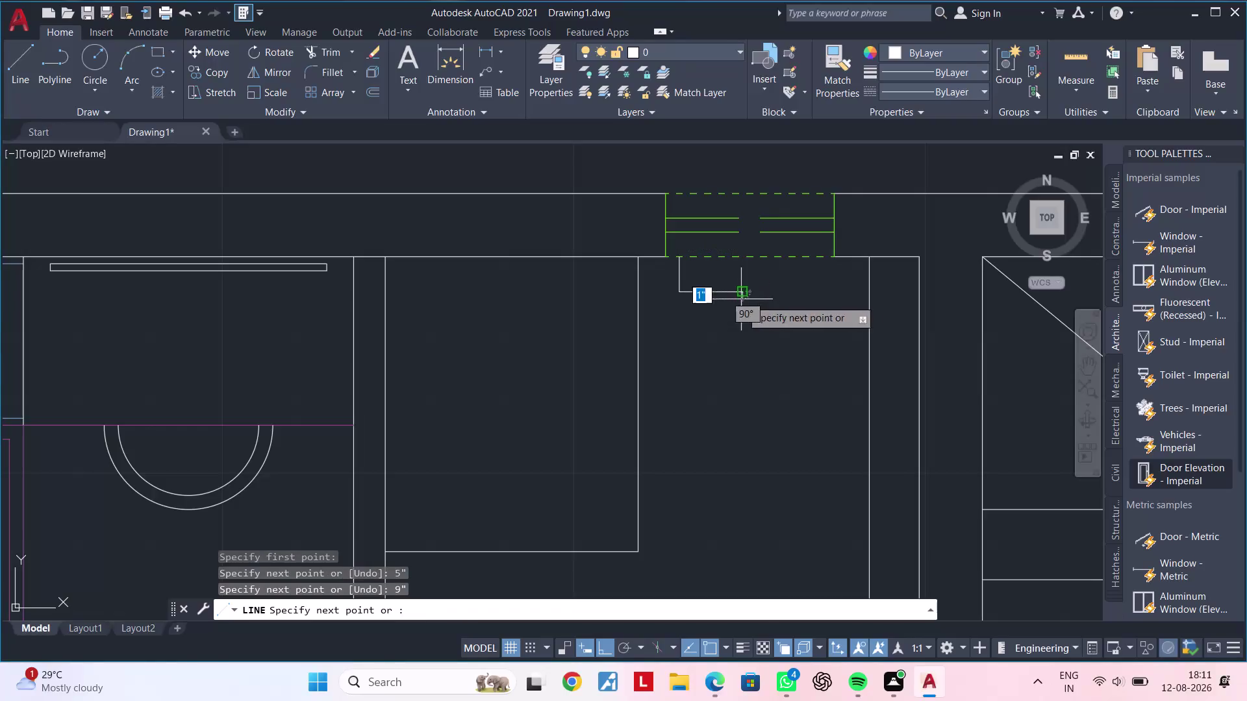
key(Escape)
key(Escape)
middle_drag(787, 322, 772, 326)
click(745, 276)
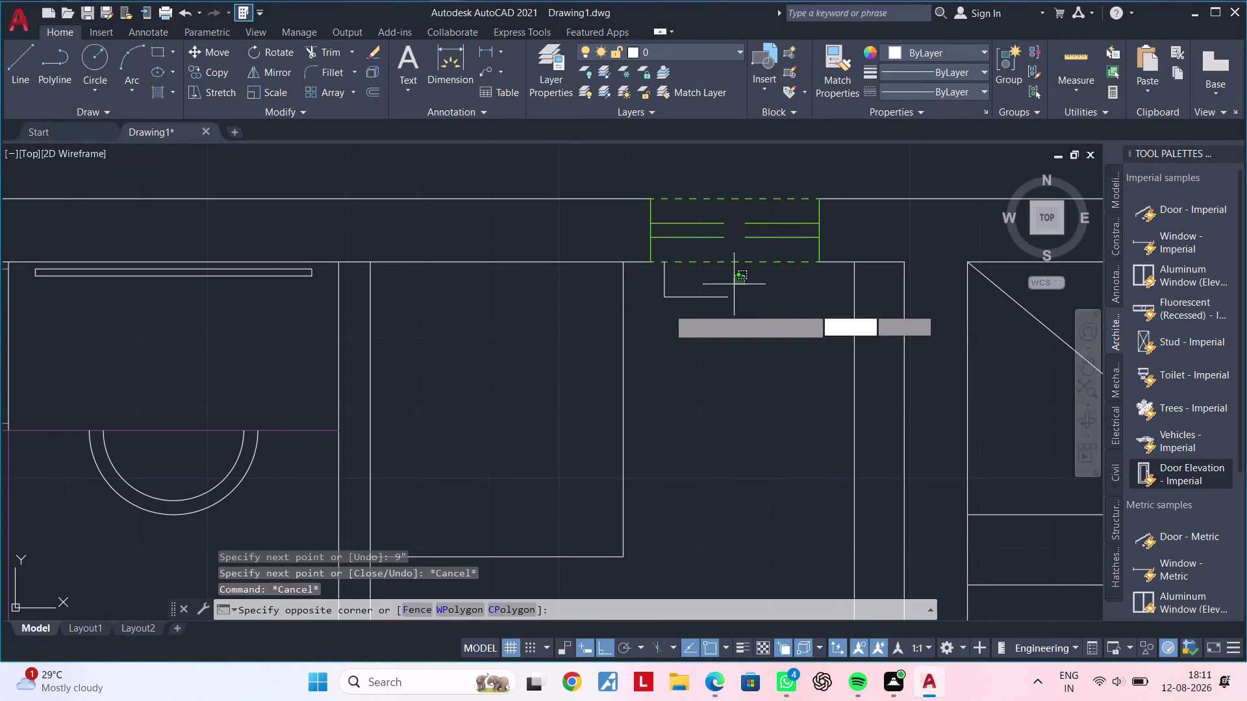
Copy the L-shaped line 1'-4" to the right, then select both L shapes.
click(637, 315)
key(c)
text(O)
key(space)
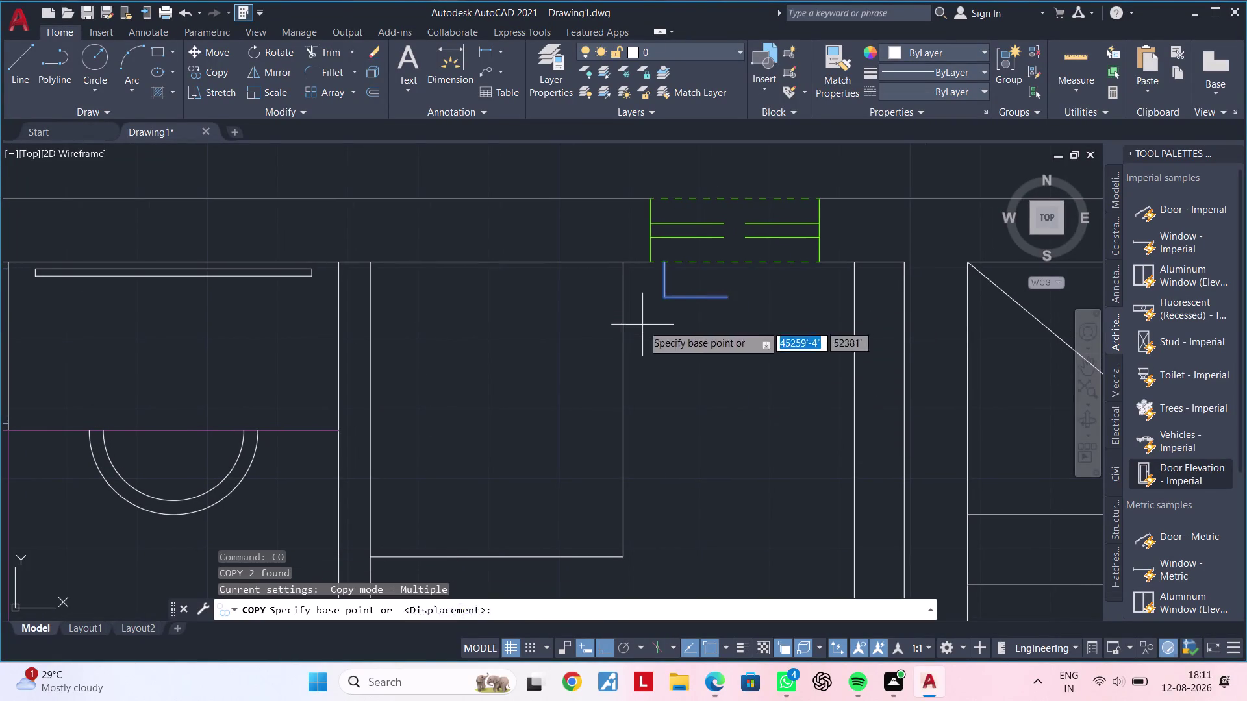
click(736, 300)
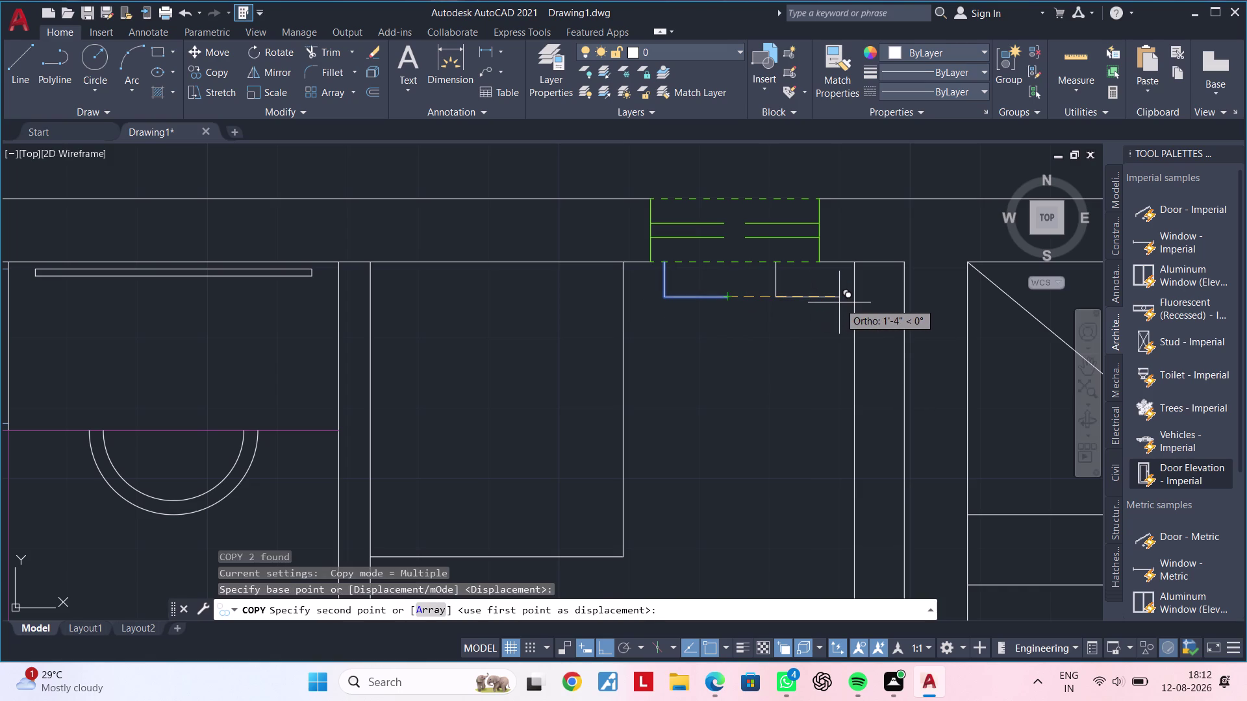
click(840, 302)
key(Escape)
key(Escape)
key(Escape)
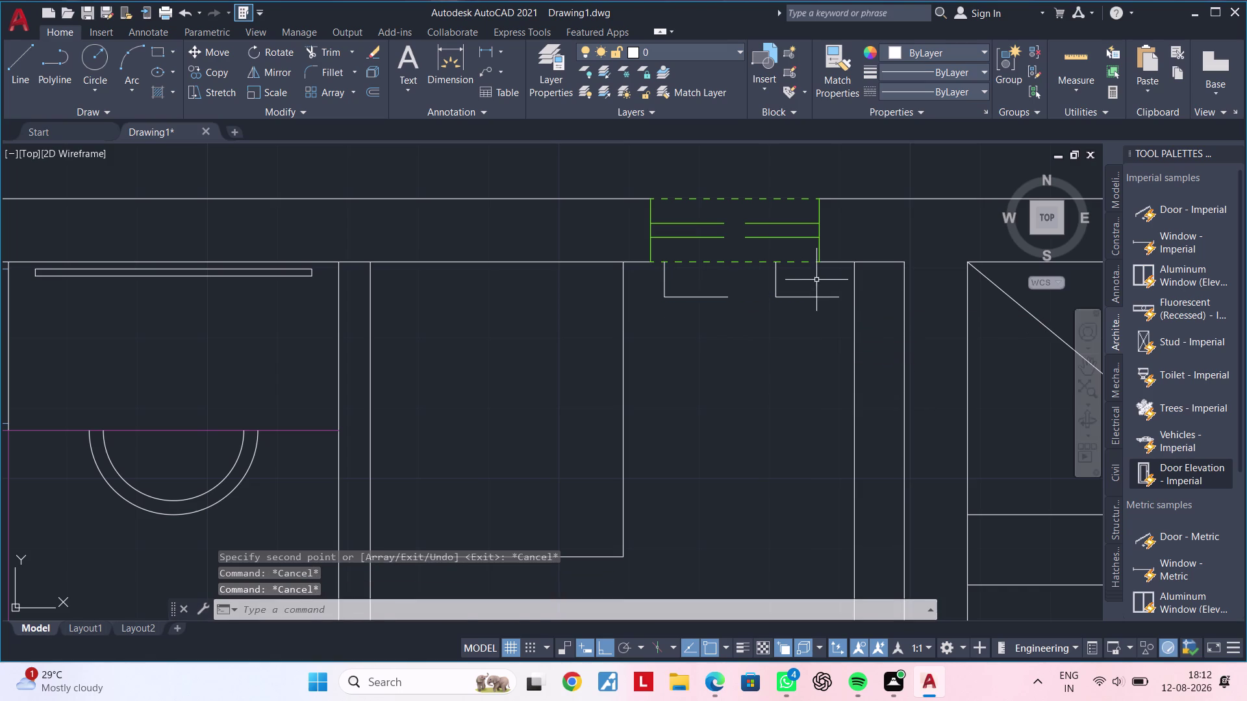
click(818, 276)
click(657, 315)
Copy the pair of L shapes three times straight down, forming a column below the window.
key(c)
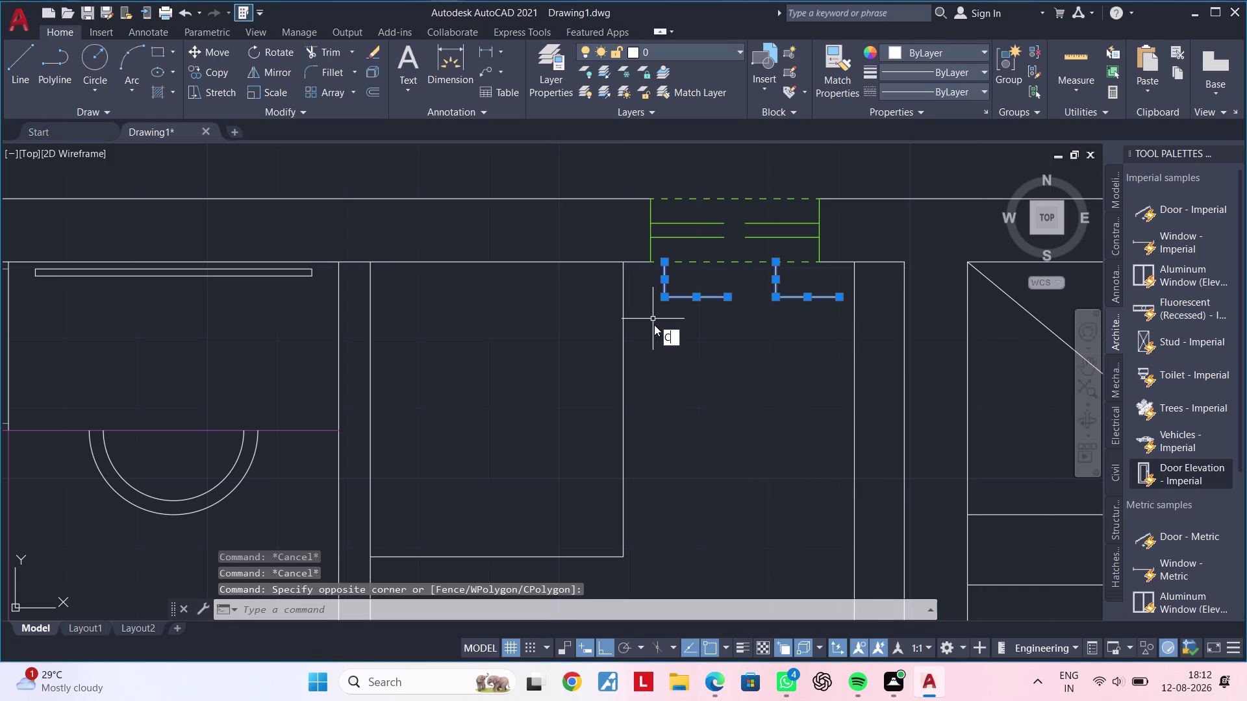
key(o)
key(space)
click(746, 304)
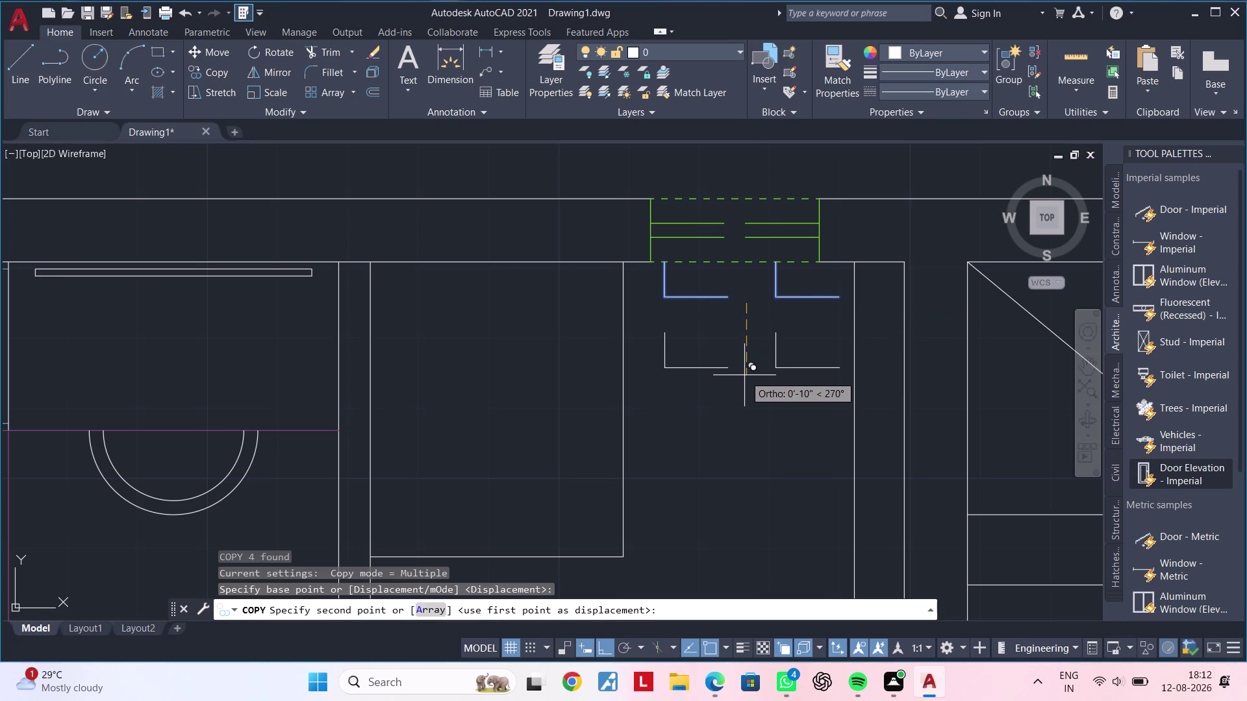
click(745, 375)
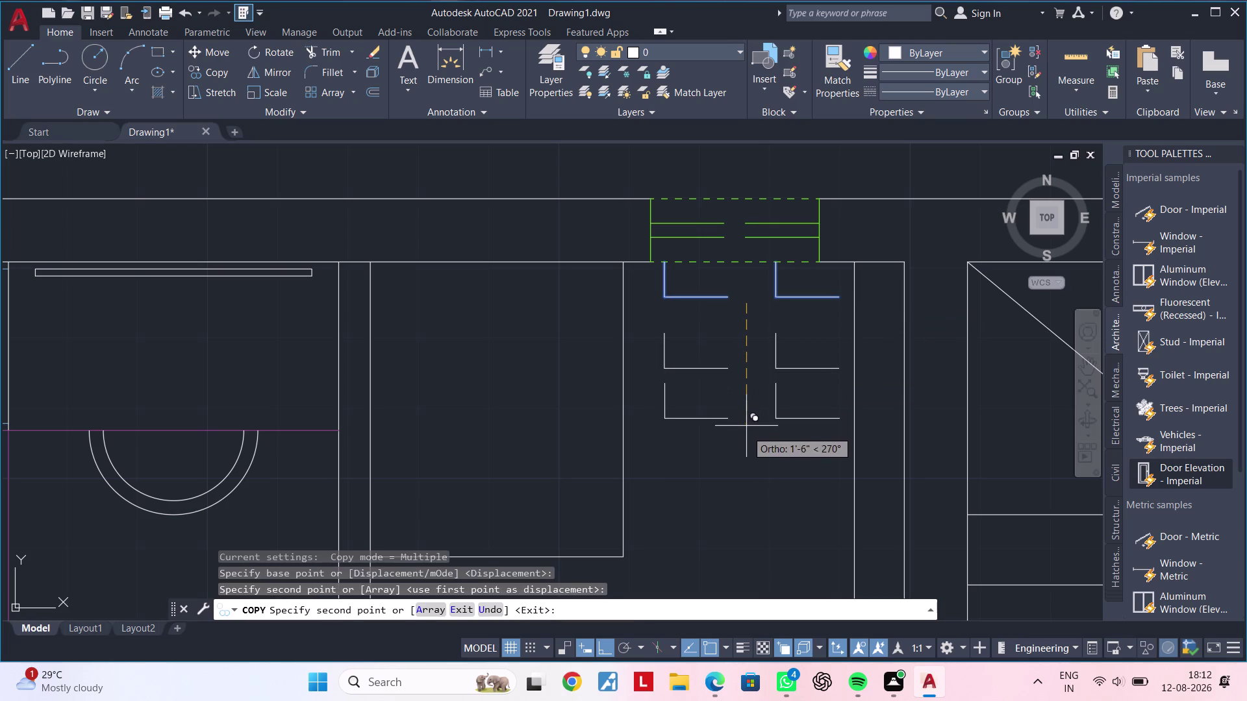
click(746, 432)
middle_drag(748, 457, 781, 336)
click(782, 375)
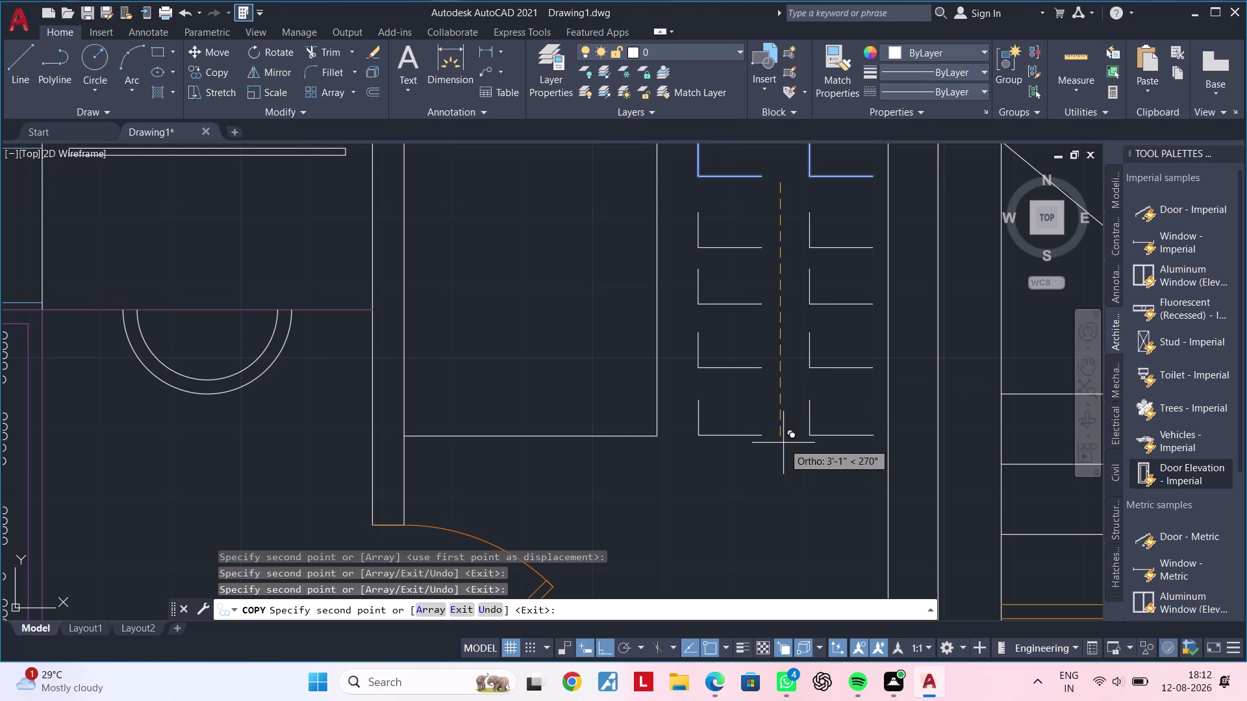
scroll(down, 3)
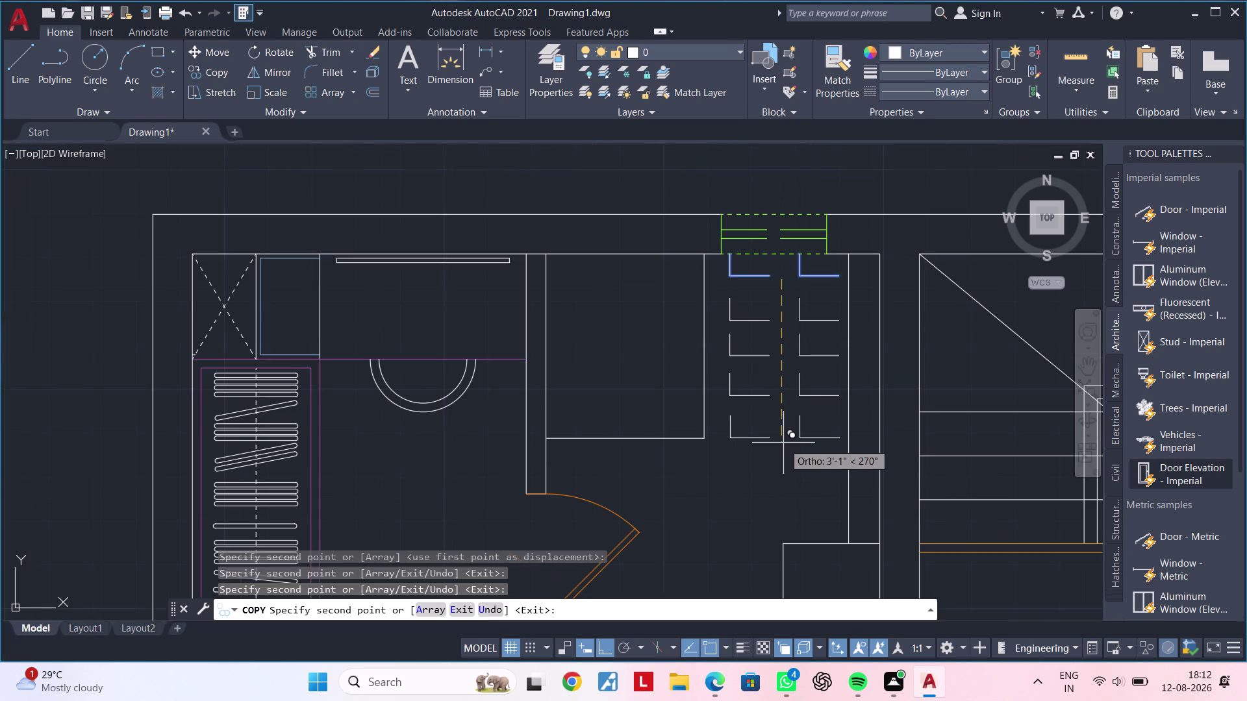
middle_drag(783, 443, 790, 397)
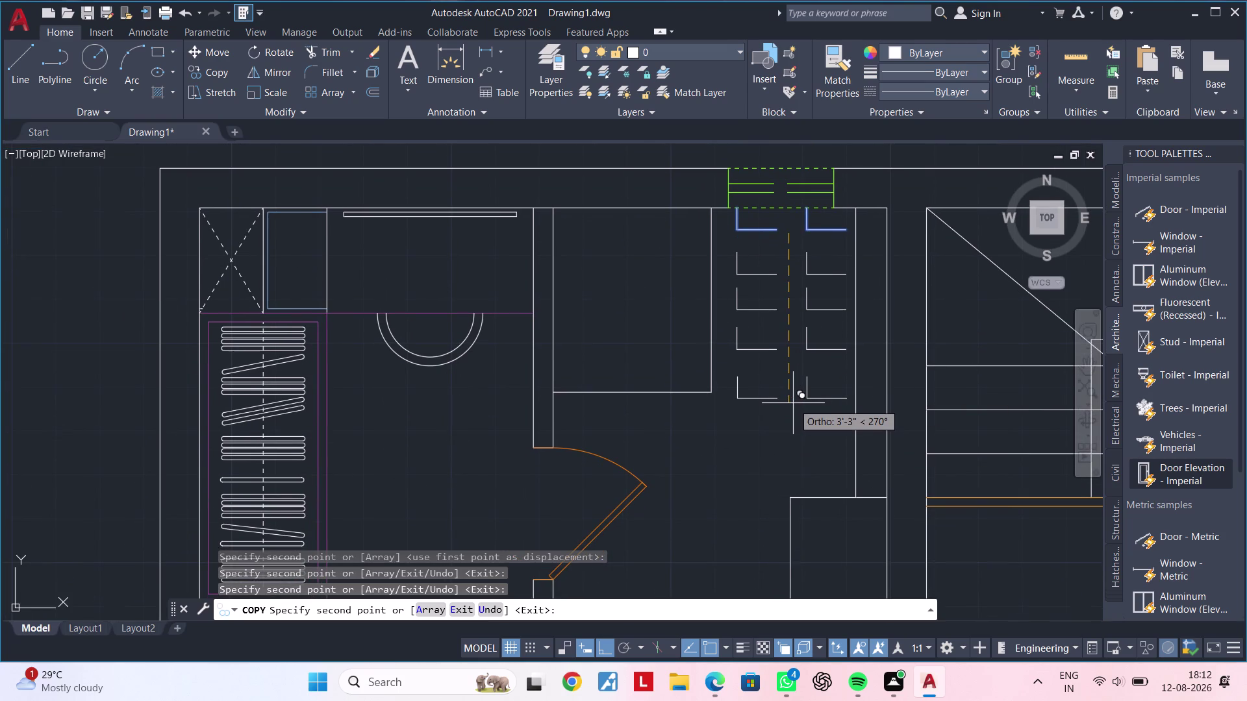
key(Escape)
key(Escape)
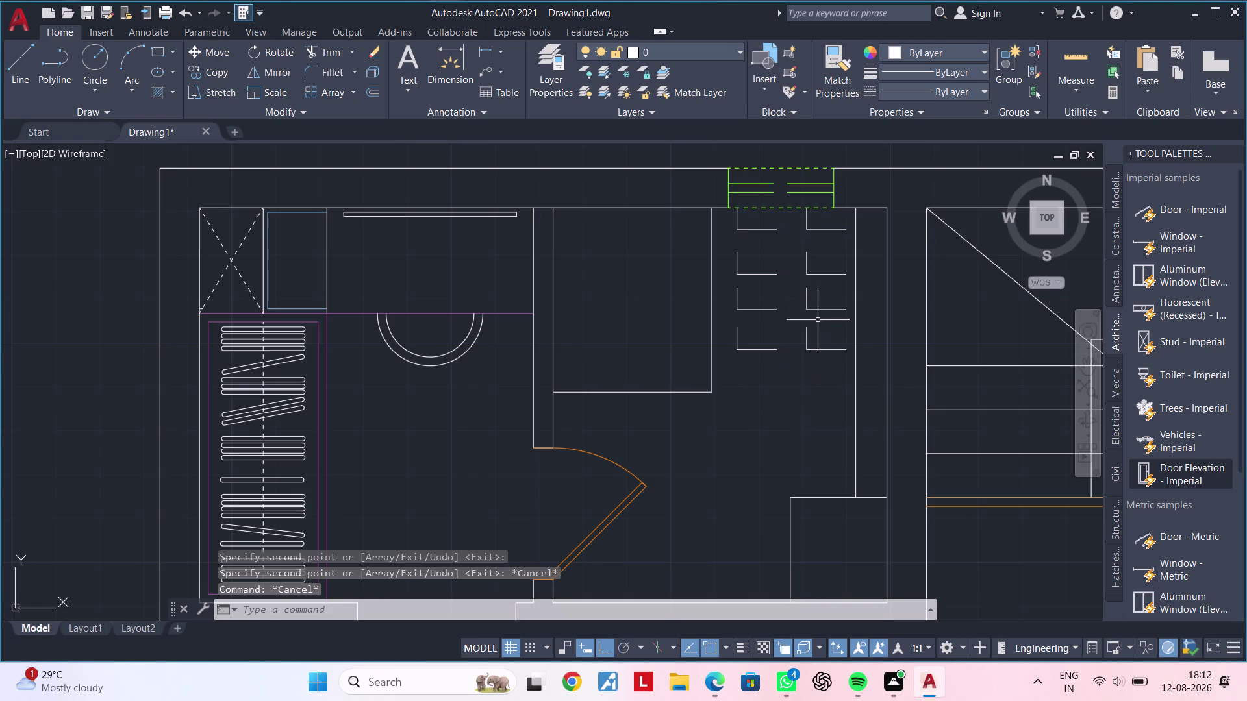
Erase the extra copied partition lines and the lower leftover L shape from the column.
click(817, 310)
key(Escape)
click(830, 291)
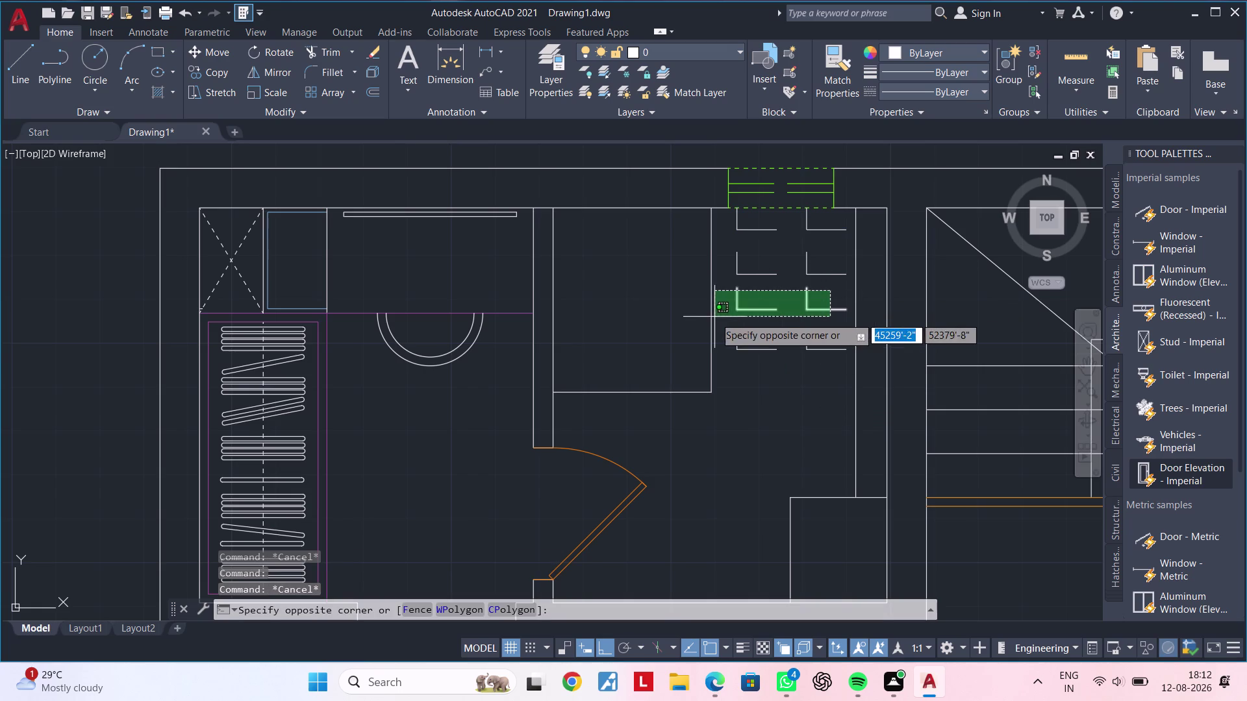
click(740, 318)
key(Delete)
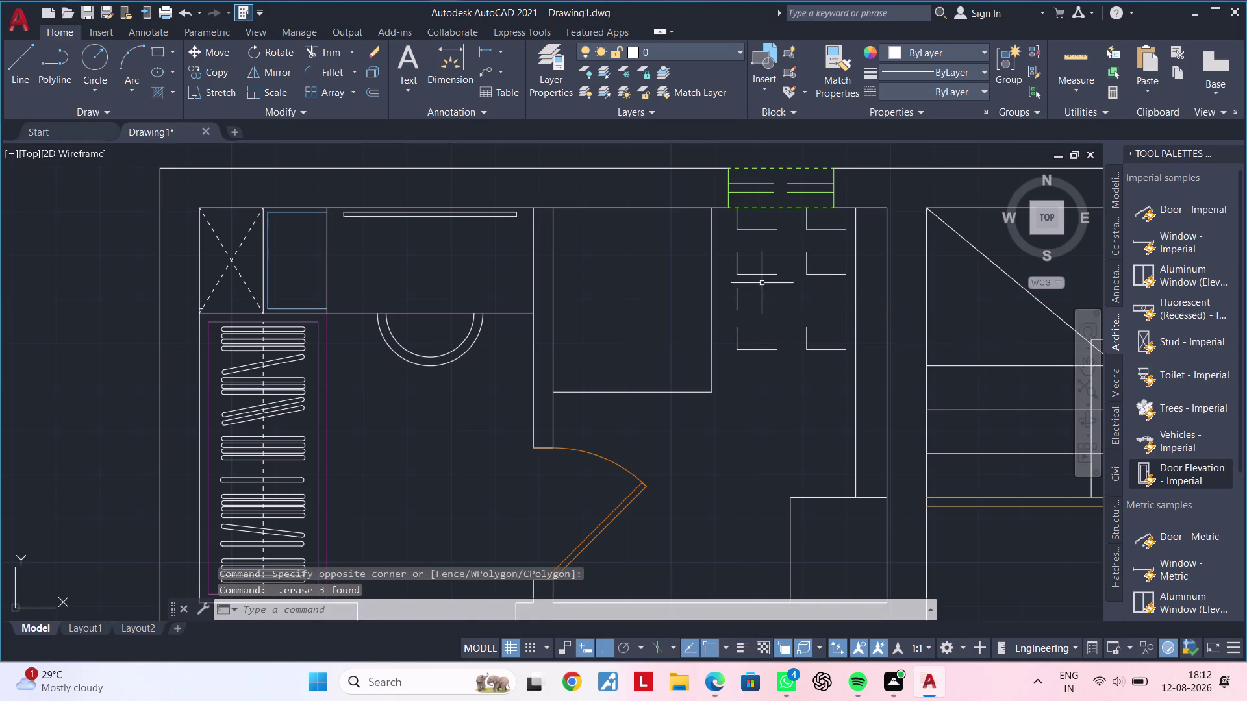
click(762, 283)
click(731, 305)
key(Delete)
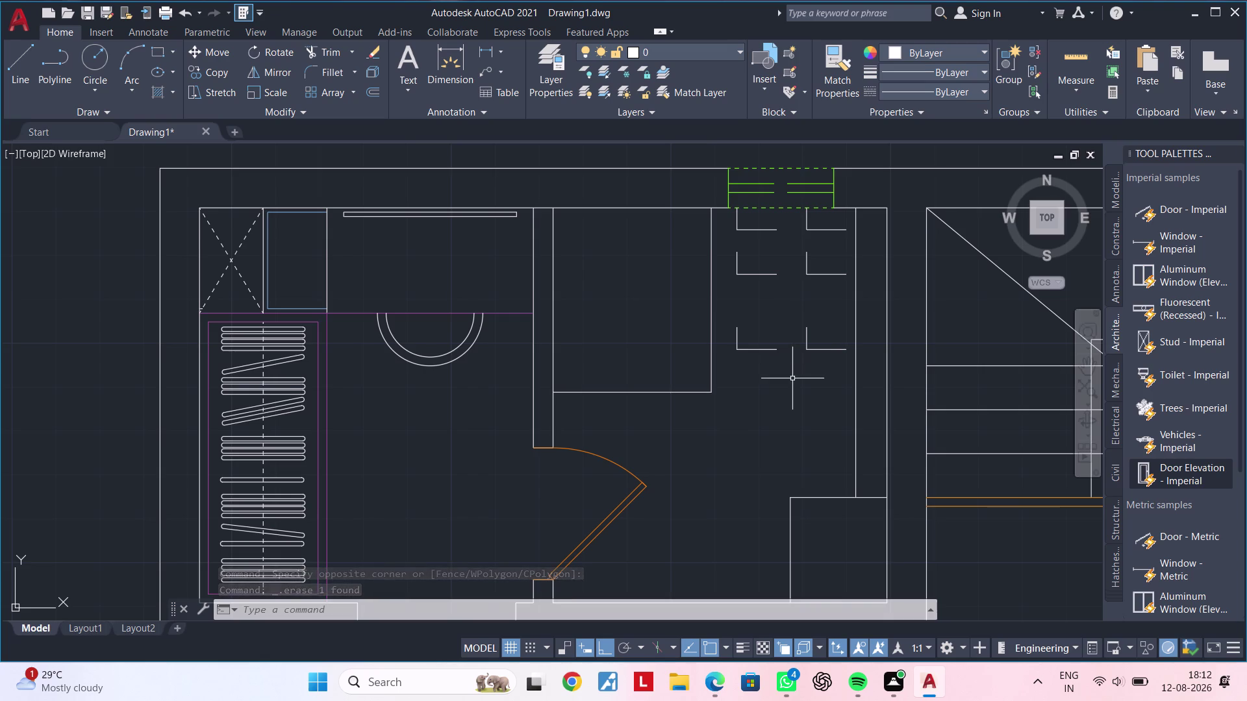
middle_drag(792, 379, 793, 357)
drag(847, 285, 841, 293)
click(799, 354)
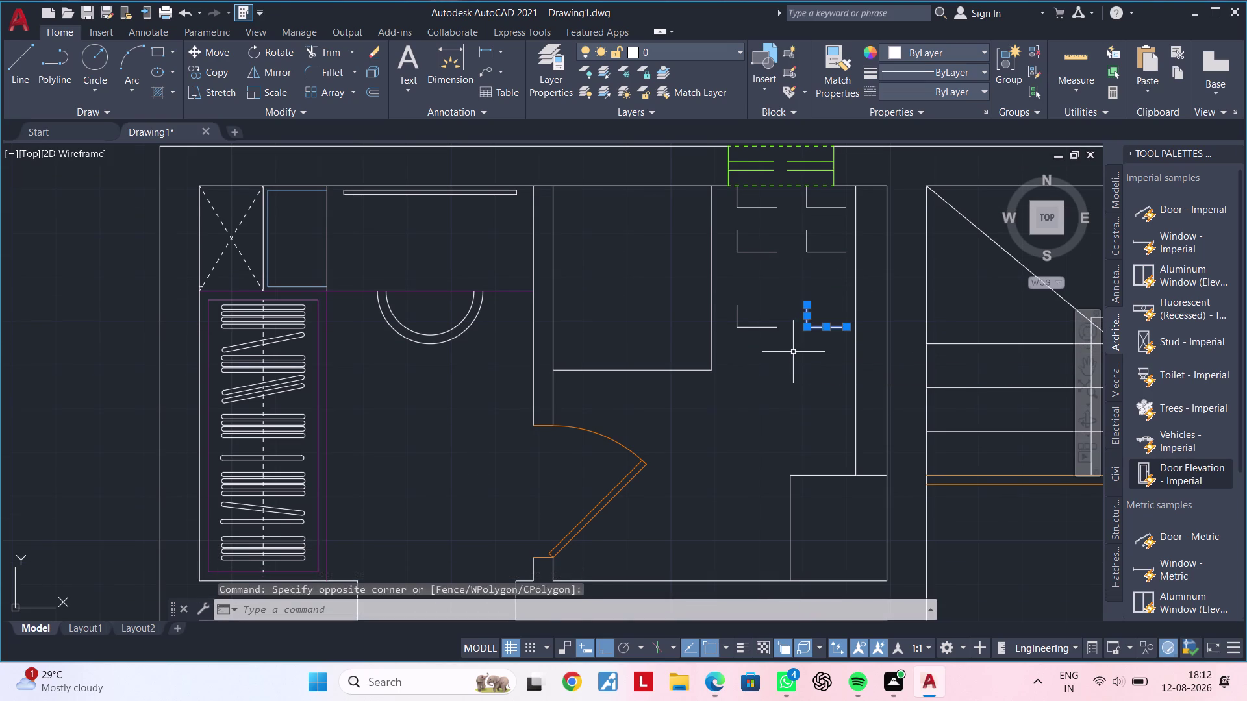
key(Delete)
Try grip-stretching the leftover vertical line's endpoint upward, then cancel the stretch.
middle_drag(782, 380, 795, 351)
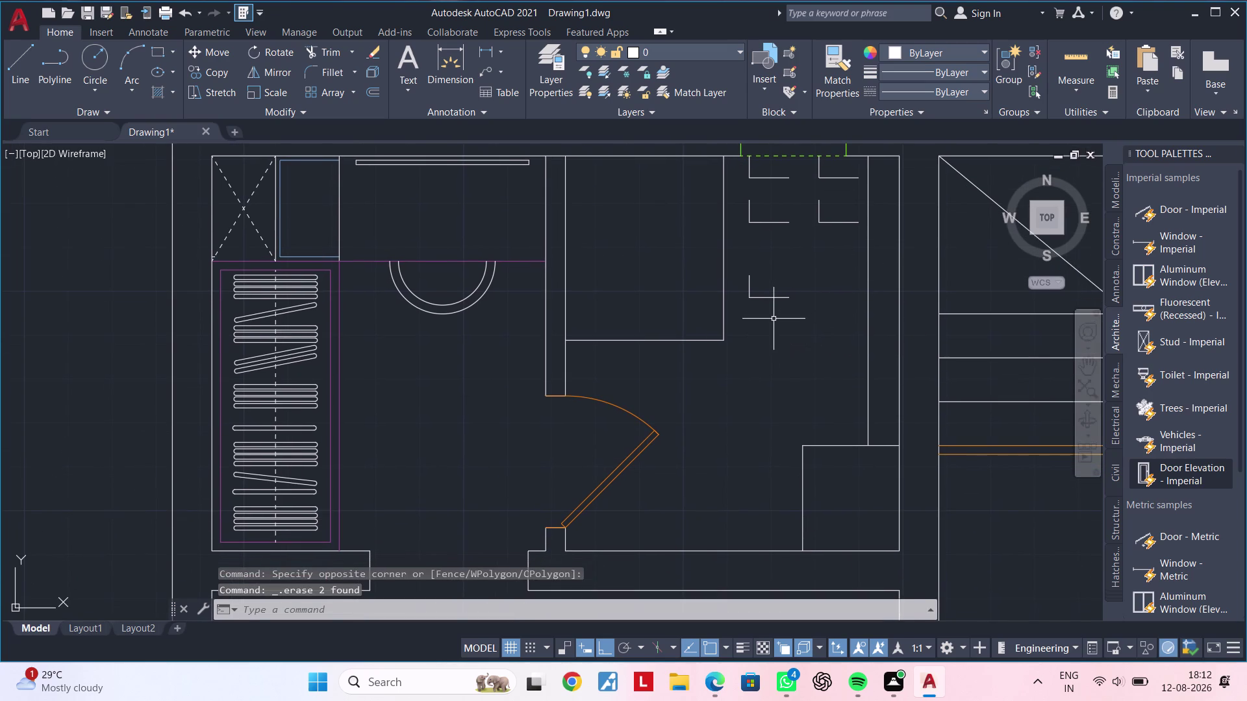
middle_drag(768, 331, 764, 385)
scroll(up, 3)
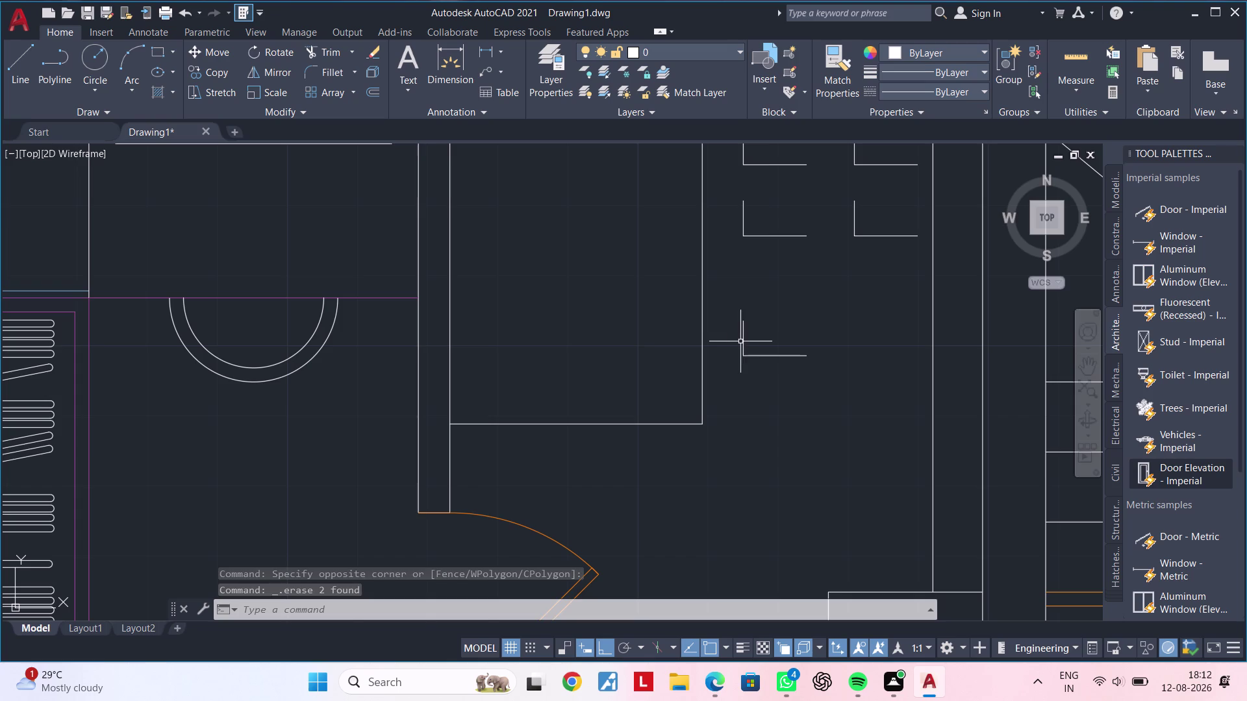
click(743, 342)
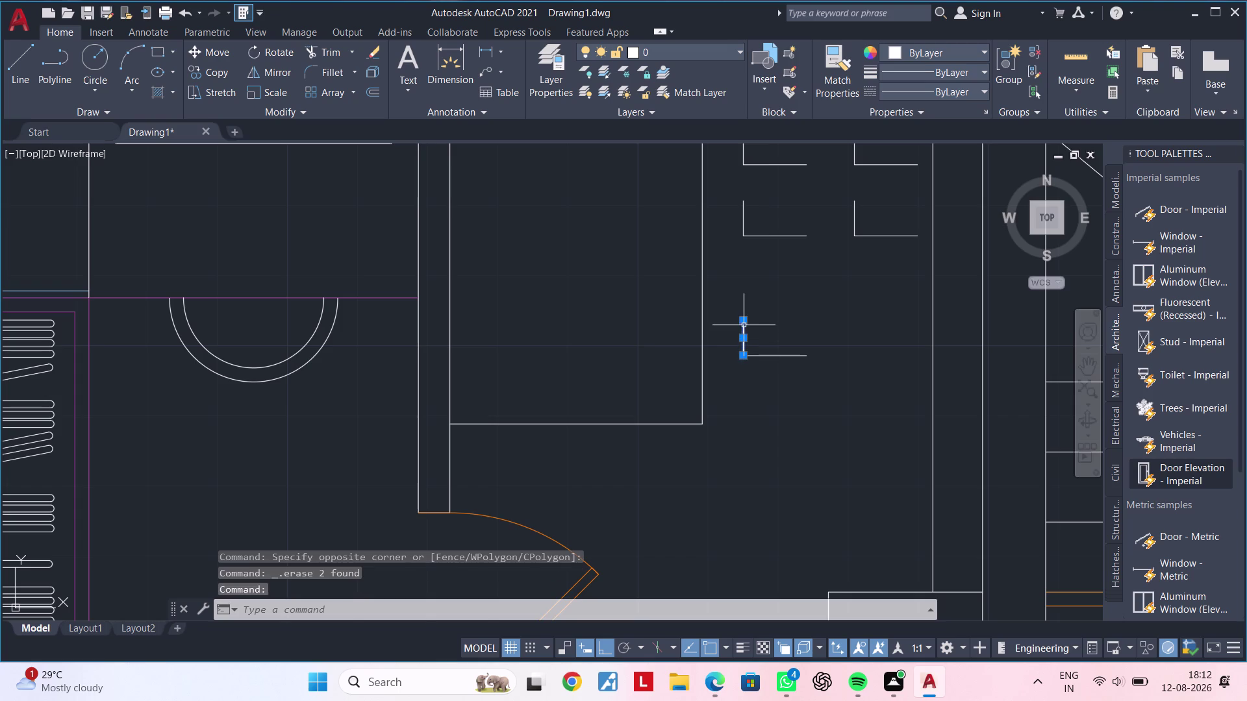
click(744, 325)
click(746, 323)
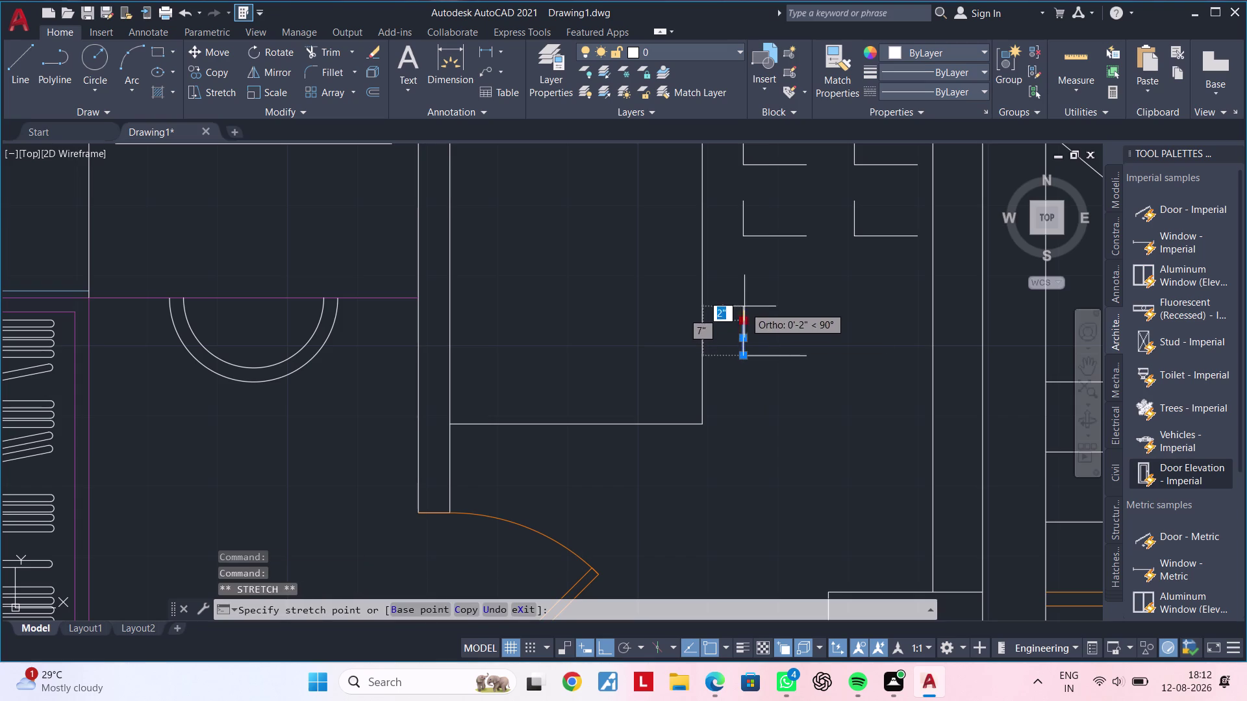
click(744, 292)
key(Escape)
key(Escape)
middle_drag(769, 389, 757, 408)
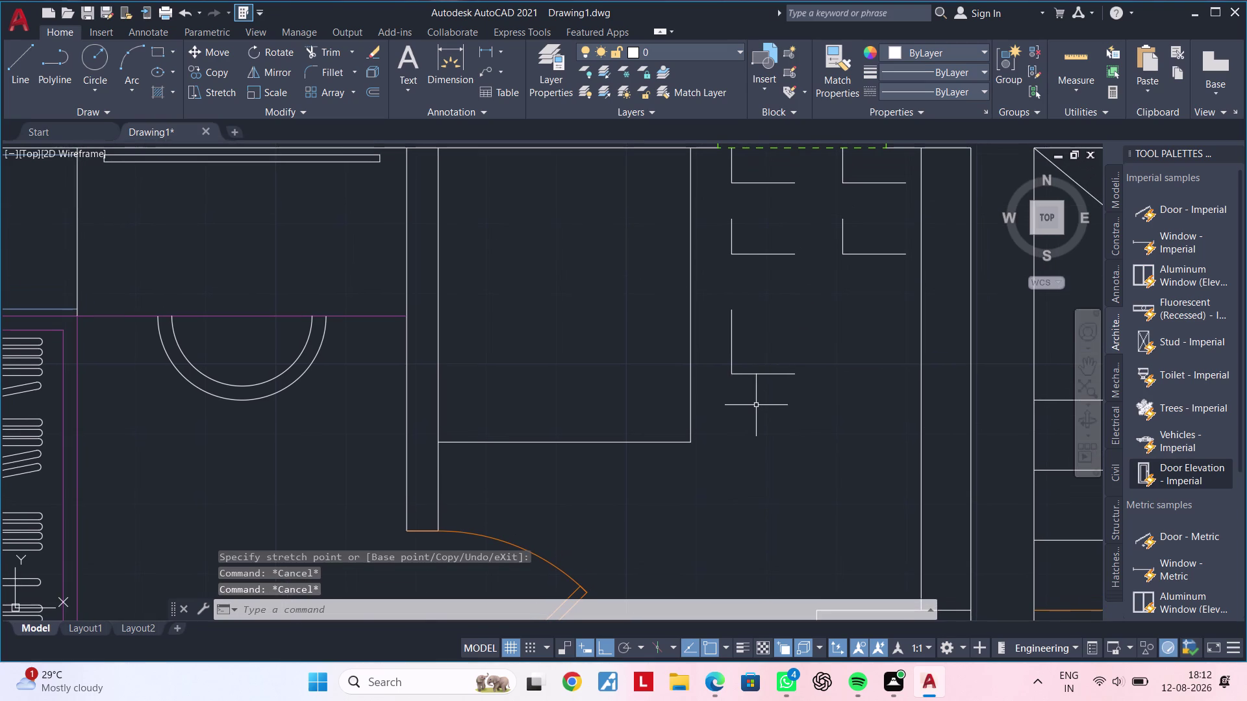
scroll(down, 3)
middle_drag(756, 415, 762, 515)
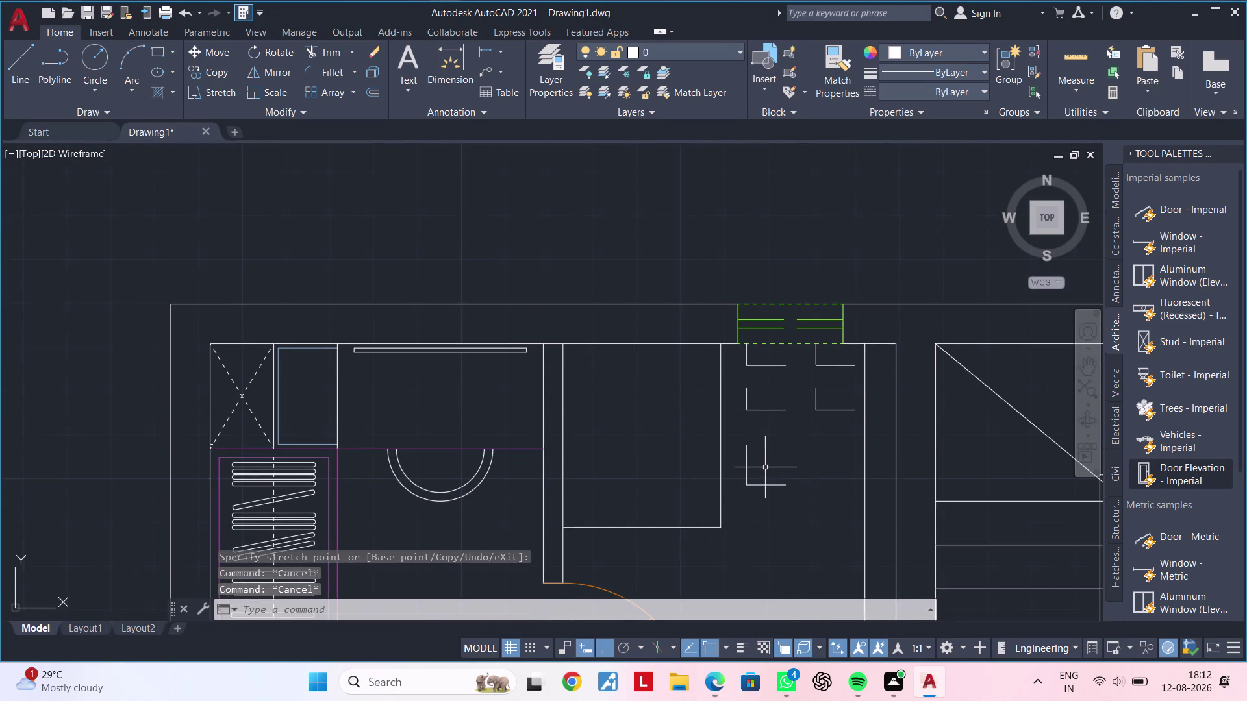
middle_drag(774, 465, 757, 428)
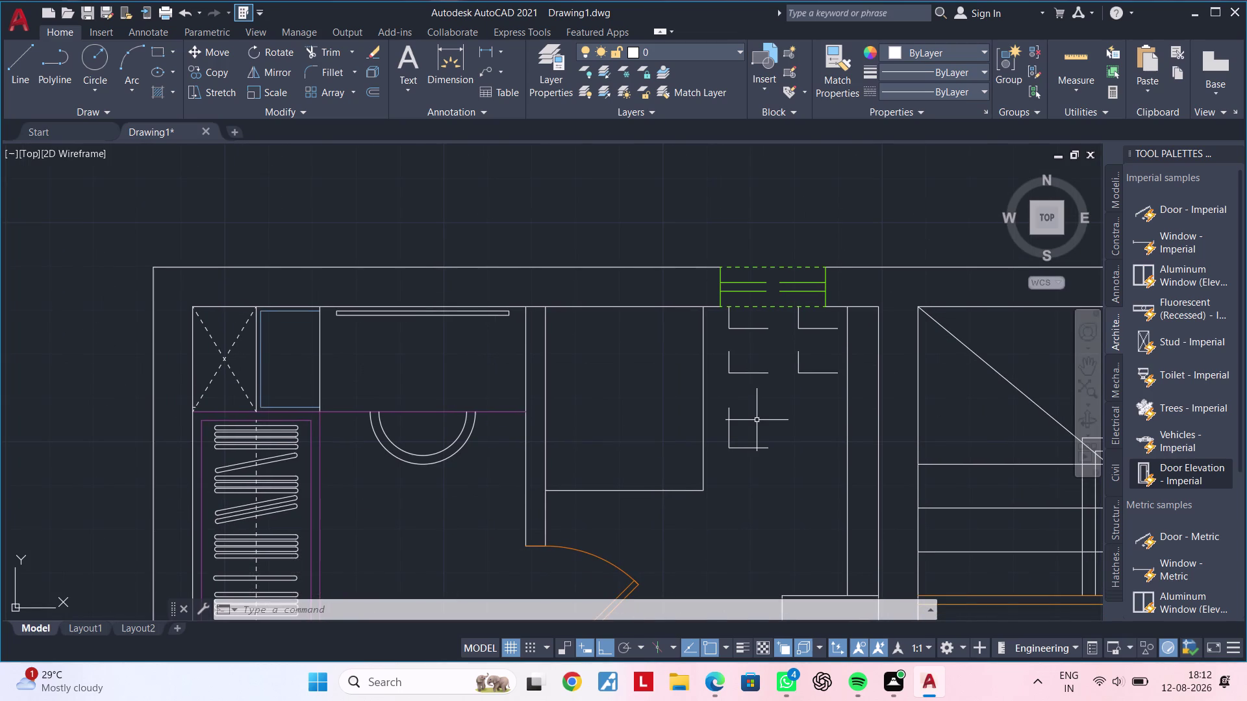
scroll(up, 3)
middle_drag(788, 490, 797, 381)
scroll(down, 3)
middle_drag(795, 427, 768, 407)
scroll(down, 3)
middle_drag(776, 423, 733, 363)
middle_drag(732, 362, 713, 377)
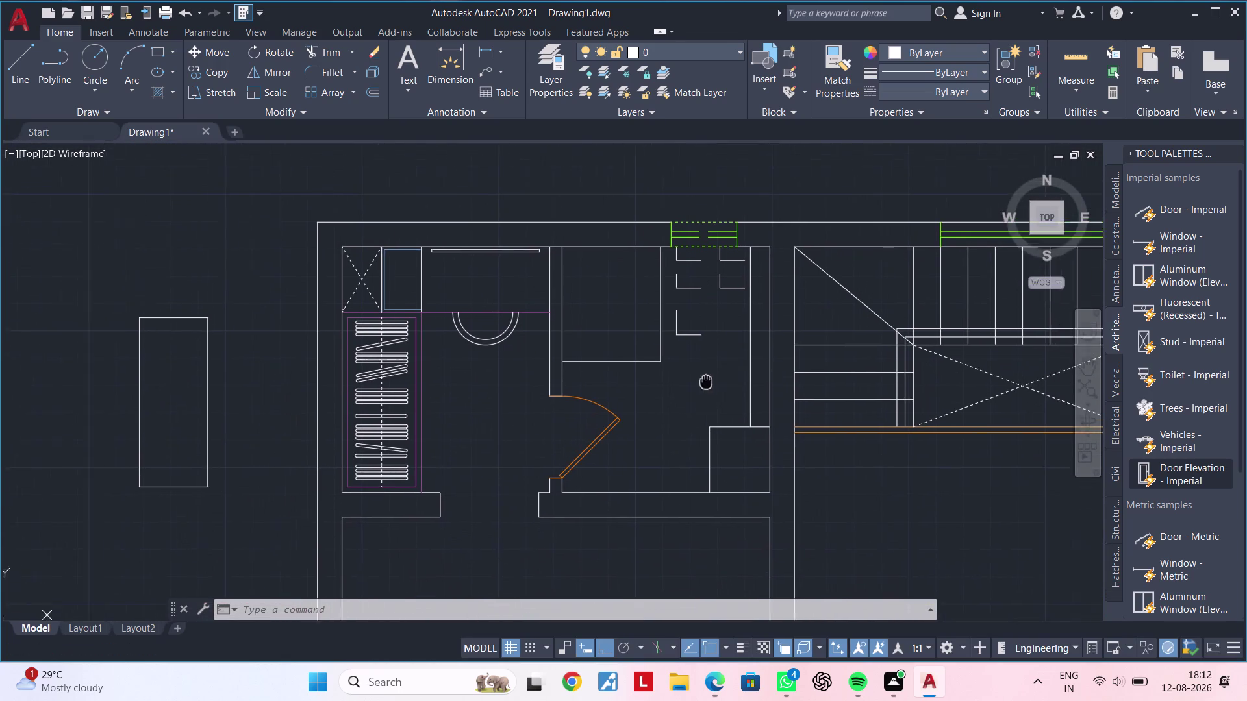
middle_drag(713, 378, 695, 388)
scroll(up, 3)
middle_drag(680, 377, 666, 400)
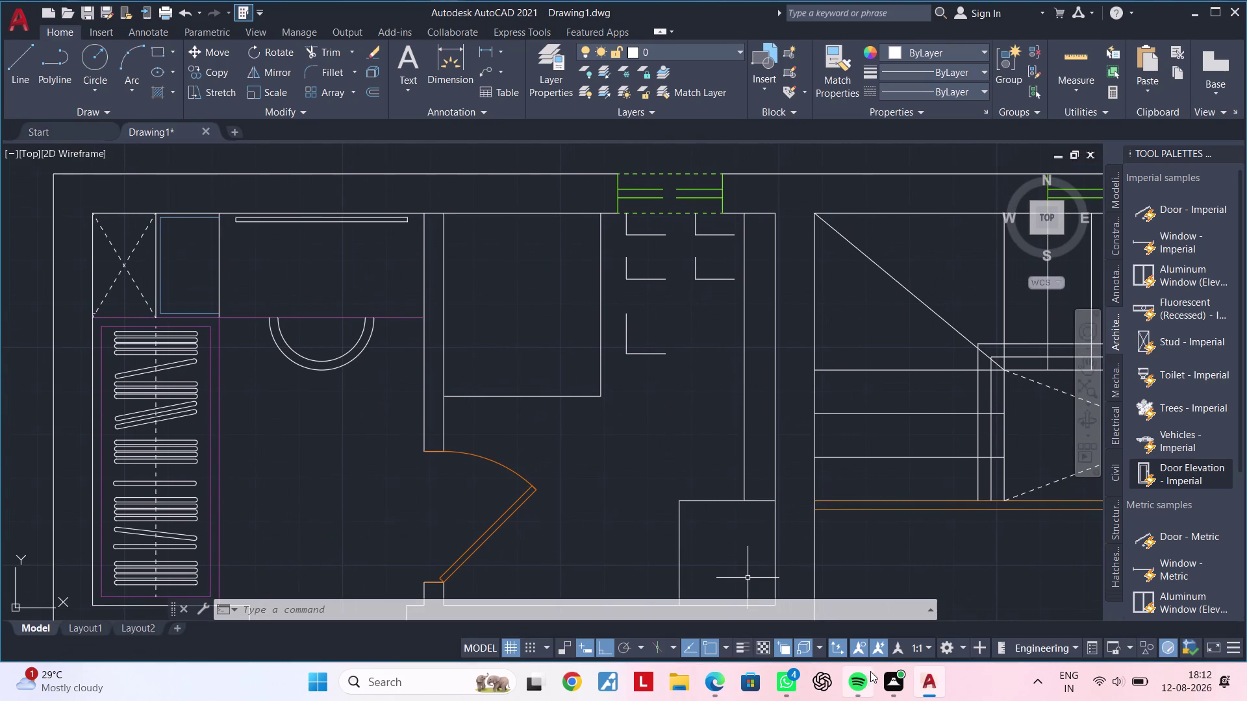